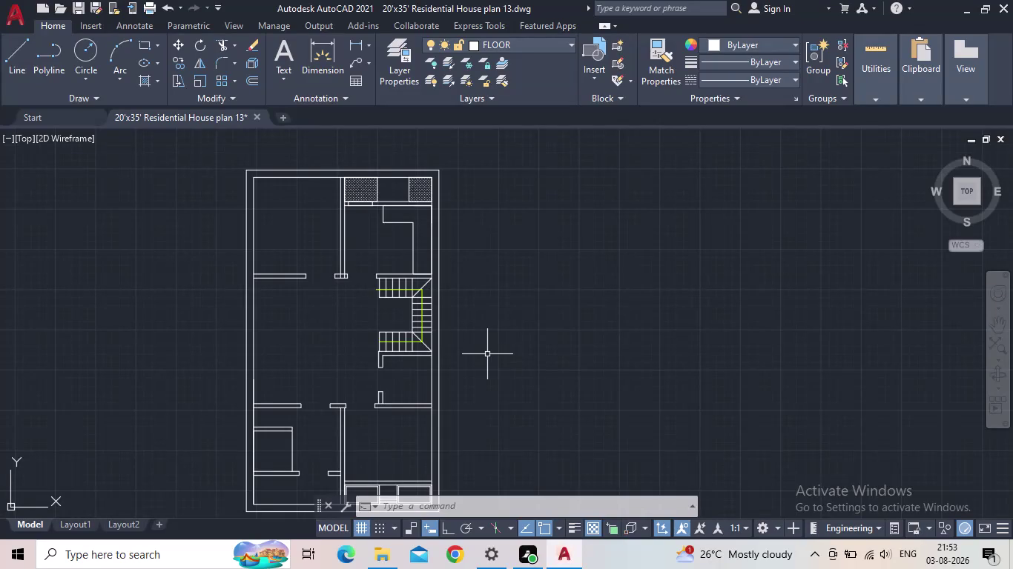
Inspect the staircase and front-room wall openings, briefly selecting a wall line.
right_drag(372, 568, 358, 568)
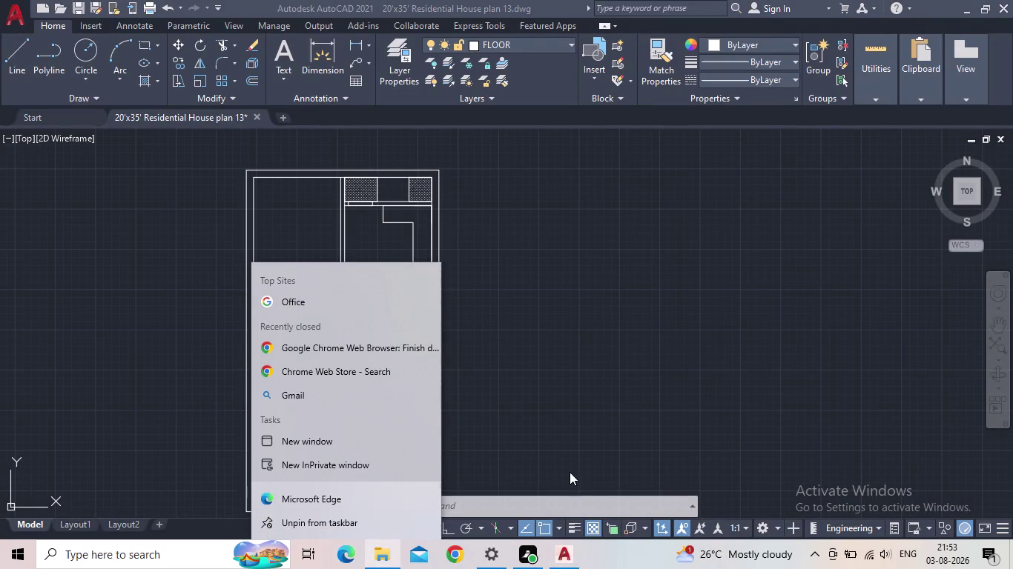
middle_drag(569, 402, 651, 386)
scroll(up, 3)
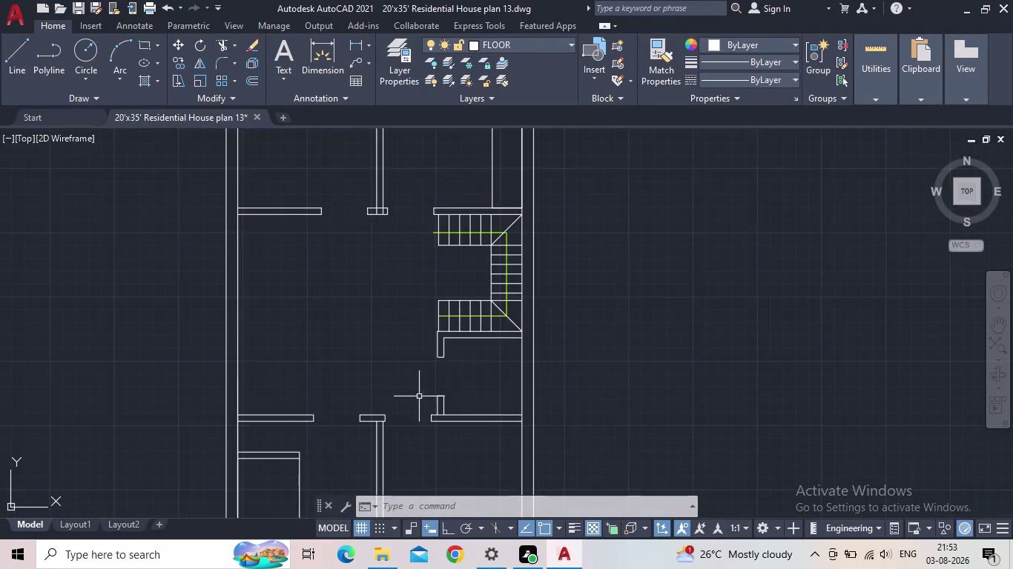
middle_drag(464, 394, 514, 365)
scroll(up, 3)
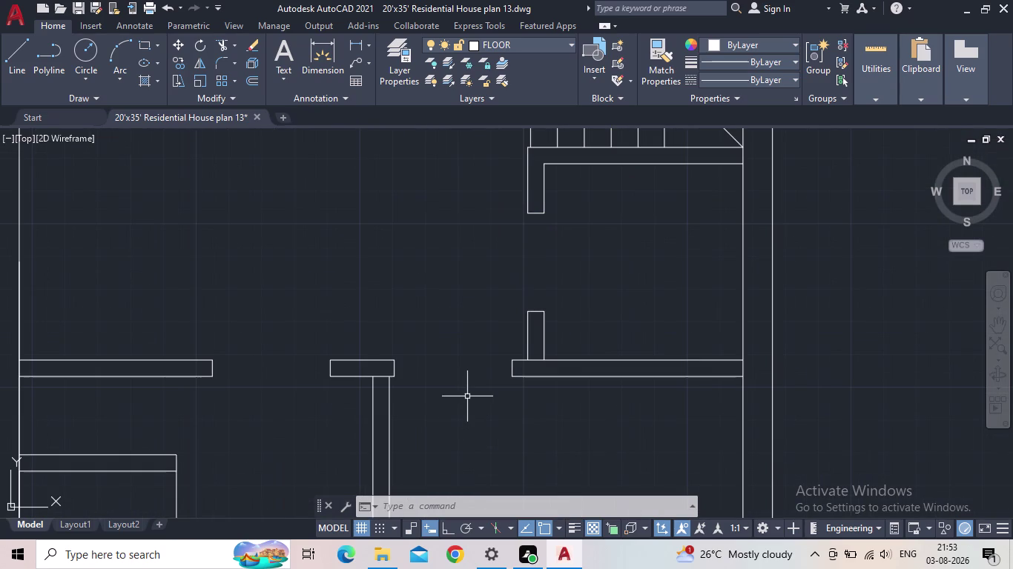
scroll(down, 3)
middle_drag(508, 384, 548, 362)
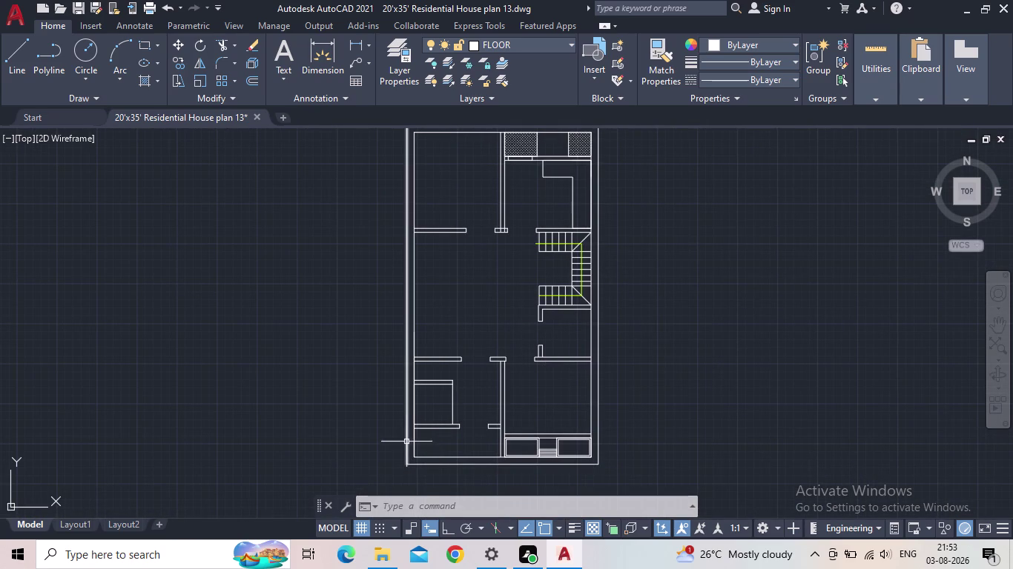
scroll(up, 3)
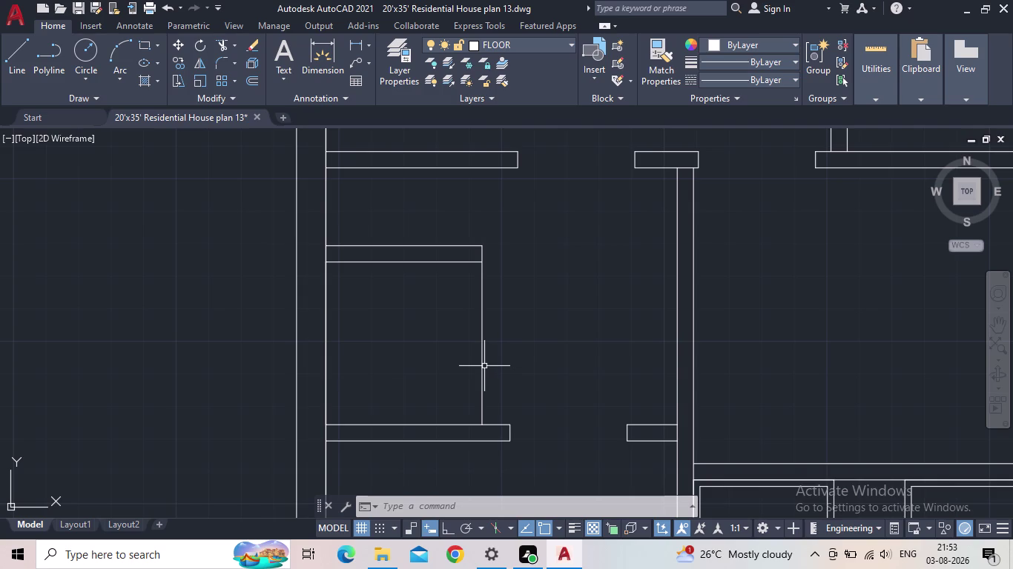
scroll(up, 3)
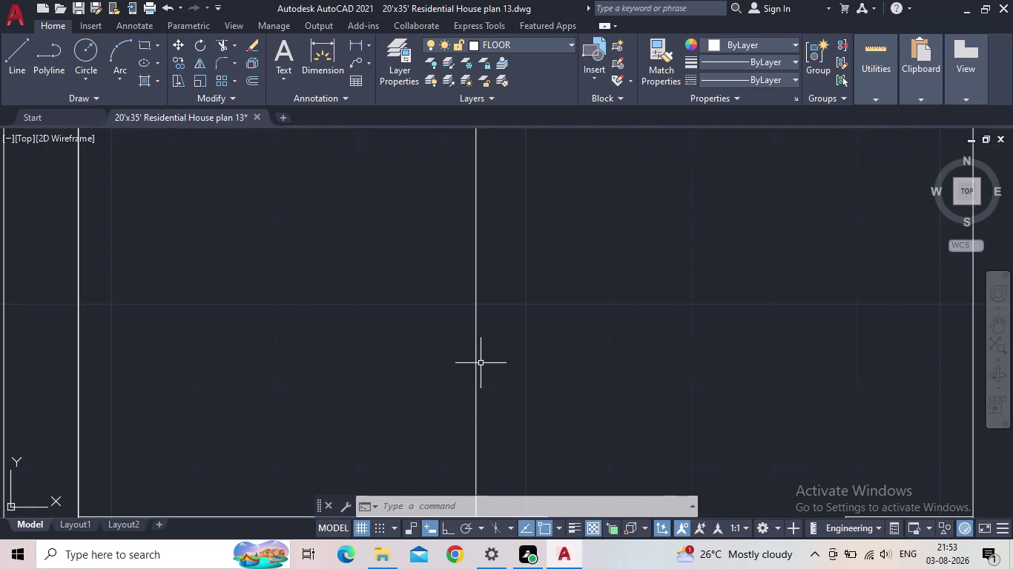
click(481, 363)
click(470, 365)
scroll(down, 3)
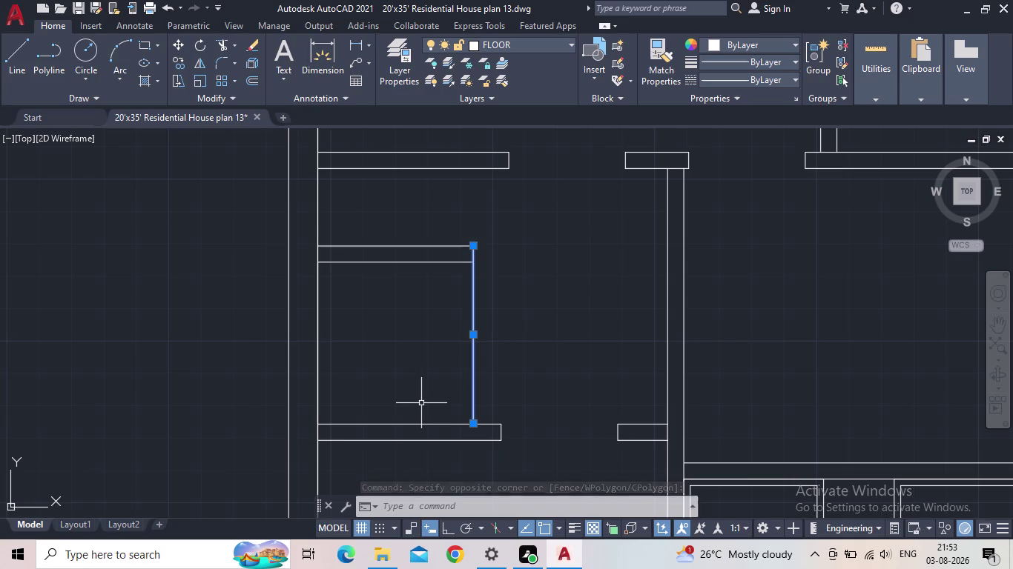
key(Escape)
Reposition the floor plan in the view to free empty drawing space.
scroll(down, 3)
scroll(up, 3)
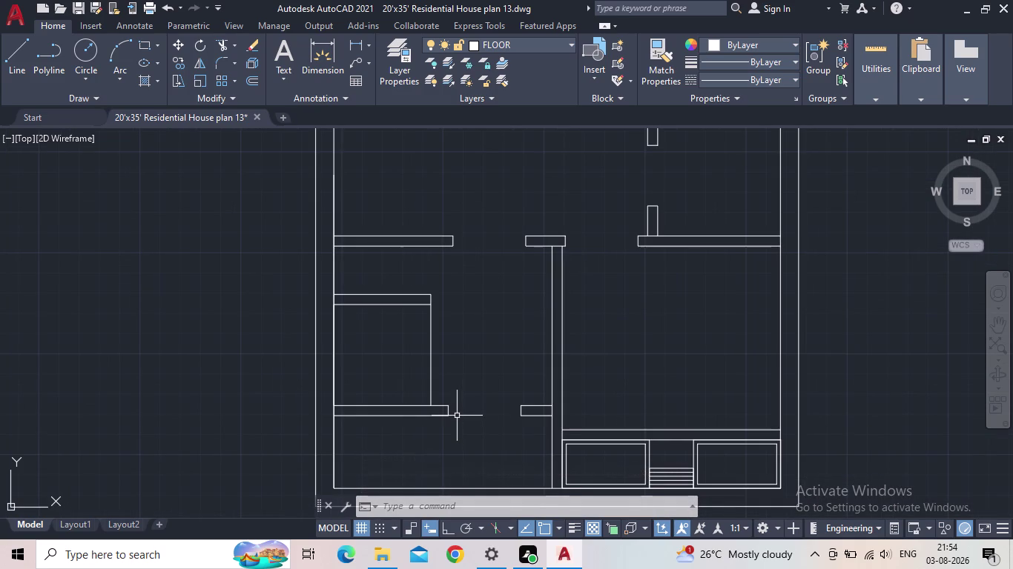
scroll(up, 3)
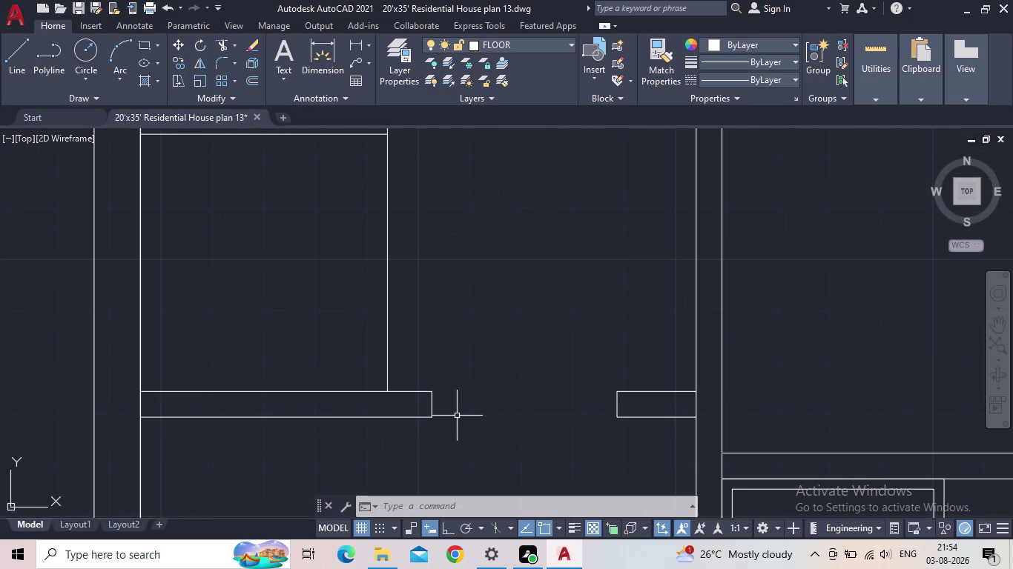
scroll(down, 3)
middle_drag(457, 416, 455, 446)
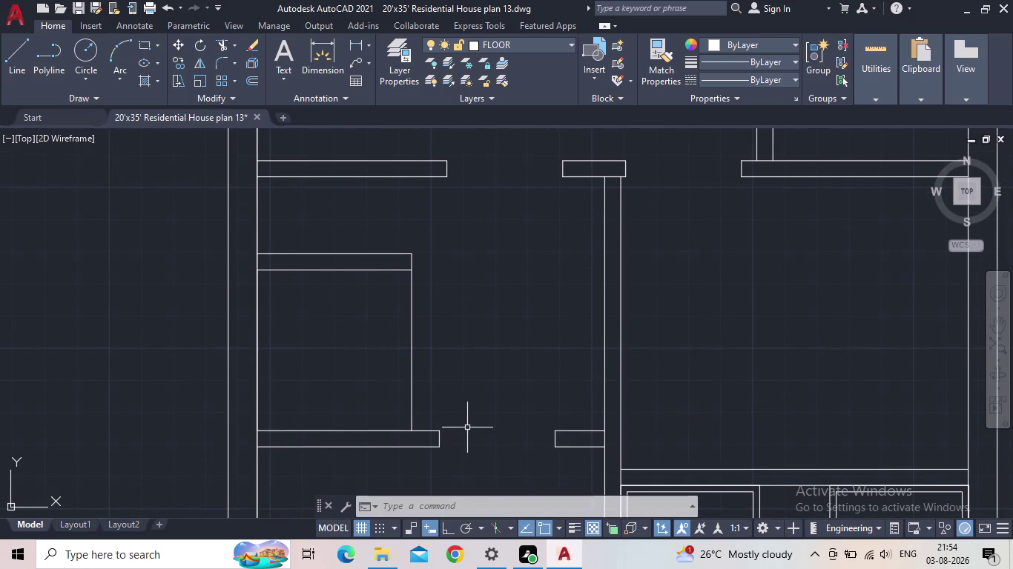
middle_drag(453, 326, 425, 386)
scroll(down, 3)
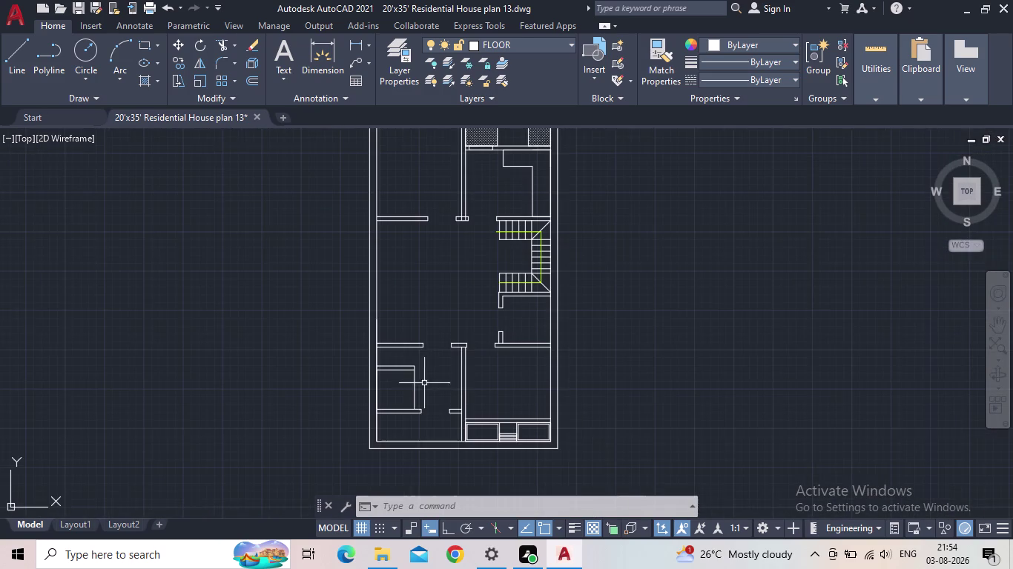
middle_drag(430, 377, 405, 380)
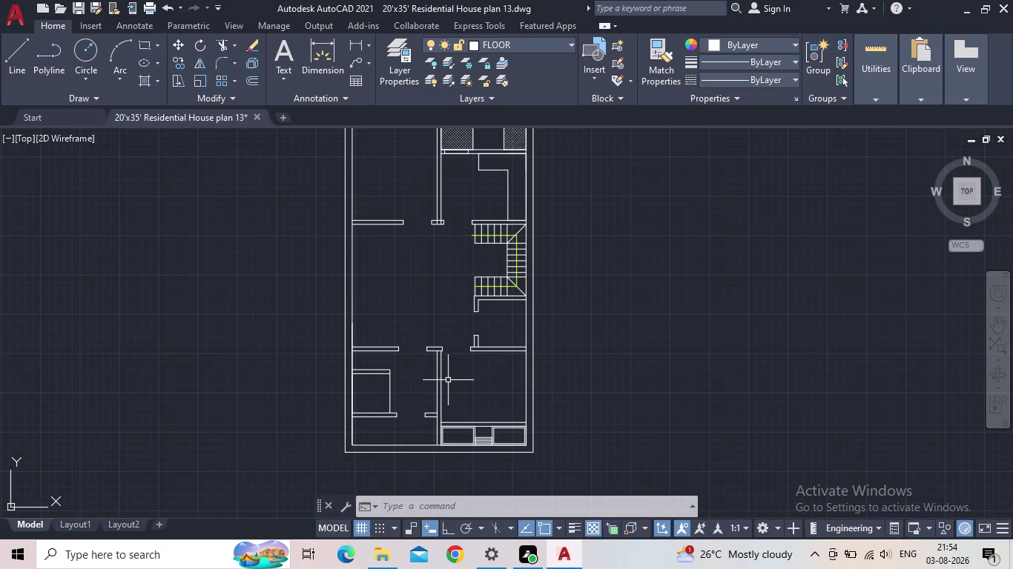
middle_drag(433, 382, 348, 432)
scroll(up, 3)
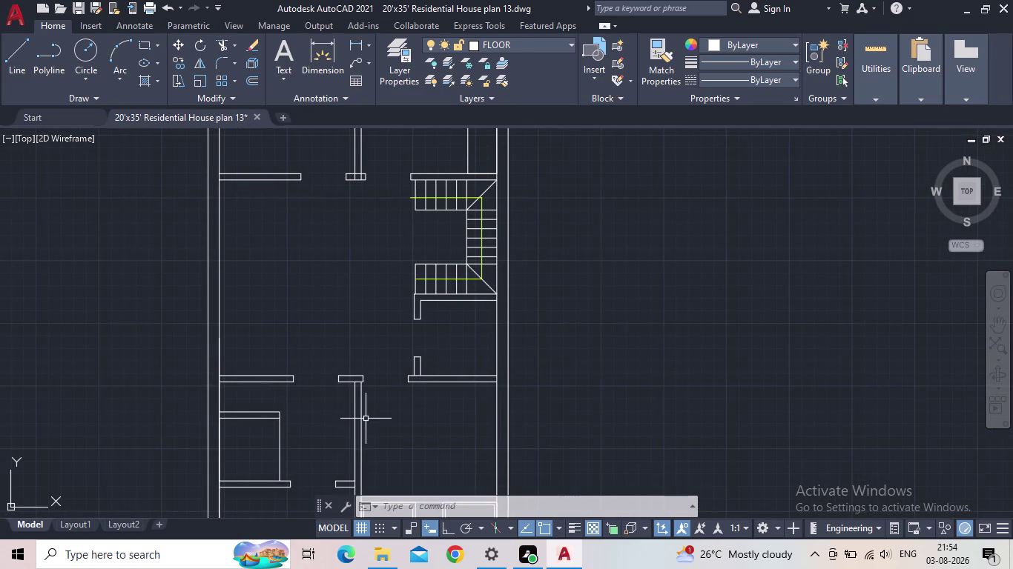
scroll(down, 3)
middle_drag(438, 419, 430, 422)
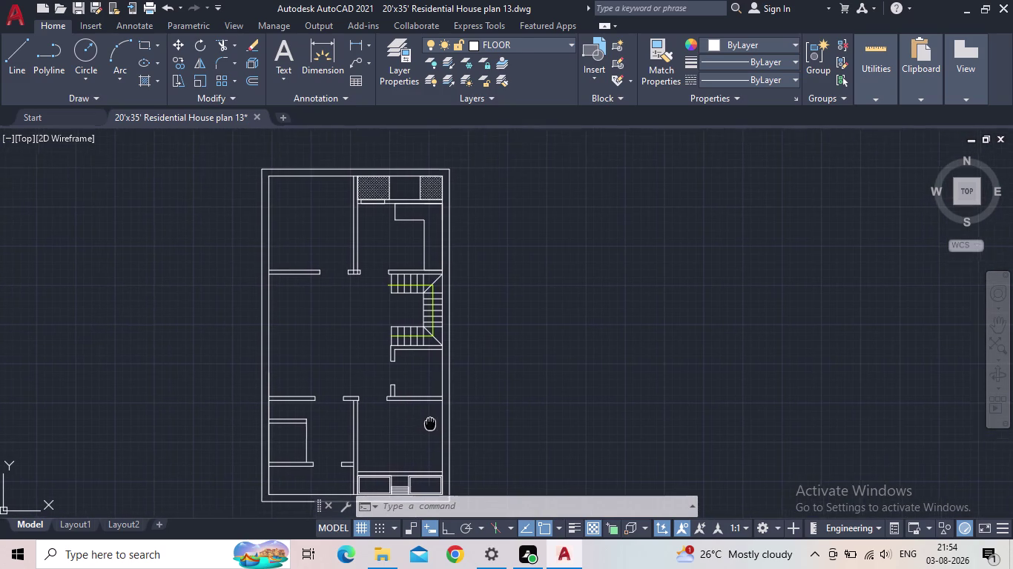
middle_drag(430, 423, 428, 422)
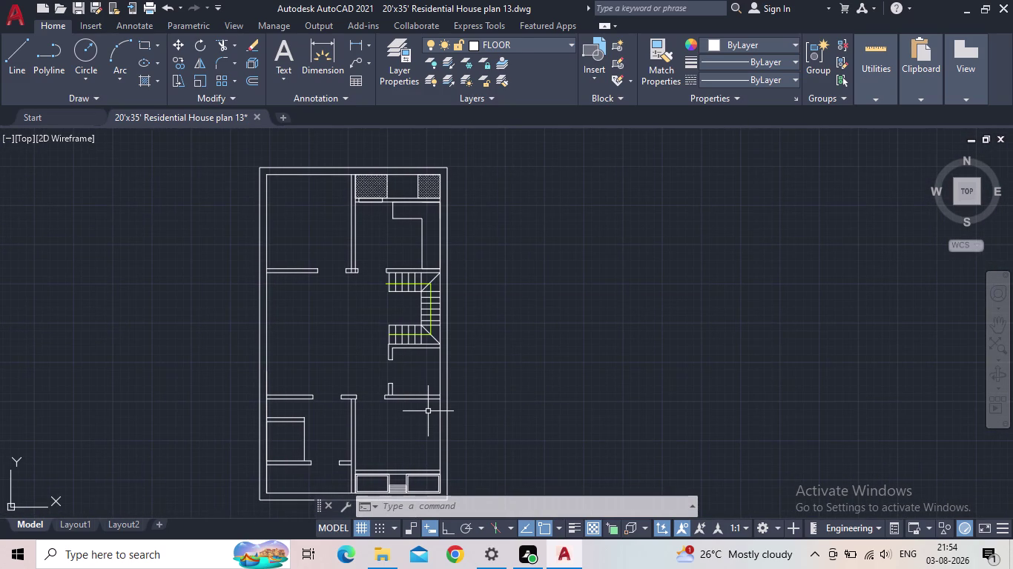
middle_drag(428, 410, 407, 422)
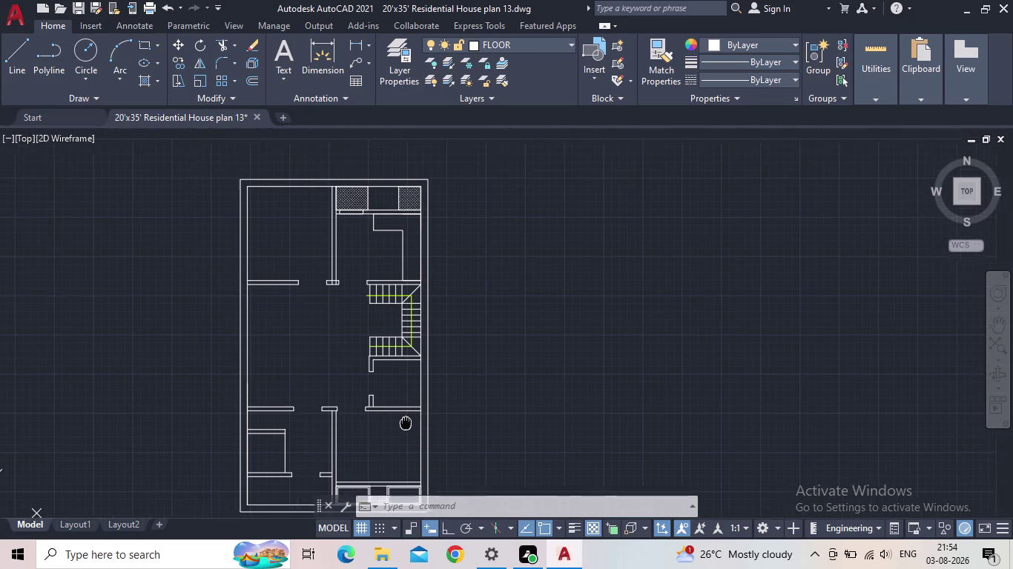
middle_drag(407, 423, 364, 430)
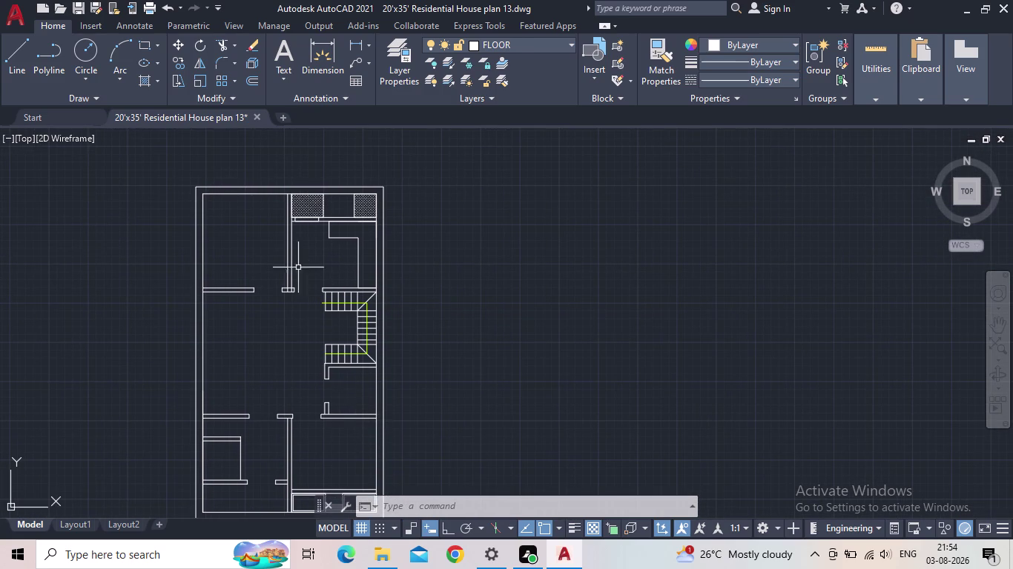
scroll(up, 3)
middle_drag(230, 250, 227, 282)
scroll(down, 3)
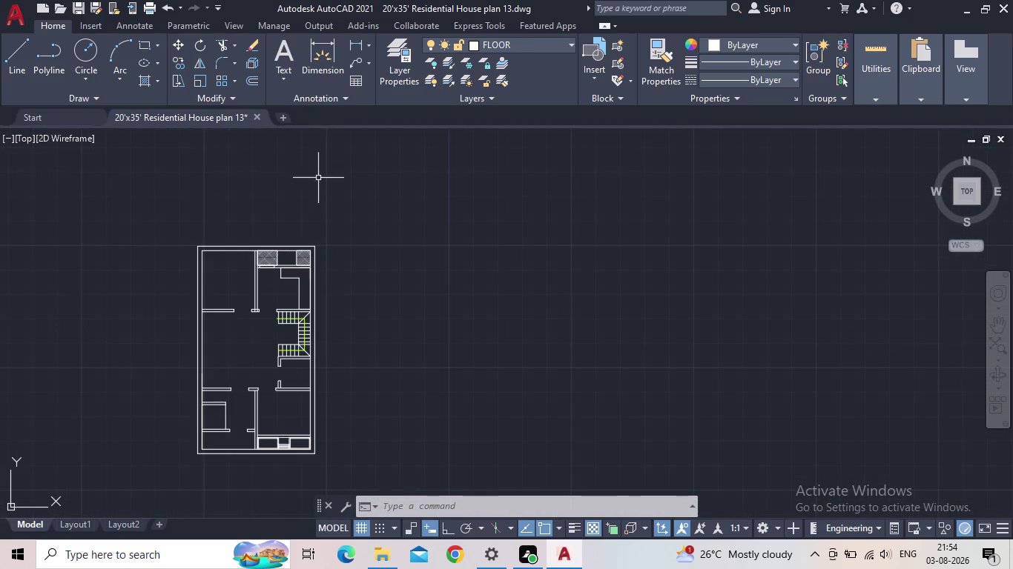
Make DOOR the current layer in Layer Properties.
click(385, 81)
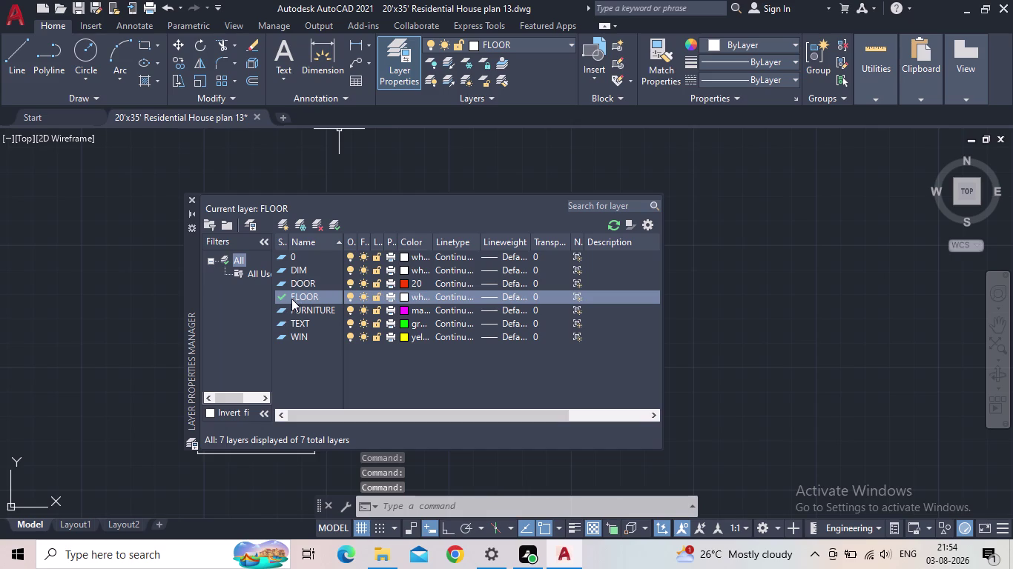
double_click(281, 283)
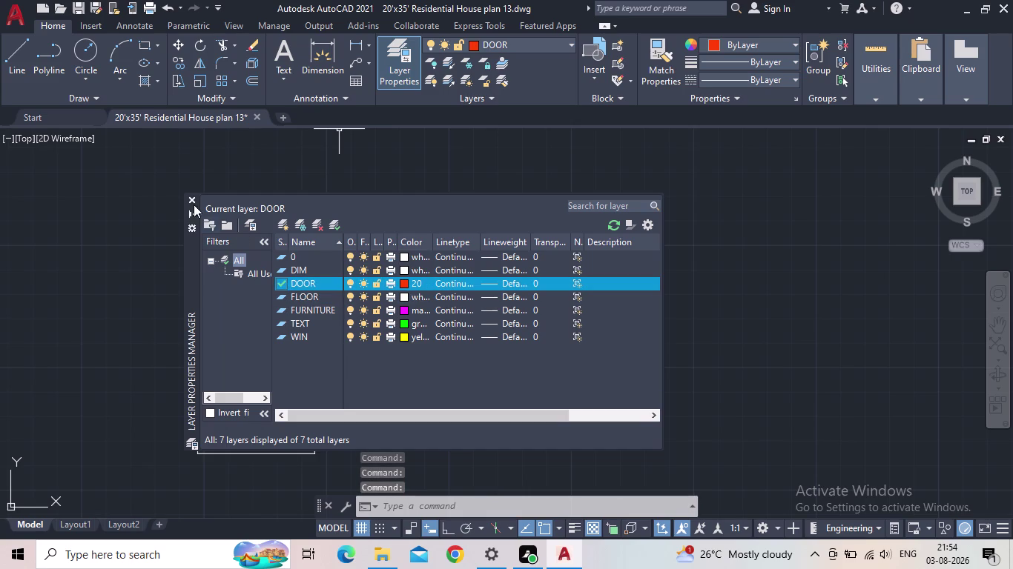
click(190, 199)
Place a Door - Imperial block from the Tool Palettes (TP) in empty space.
middle_drag(500, 297, 479, 344)
scroll(up, 3)
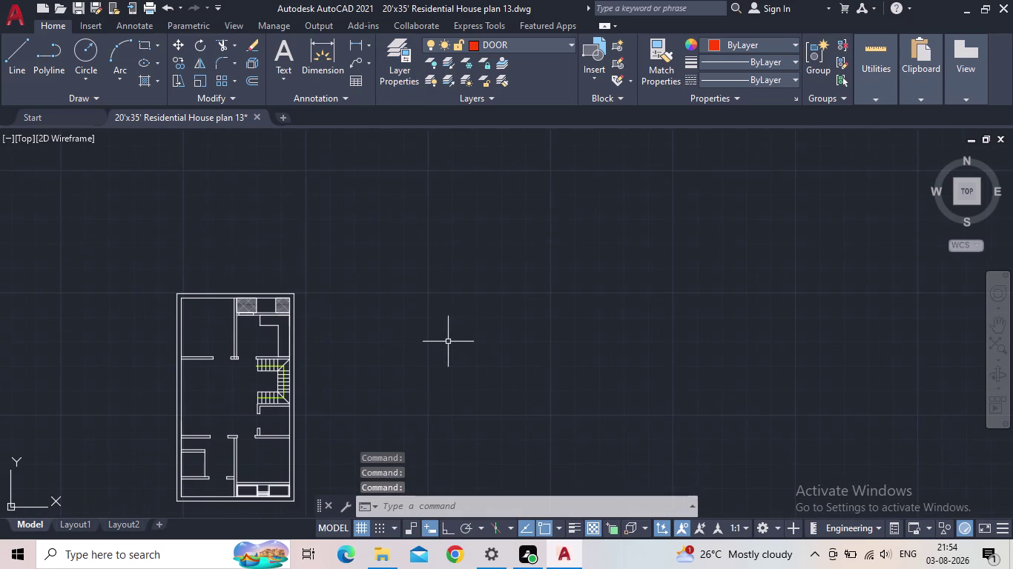
key(t)
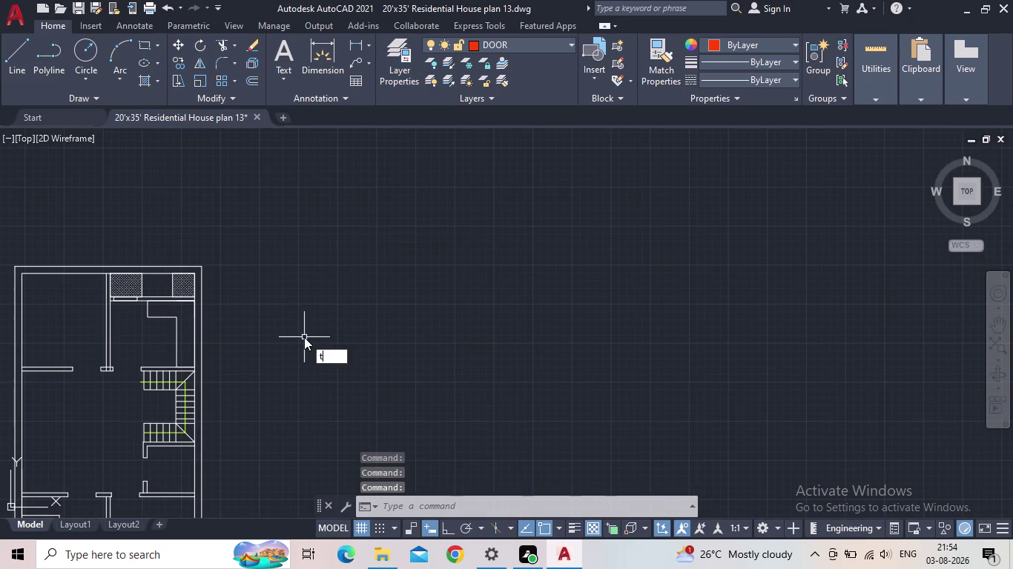
text(oo)
key(Return)
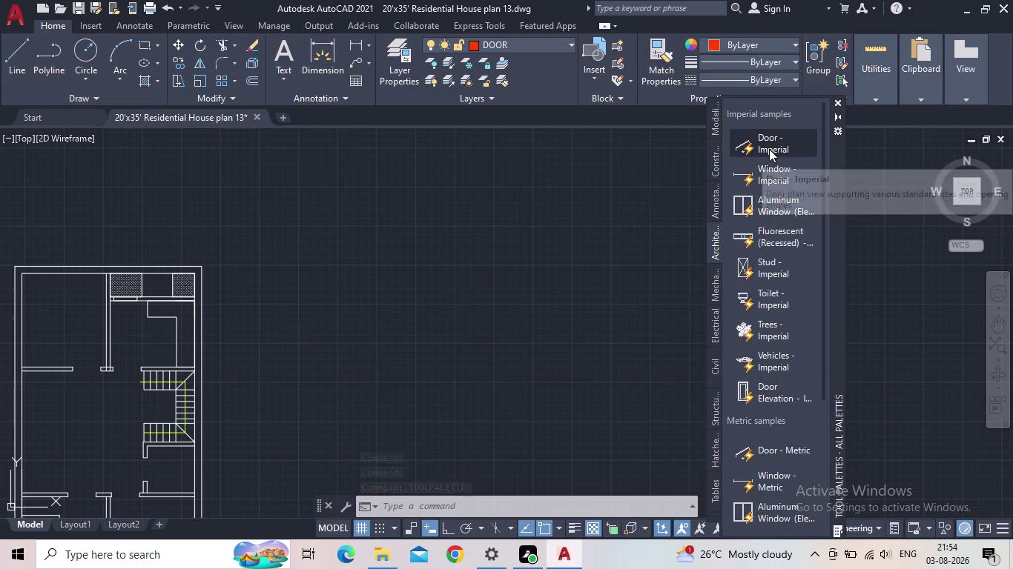
drag(769, 149, 423, 298)
scroll(up, 3)
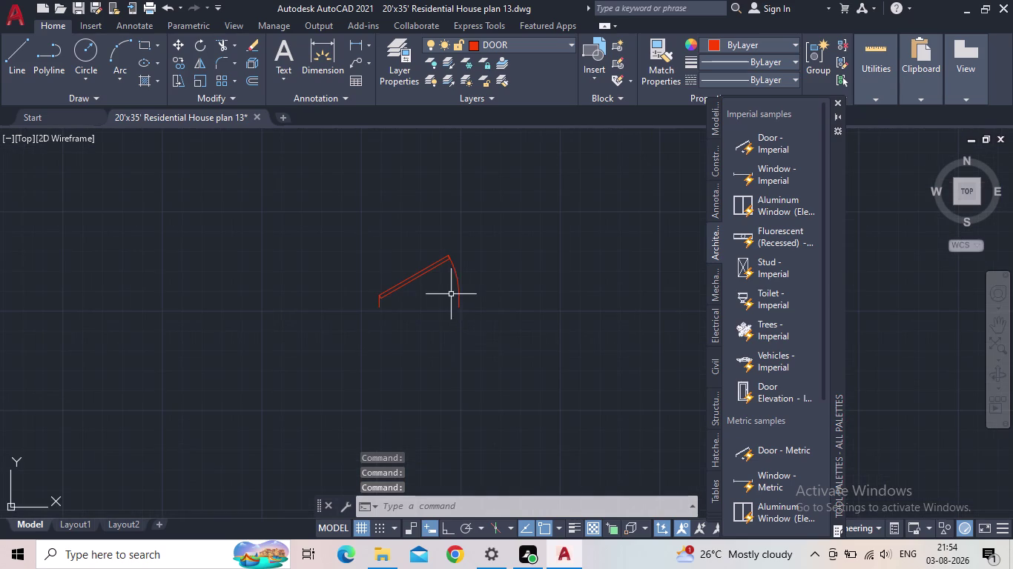
click(839, 103)
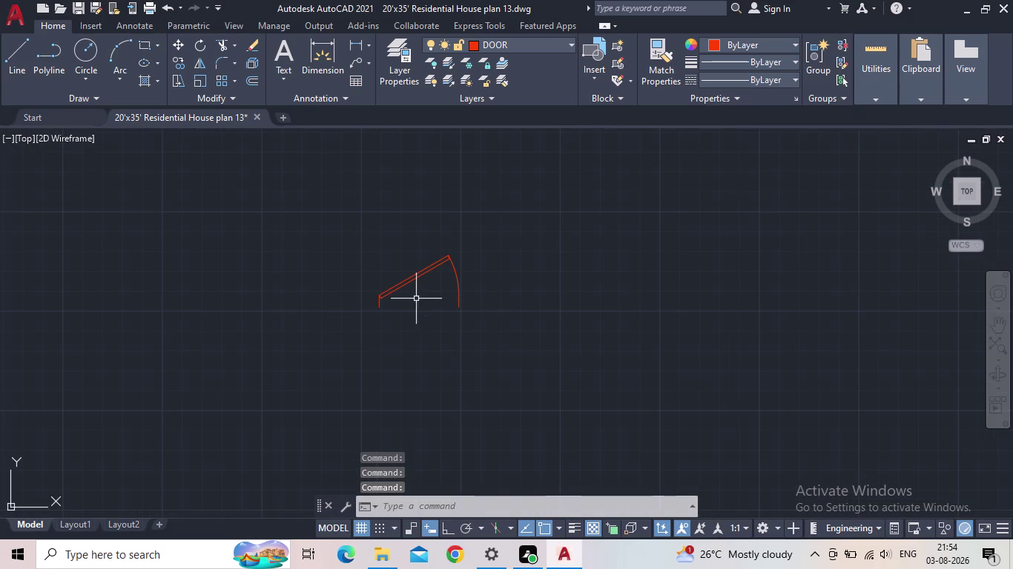
Select the door block and flip its leaf to the other side.
click(390, 293)
click(375, 263)
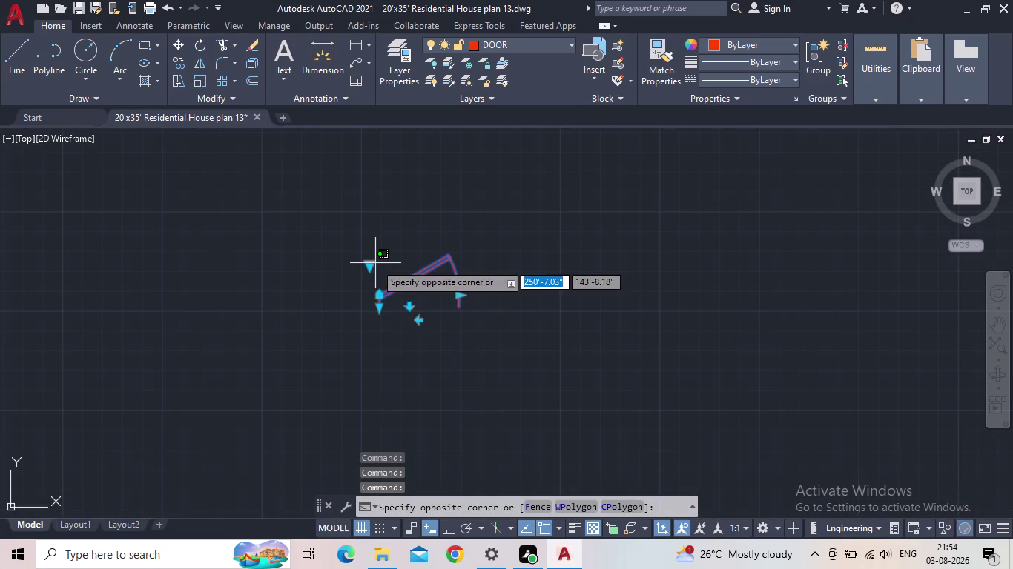
click(367, 270)
click(371, 261)
click(376, 279)
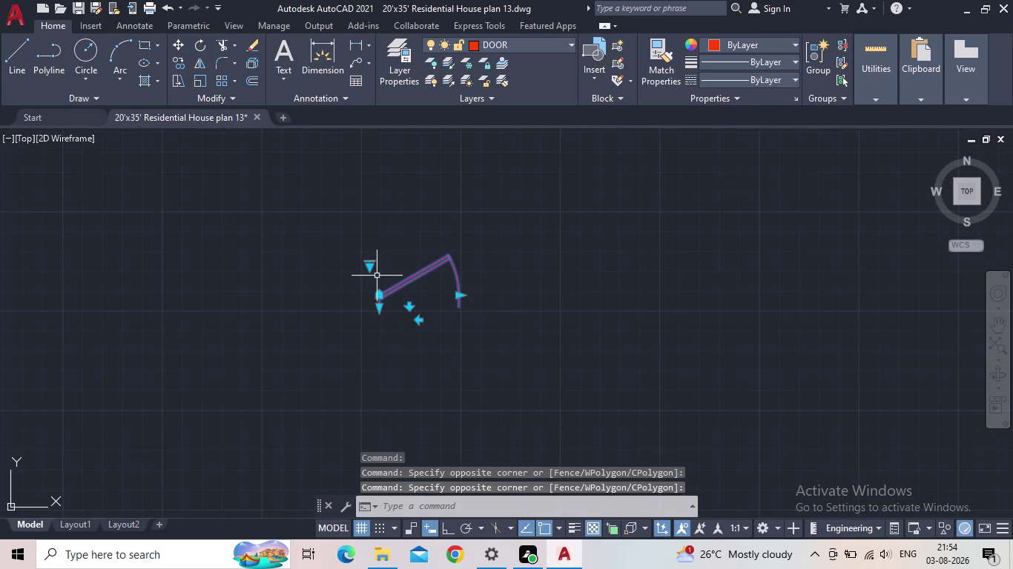
click(371, 270)
click(370, 274)
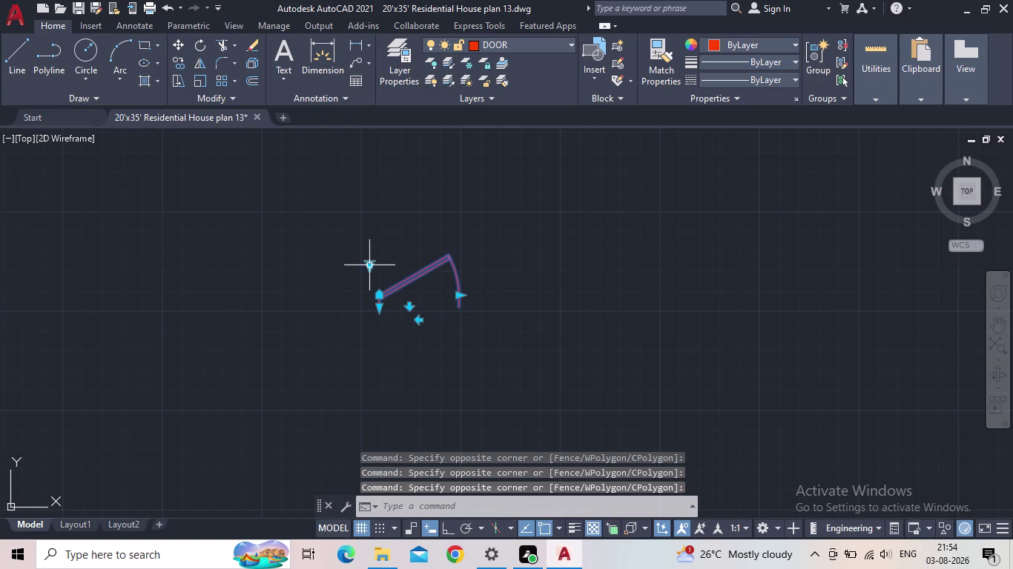
click(369, 266)
click(404, 324)
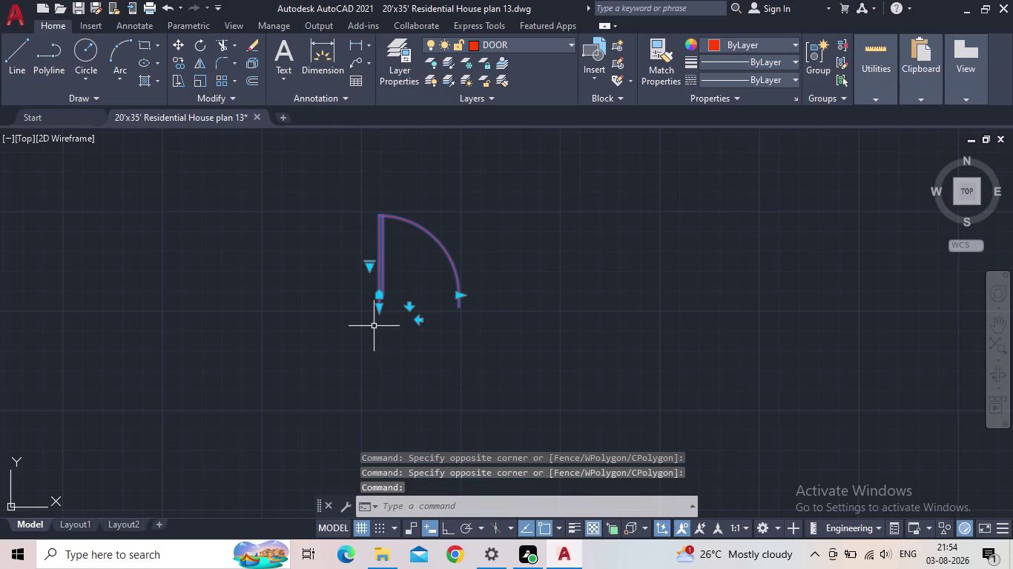
scroll(down, 3)
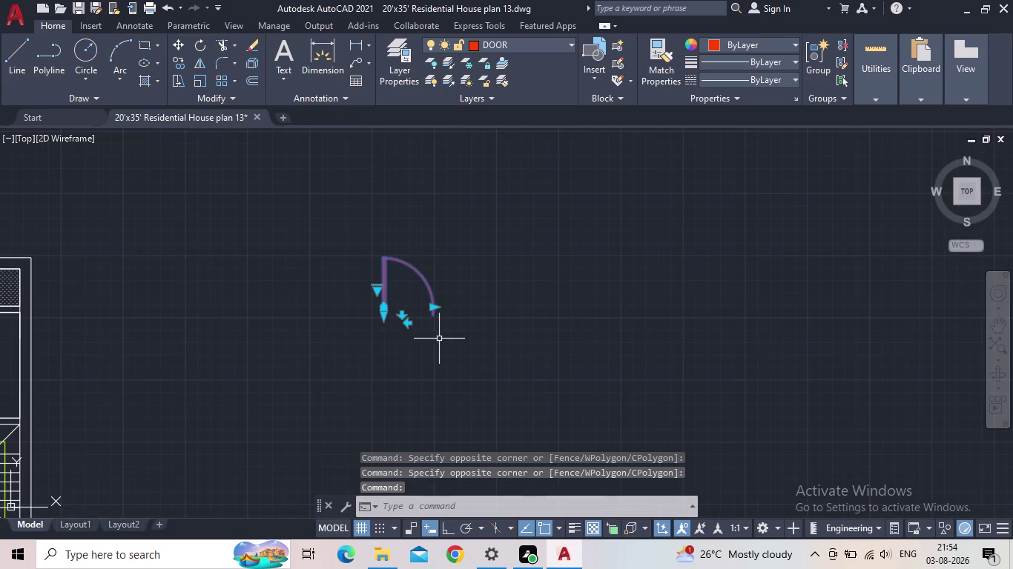
key(Escape)
click(456, 318)
click(370, 299)
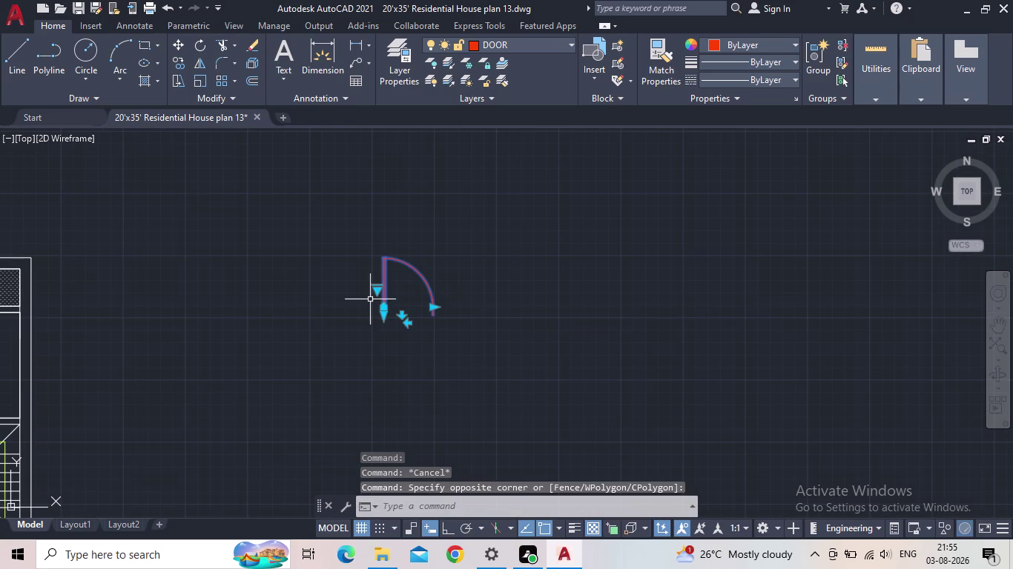
Copy (CO) the door from its bottom corner to three spots on the right.
key(c)
key(o)
key(Return)
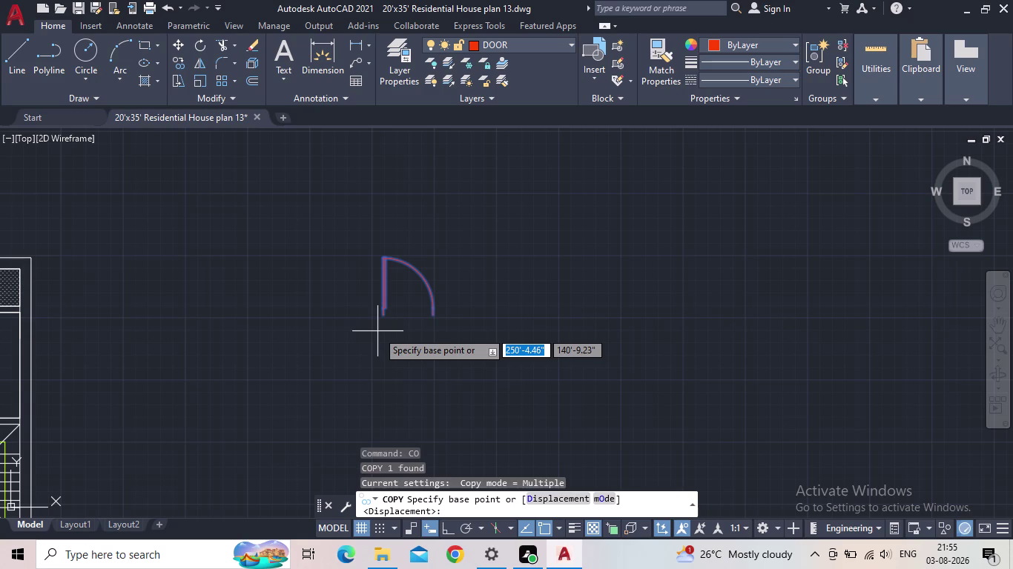
click(384, 318)
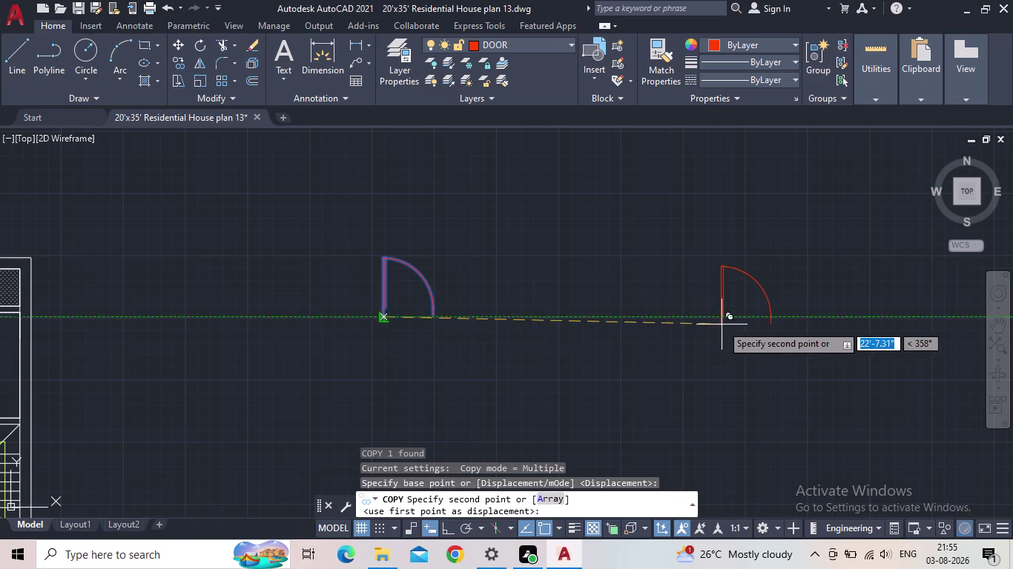
click(723, 321)
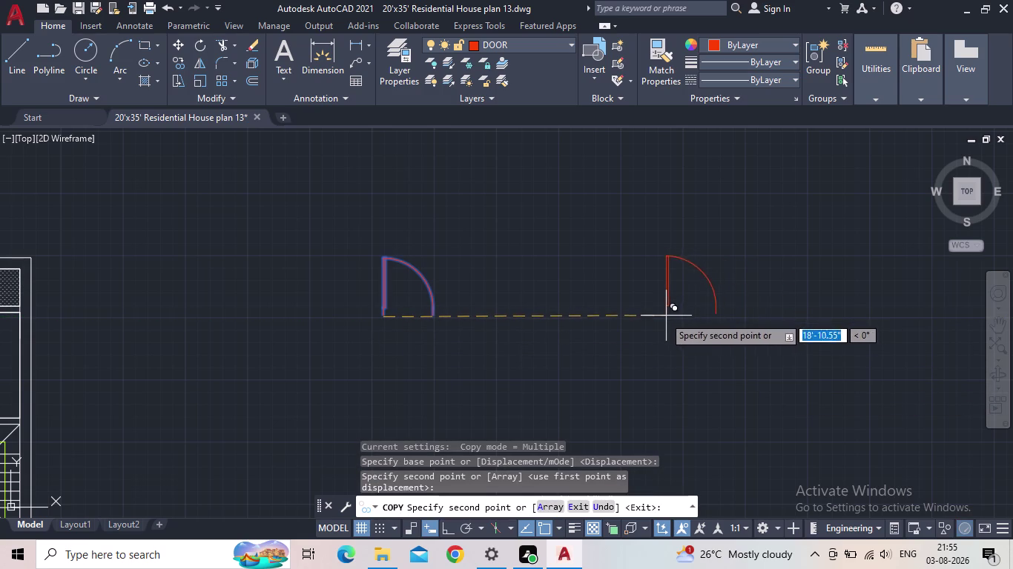
click(657, 307)
drag(705, 351, 724, 355)
click(805, 354)
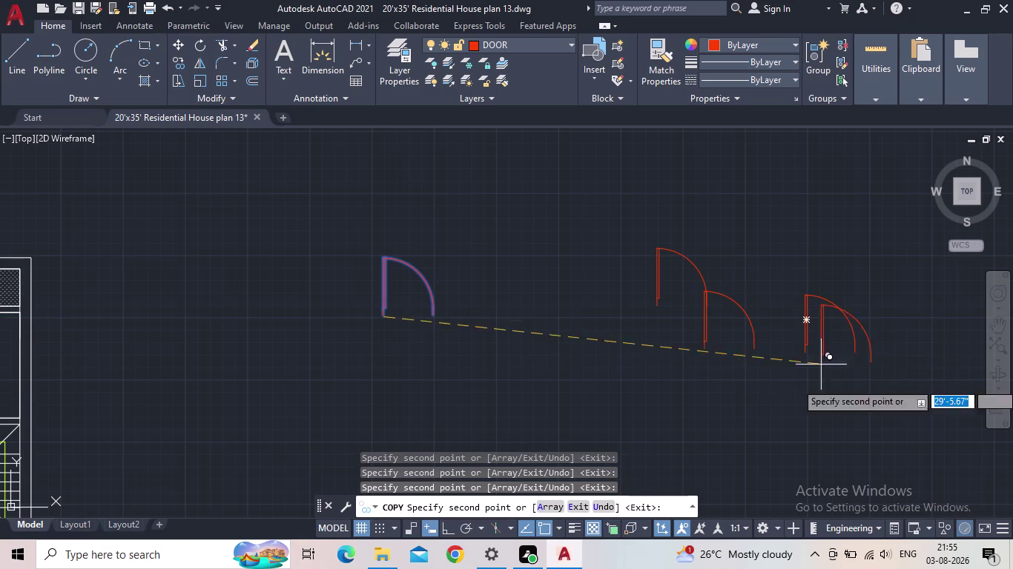
key(Escape)
drag(498, 336, 465, 322)
click(311, 247)
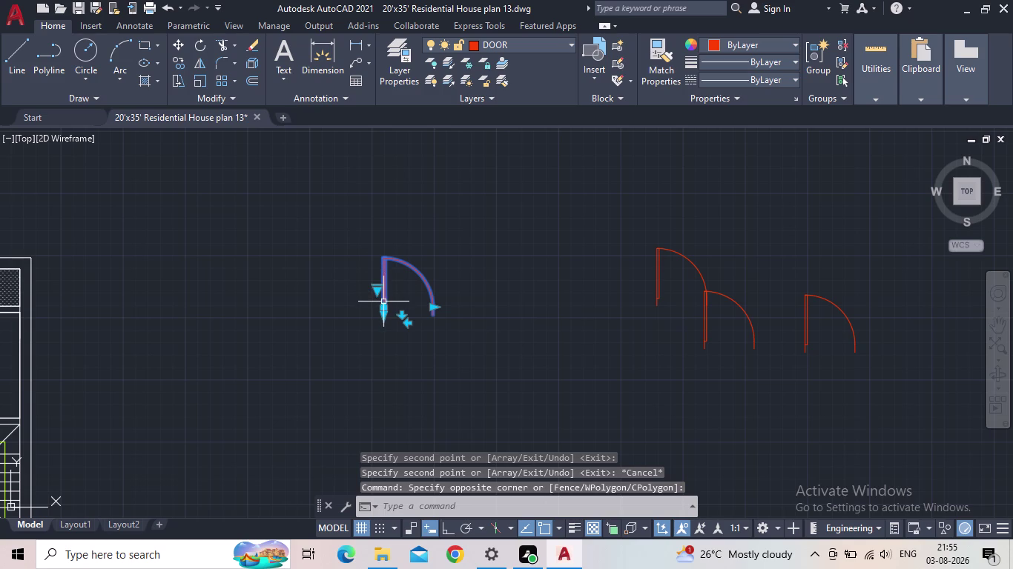
Turn on Ortho and start scaling the door from its bottom corner.
key(s)
key(c)
click(448, 533)
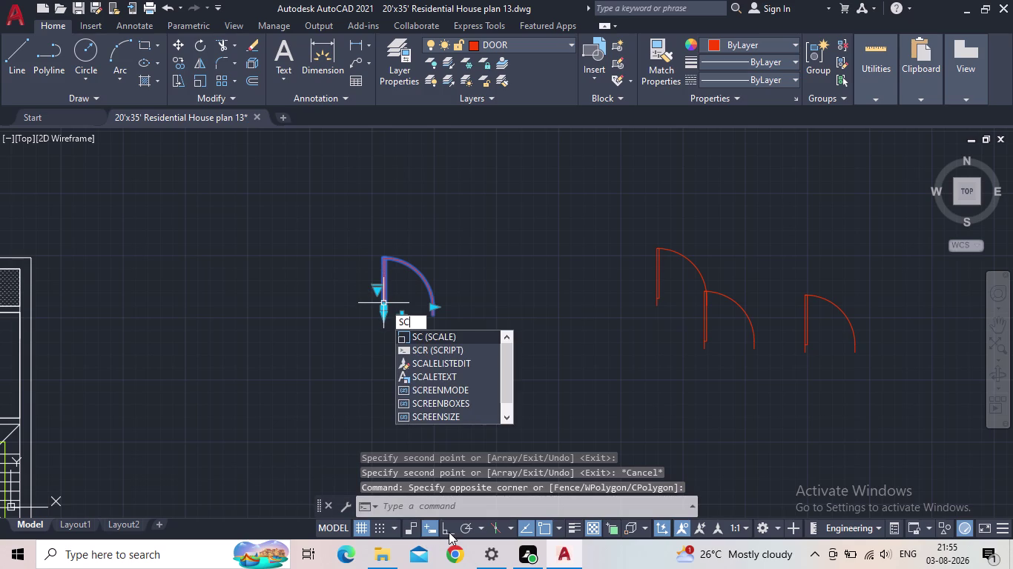
click(445, 530)
text(s)
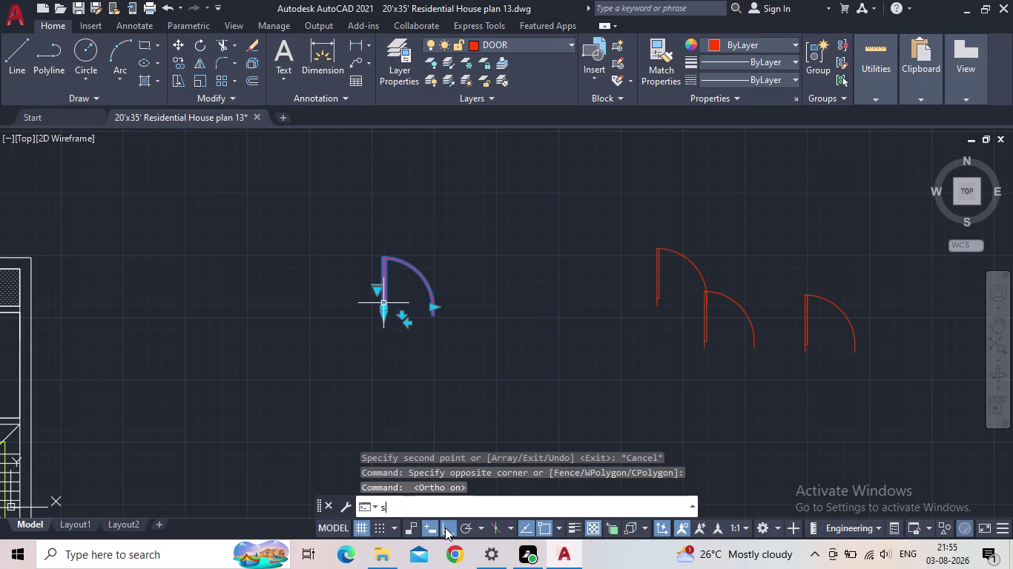
text(c)
key(space)
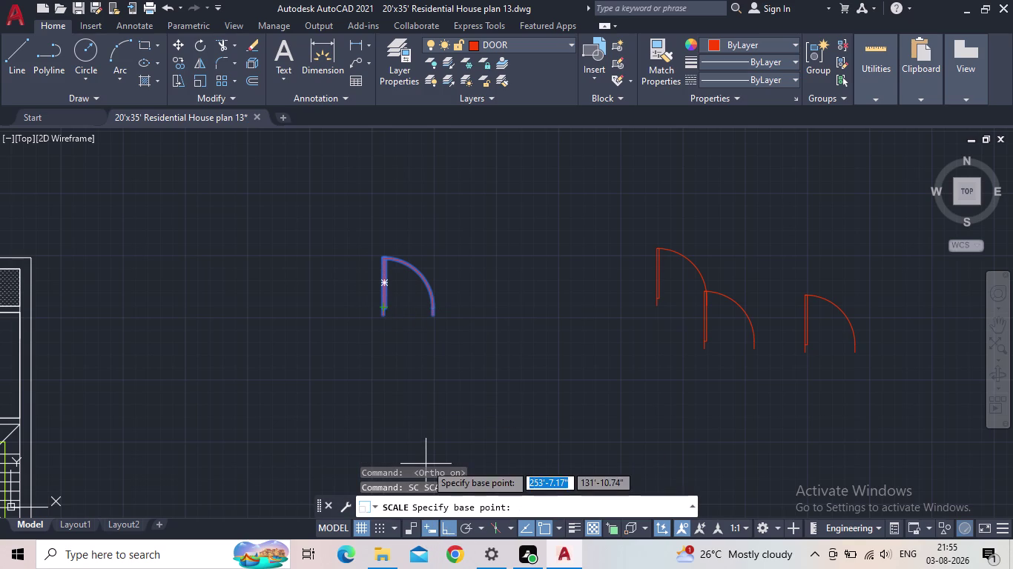
scroll(up, 3)
click(380, 313)
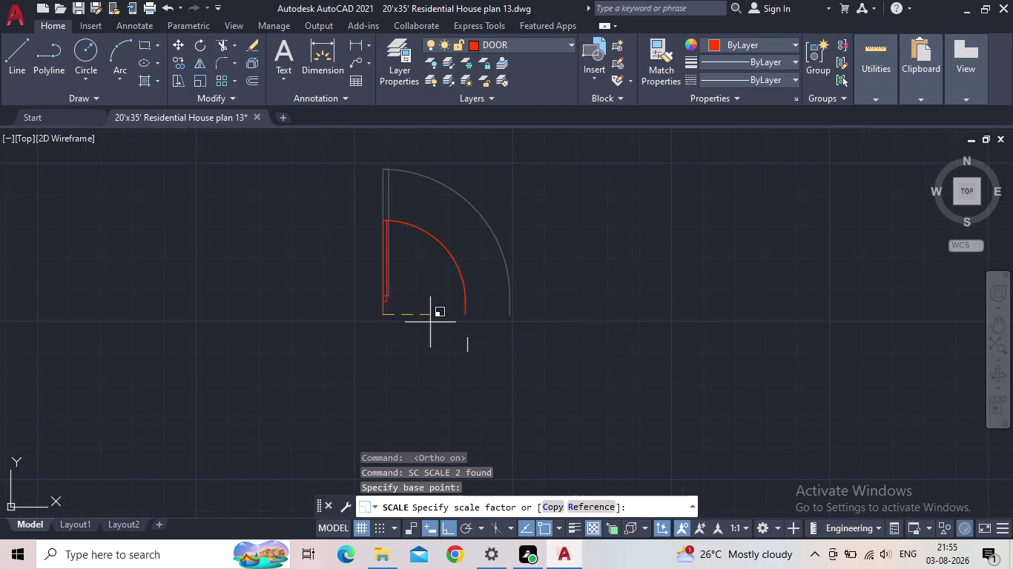
Rescale the door by reference from its current width to 3'.
click(592, 503)
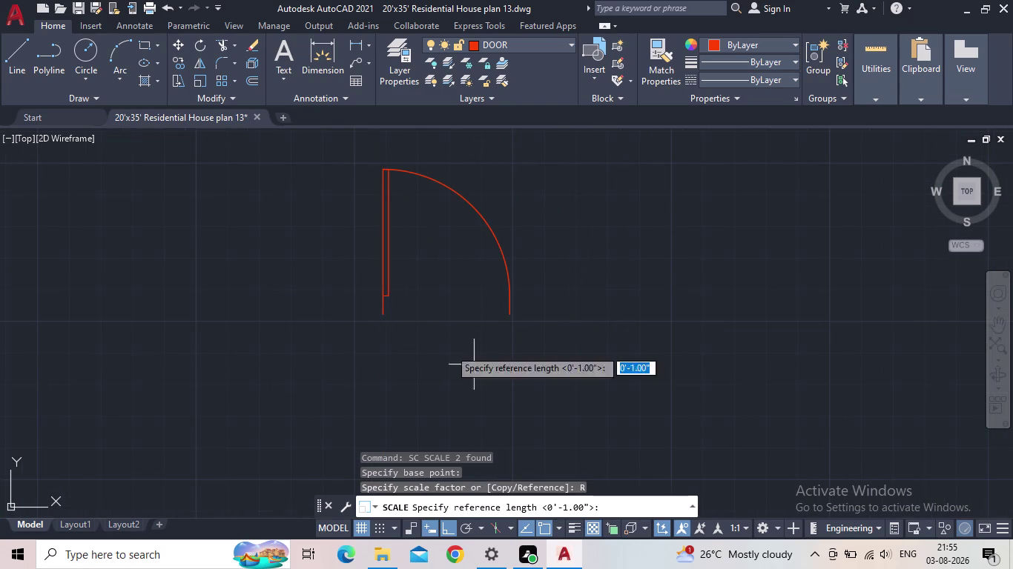
click(384, 317)
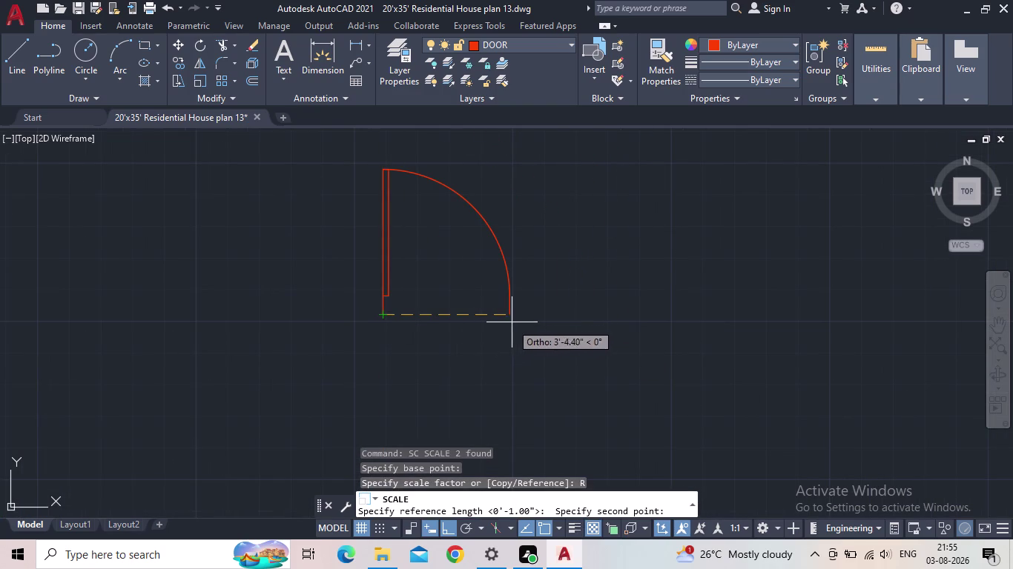
click(512, 321)
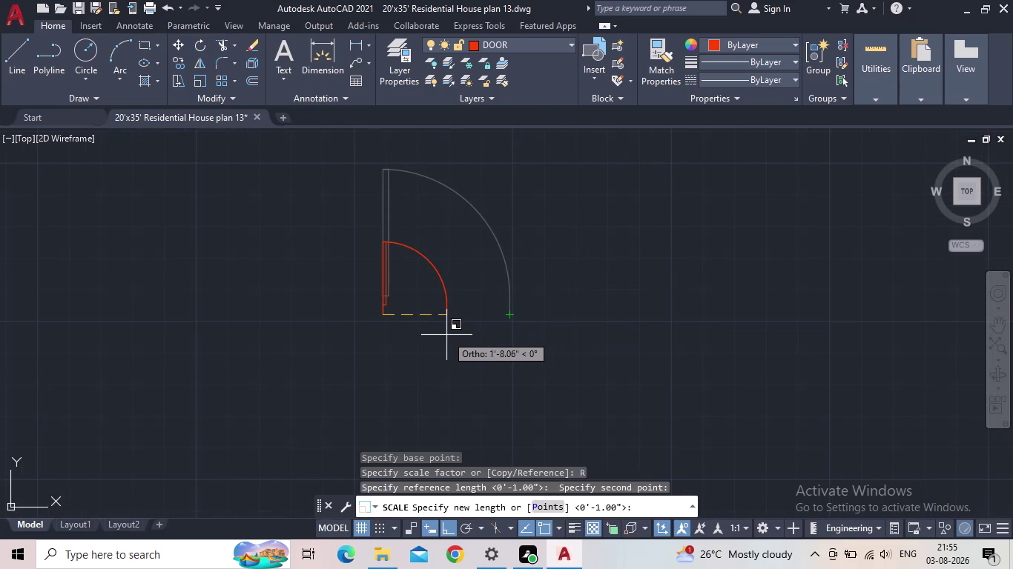
text(3')
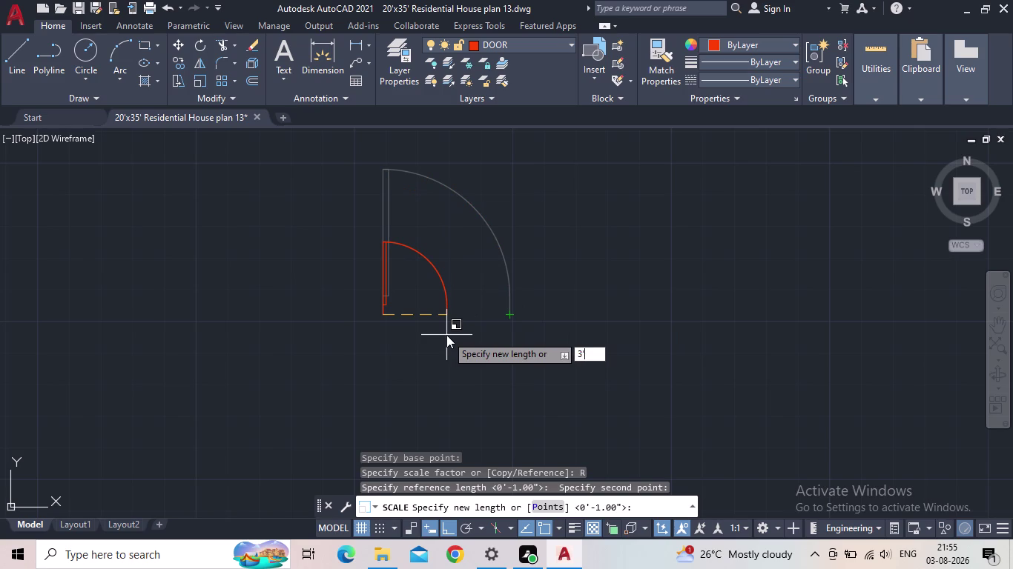
key(Return)
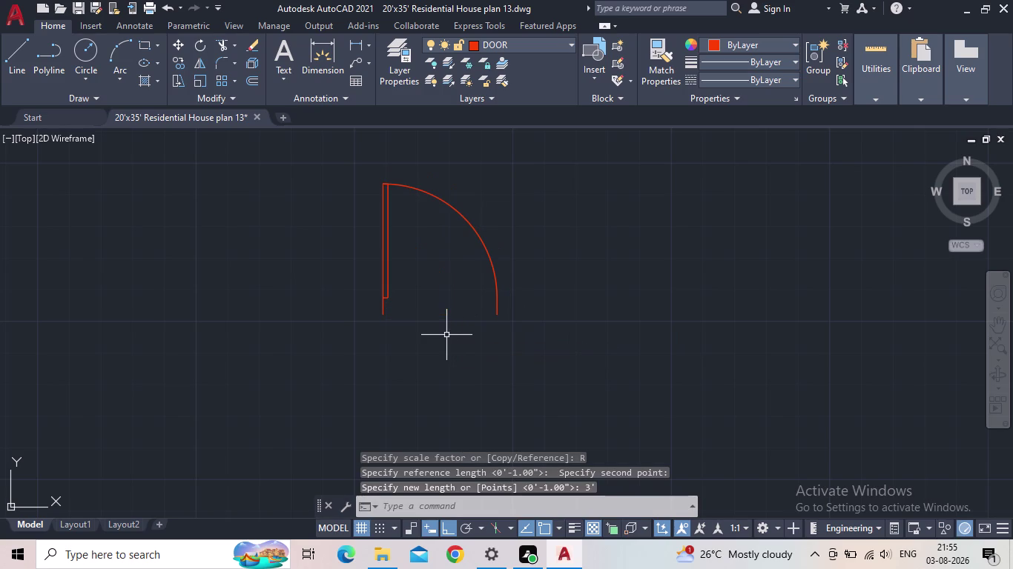
key(Escape)
click(532, 353)
click(319, 250)
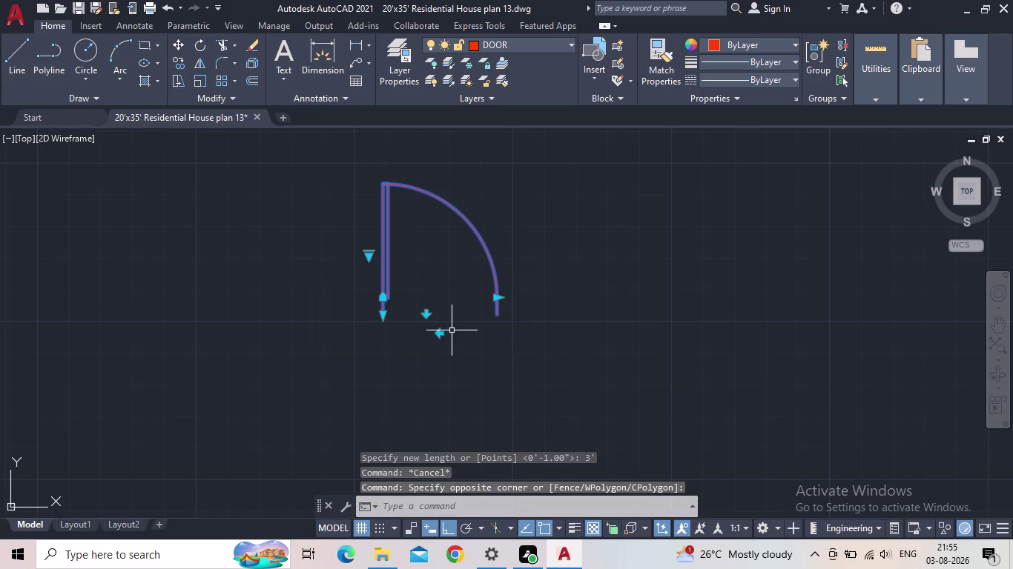
Copy the 3-foot door from its bottom corner to two spots on its left.
key(c)
key(o)
key(Return)
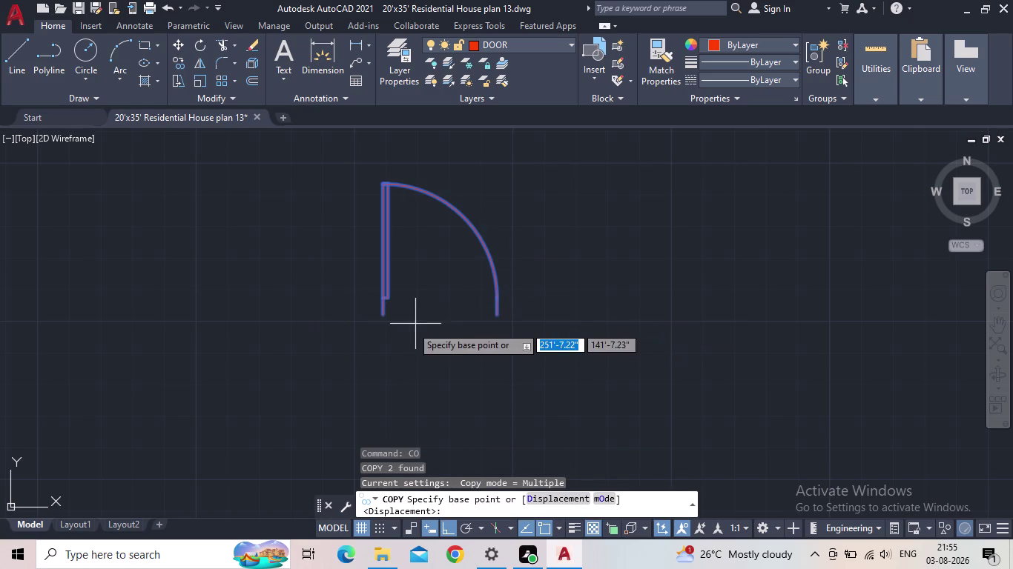
click(383, 314)
middle_drag(173, 318, 370, 375)
scroll(down, 3)
click(338, 383)
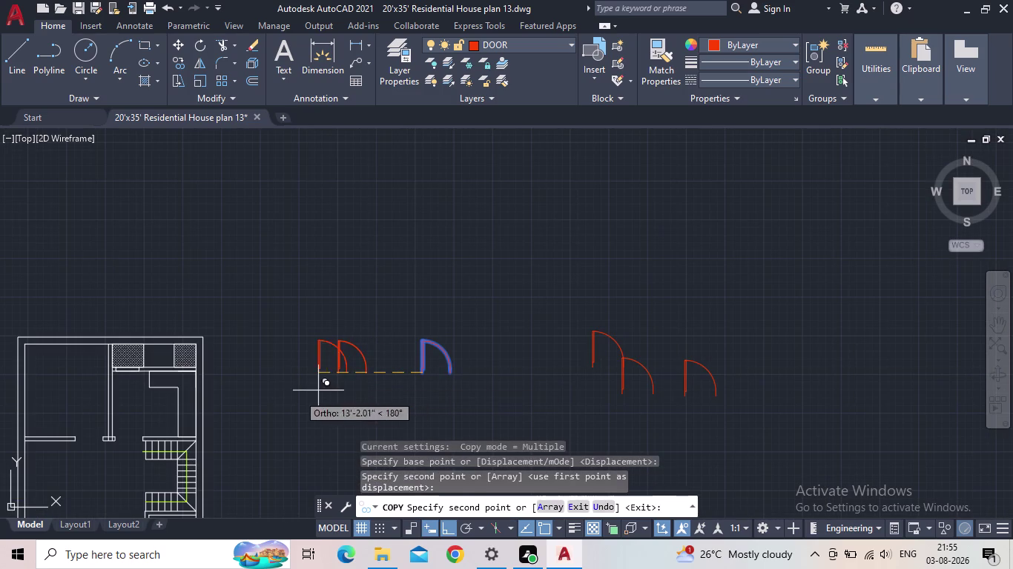
click(251, 391)
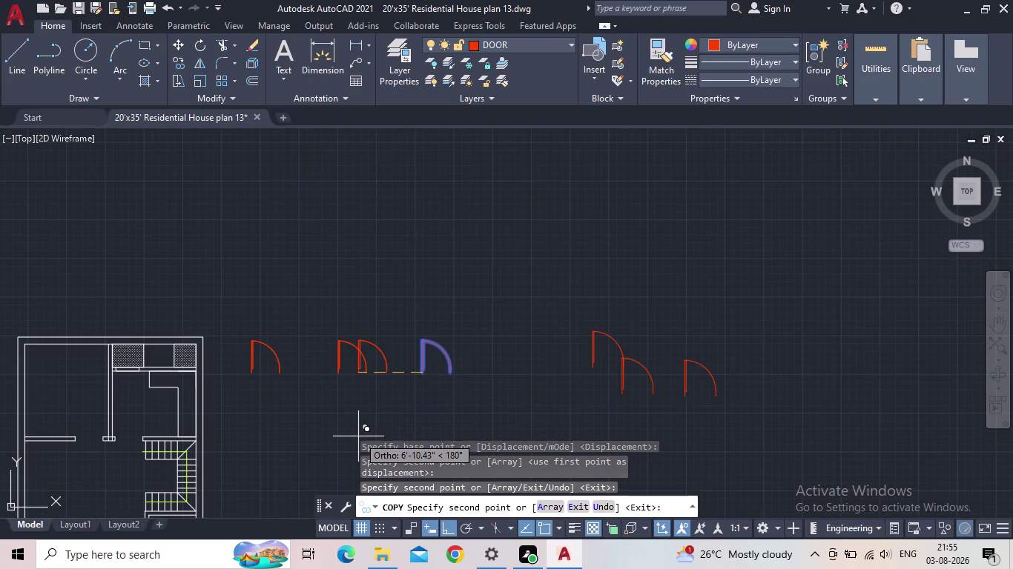
click(359, 470)
key(Escape)
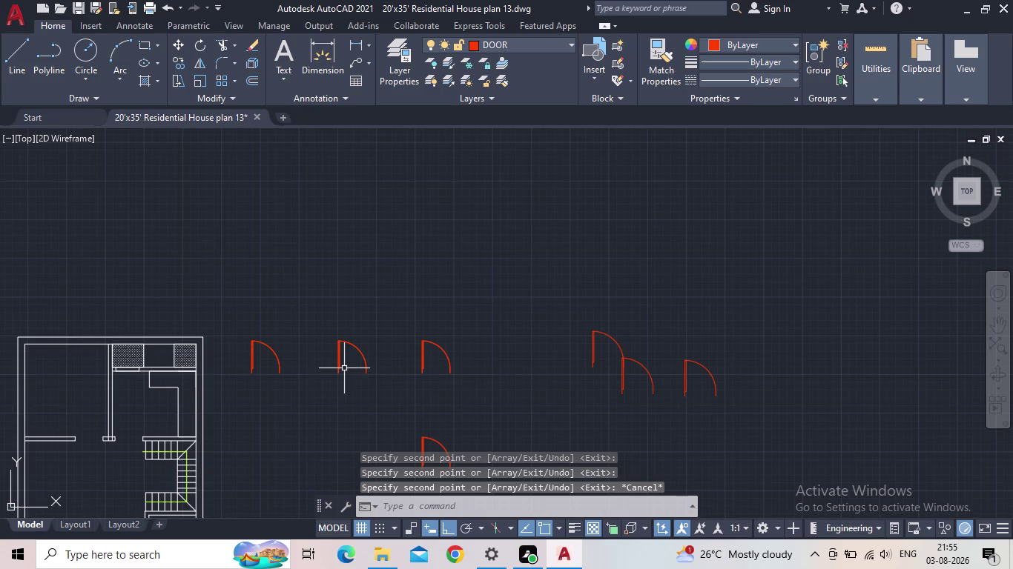
click(280, 370)
scroll(up, 3)
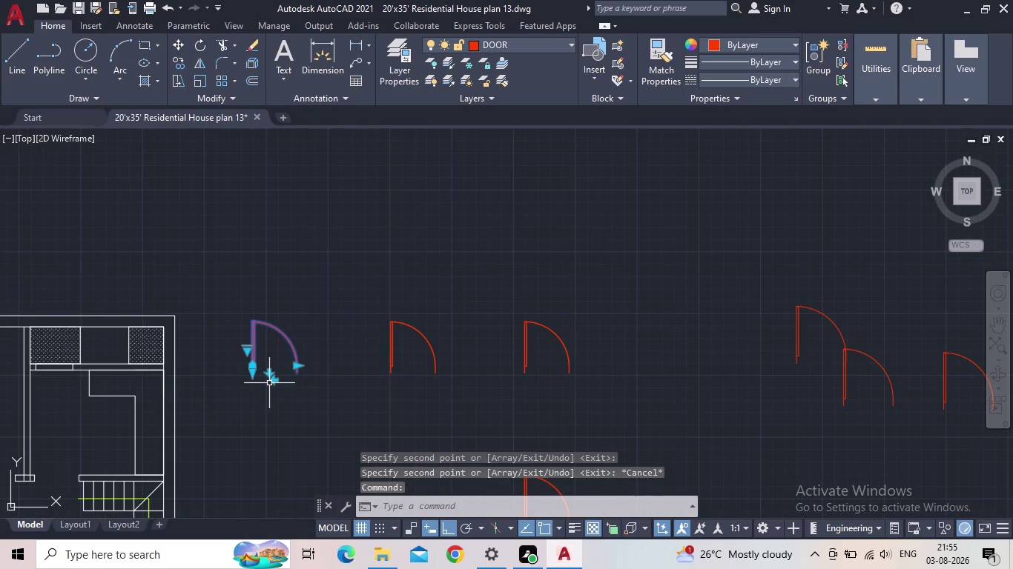
Sort out the overlapping door copies and select the right-hand one.
click(270, 383)
click(274, 382)
click(275, 382)
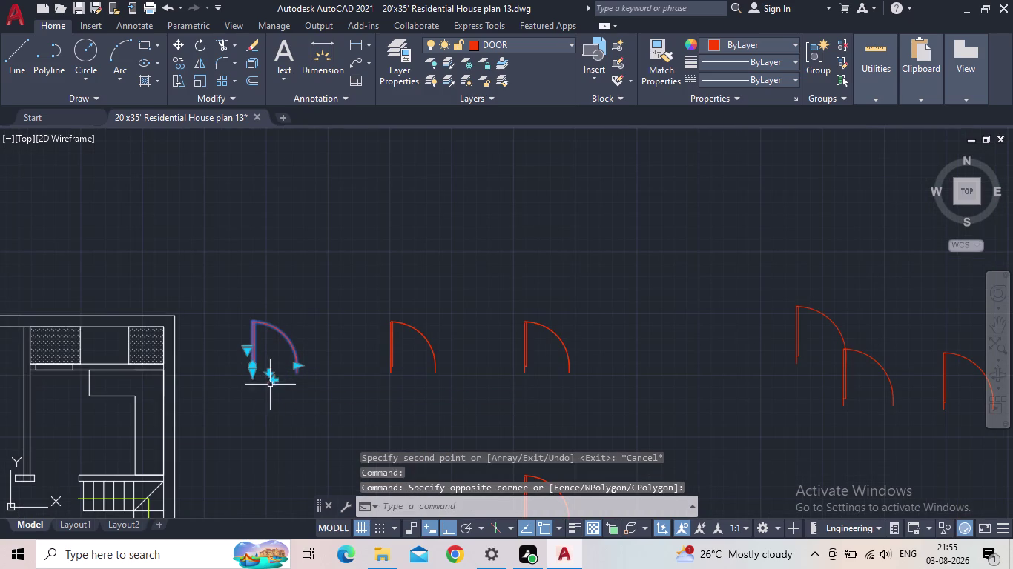
click(270, 386)
scroll(up, 3)
click(287, 374)
click(284, 369)
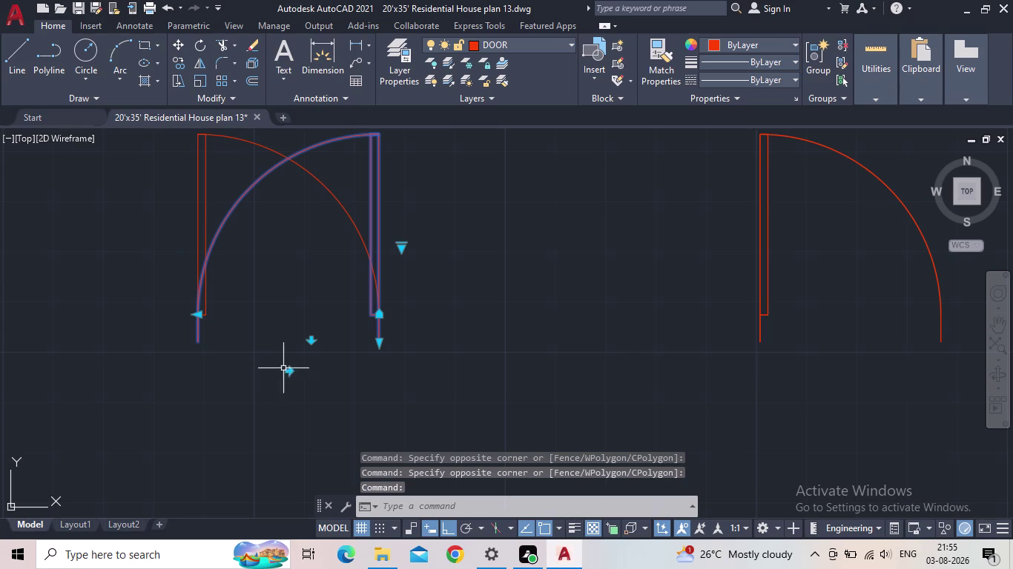
middle_drag(325, 393, 312, 423)
key(Escape)
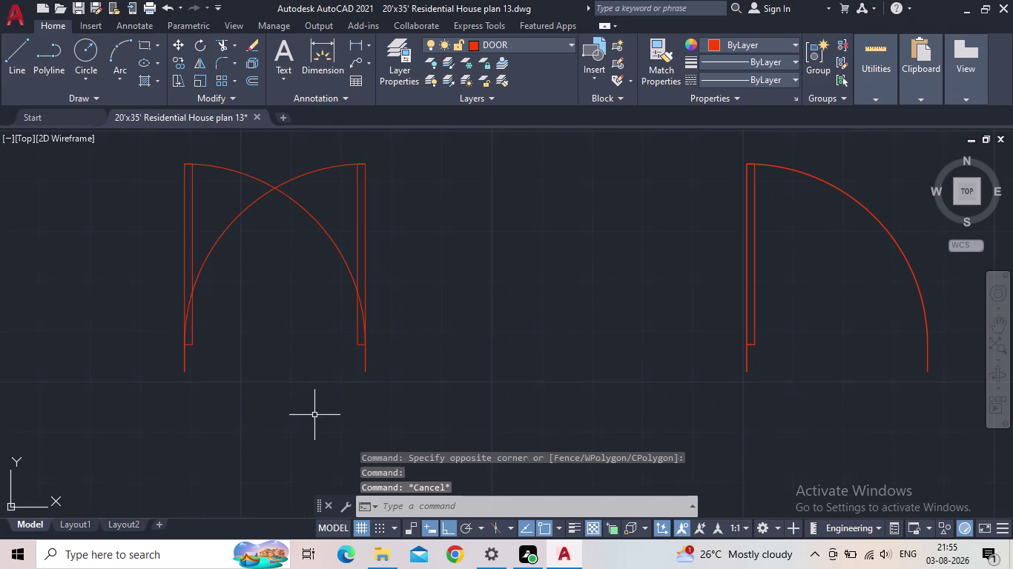
scroll(down, 3)
middle_drag(336, 341, 331, 376)
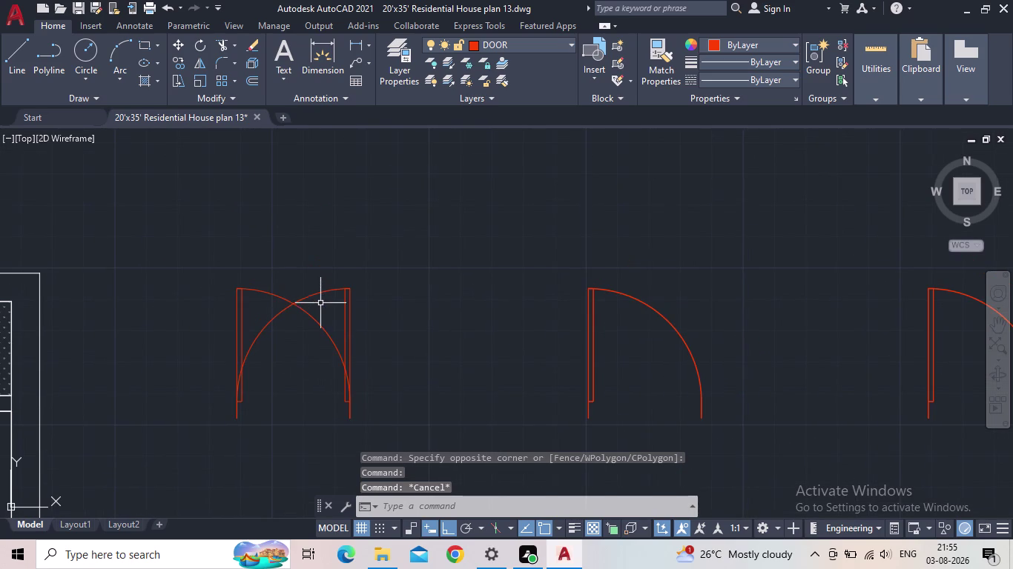
click(319, 295)
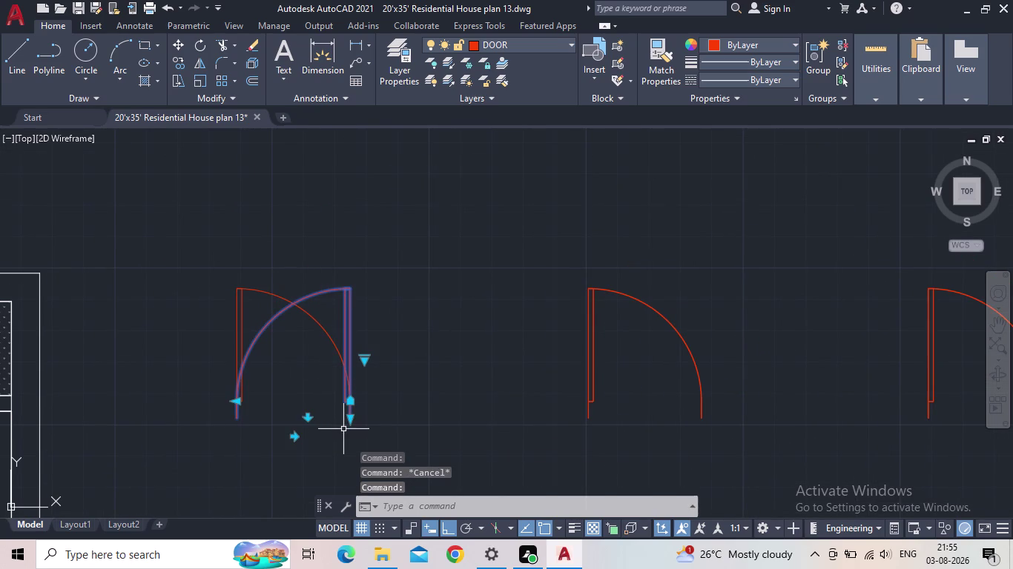
Move that door from its bottom corner beside its neighbouring copy.
key(m)
key(space)
click(352, 420)
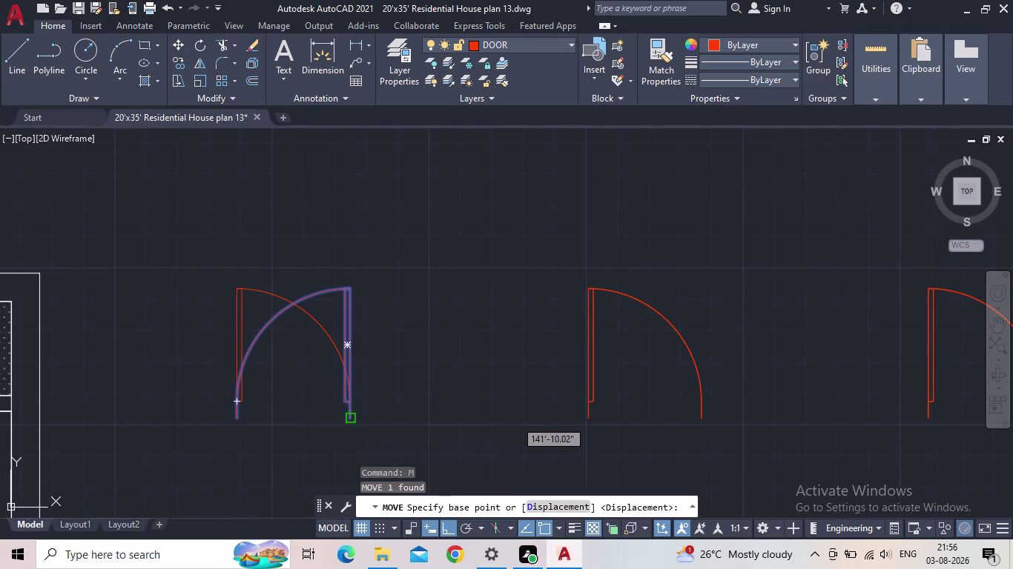
drag(244, 414, 365, 389)
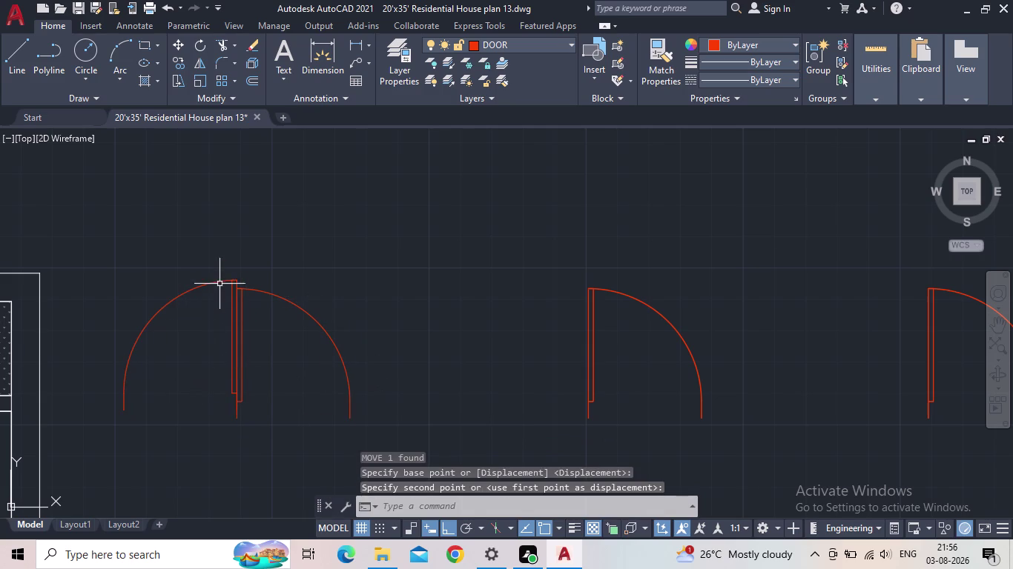
click(219, 279)
click(203, 293)
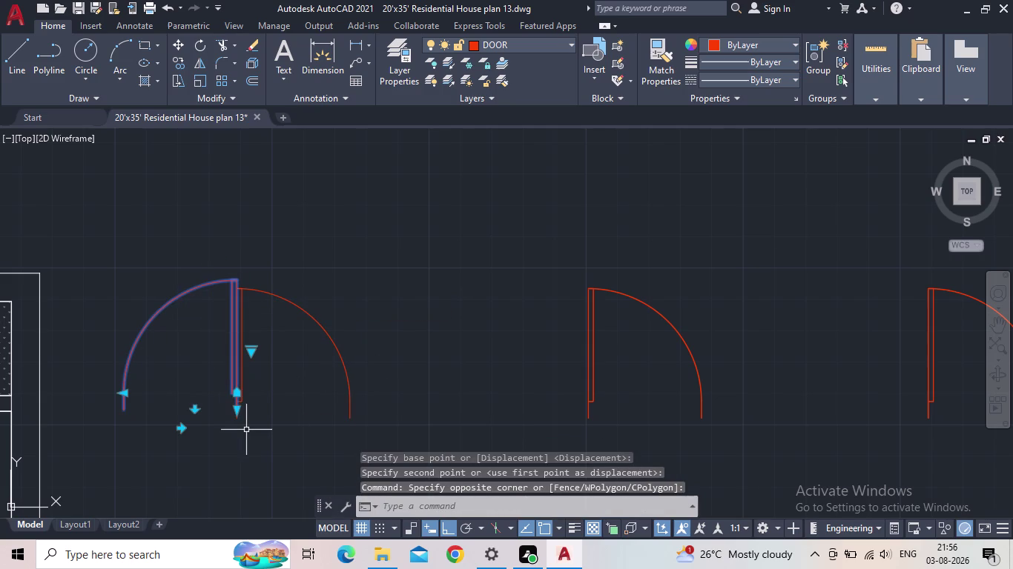
Move a door into the upper cross-wall opening left of the wall pier.
key(m)
key(space)
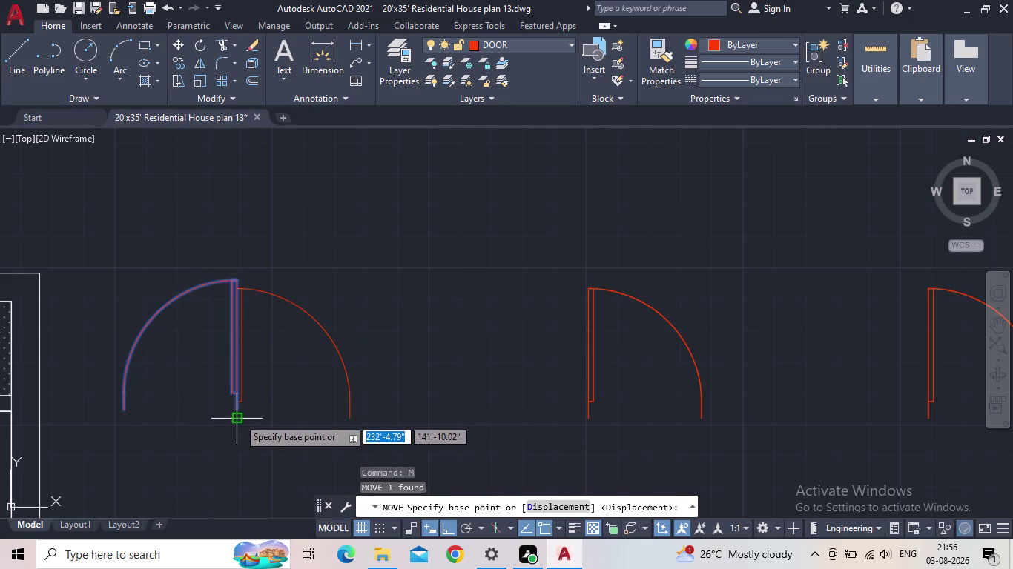
scroll(up, 3)
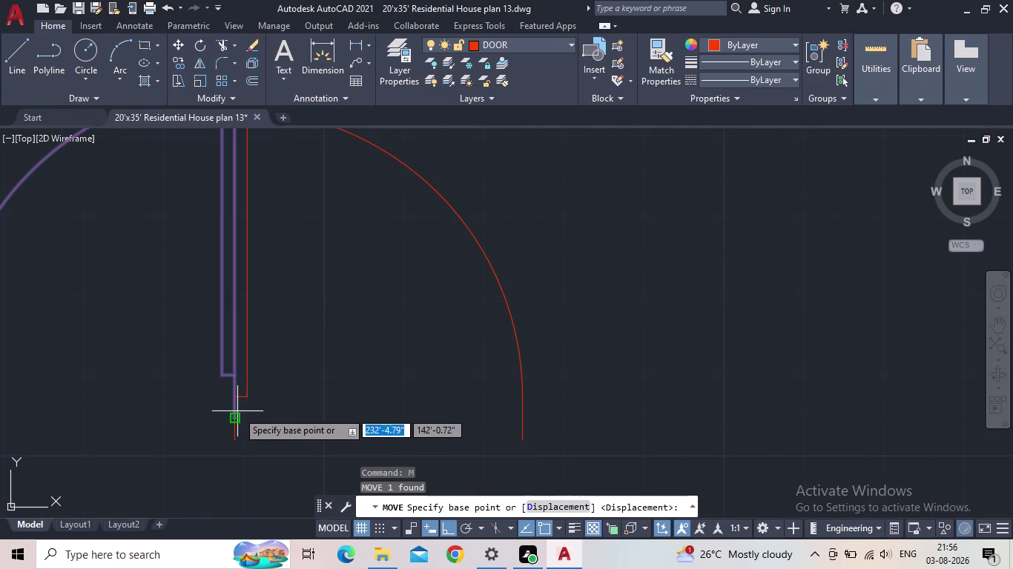
click(236, 411)
middle_drag(237, 412, 322, 394)
scroll(down, 3)
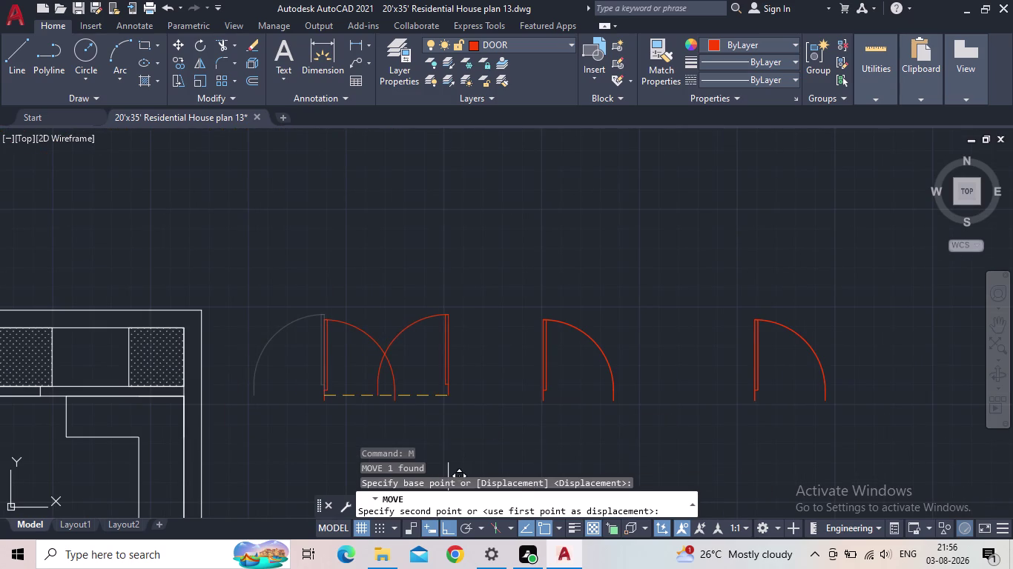
click(450, 526)
middle_drag(209, 379, 474, 327)
scroll(down, 3)
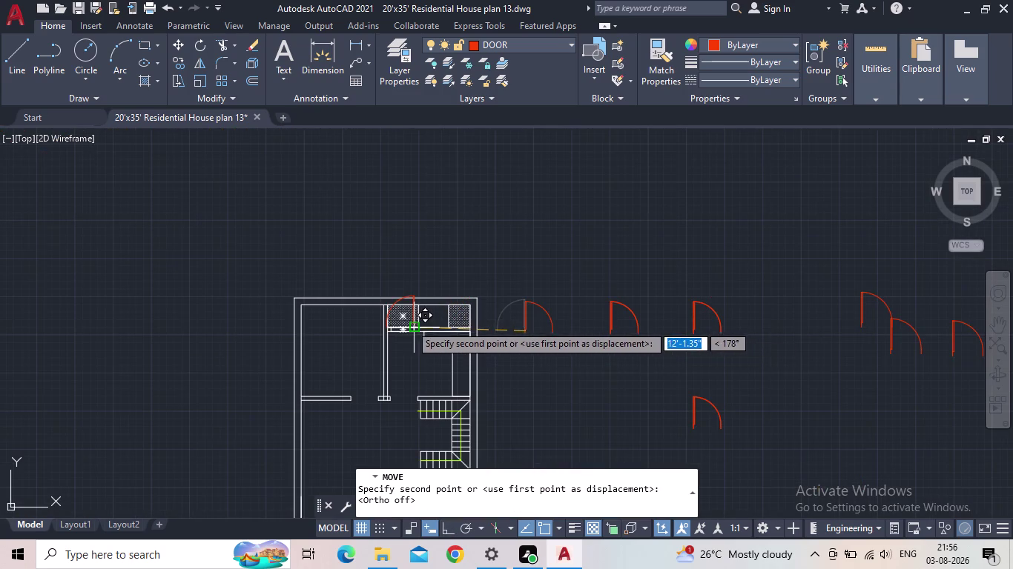
scroll(up, 3)
scroll(down, 3)
middle_drag(390, 300, 412, 245)
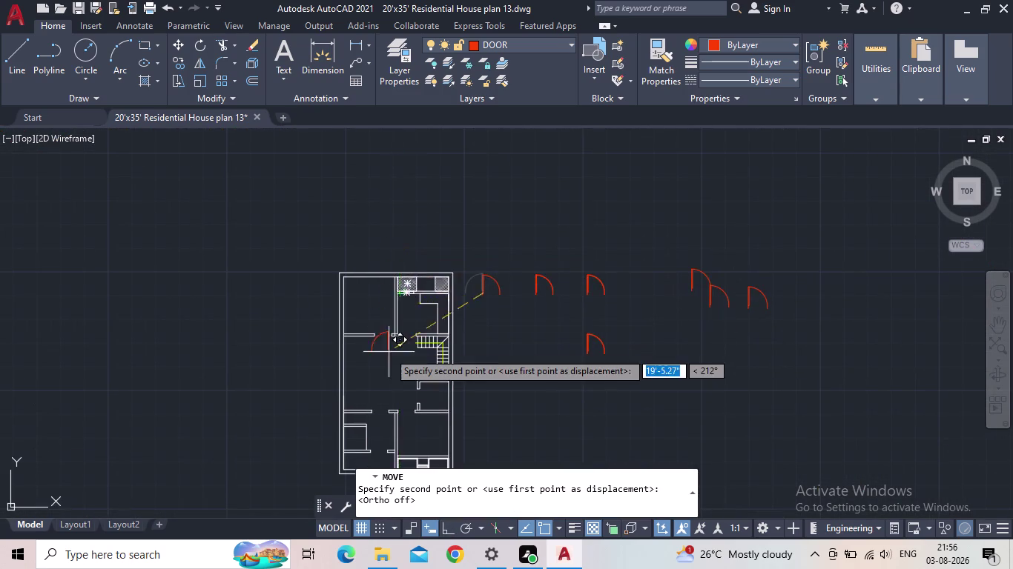
scroll(up, 3)
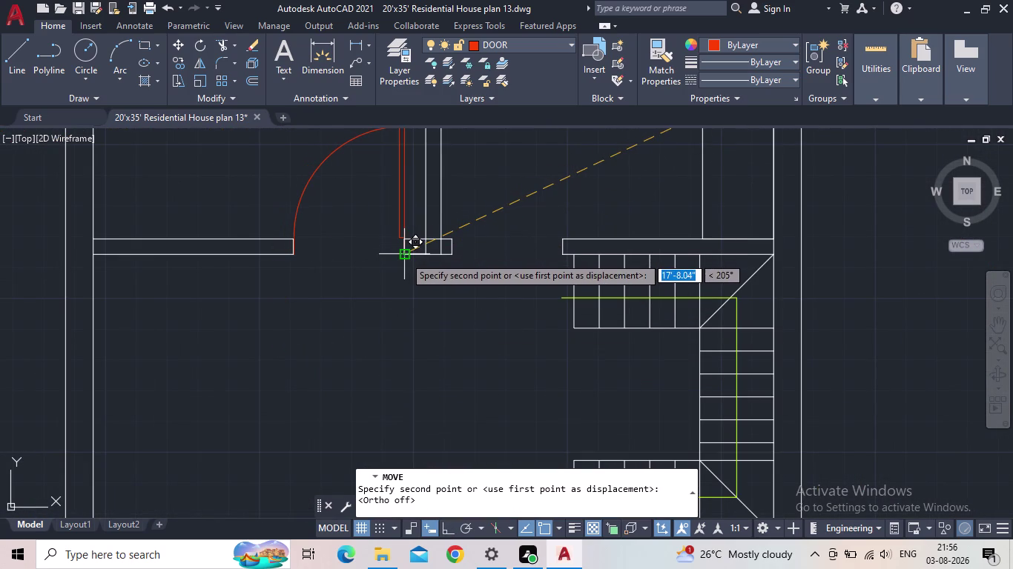
click(405, 256)
middle_drag(364, 325, 267, 359)
scroll(down, 3)
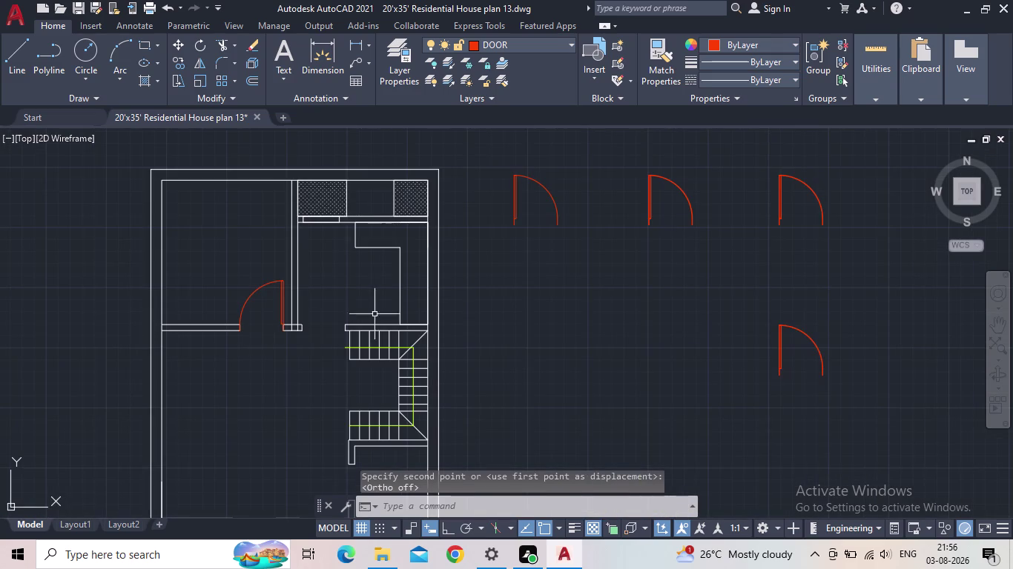
middle_drag(369, 322, 261, 352)
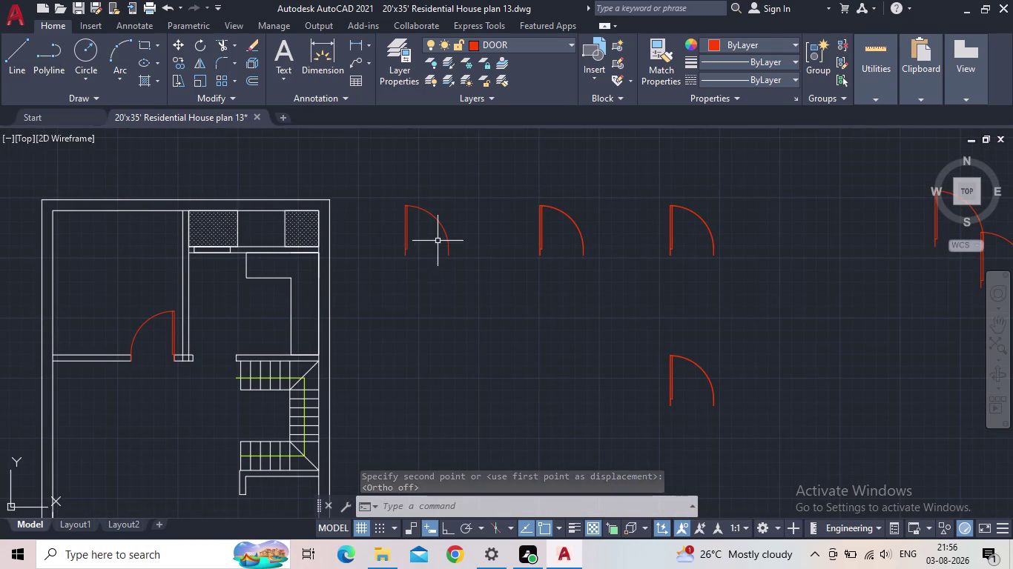
Move a spare door against the wall pier's right edge, pairing it with the first door.
click(433, 241)
click(386, 238)
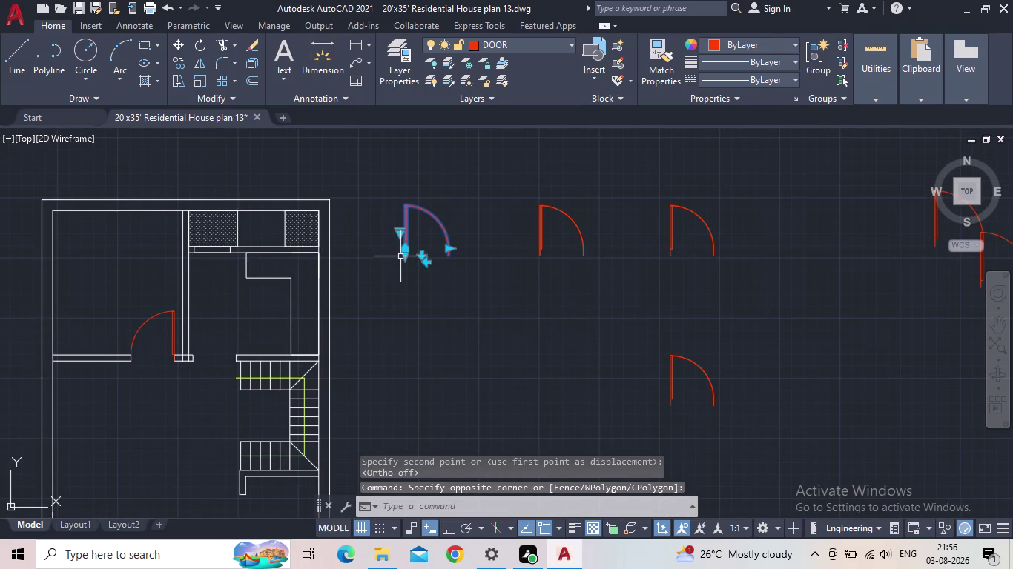
key(m)
key(space)
drag(403, 257, 398, 264)
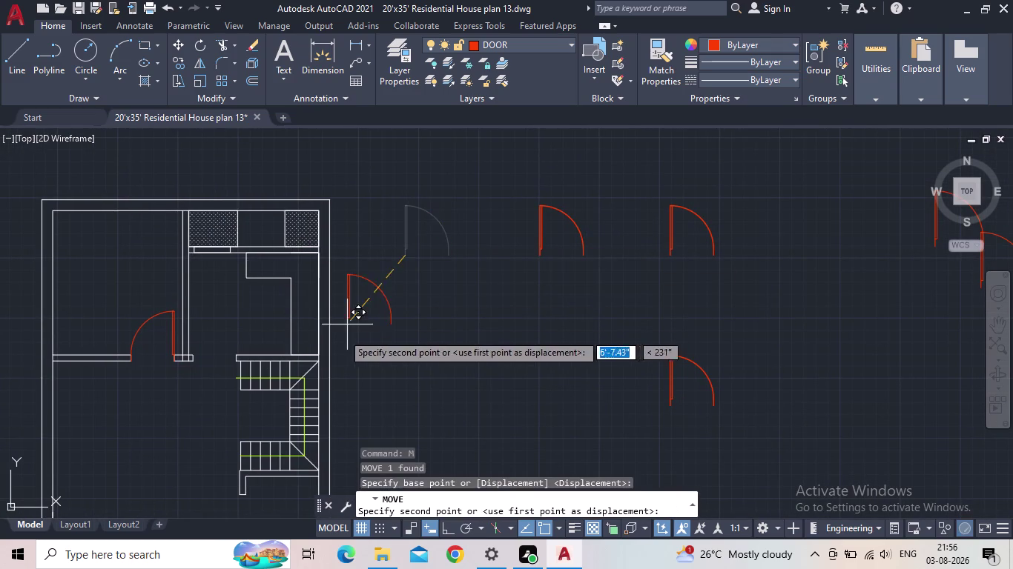
scroll(up, 3)
scroll(up, 3)
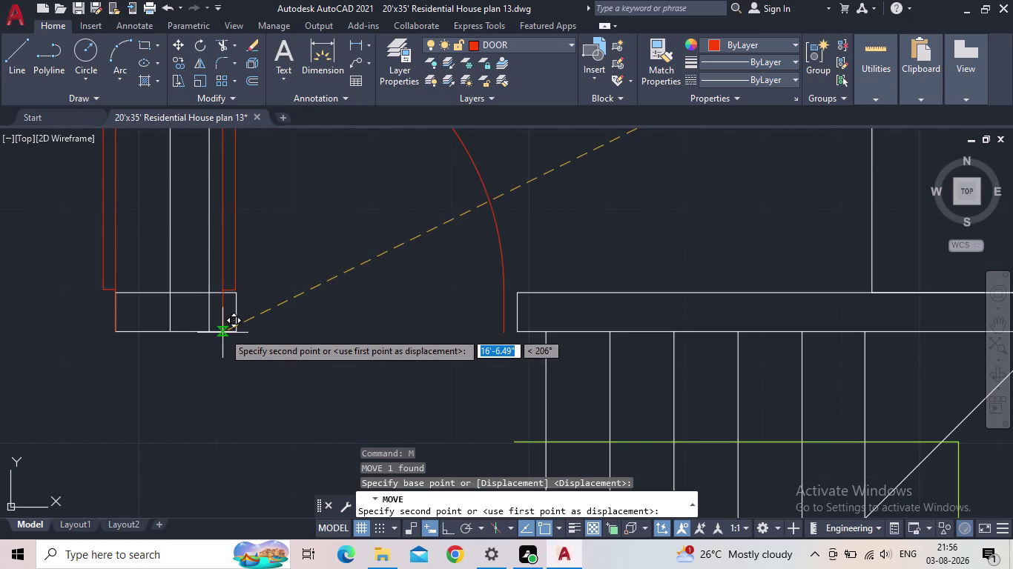
click(234, 328)
scroll(down, 3)
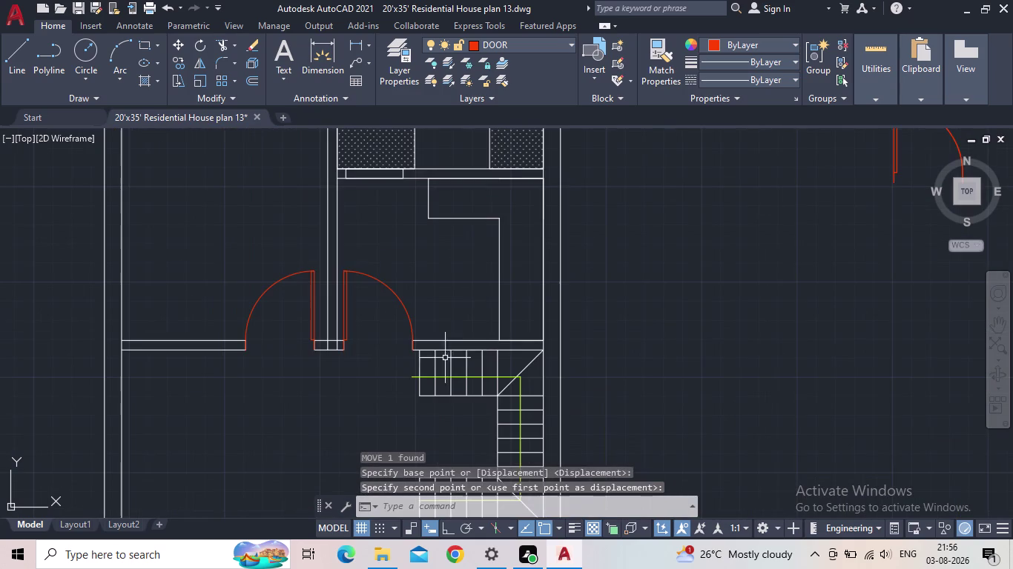
middle_drag(457, 347, 411, 382)
scroll(down, 3)
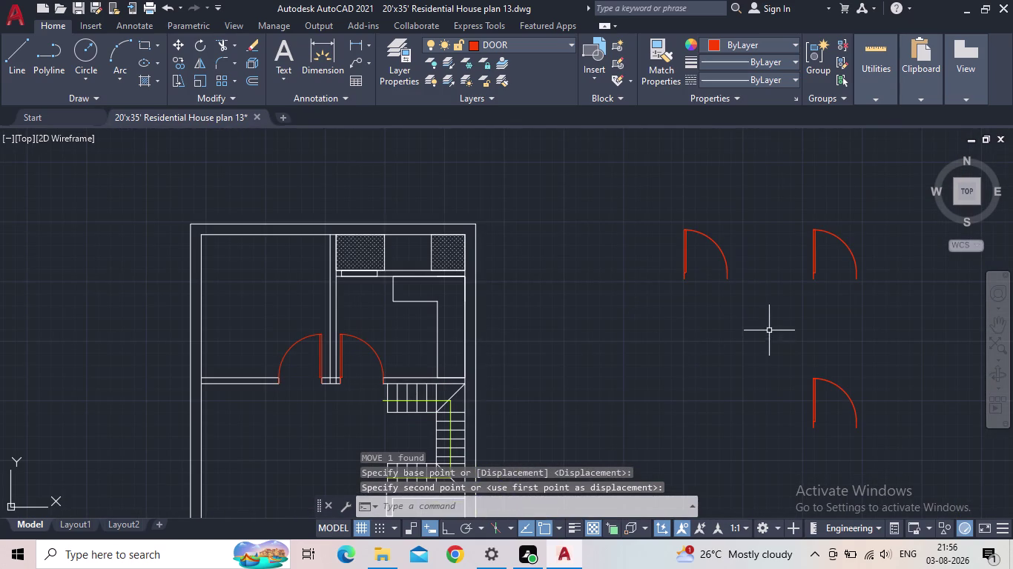
Select another spare door and start copying it.
click(710, 274)
click(667, 261)
middle_drag(694, 285, 525, 244)
key(c)
key(o)
key(Return)
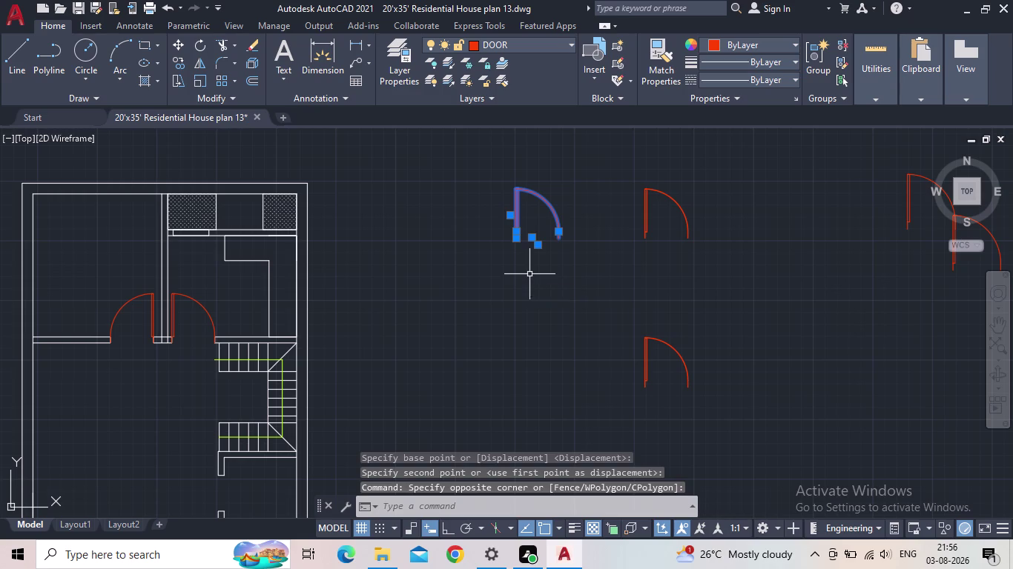
Place two copies of the spare door beside the other loose doors.
click(518, 236)
click(430, 246)
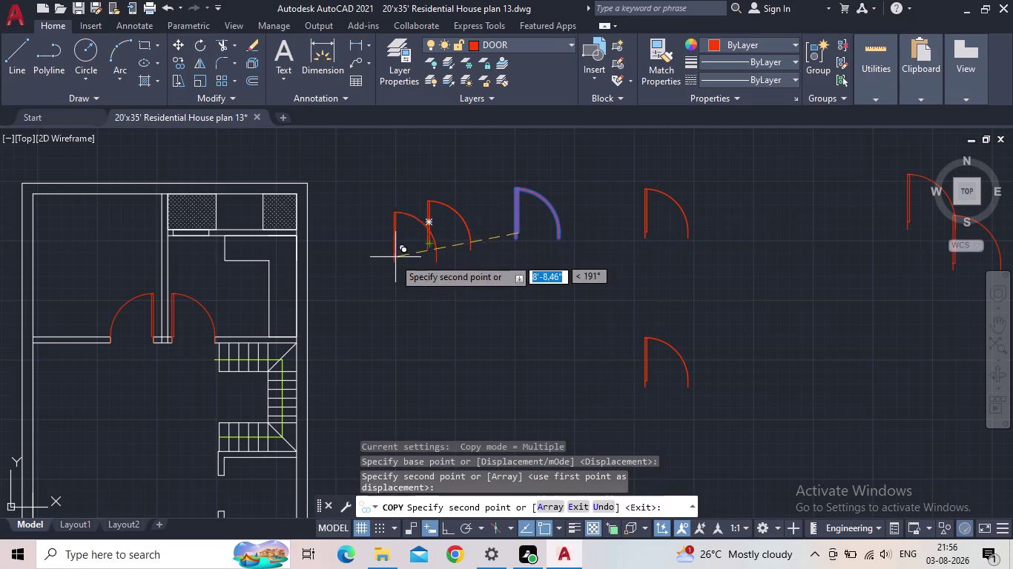
click(386, 292)
key(Escape)
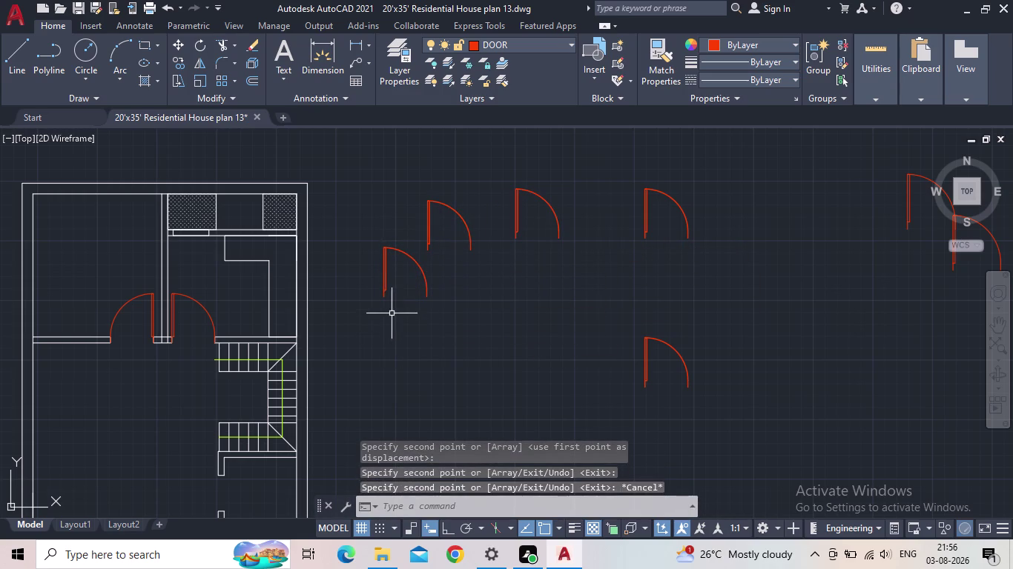
Zoom out to the whole drawing and select the lower copied door.
click(385, 292)
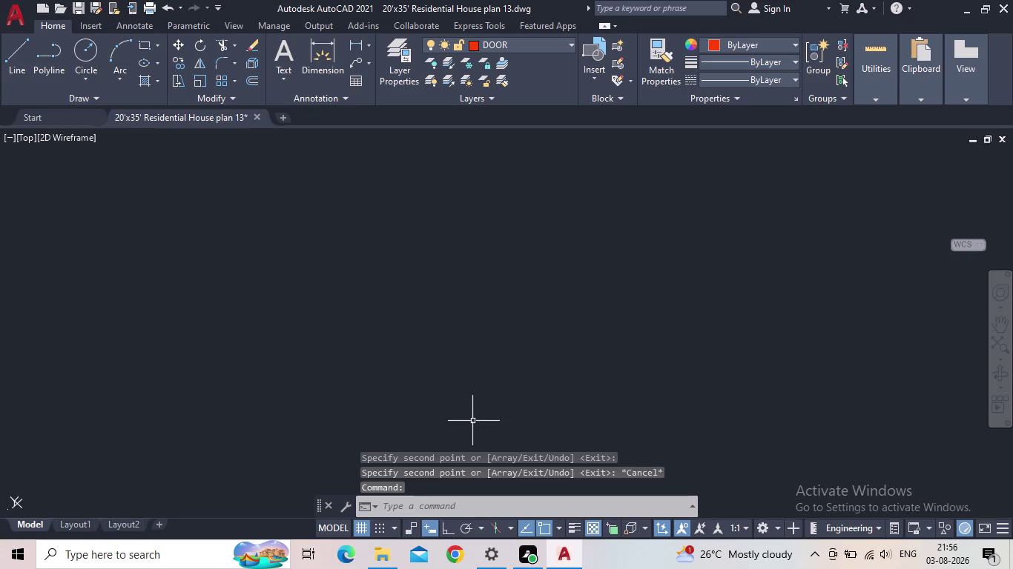
scroll(down, 3)
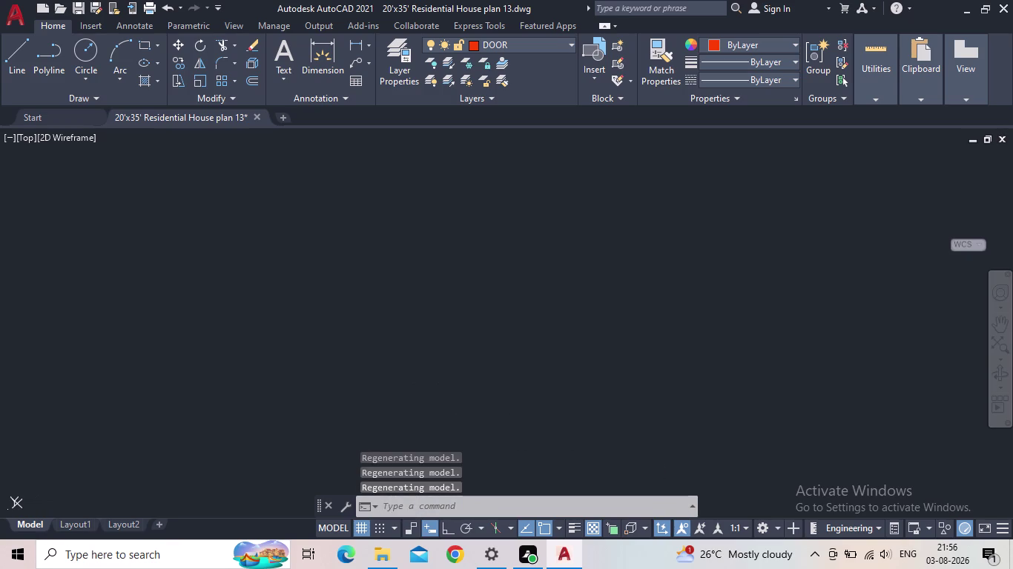
click(1005, 353)
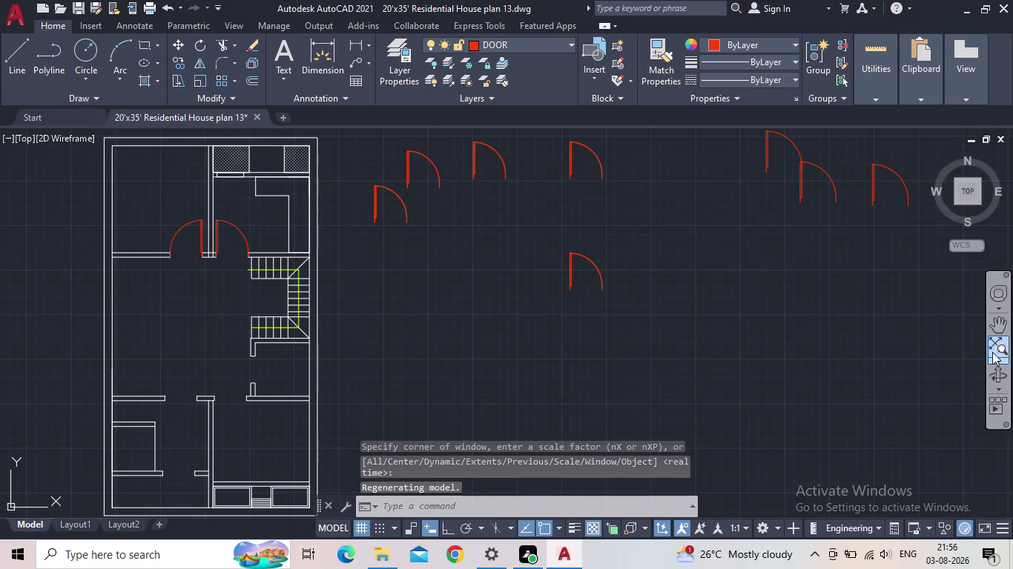
middle_drag(457, 339, 472, 410)
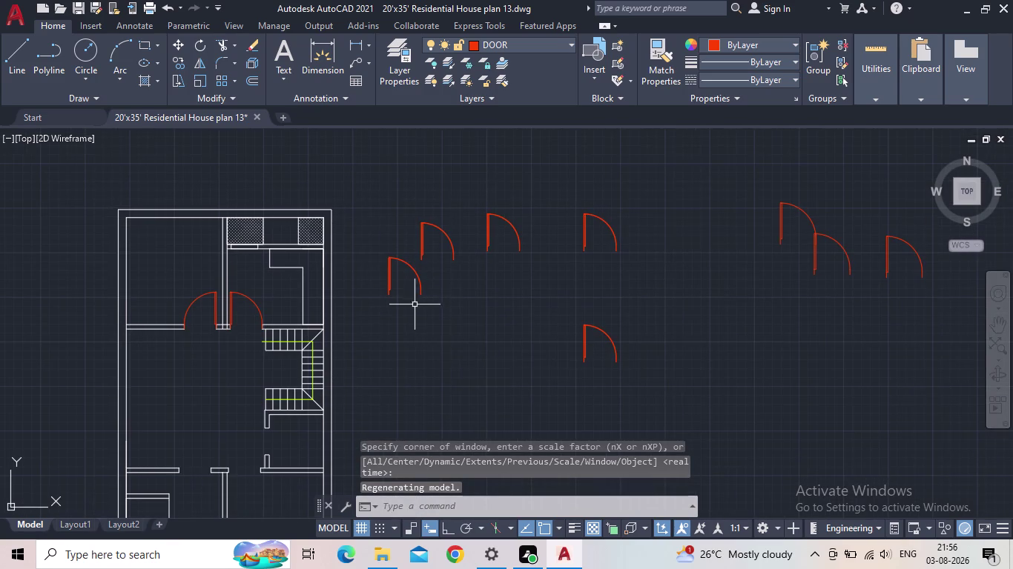
click(388, 287)
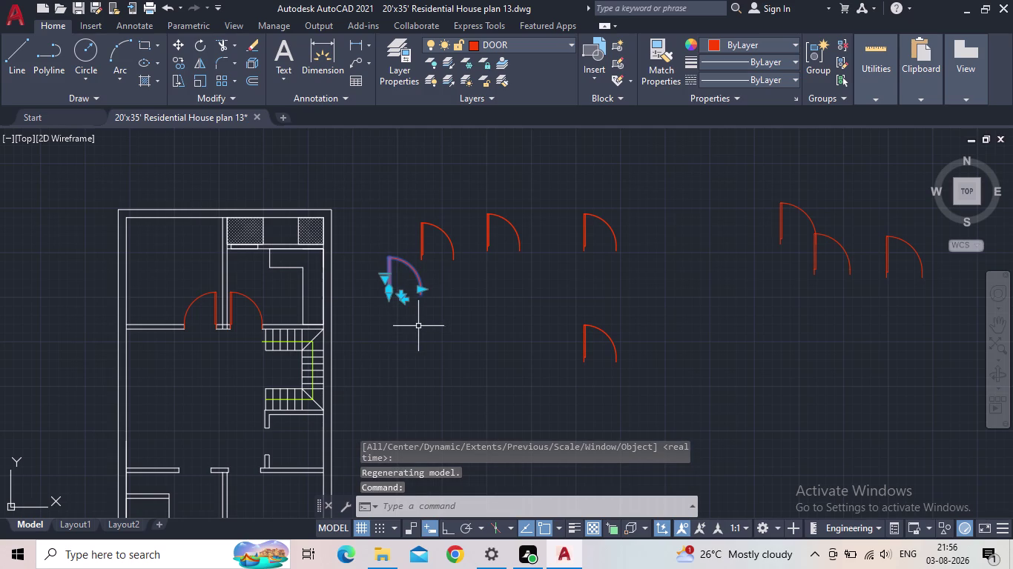
Start a rotation of the copied door, cancel it, and clear the selection.
key(r)
key(o)
key(Return)
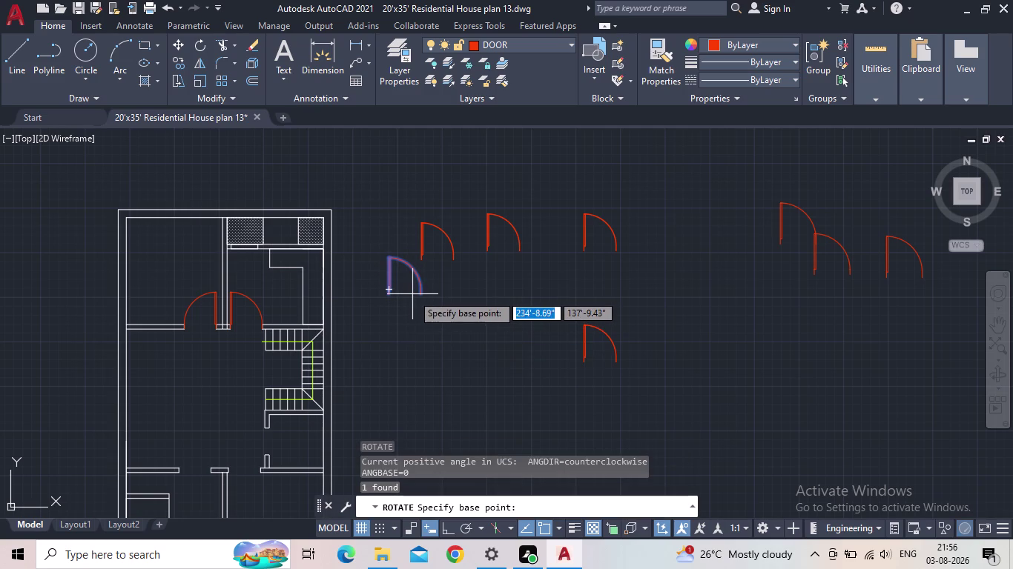
key(Escape)
click(391, 287)
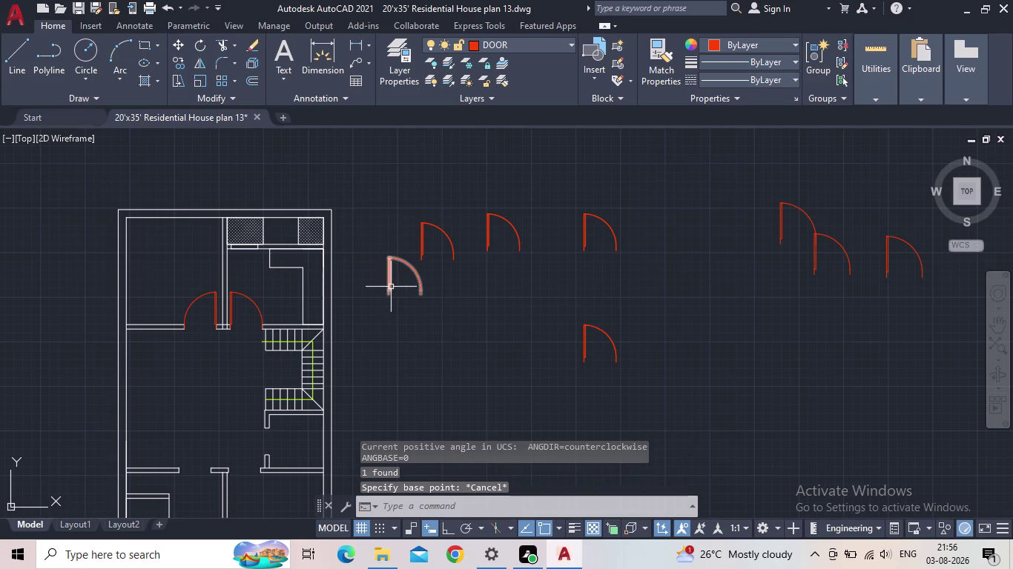
scroll(up, 3)
click(442, 295)
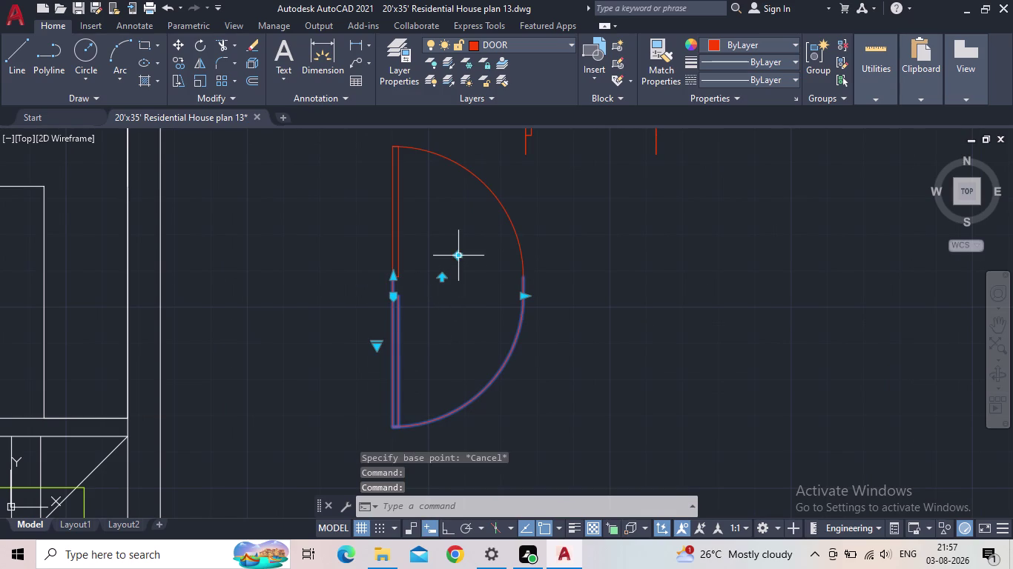
click(459, 257)
key(Escape)
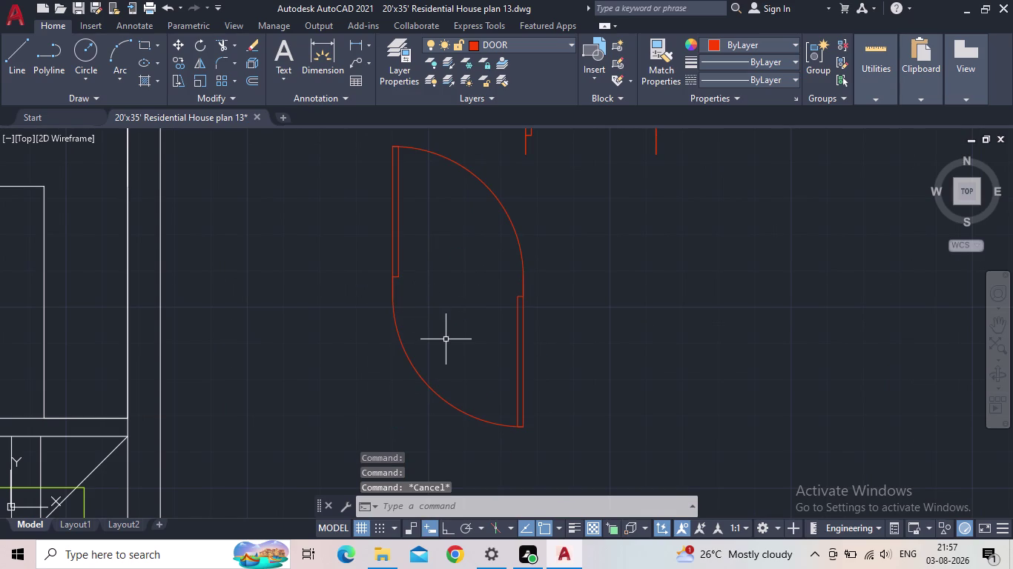
scroll(down, 3)
scroll(up, 3)
Move the lower spare door by its top end into the lower cross-wall opening.
click(412, 342)
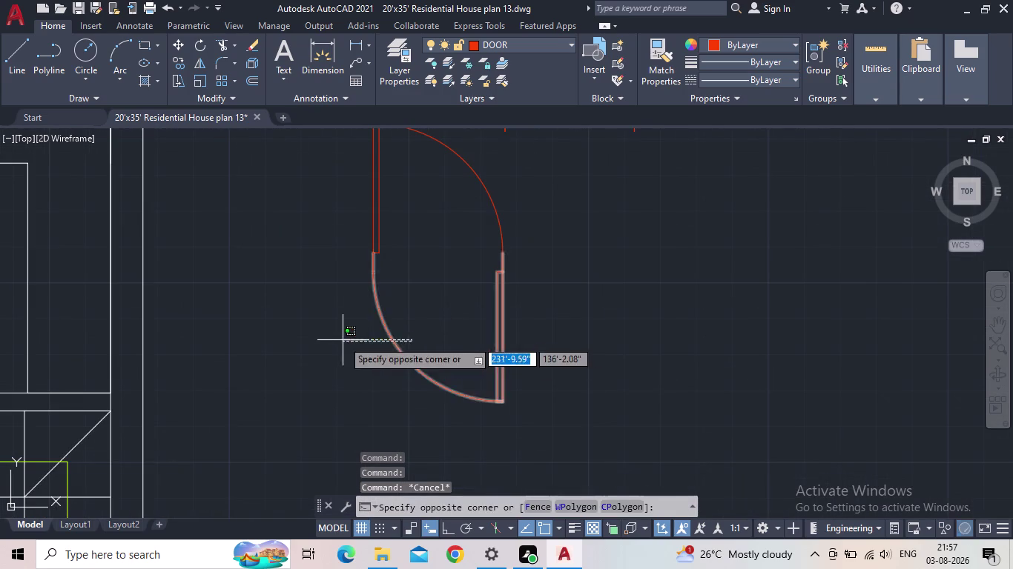
click(343, 341)
text(m)
key(space)
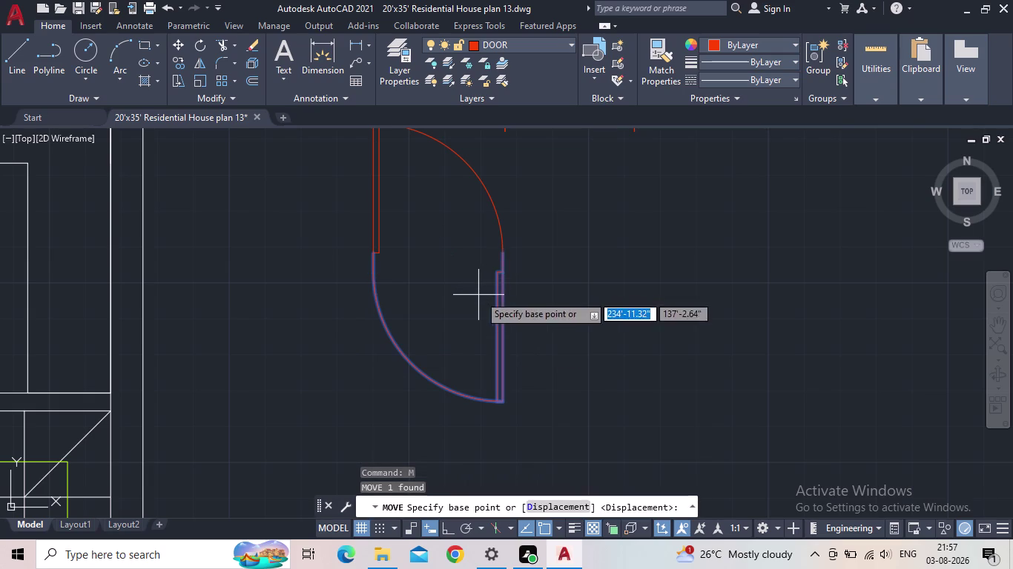
scroll(up, 3)
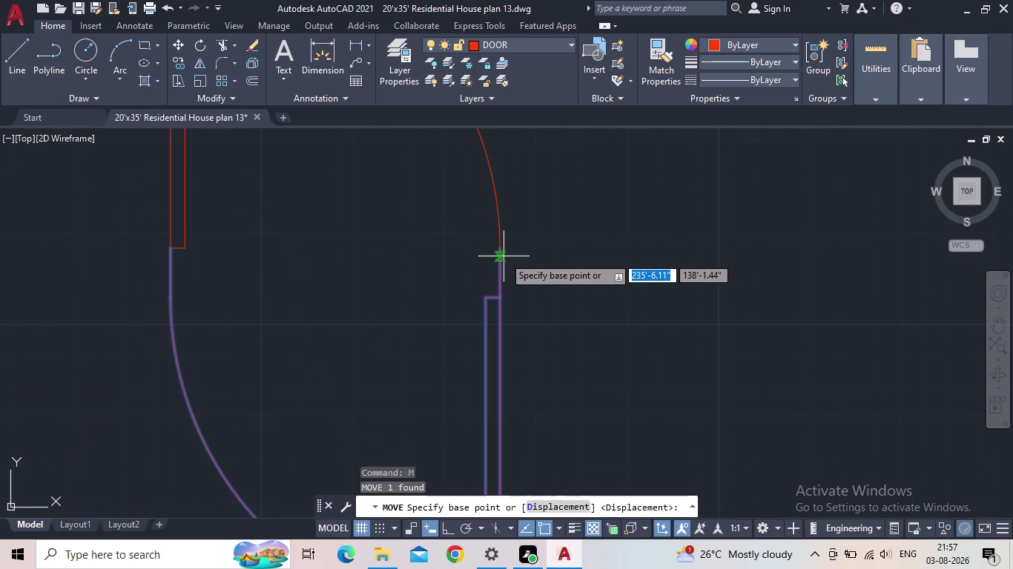
click(500, 253)
middle_drag(319, 308, 604, 251)
scroll(down, 3)
scroll(down, 3)
scroll(down, 3)
middle_drag(390, 352, 440, 248)
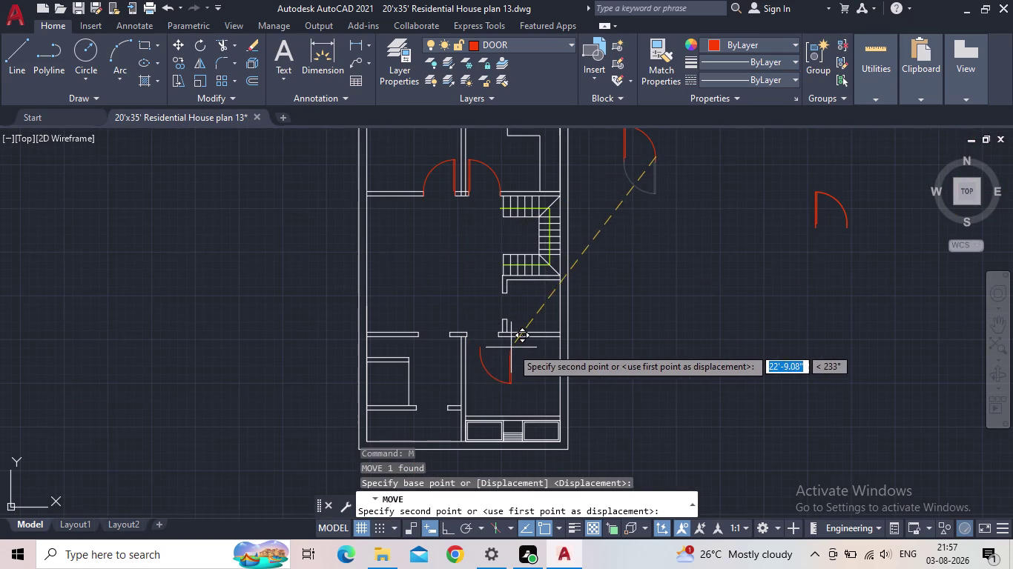
scroll(up, 3)
scroll(up, 3)
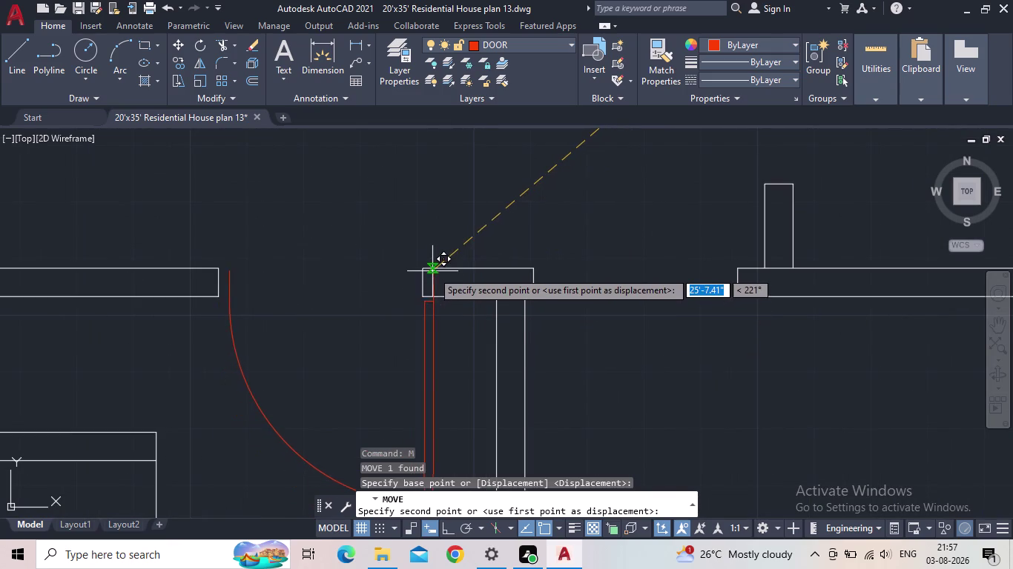
click(423, 268)
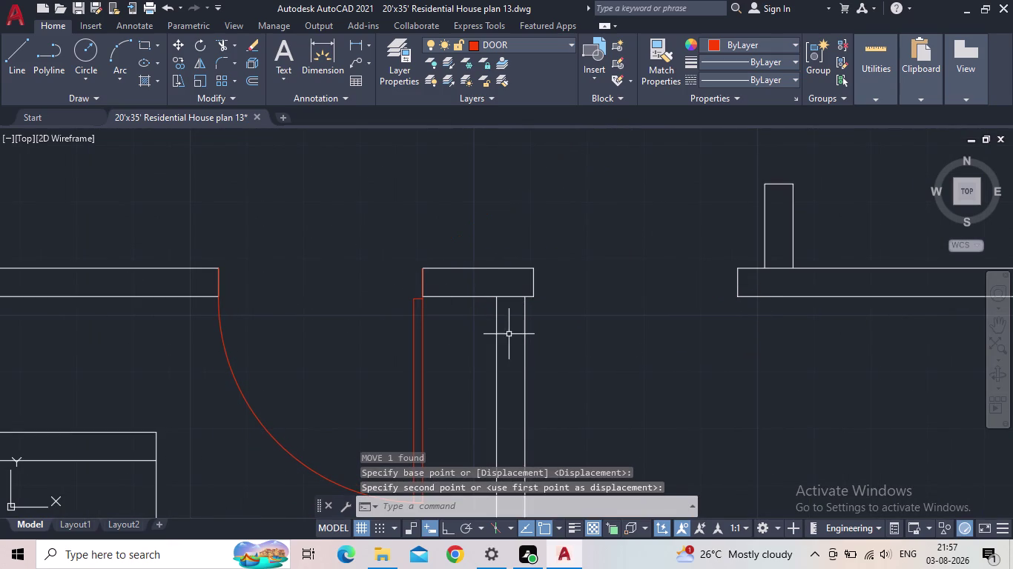
Check the placed door, then window-select another spare door swing outside the plan.
scroll(down, 3)
middle_drag(639, 359, 441, 326)
scroll(down, 3)
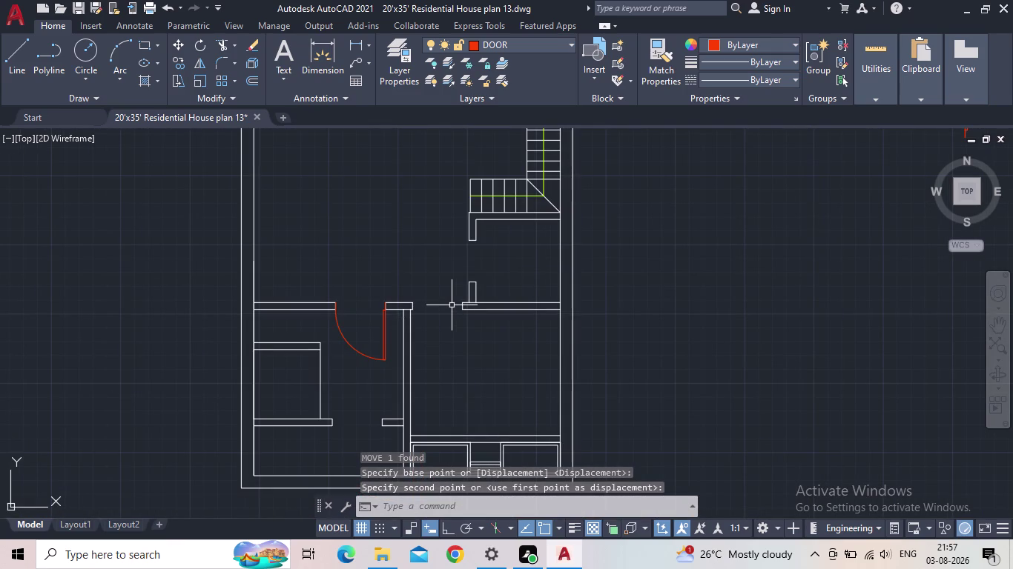
scroll(down, 3)
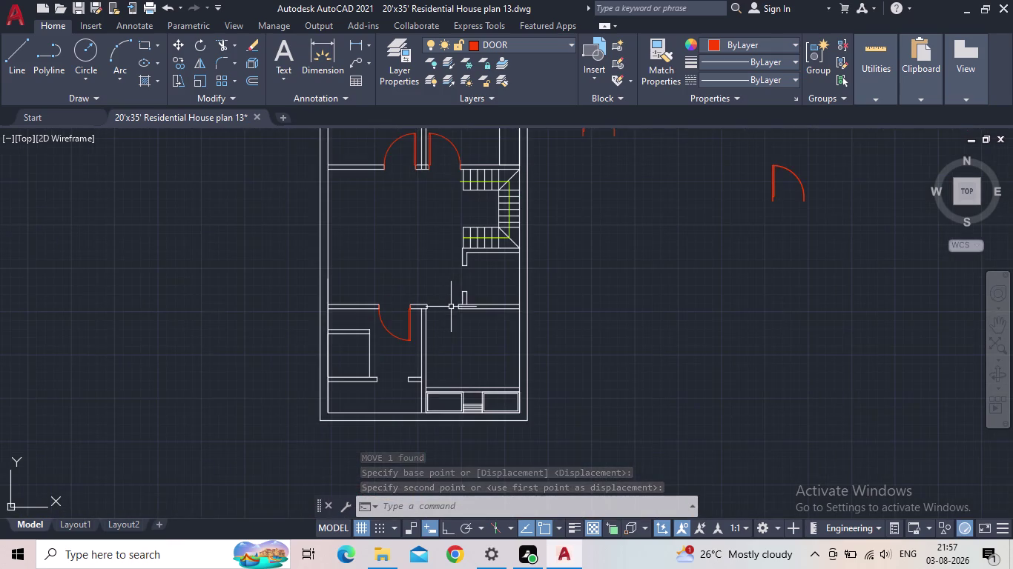
middle_drag(451, 307, 419, 339)
middle_drag(626, 172, 615, 219)
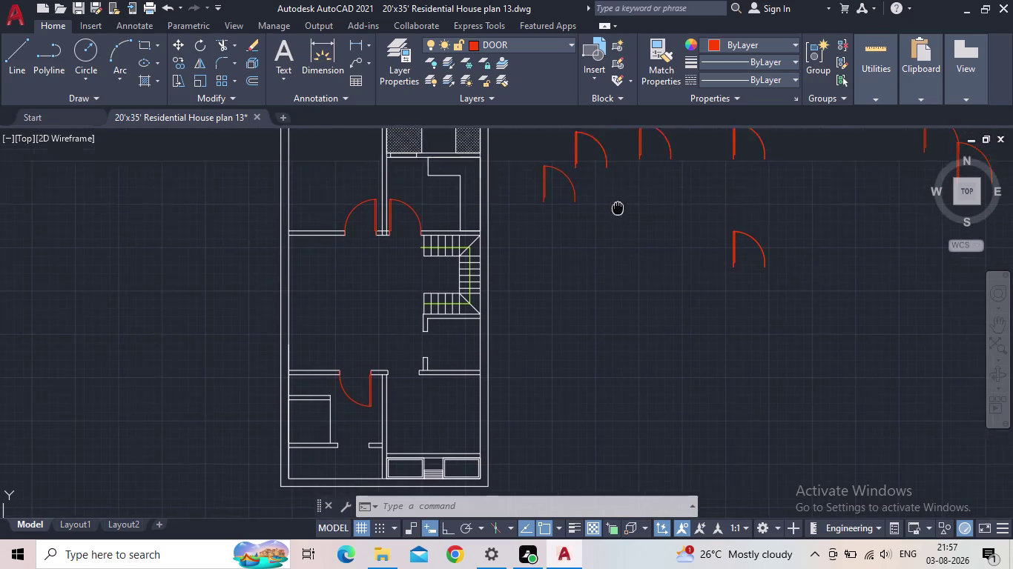
middle_drag(615, 219, 606, 240)
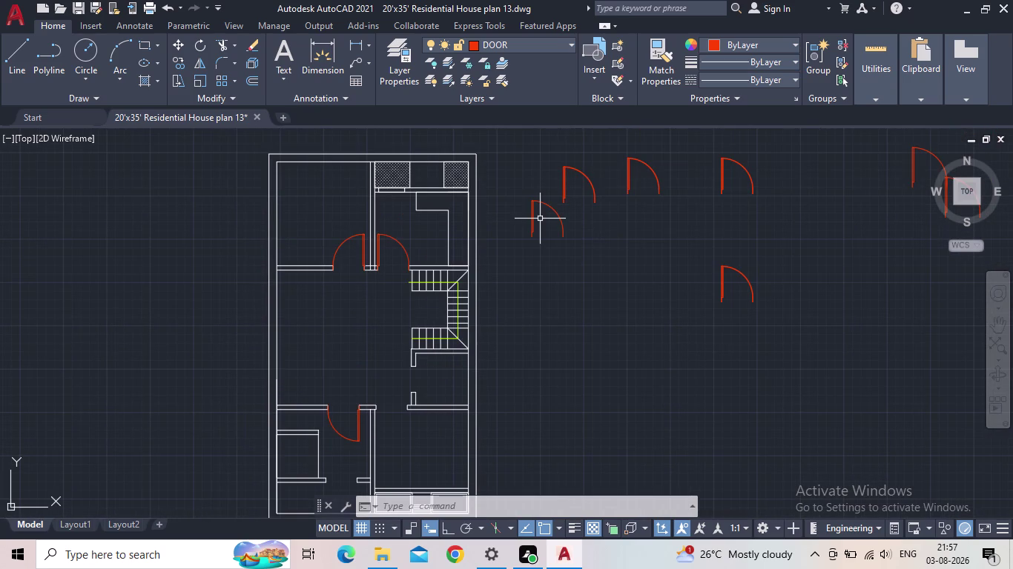
click(534, 220)
scroll(up, 3)
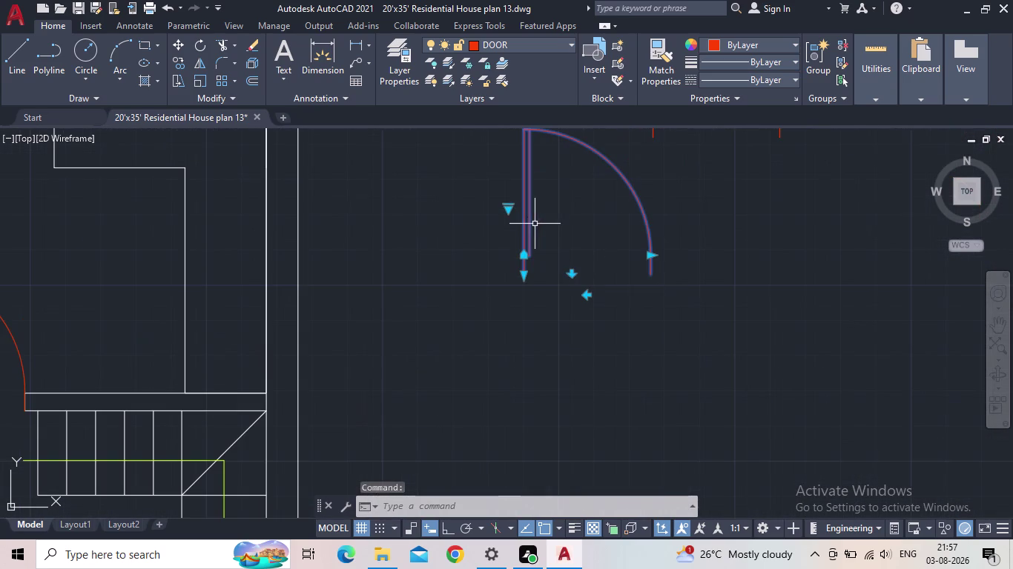
click(573, 274)
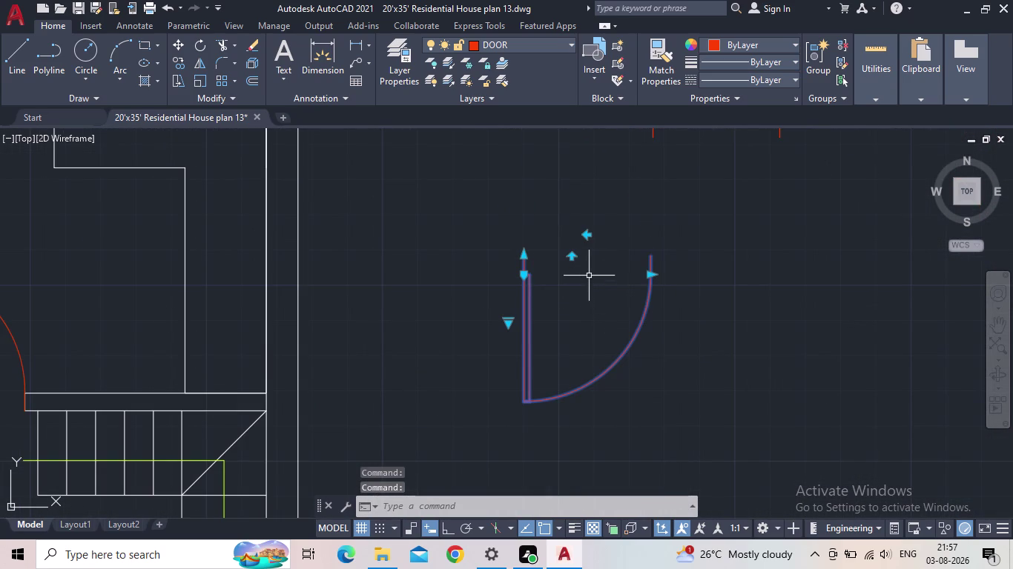
key(Escape)
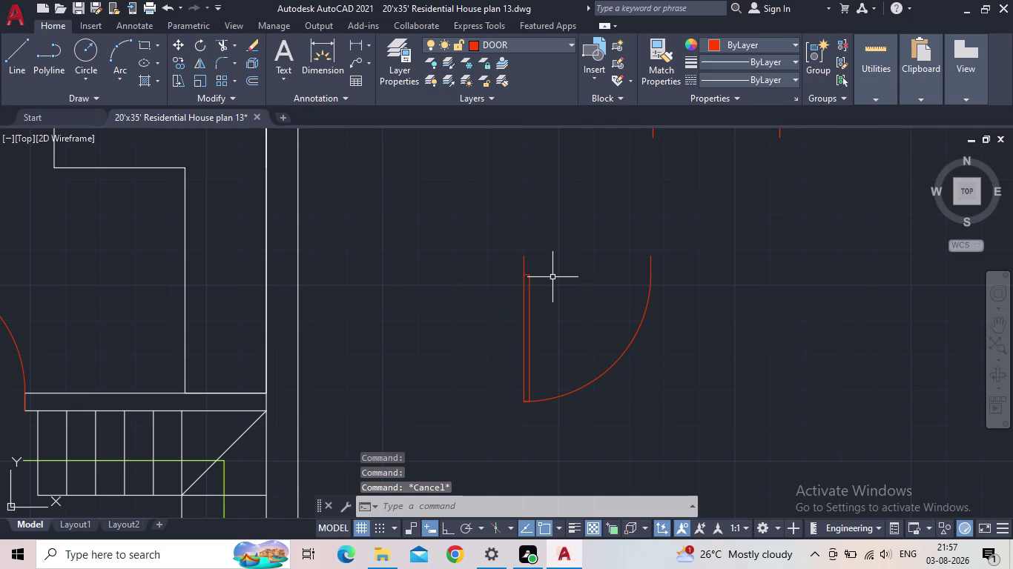
drag(607, 318, 596, 315)
click(461, 301)
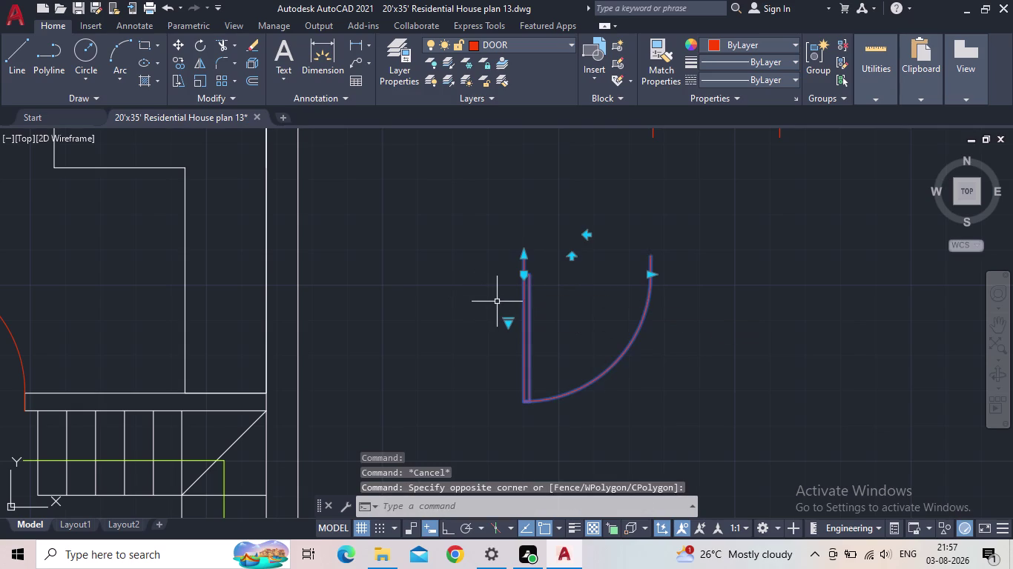
Move that door swing by its hinge corner to the central doorway's wall end.
key(m)
key(Return)
click(522, 258)
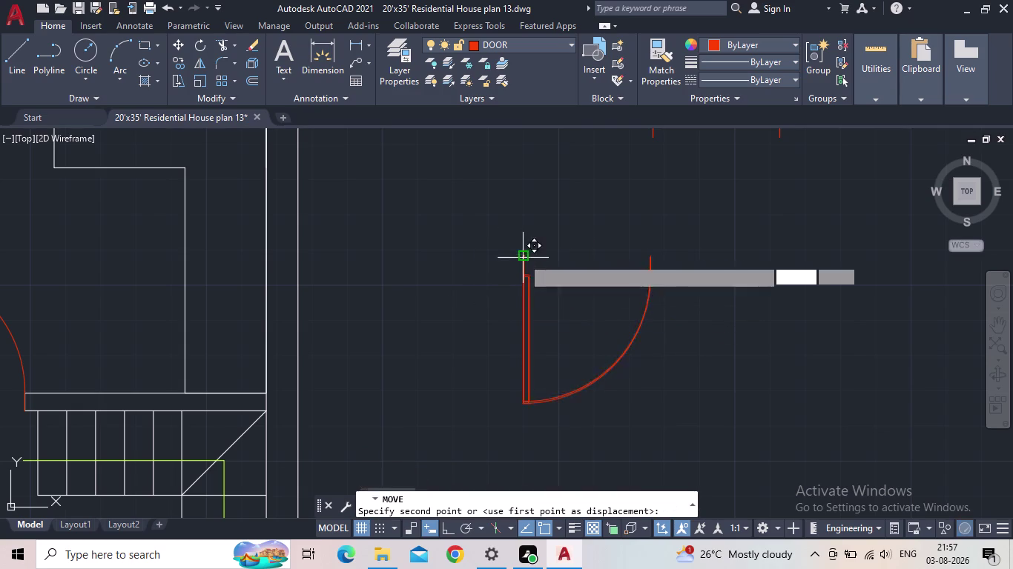
middle_drag(410, 309, 503, 233)
scroll(down, 3)
scroll(up, 3)
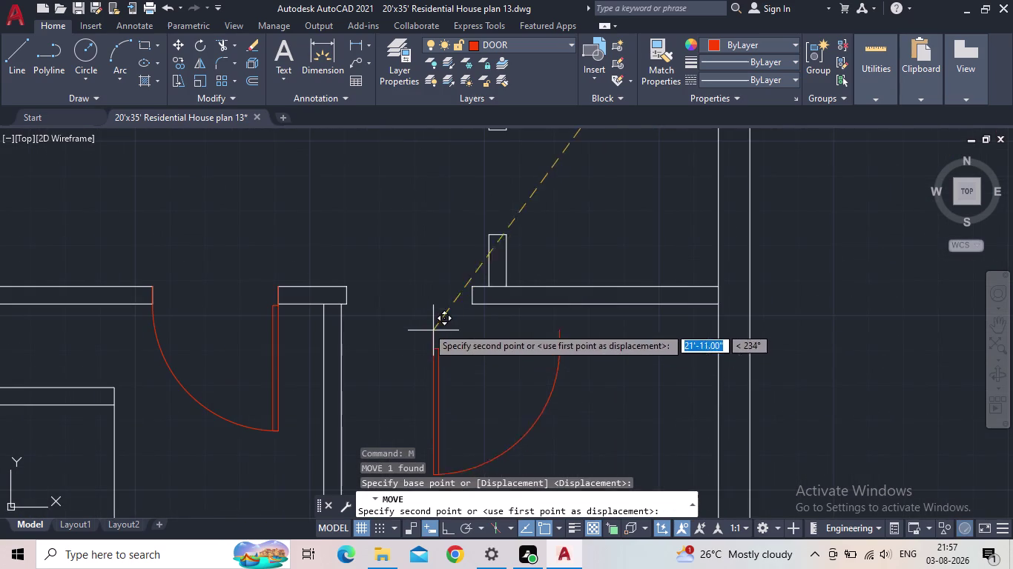
scroll(up, 3)
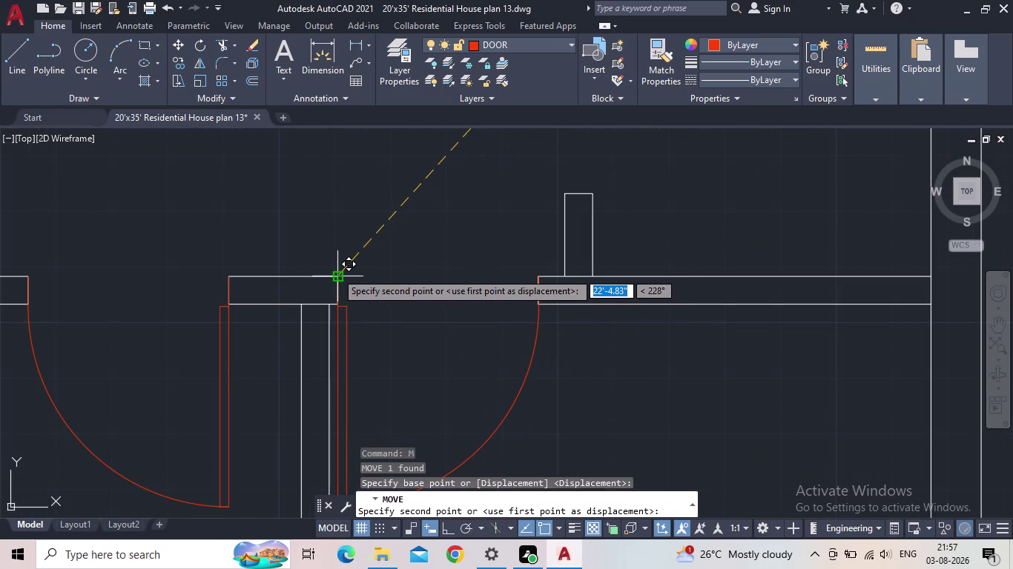
click(336, 272)
Pan across the plan to review the door pair and return to the spare doors.
scroll(down, 3)
middle_drag(409, 283, 410, 290)
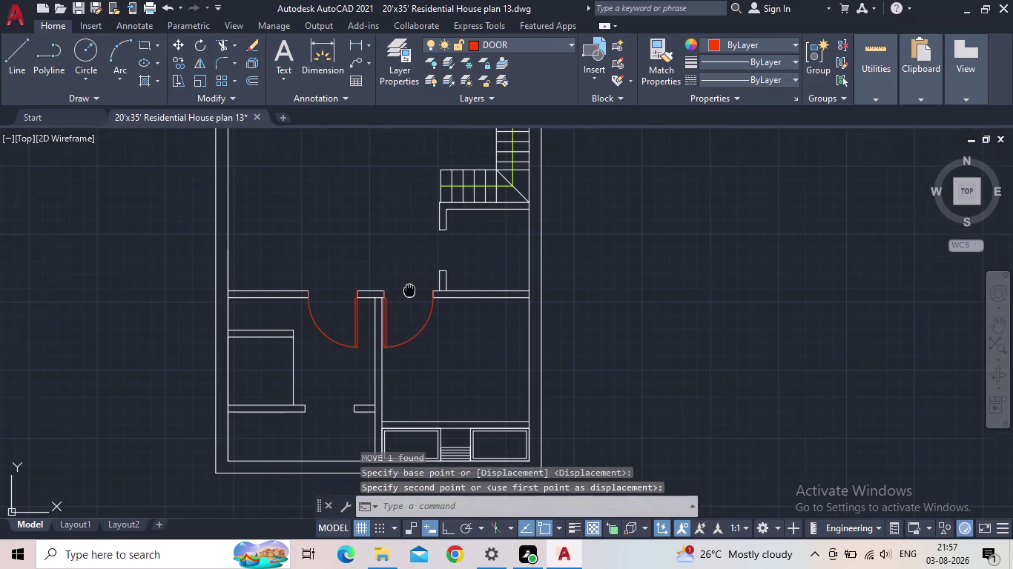
middle_drag(409, 291, 400, 298)
scroll(up, 3)
scroll(up, 3)
scroll(up, 3)
scroll(down, 3)
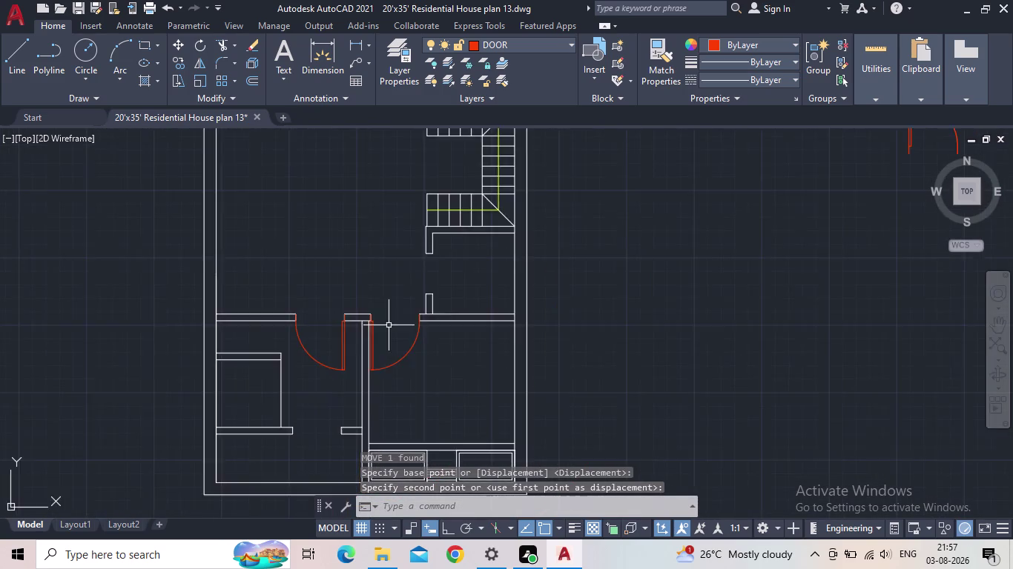
scroll(down, 3)
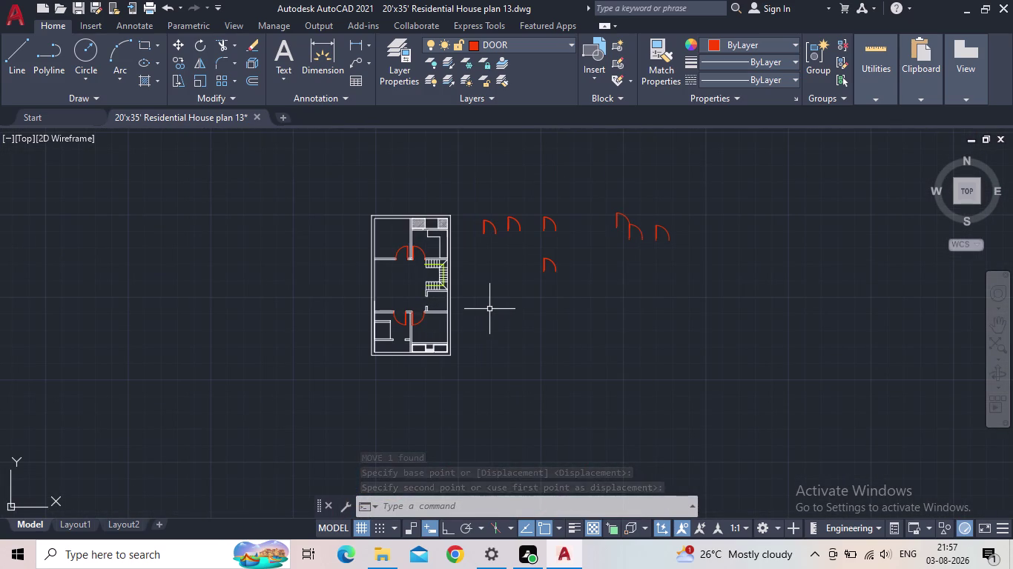
middle_drag(500, 298, 484, 349)
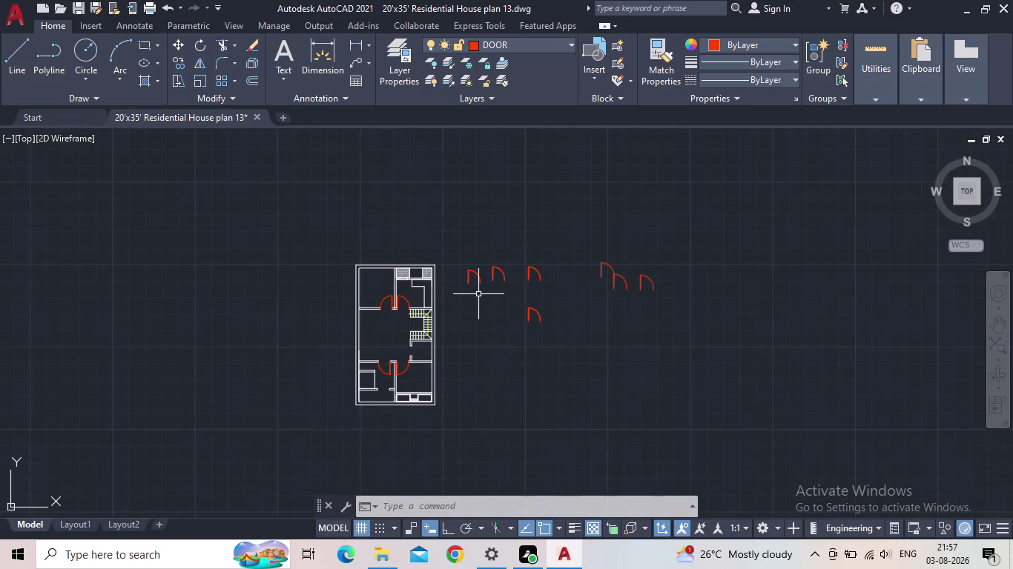
Move a spare door by its base corner into the lower-left small room's opening.
click(478, 292)
click(464, 279)
scroll(up, 3)
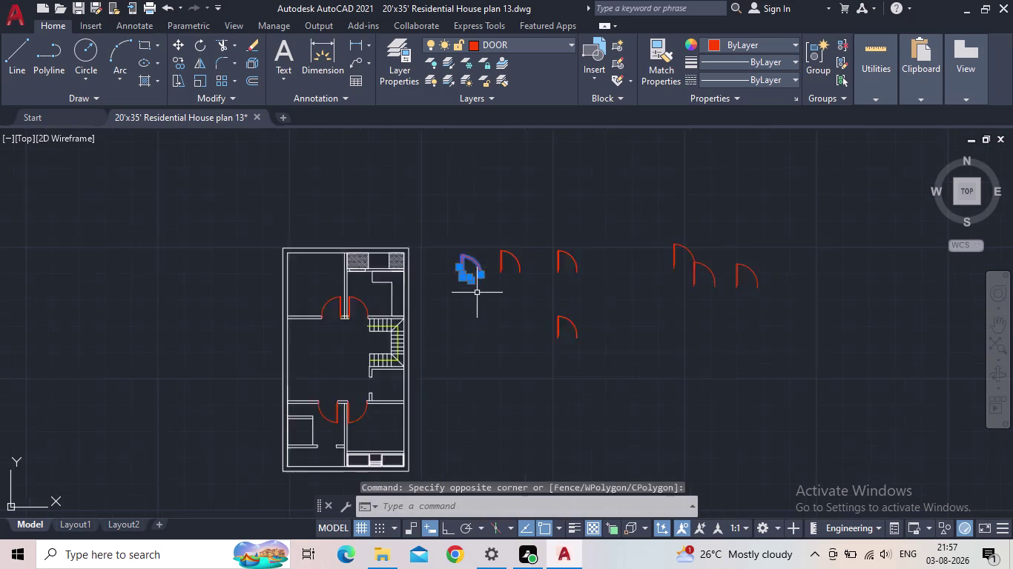
text(m)
key(space)
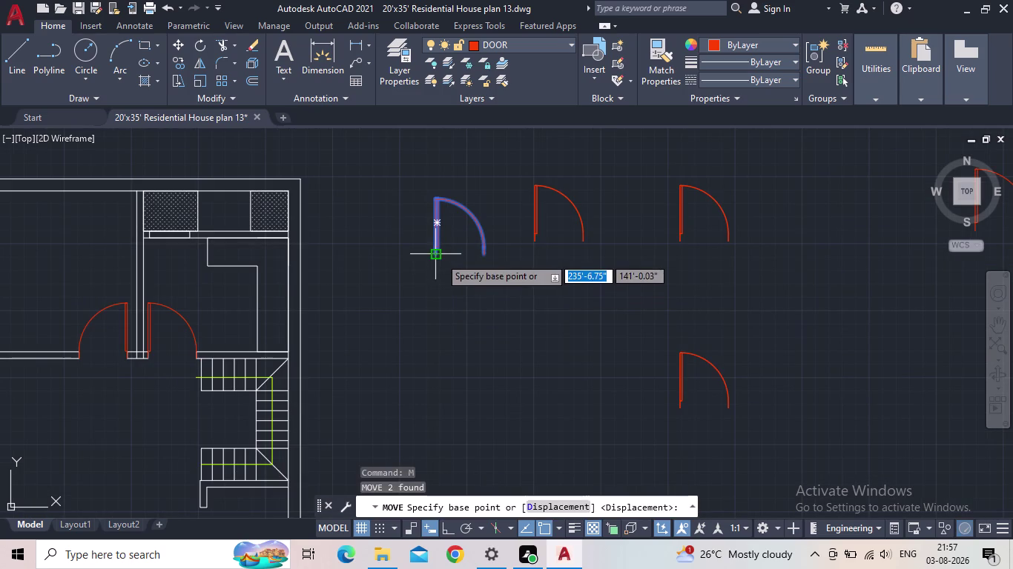
click(439, 256)
middle_drag(317, 352, 455, 290)
scroll(up, 3)
scroll(down, 3)
middle_drag(353, 383, 425, 295)
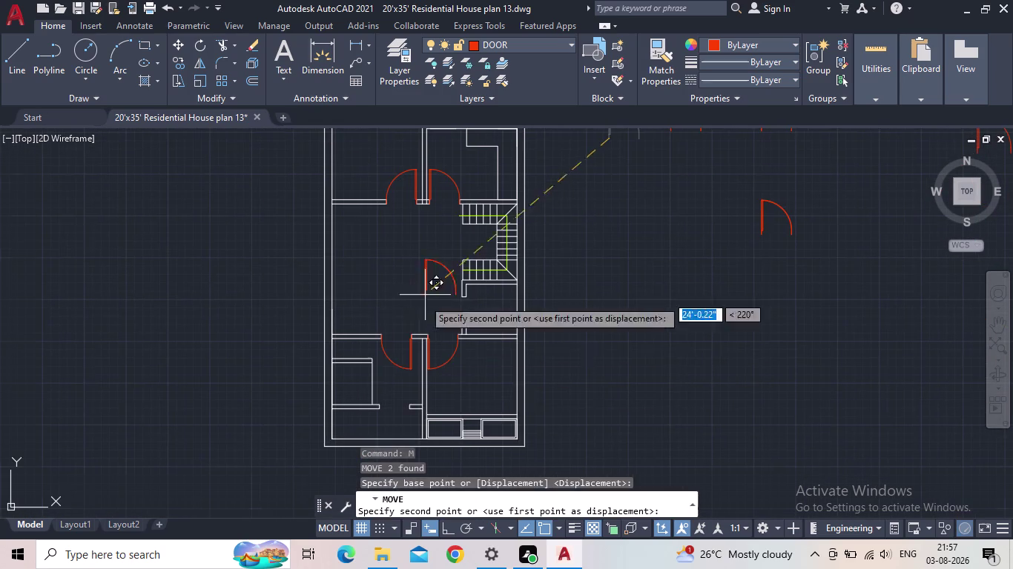
scroll(up, 3)
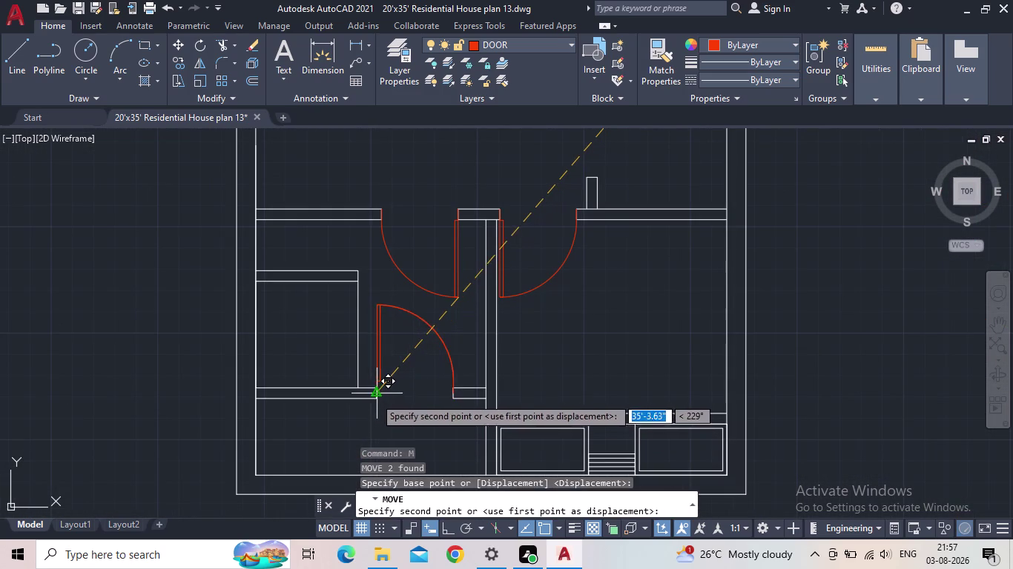
click(375, 399)
Pan back to the spare doors and begin a selection window around another one.
scroll(down, 3)
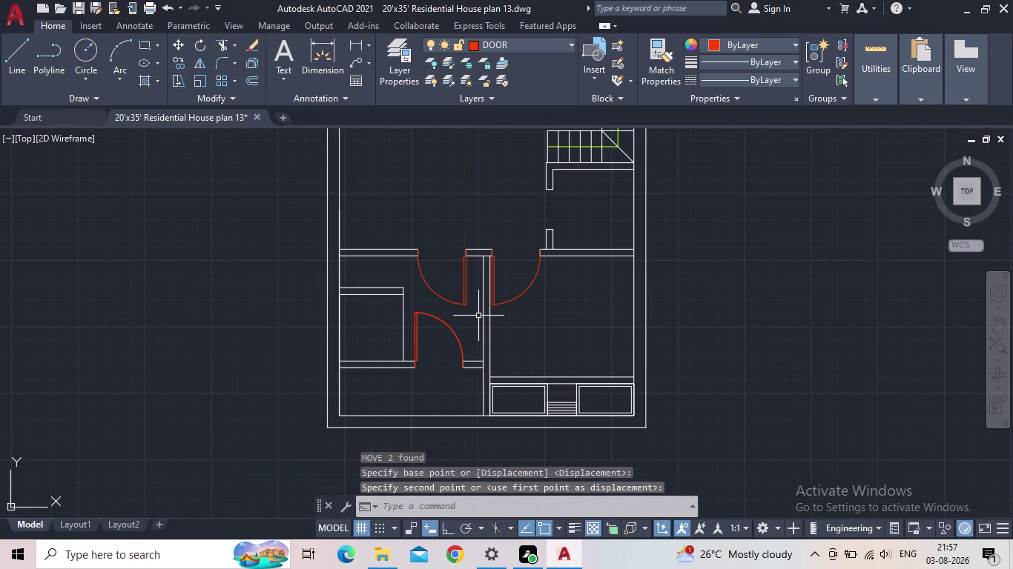
middle_drag(479, 316, 446, 382)
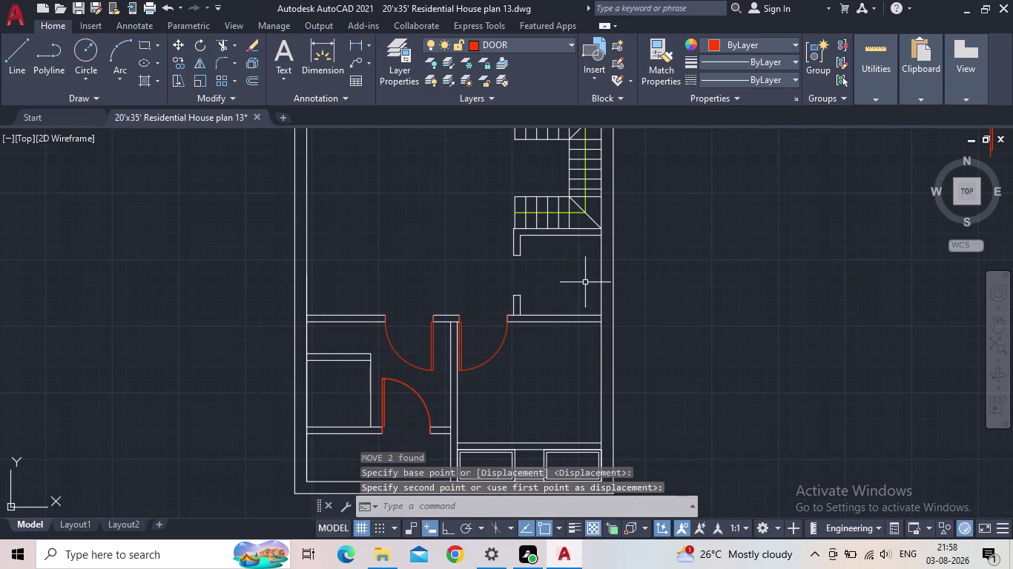
scroll(down, 3)
middle_click(532, 423)
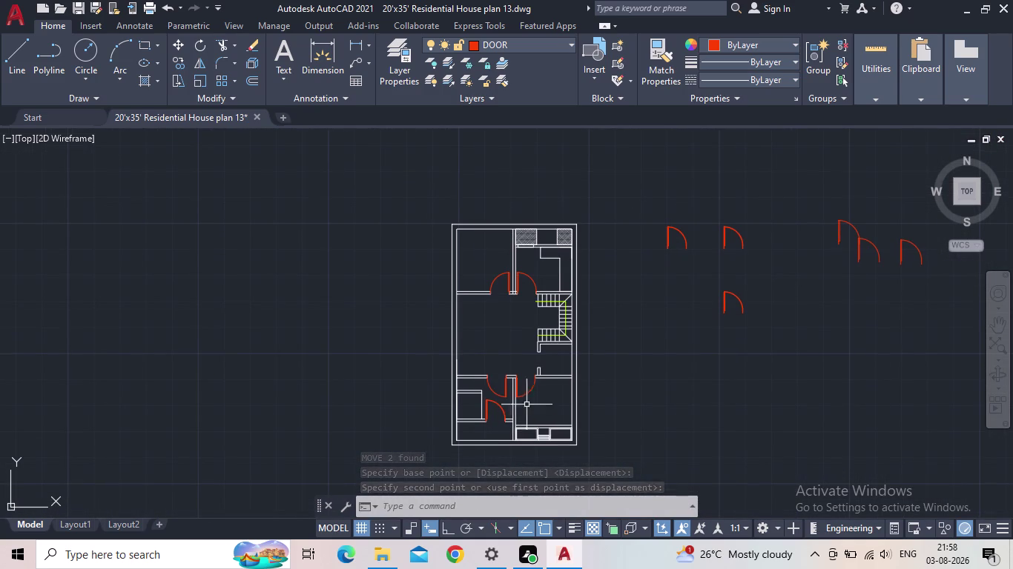
scroll(up, 3)
middle_drag(547, 368, 415, 408)
scroll(down, 3)
middle_drag(369, 336, 419, 264)
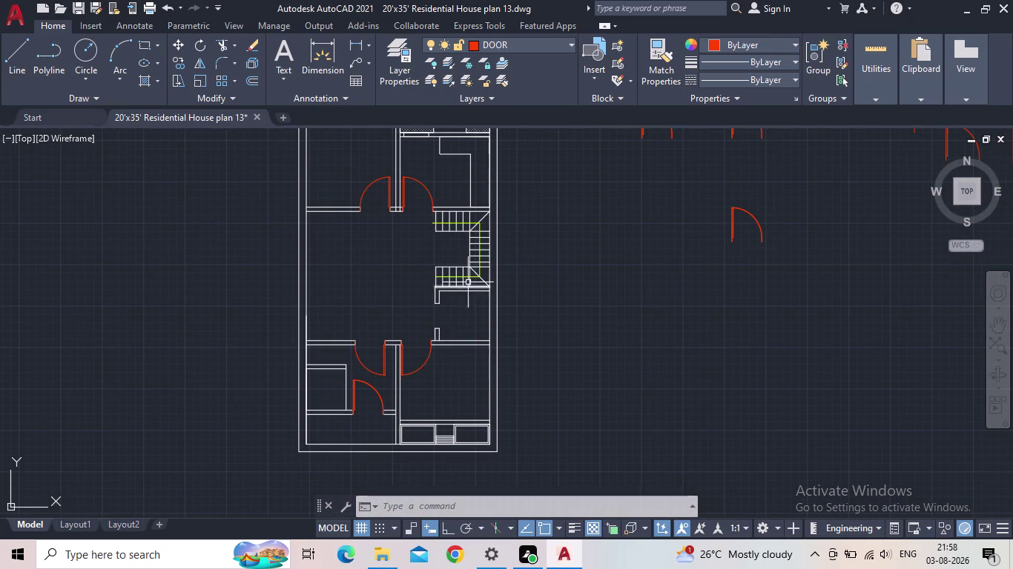
middle_drag(453, 280, 285, 362)
drag(596, 337, 576, 332)
Rotate the selected spare door 90 degrees about its pivot corner.
click(523, 308)
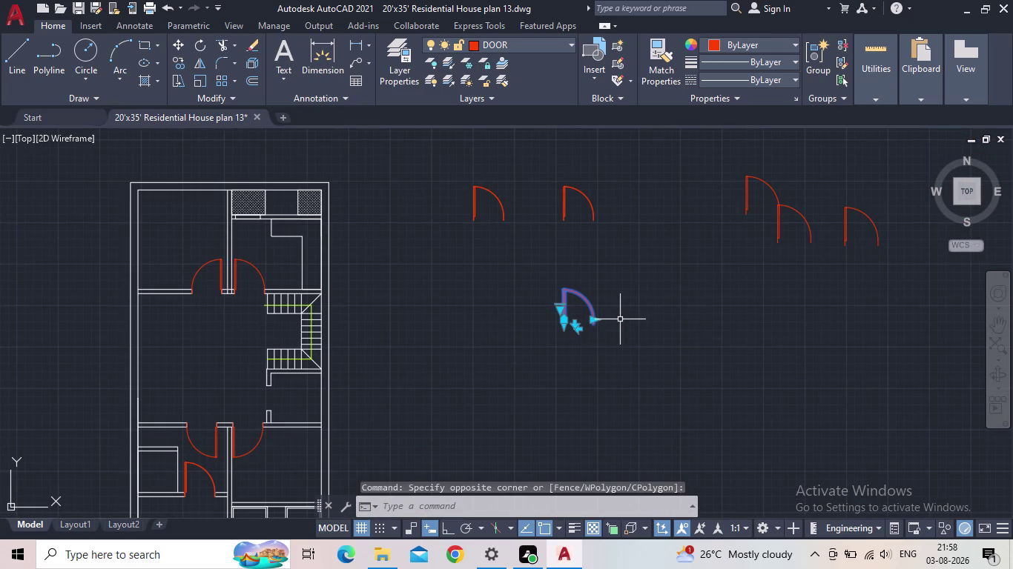
key(r)
key(o)
key(Return)
click(448, 532)
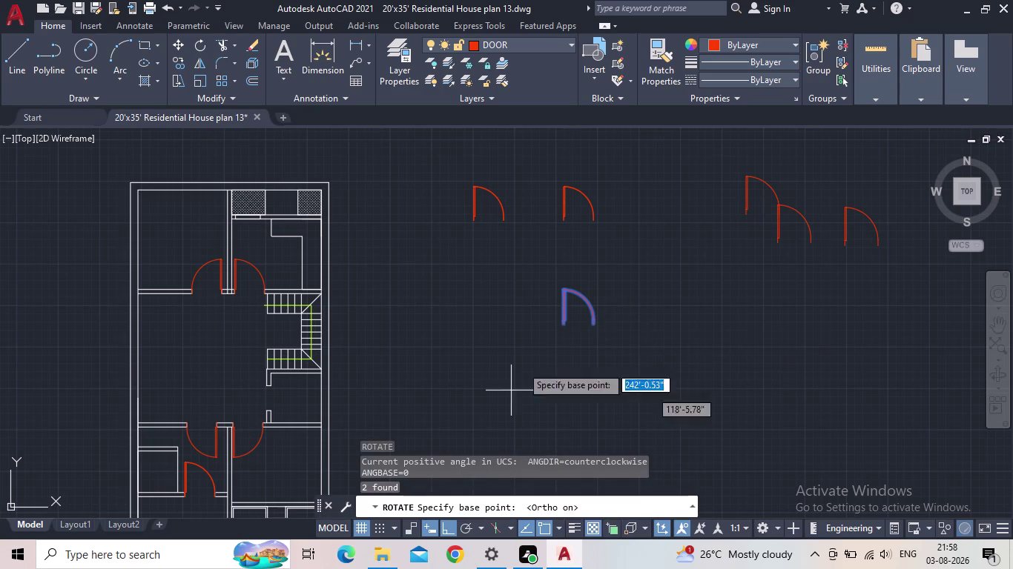
click(564, 328)
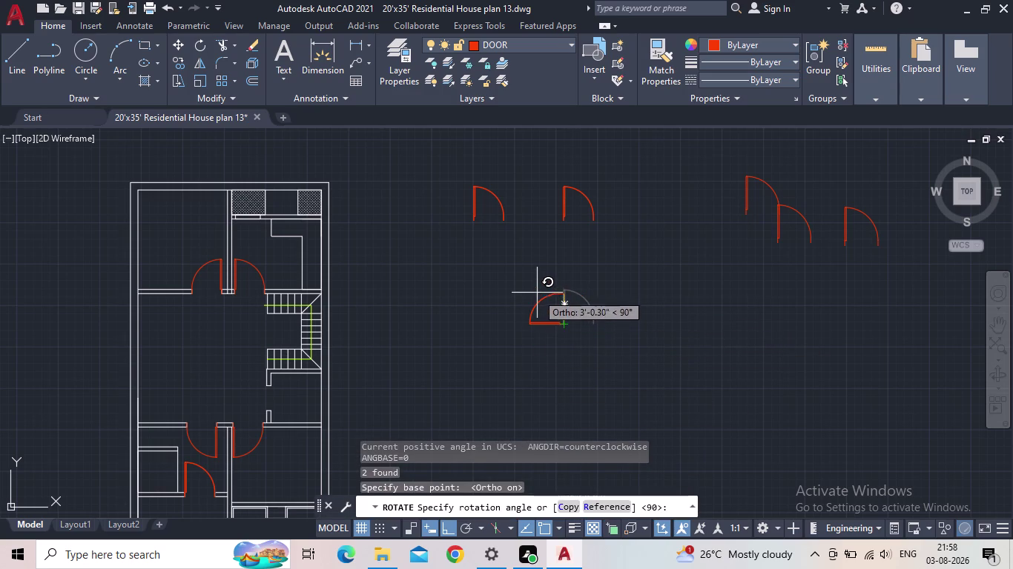
click(553, 390)
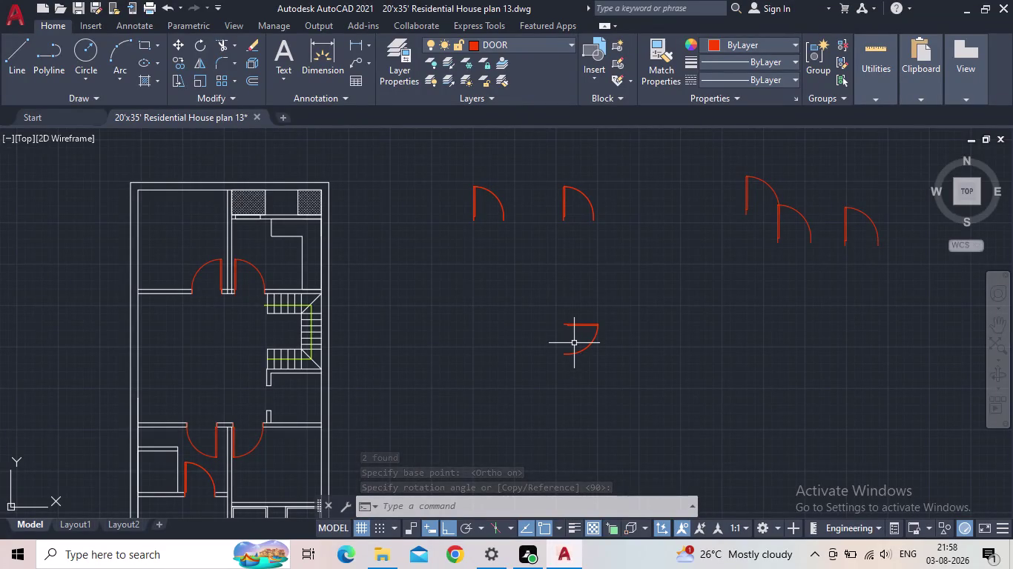
key(Escape)
Start SCALE on the rotated door and select it.
text(sc)
key(space)
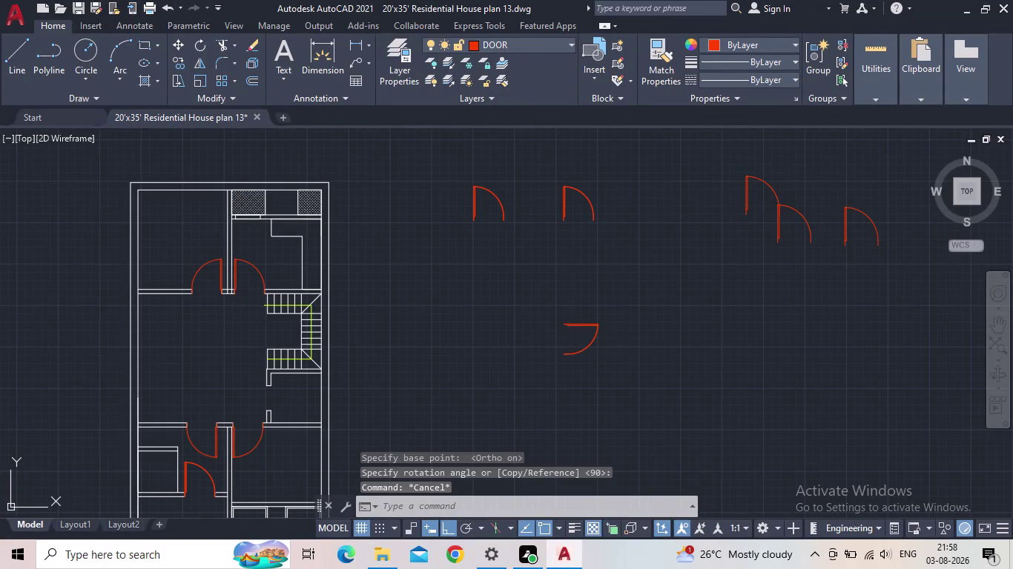
click(574, 342)
click(559, 318)
Scale the rotated door by reference from its current width to 2'6".
scroll(up, 3)
key(space)
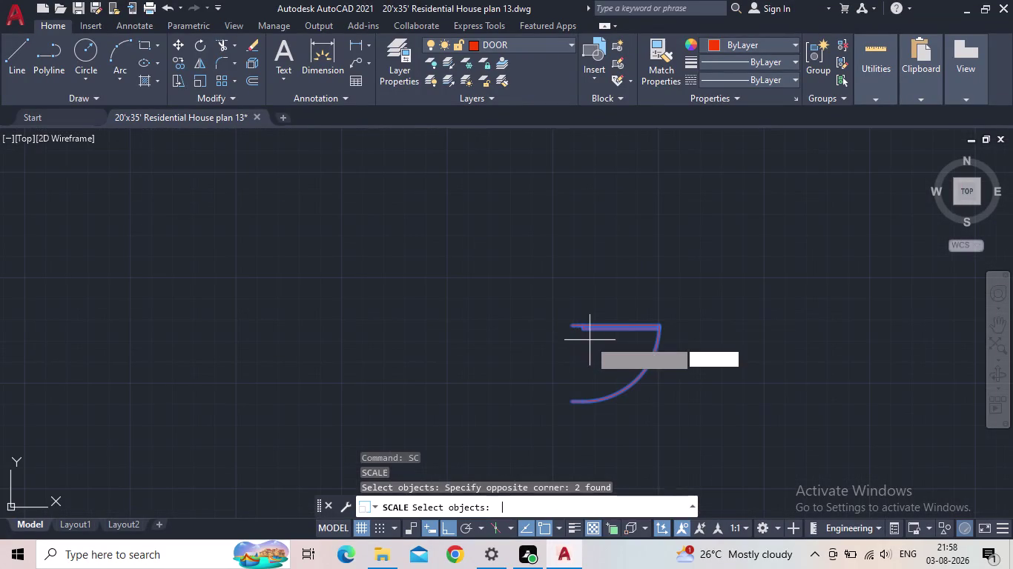
click(573, 330)
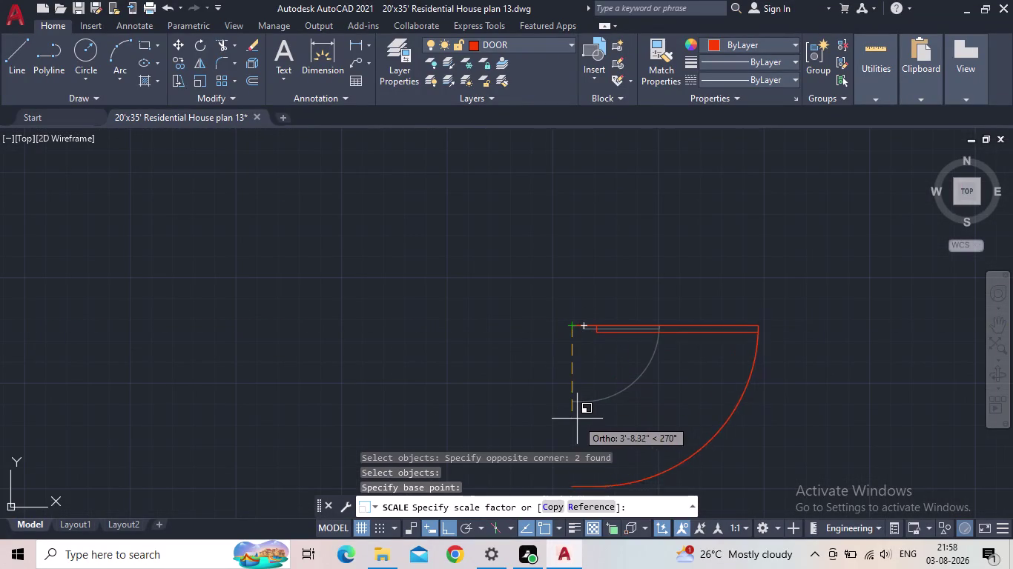
click(579, 504)
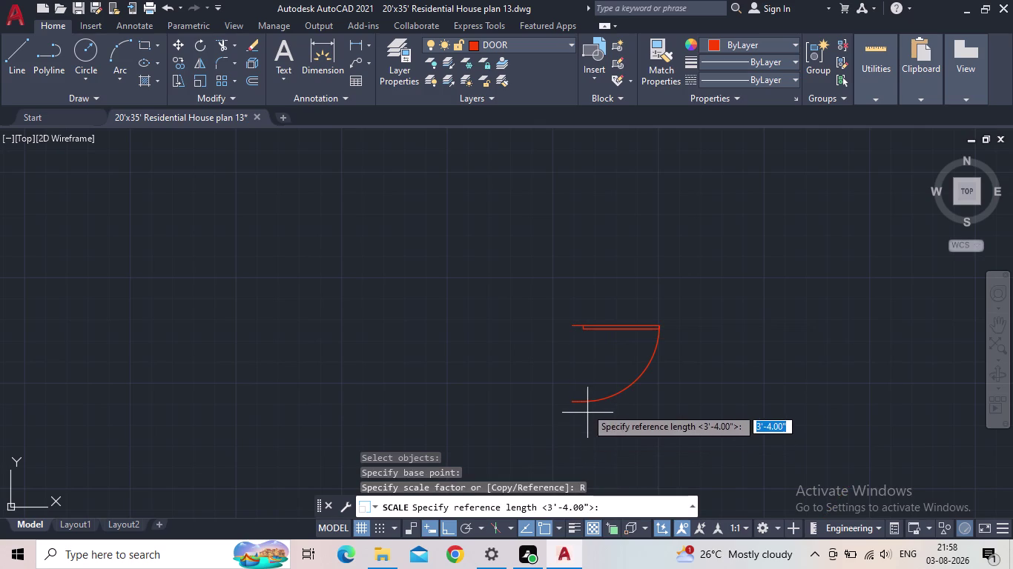
drag(568, 326, 567, 338)
click(573, 404)
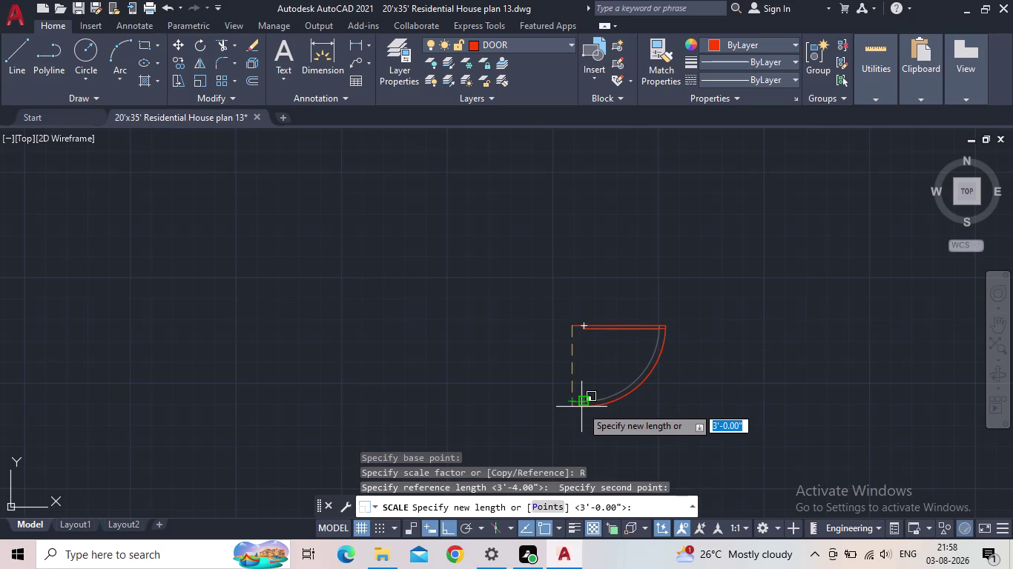
text(2)
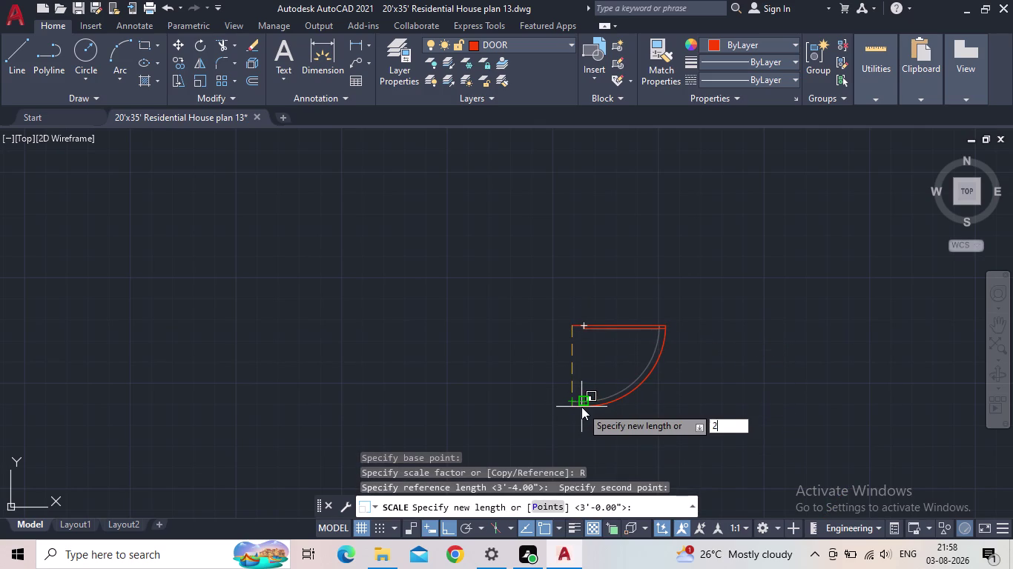
text('6")
key(Return)
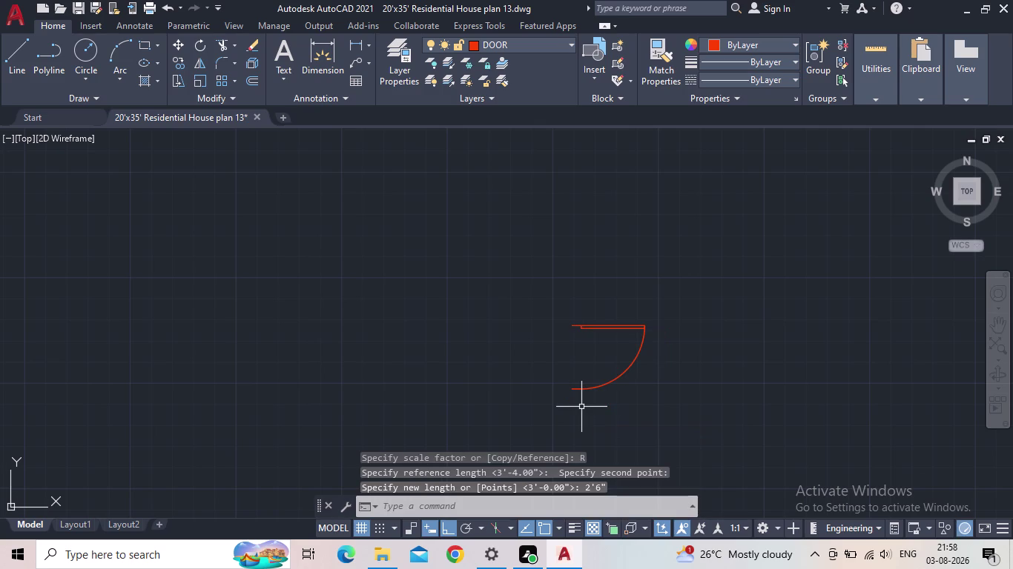
Select the resized door and start moving it.
click(598, 329)
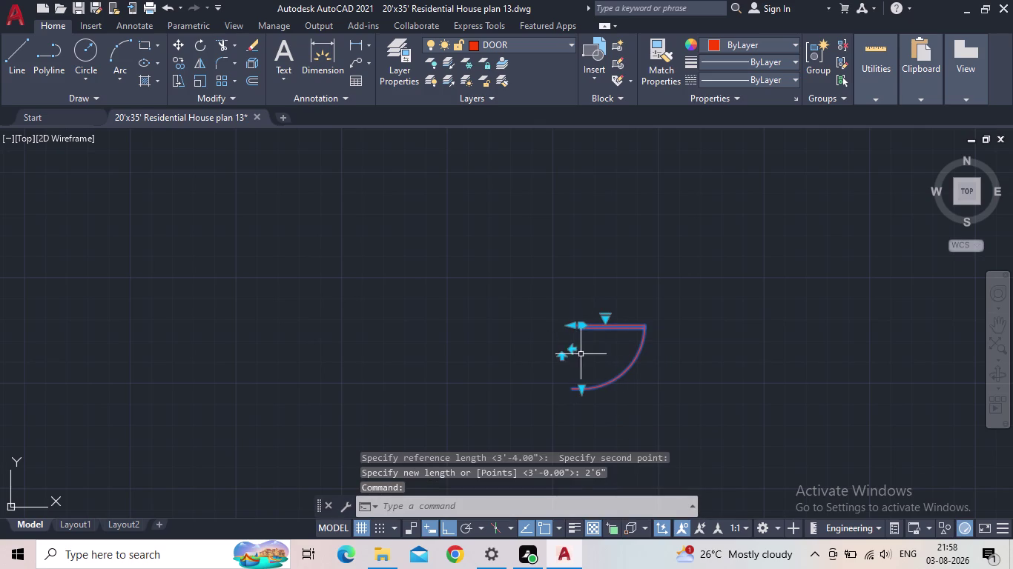
key(m)
key(space)
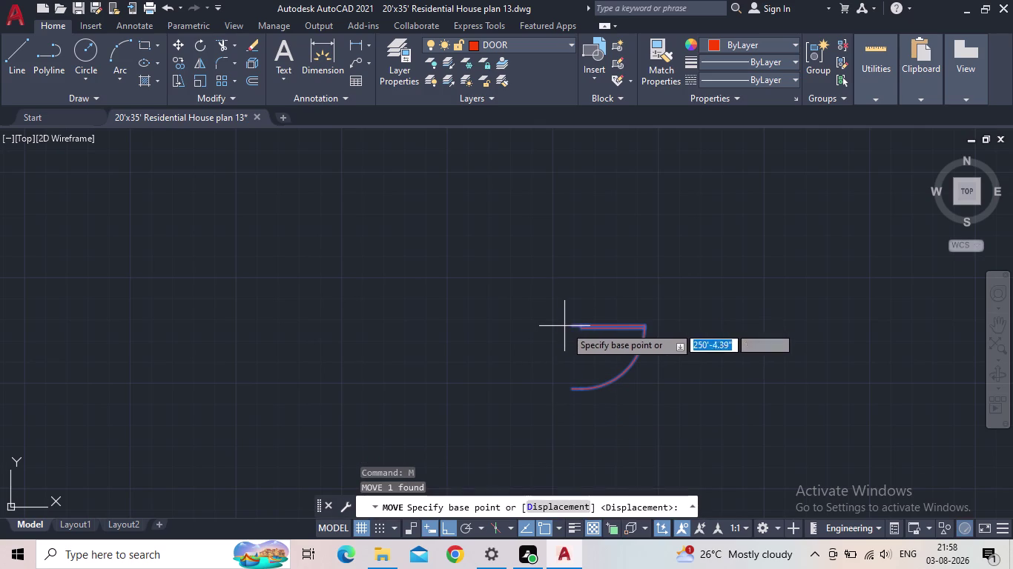
Finish moving the 2'6" door into the wall opening below the staircase, snapping to the opening endpoint.
click(570, 326)
middle_drag(356, 353, 486, 319)
scroll(down, 3)
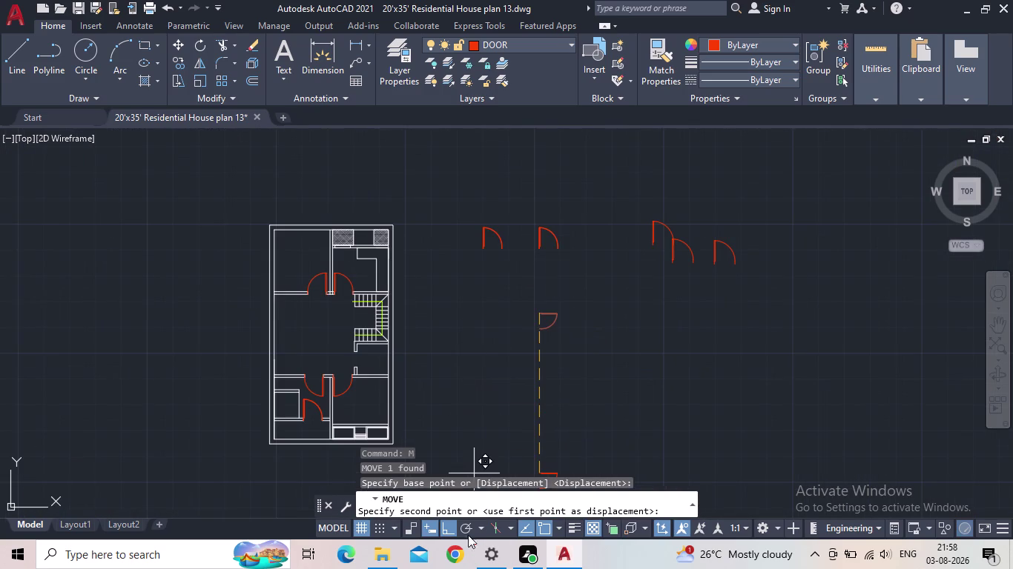
click(449, 528)
scroll(up, 3)
click(422, 282)
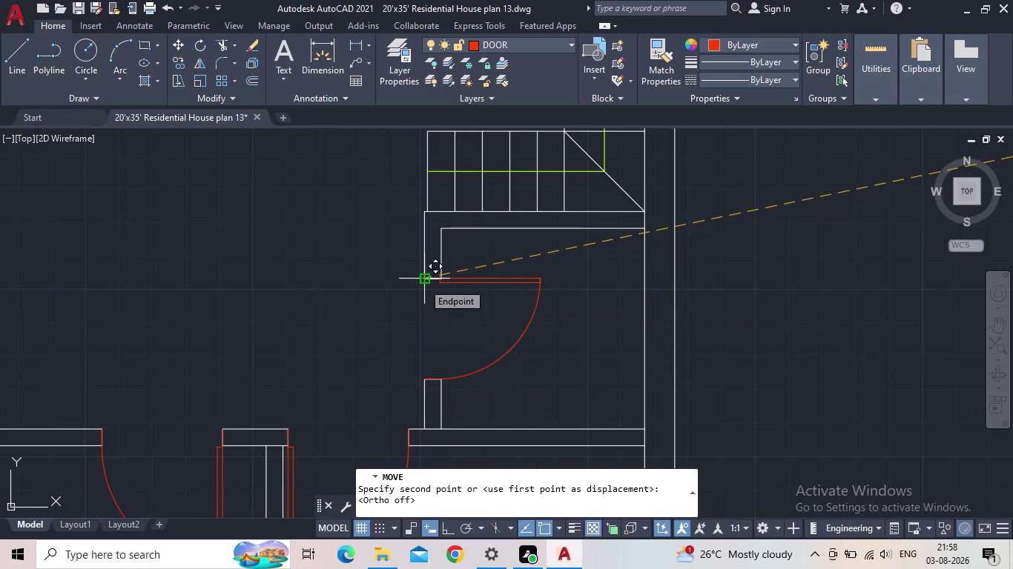
Window-select the three spare doors, clear that selection, then select the small spare door.
scroll(down, 3)
middle_drag(699, 381, 567, 376)
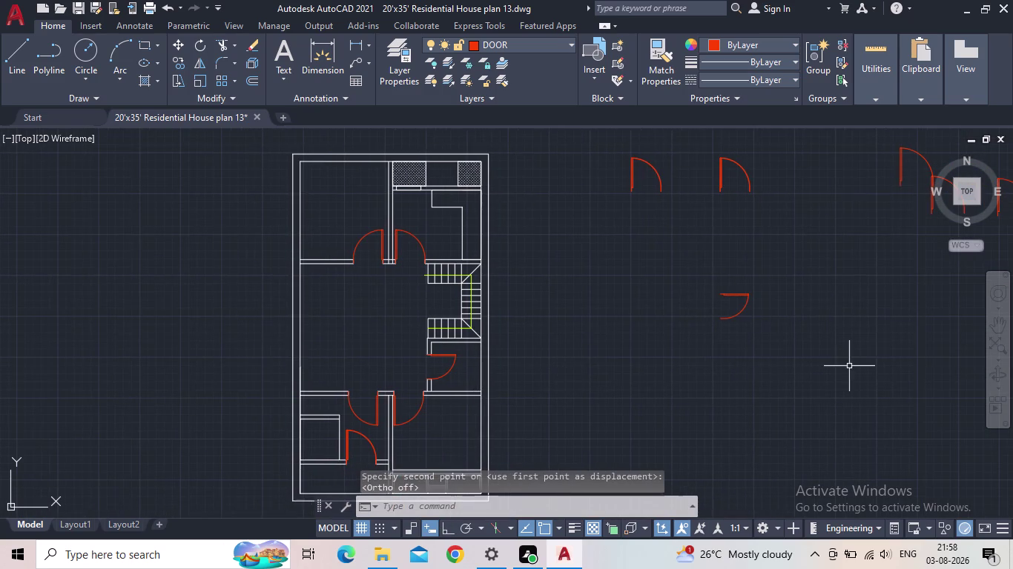
drag(849, 367, 806, 349)
click(591, 139)
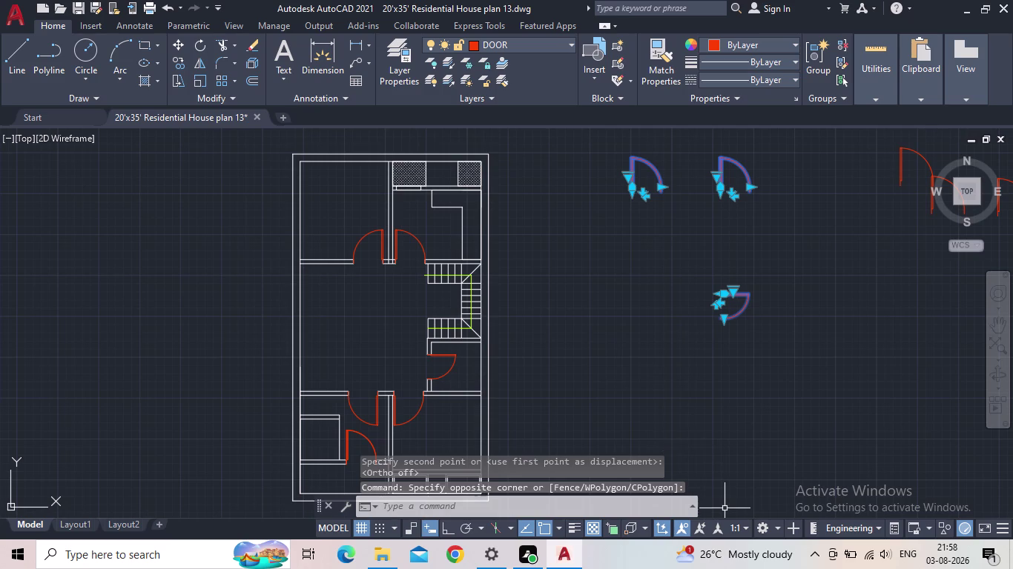
key(Escape)
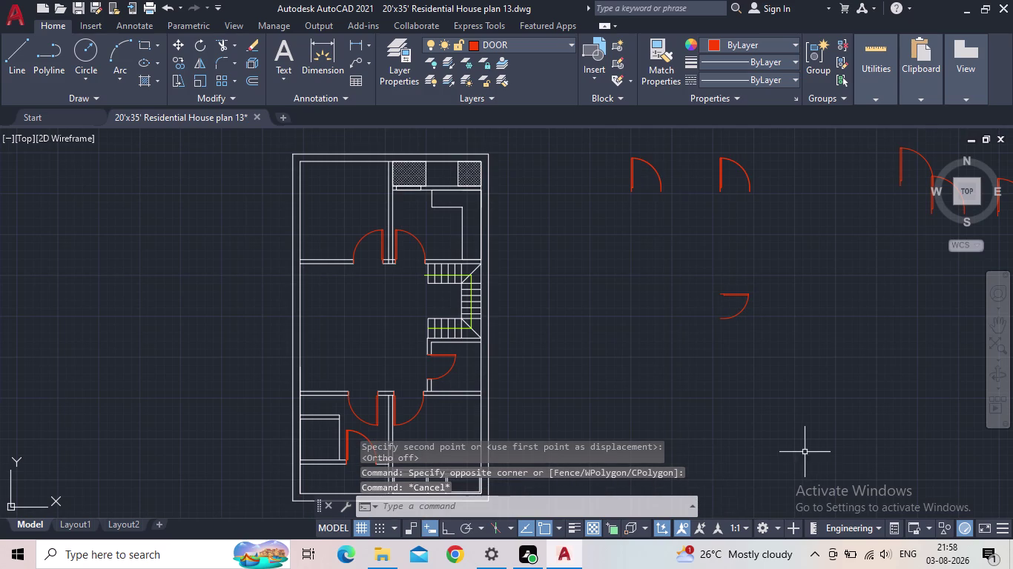
middle_drag(804, 452, 744, 465)
drag(682, 358, 681, 344)
click(634, 279)
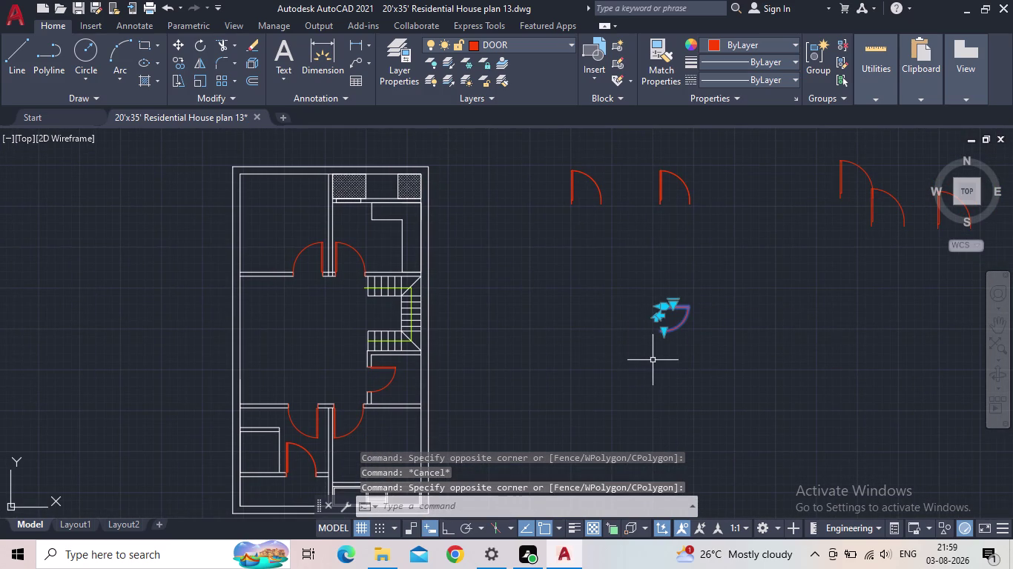
key(c)
key(o)
key(Return)
scroll(up, 3)
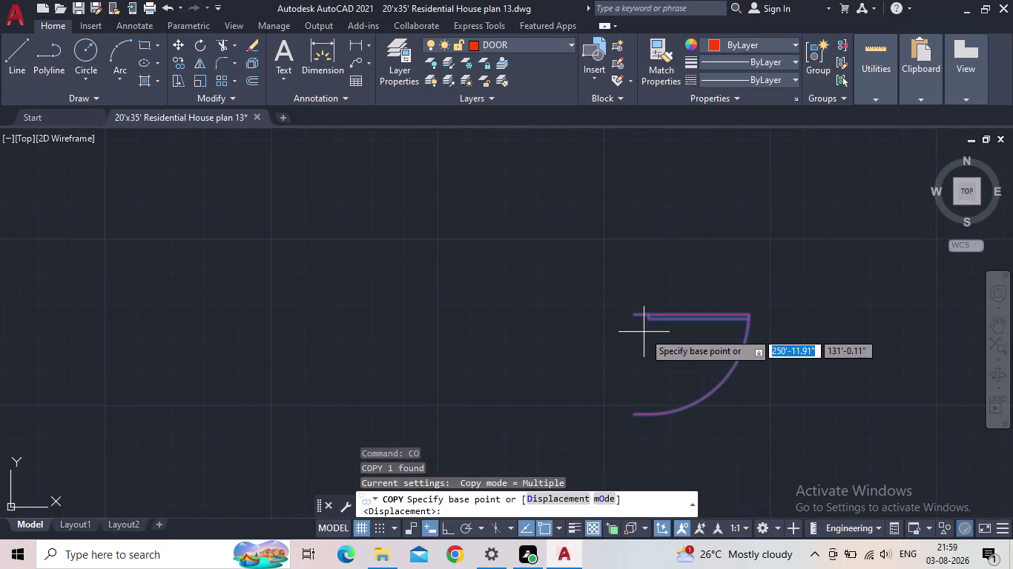
click(633, 318)
middle_drag(437, 350, 496, 345)
scroll(down, 3)
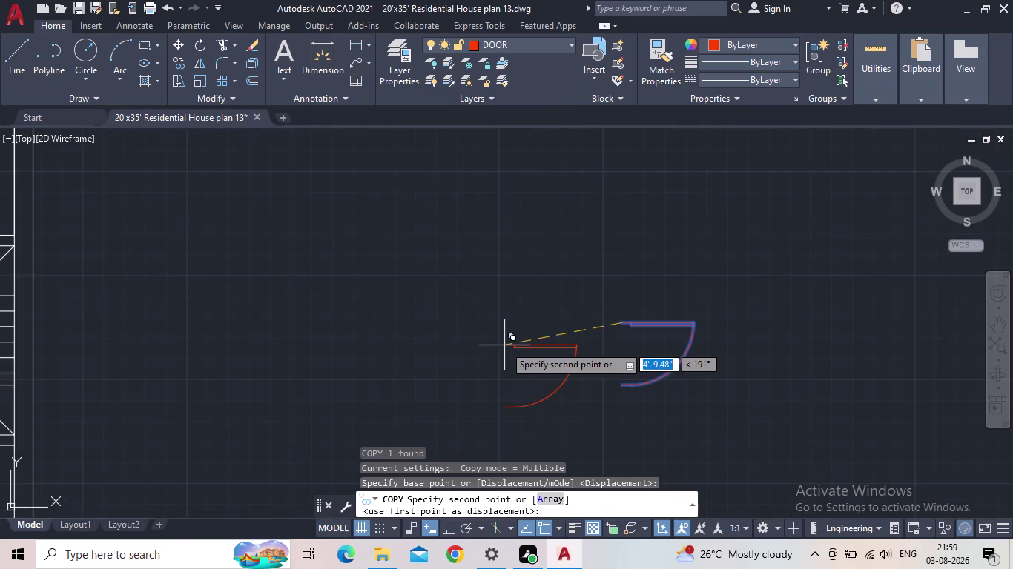
click(377, 332)
key(Escape)
click(437, 388)
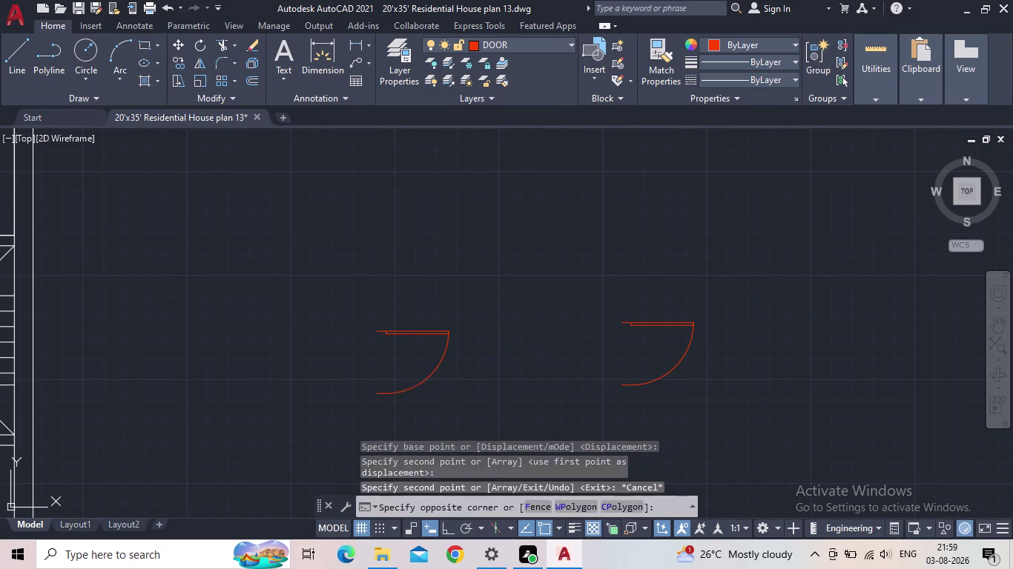
click(375, 347)
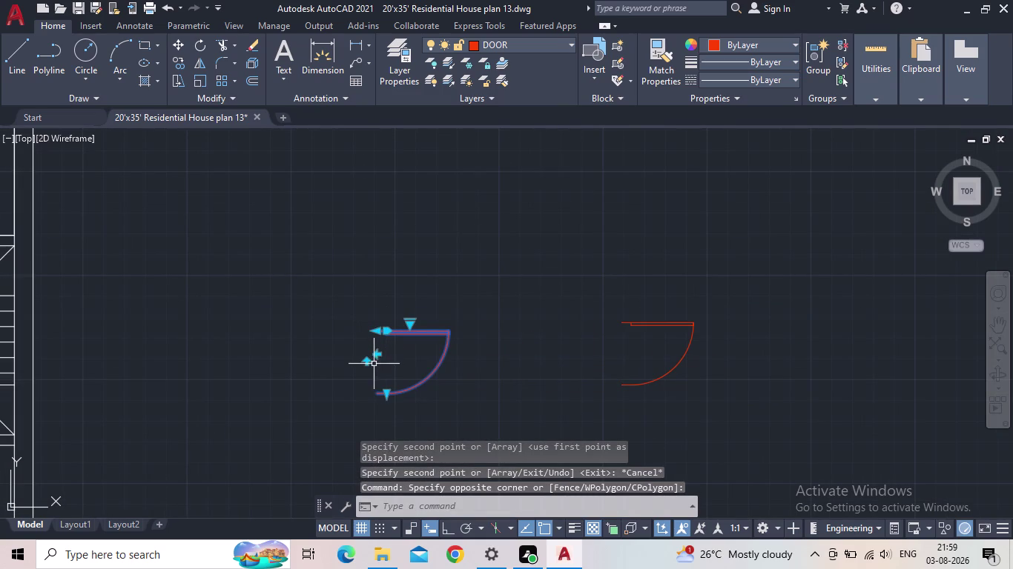
key(r)
key(o)
key(Return)
click(446, 531)
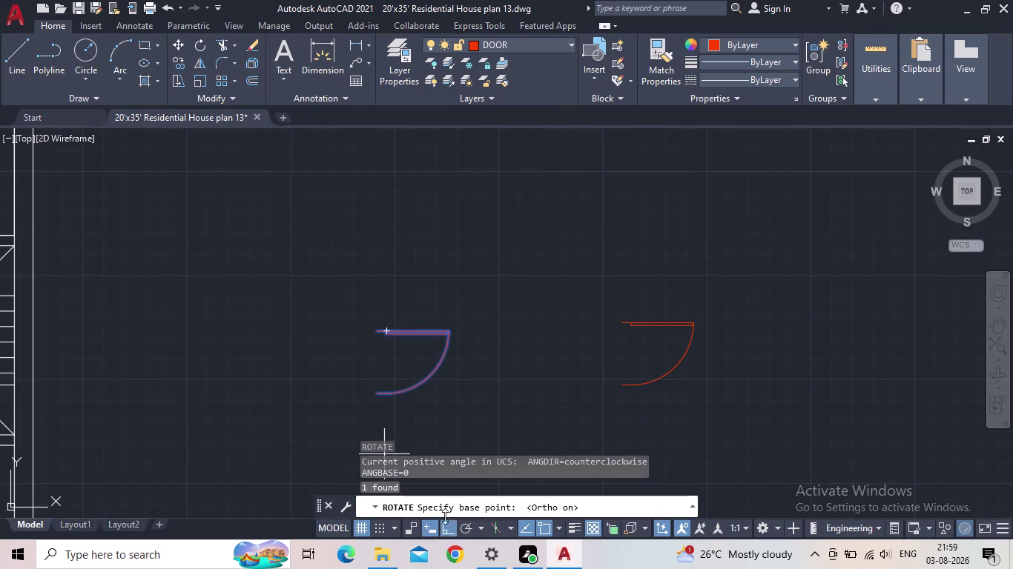
click(375, 334)
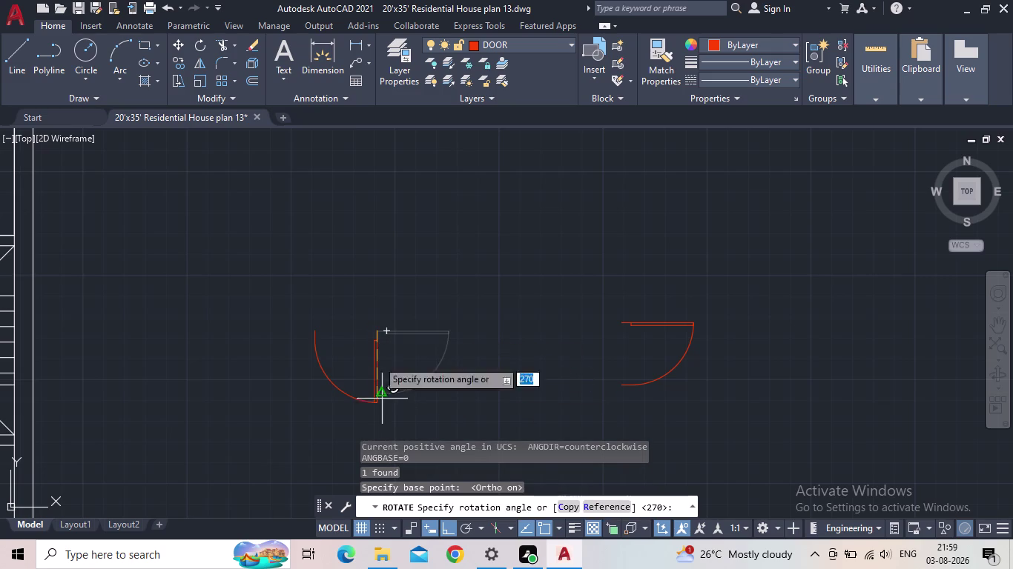
click(368, 207)
key(Escape)
click(399, 323)
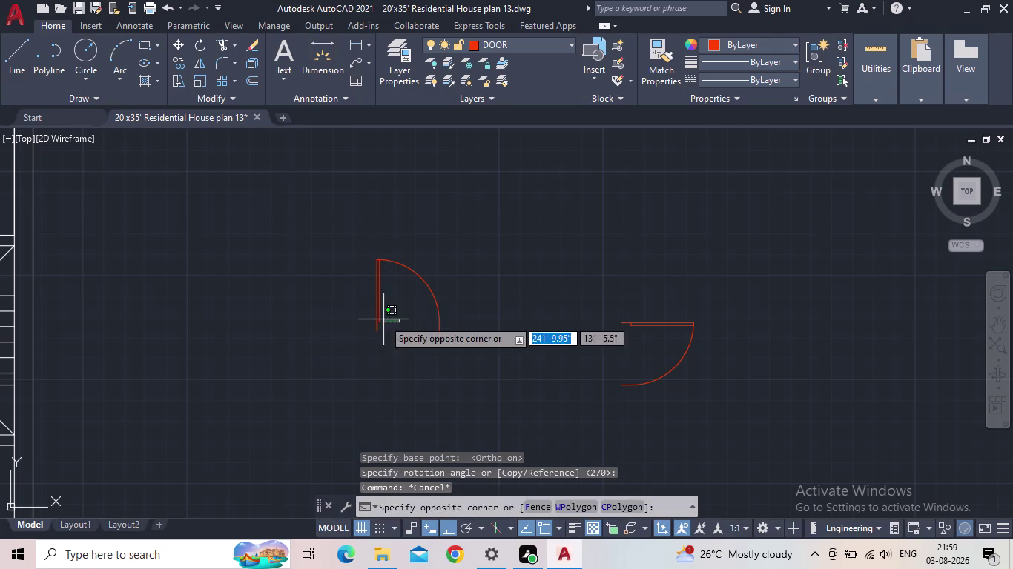
click(360, 315)
key(m)
key(Return)
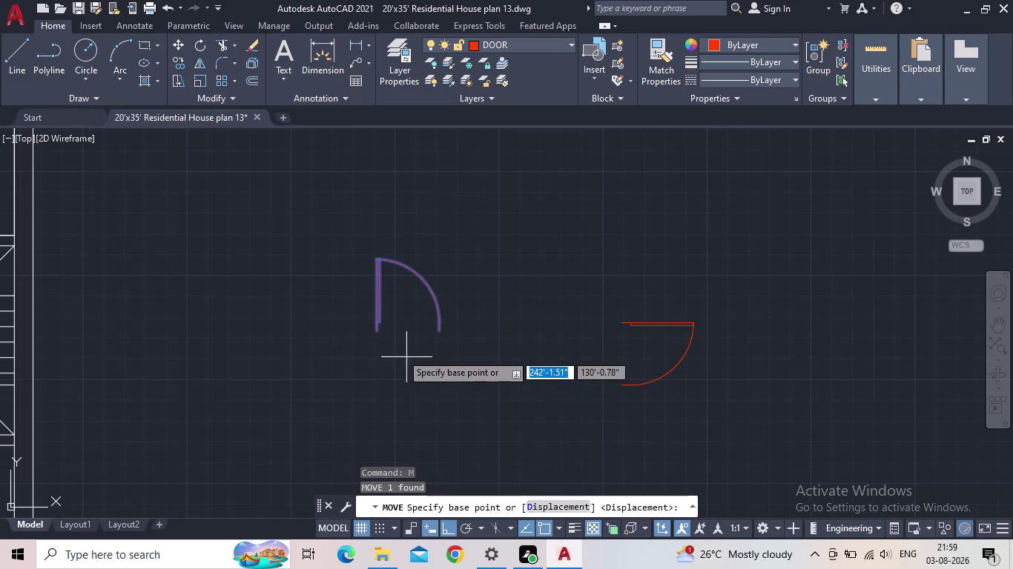
click(375, 334)
middle_drag(178, 301, 395, 340)
scroll(down, 3)
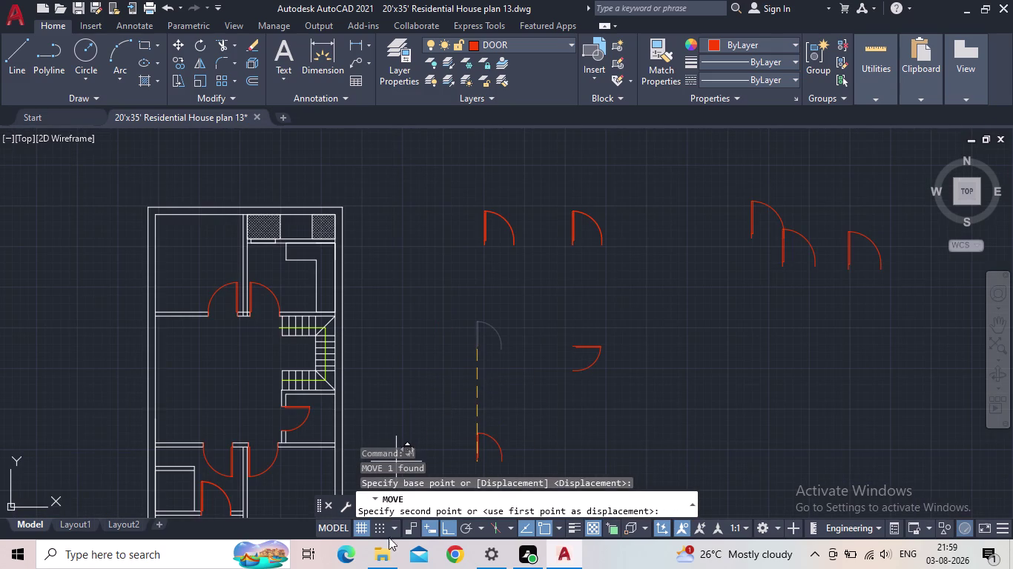
click(444, 525)
scroll(up, 3)
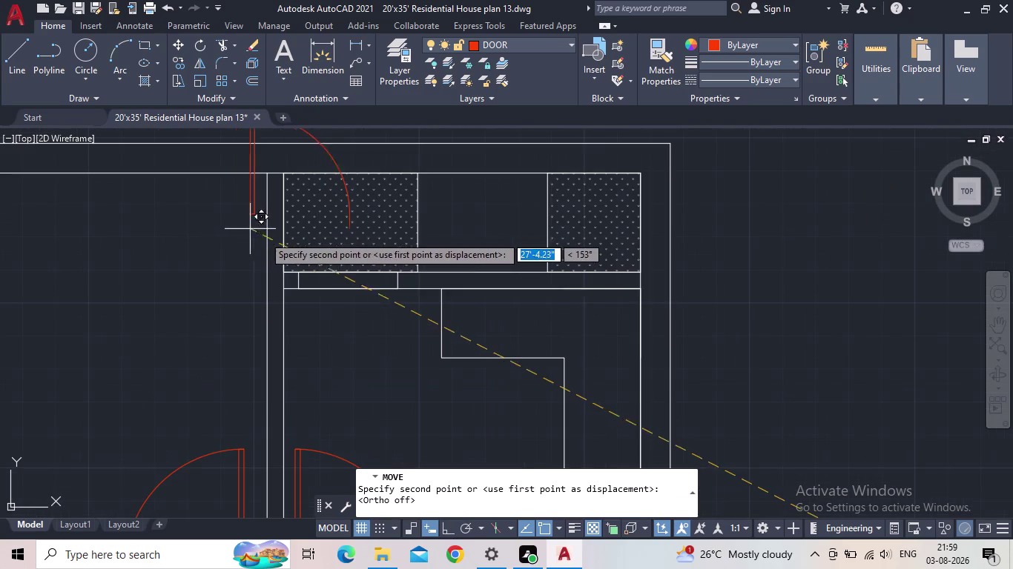
scroll(up, 3)
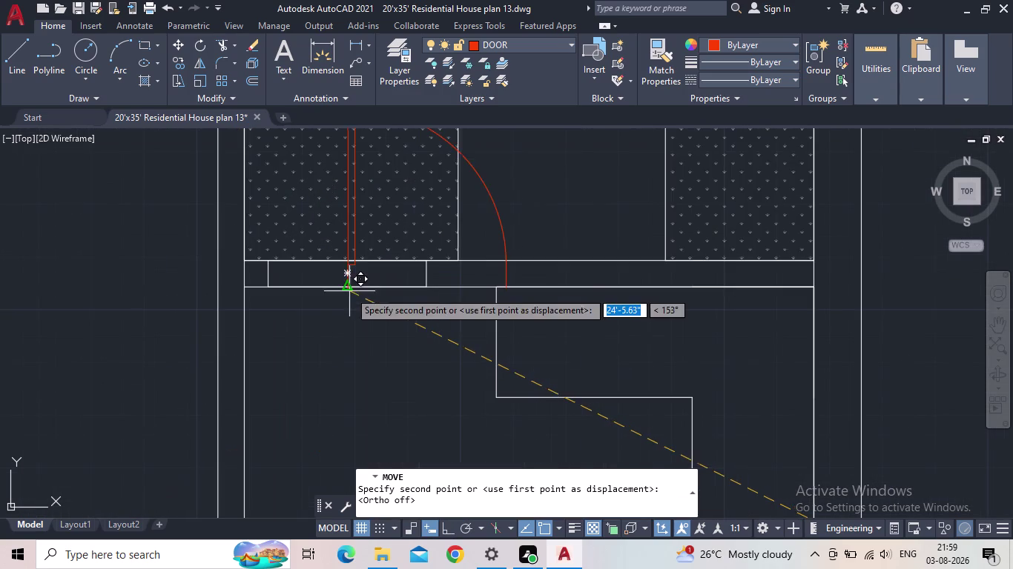
scroll(down, 3)
scroll(down, 3)
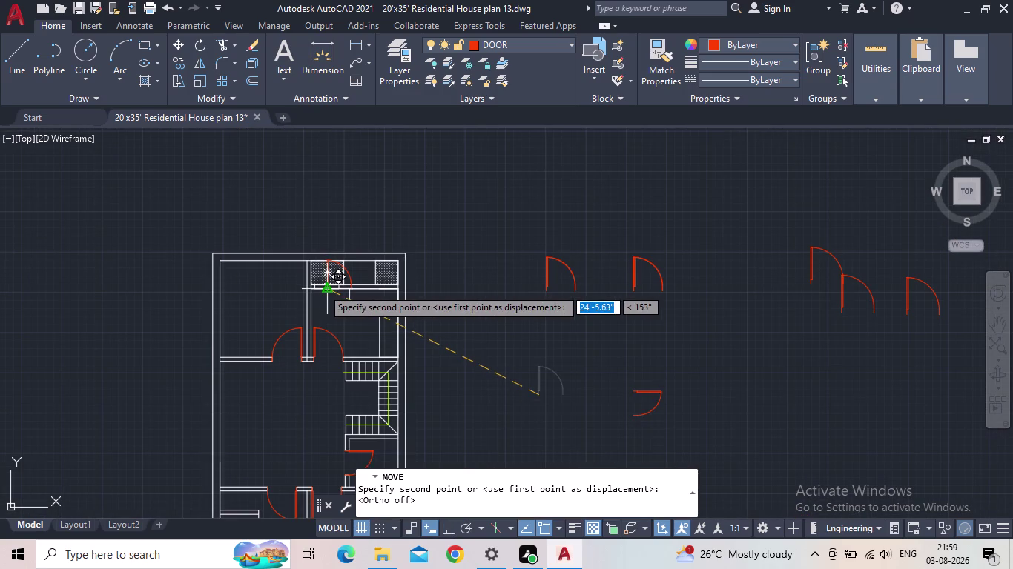
scroll(up, 3)
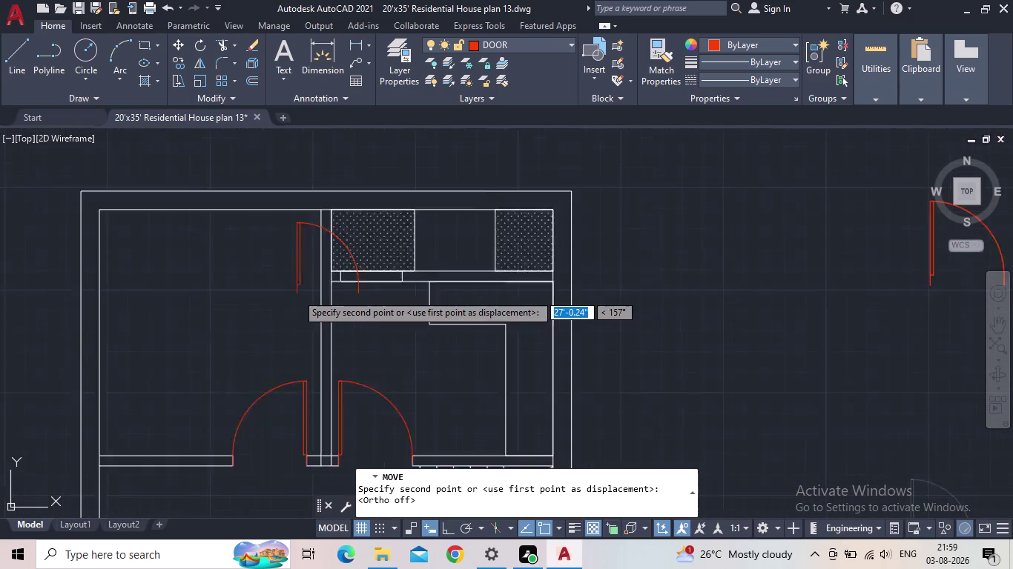
scroll(up, 3)
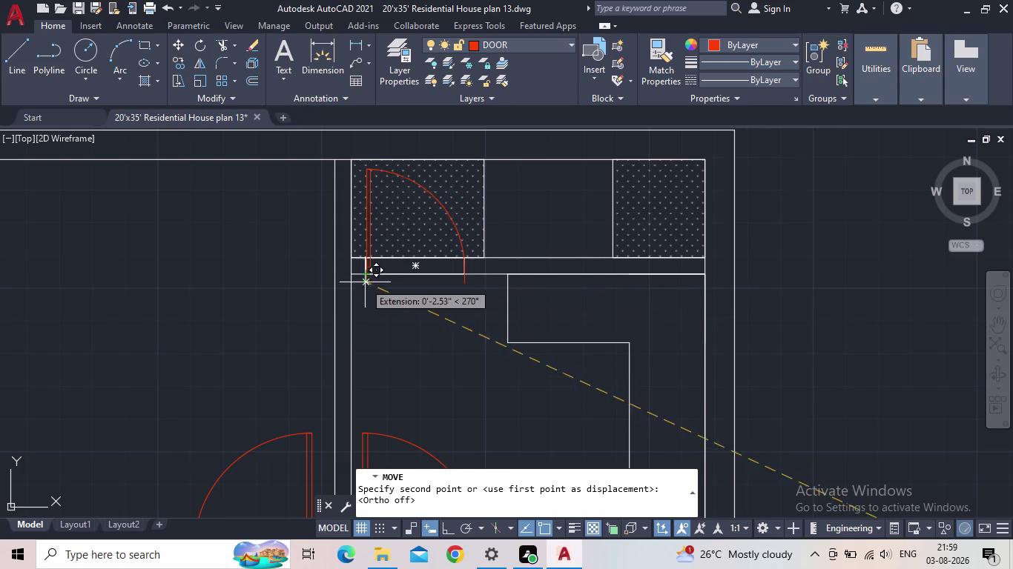
scroll(down, 3)
scroll(down, 3)
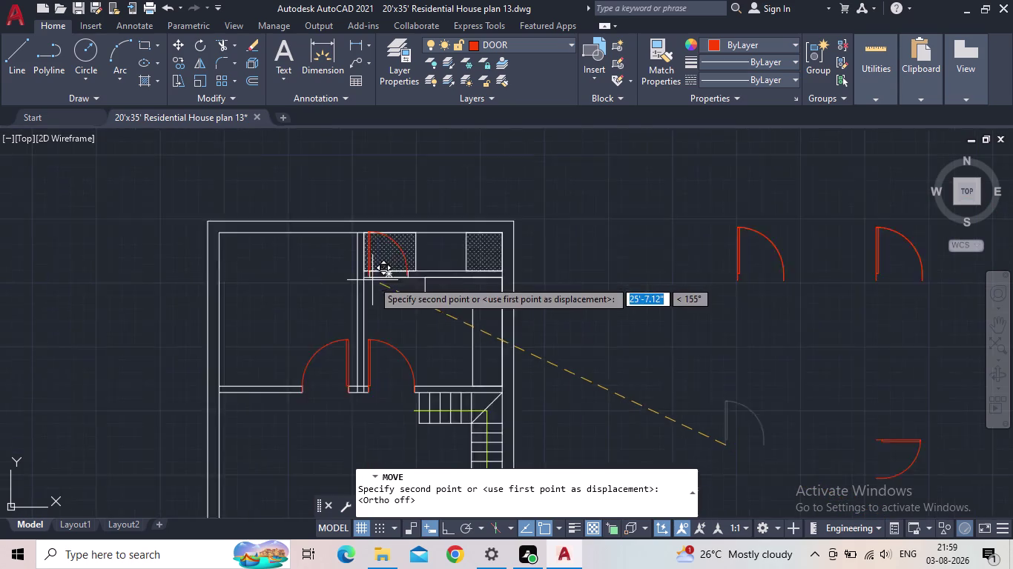
scroll(down, 3)
click(542, 337)
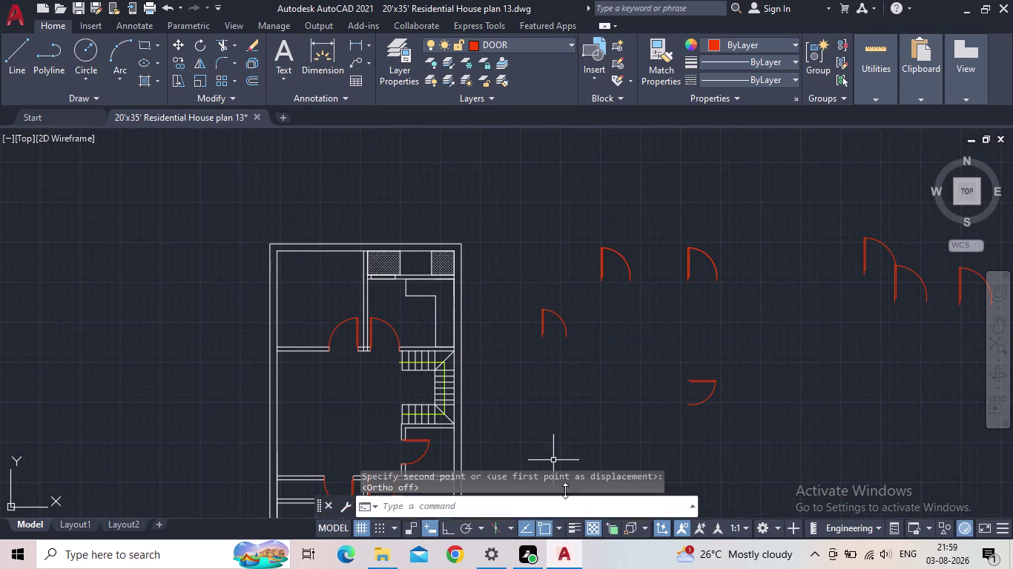
key(Escape)
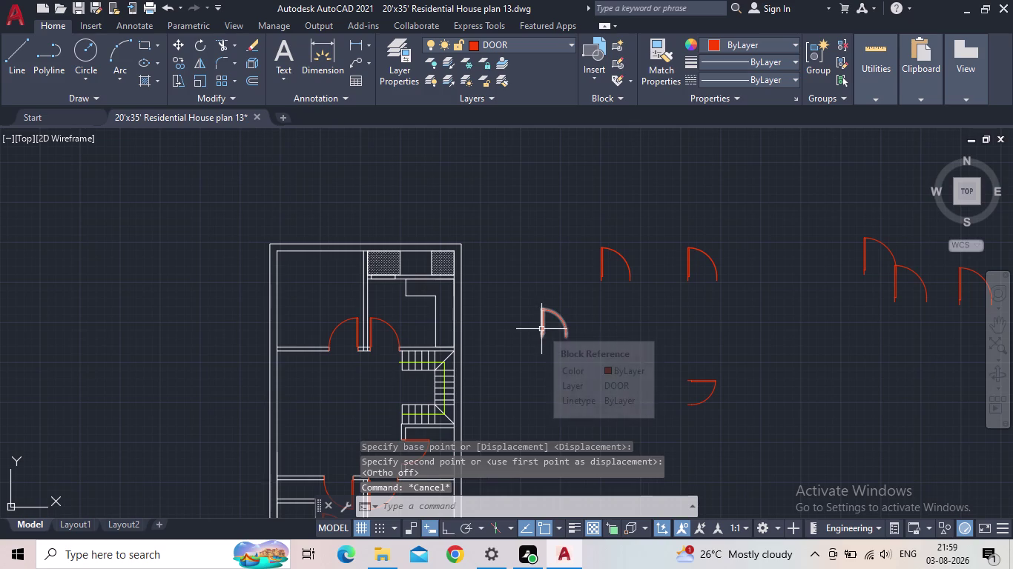
scroll(up, 3)
middle_drag(507, 288, 519, 321)
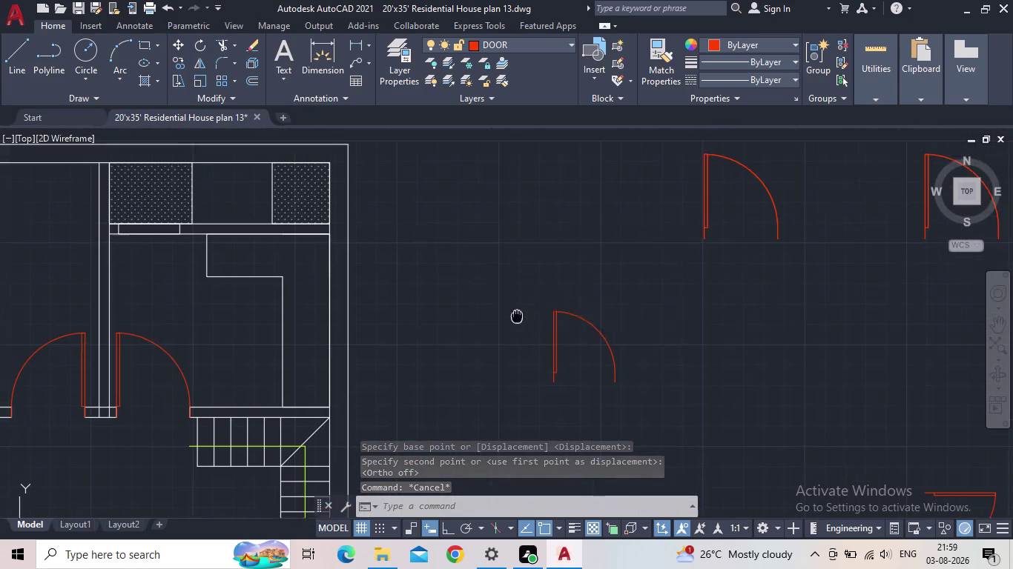
middle_drag(519, 321, 541, 359)
click(595, 403)
click(528, 368)
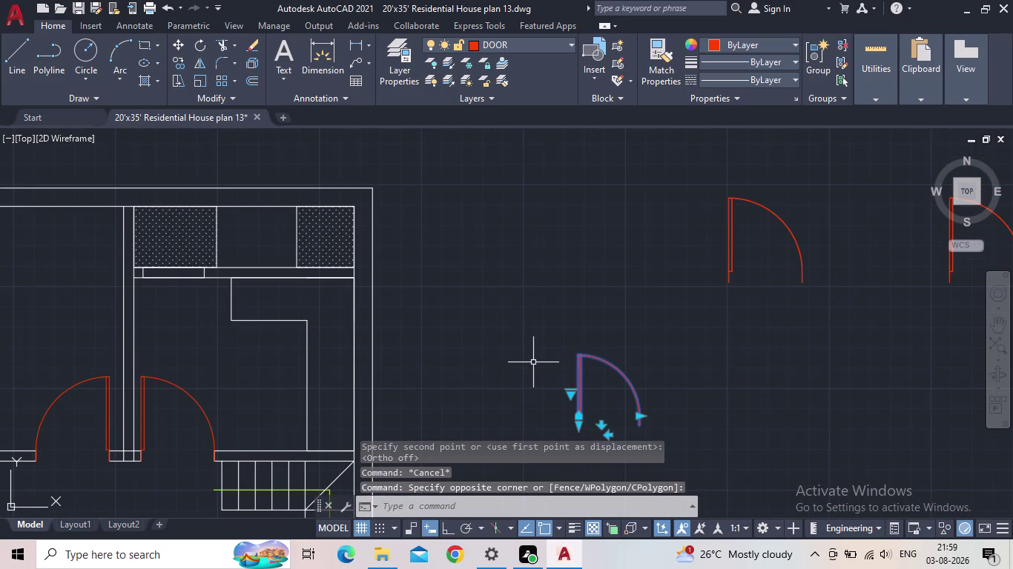
key(Delete)
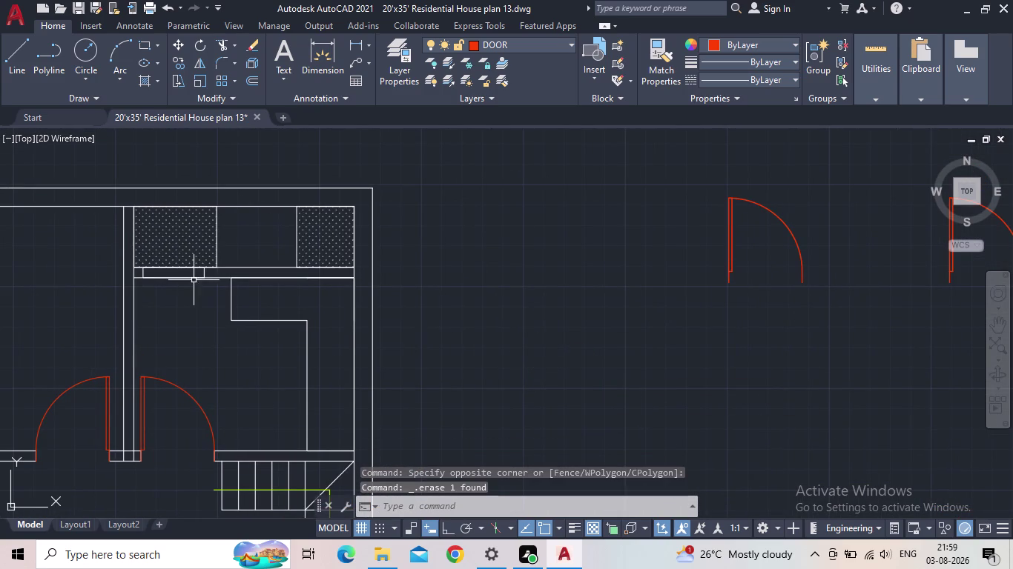
scroll(up, 3)
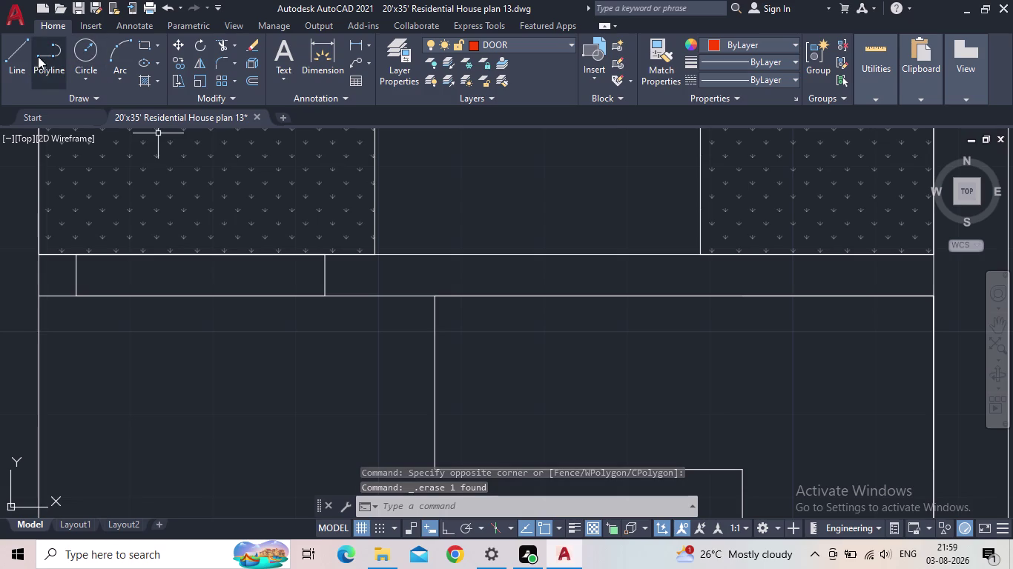
Draw two thin red rectangles in the opening at the top of the plan.
scroll(down, 3)
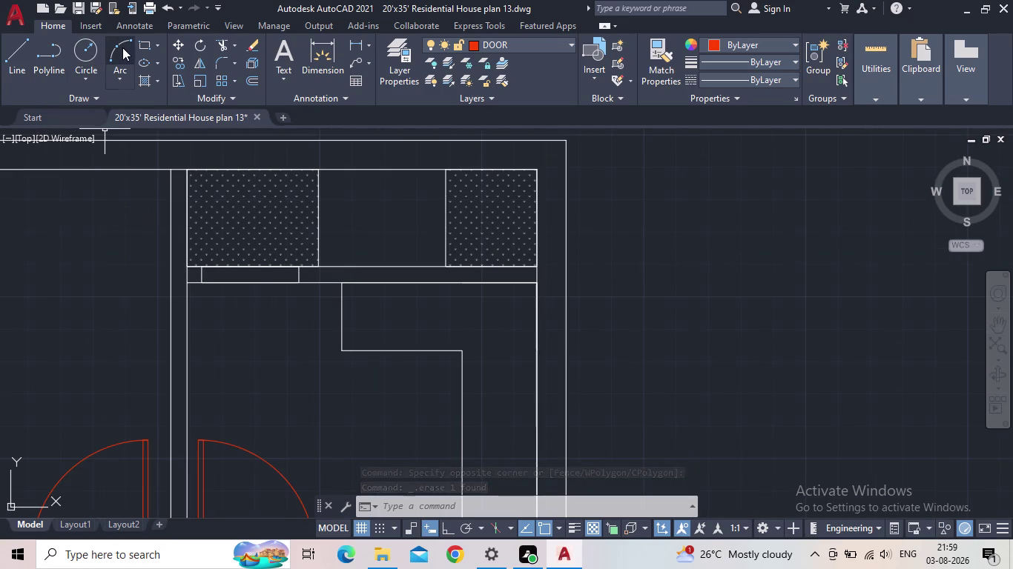
click(138, 44)
scroll(up, 3)
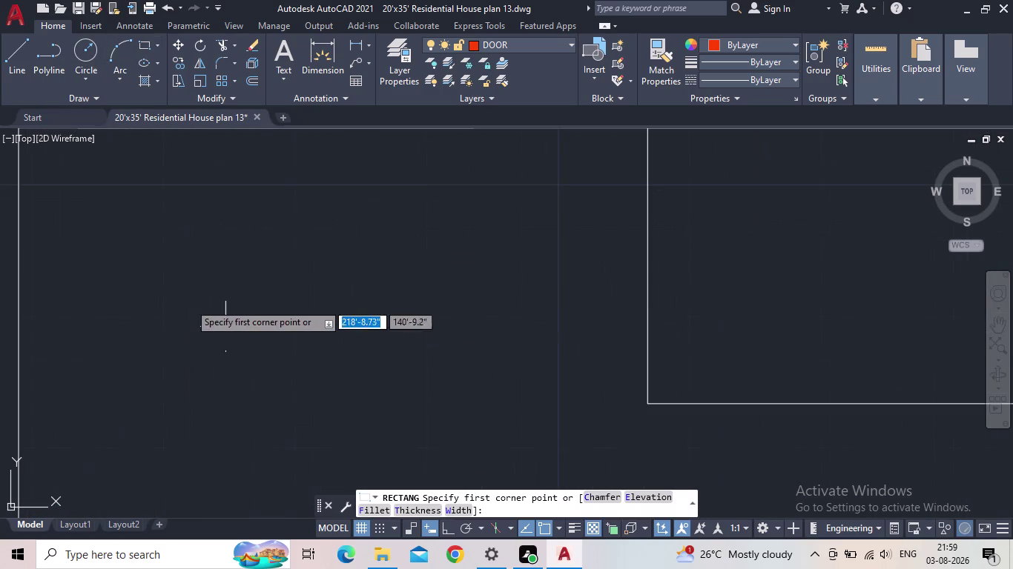
middle_drag(179, 300, 222, 522)
drag(122, 300, 136, 320)
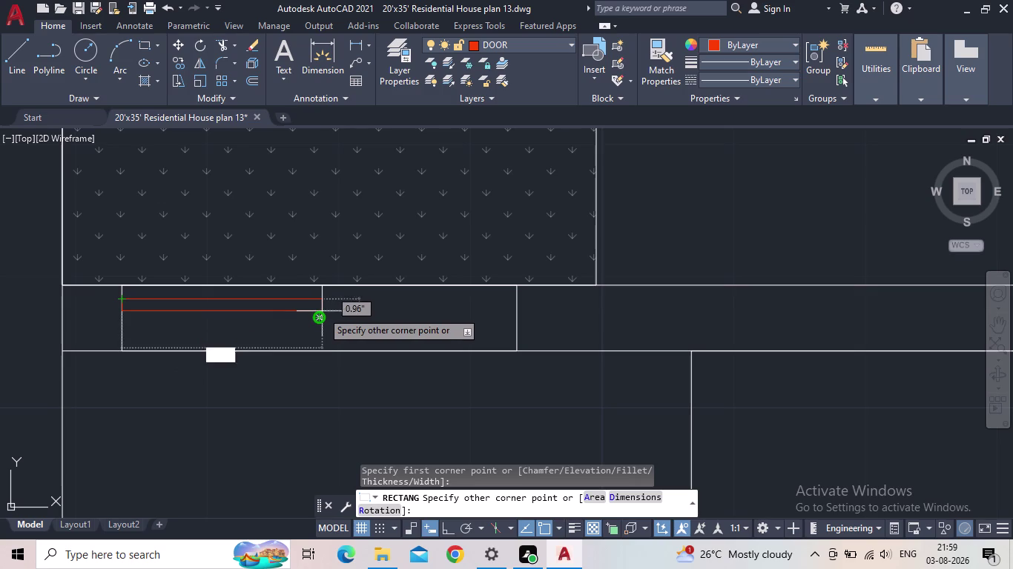
click(323, 310)
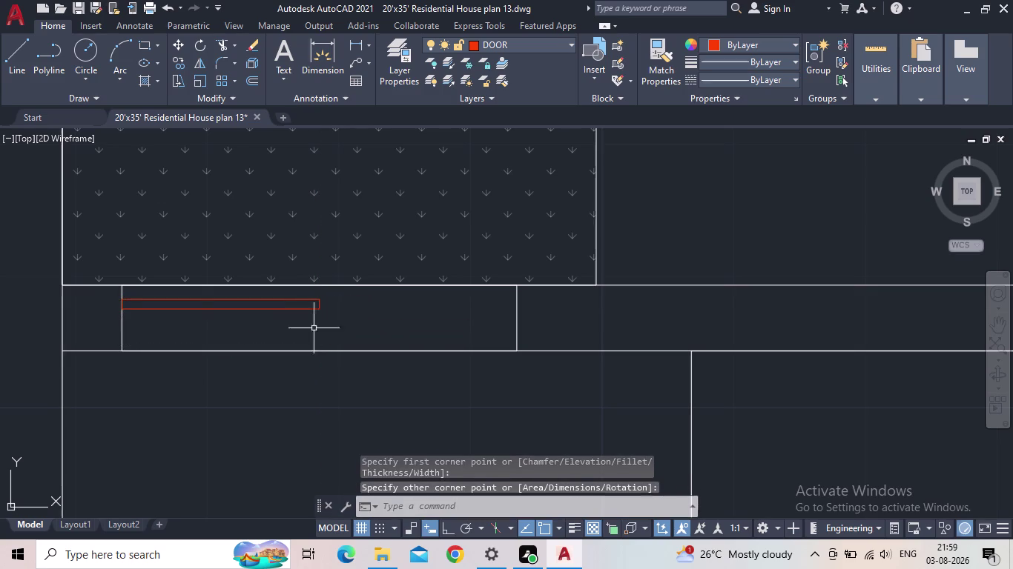
key(space)
scroll(up, 3)
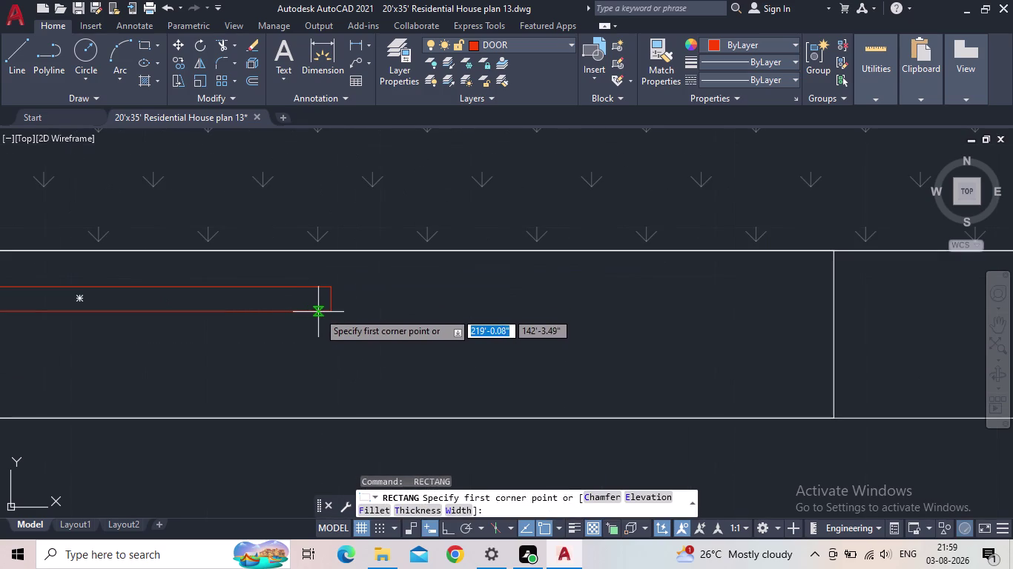
click(301, 313)
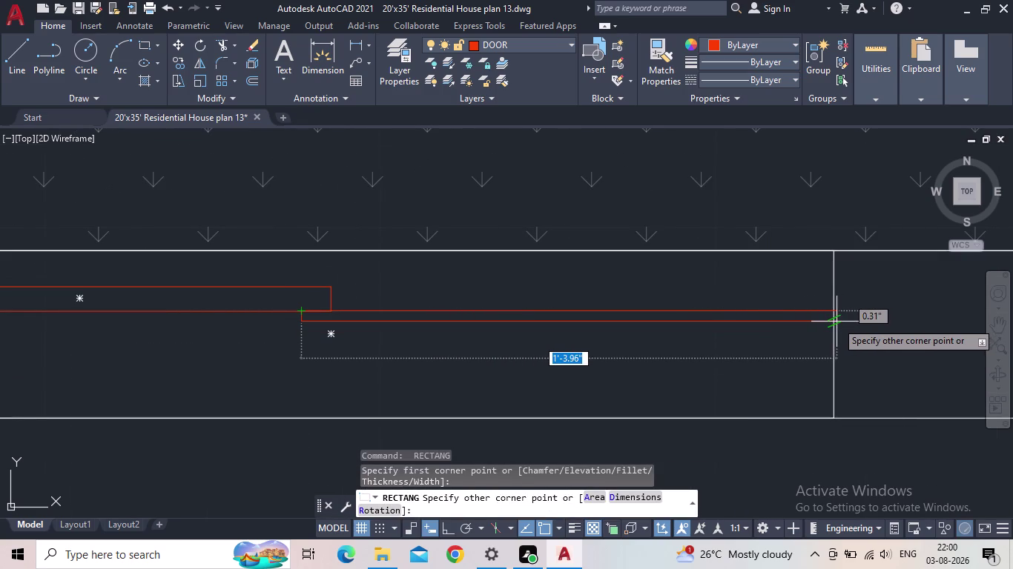
click(833, 323)
scroll(down, 3)
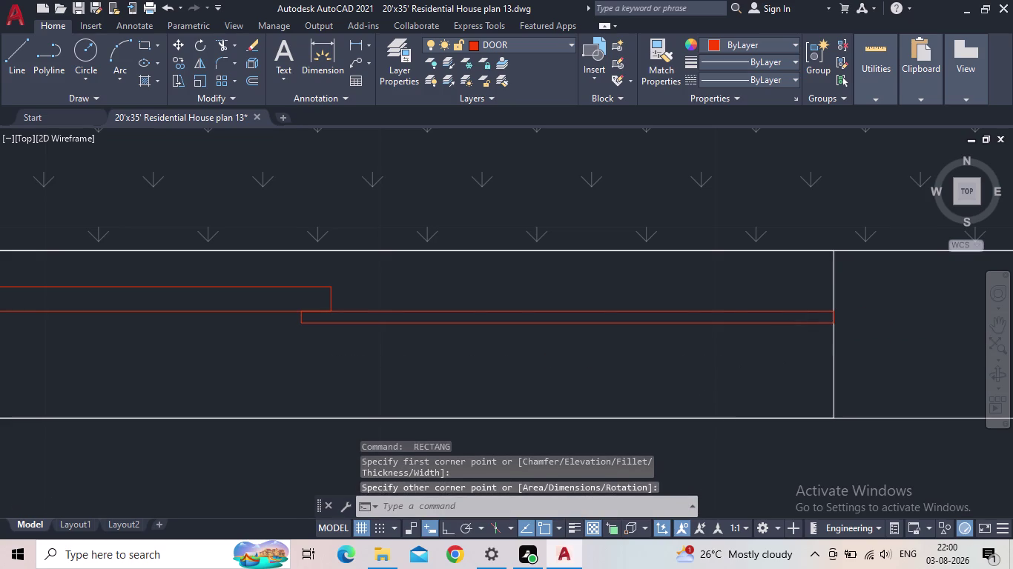
scroll(down, 3)
middle_drag(692, 400, 699, 436)
Move the two red rectangles slightly down under the hatched area.
drag(671, 429, 655, 426)
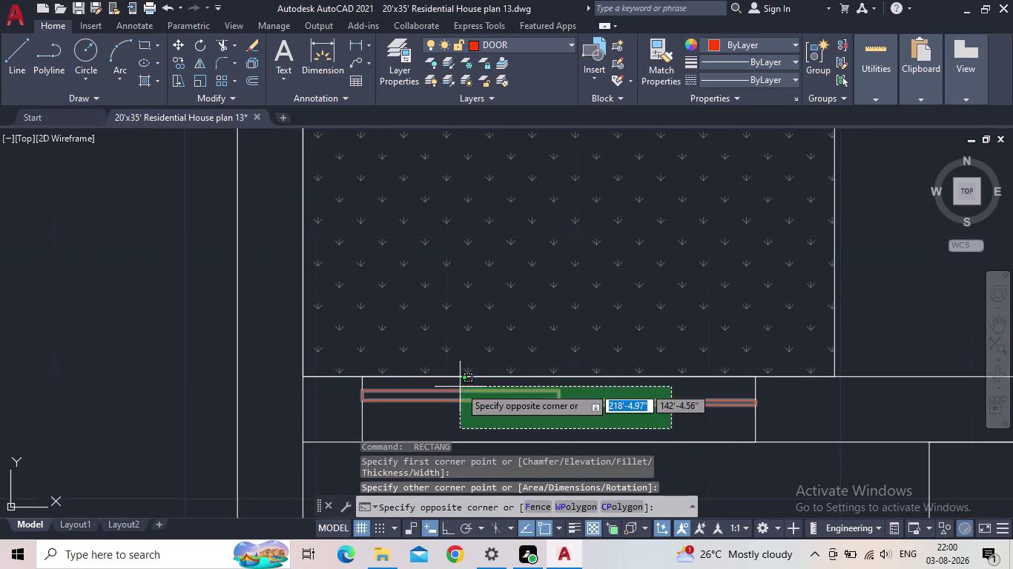
click(459, 387)
key(m)
key(space)
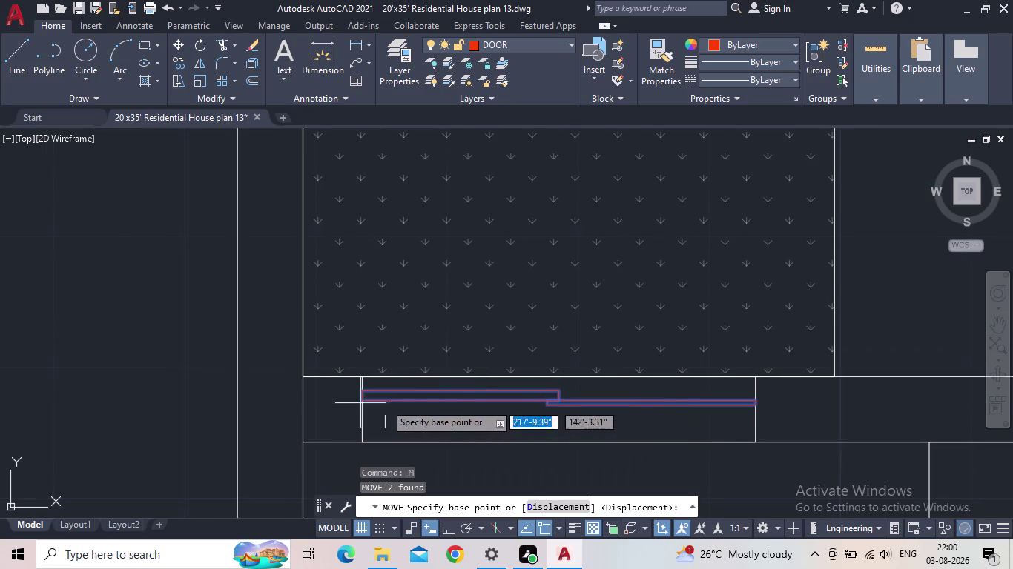
click(367, 402)
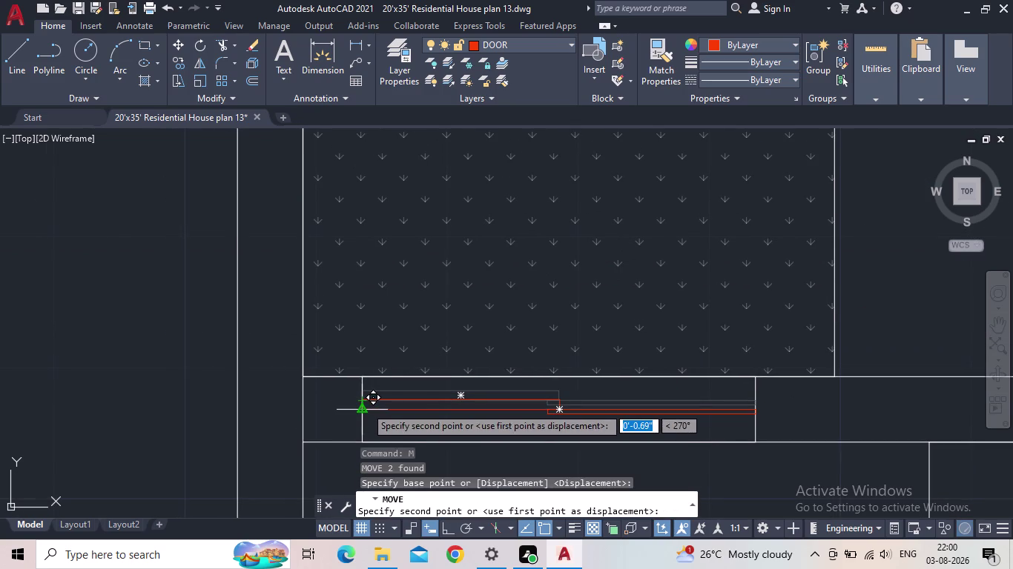
click(365, 407)
key(Escape)
Save the drawing from the Quick Access Toolbar.
scroll(down, 3)
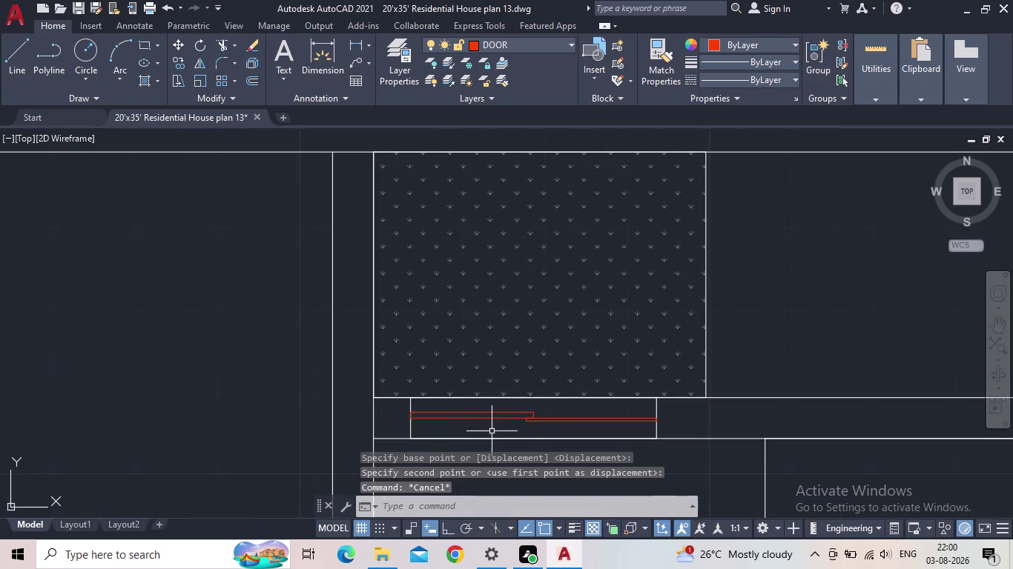
middle_drag(493, 424, 498, 402)
scroll(down, 3)
scroll(up, 3)
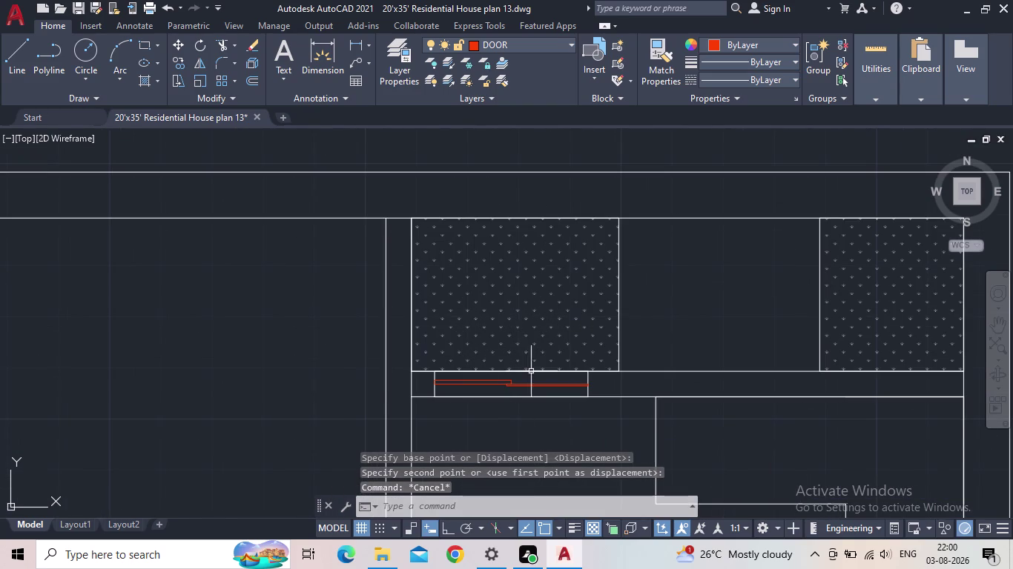
scroll(up, 3)
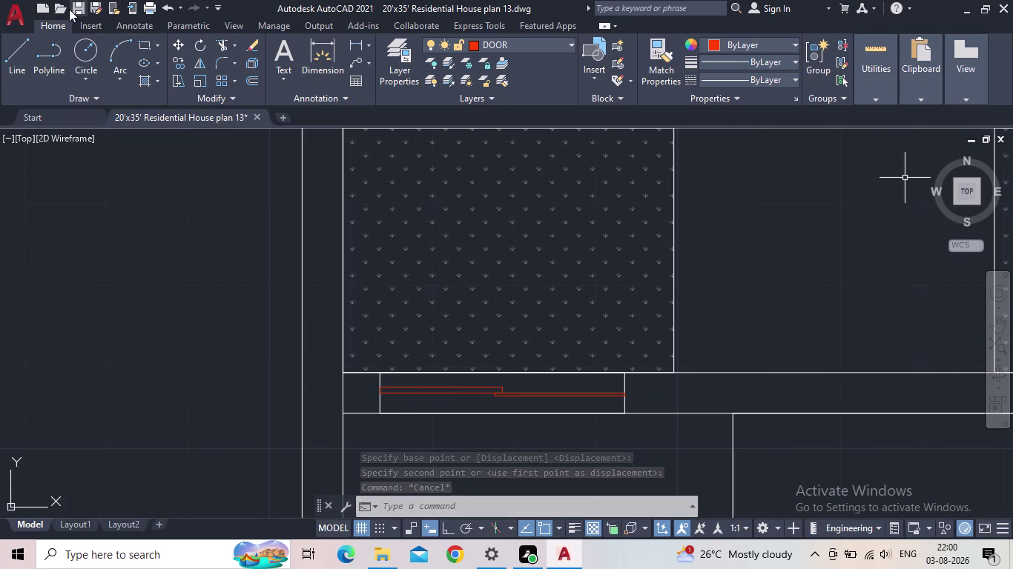
click(76, 8)
scroll(down, 3)
Pan and zoom around the floor plan to find the stray door symbols.
middle_drag(356, 389, 227, 269)
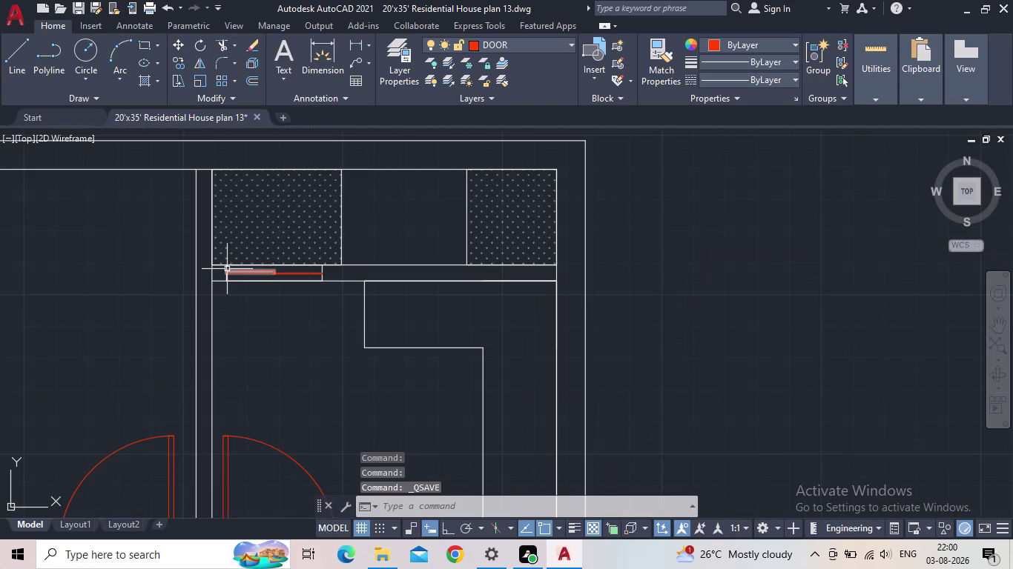
scroll(down, 3)
middle_drag(318, 364, 403, 328)
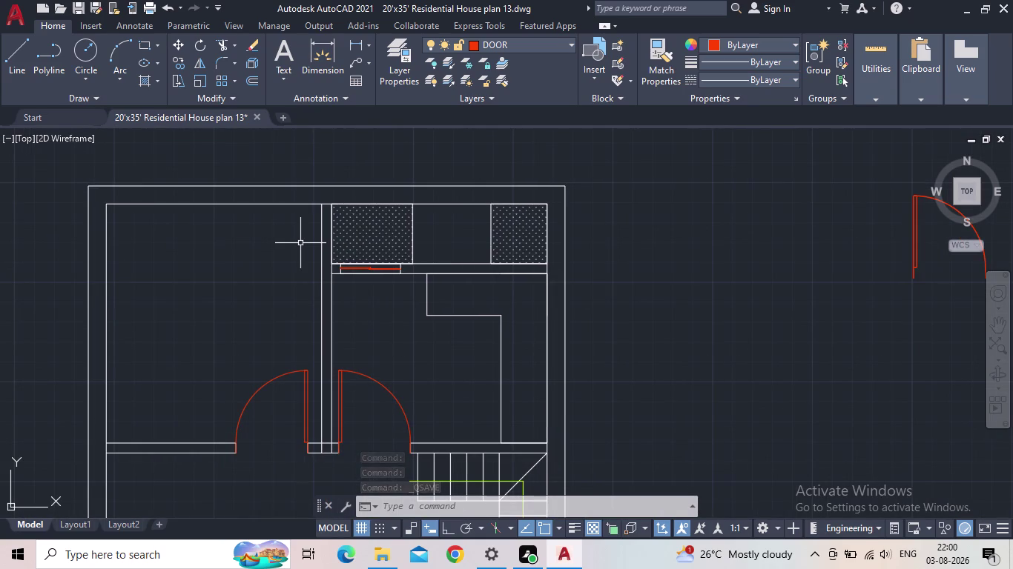
middle_click(458, 333)
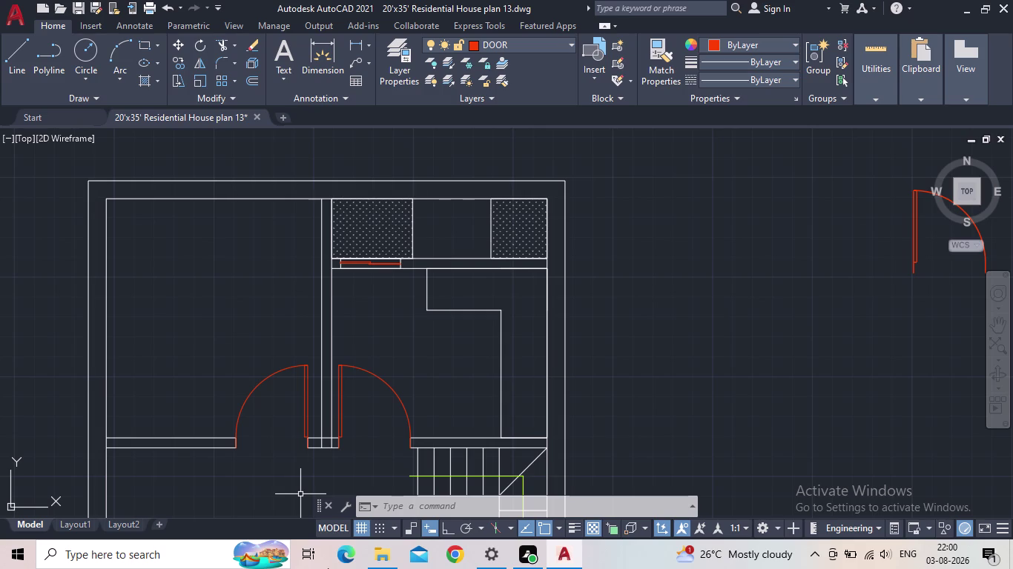
scroll(down, 3)
middle_drag(535, 397, 635, 193)
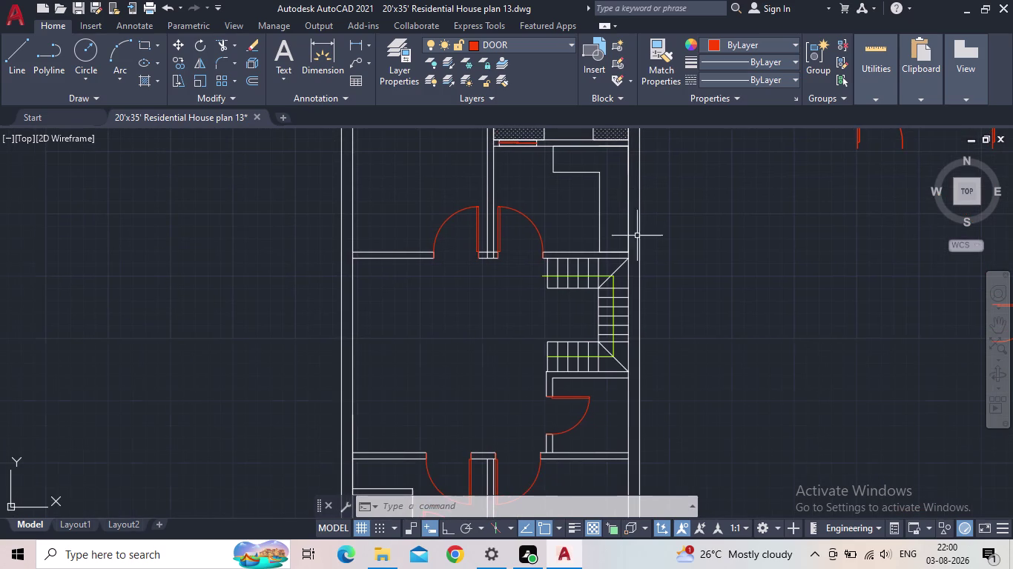
scroll(down, 3)
middle_drag(503, 437, 506, 406)
scroll(up, 3)
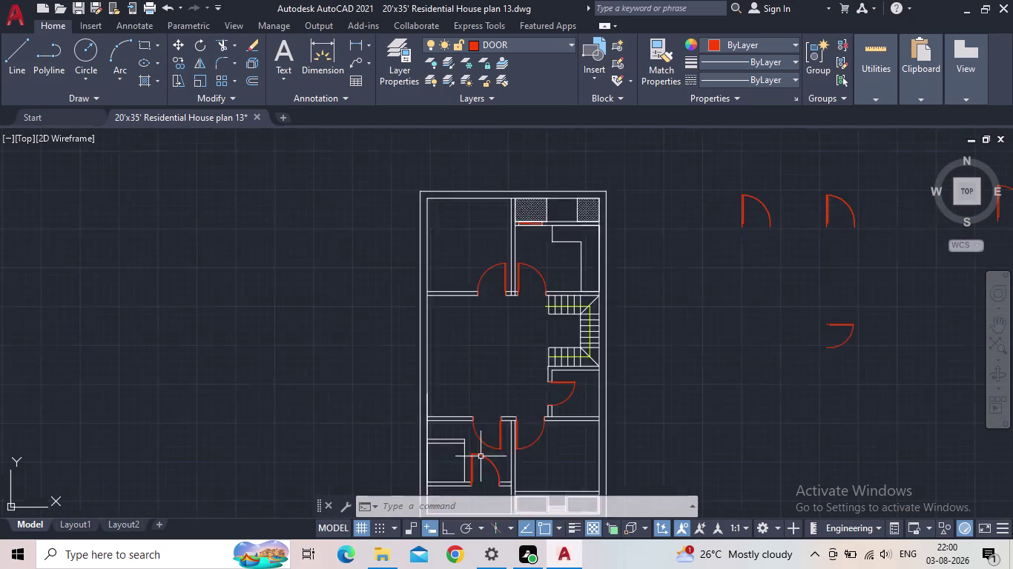
scroll(up, 3)
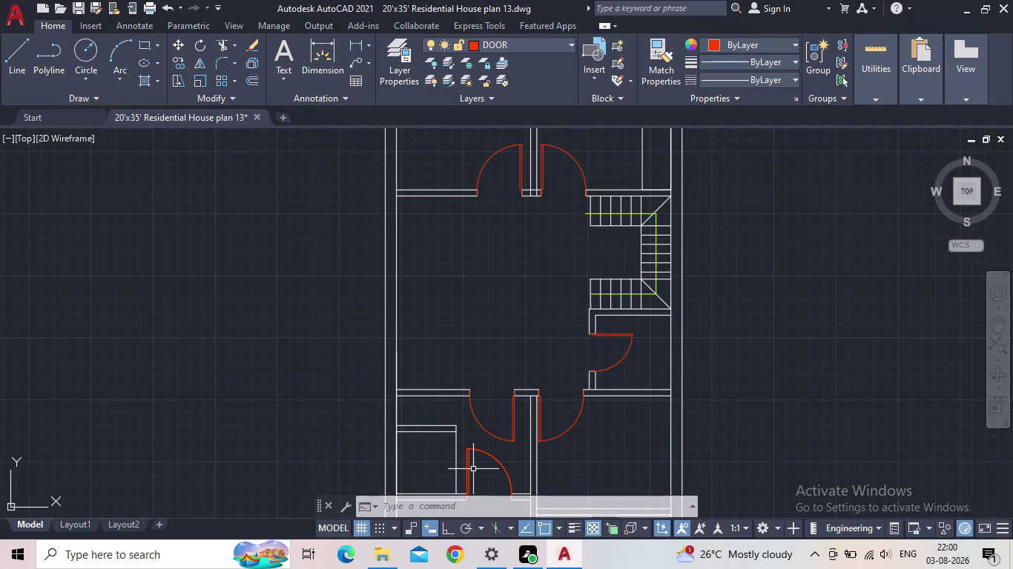
scroll(down, 3)
Window-select and delete the eight loose door symbols right of the plan, then return to the plan.
middle_drag(793, 258, 434, 422)
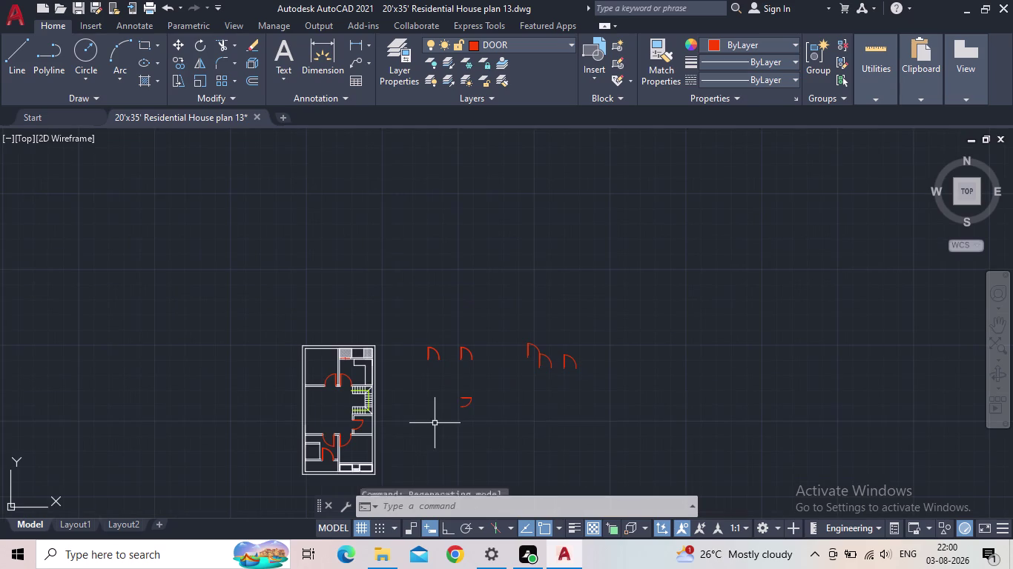
click(585, 464)
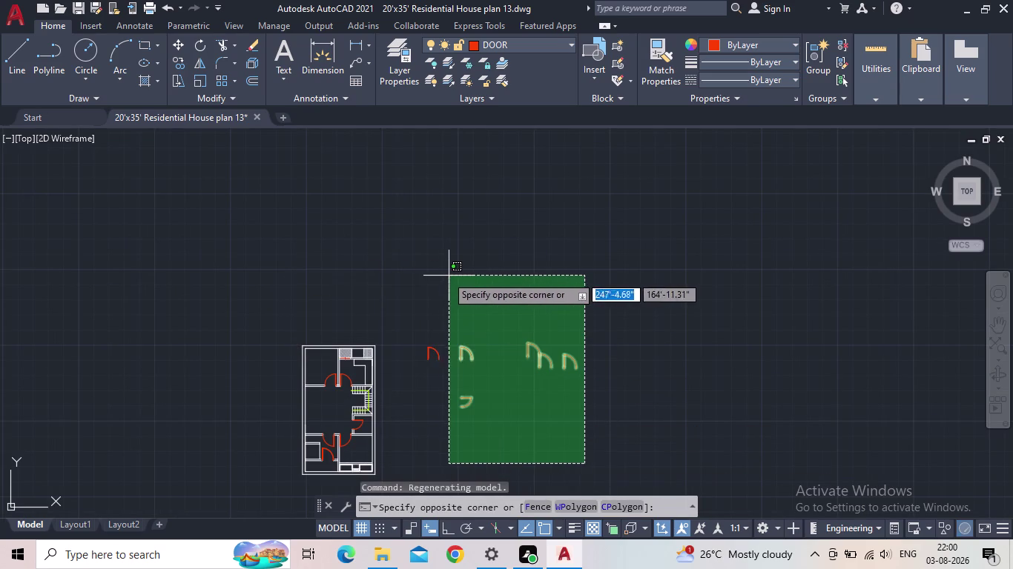
click(418, 275)
key(Delete)
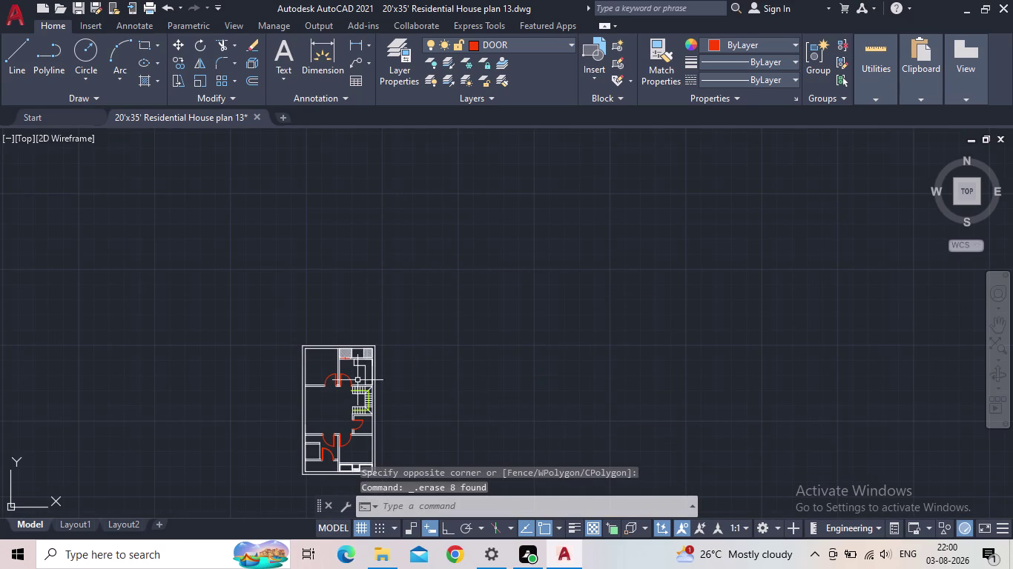
scroll(up, 3)
middle_drag(339, 426, 442, 333)
middle_click(443, 305)
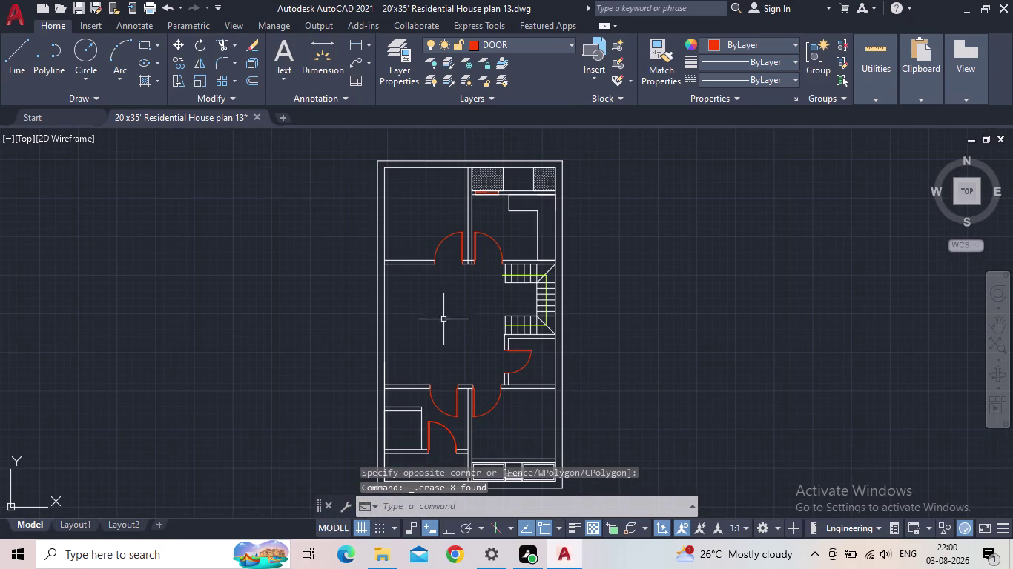
scroll(down, 3)
Make FURNITURE the current layer in Layer Properties.
key(d)
text(c)
key(space)
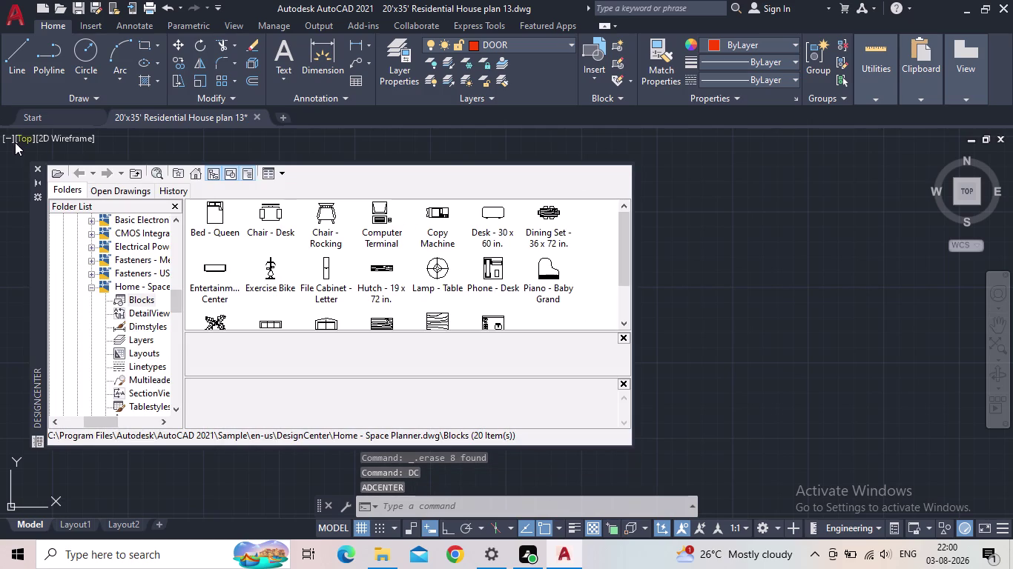
click(36, 167)
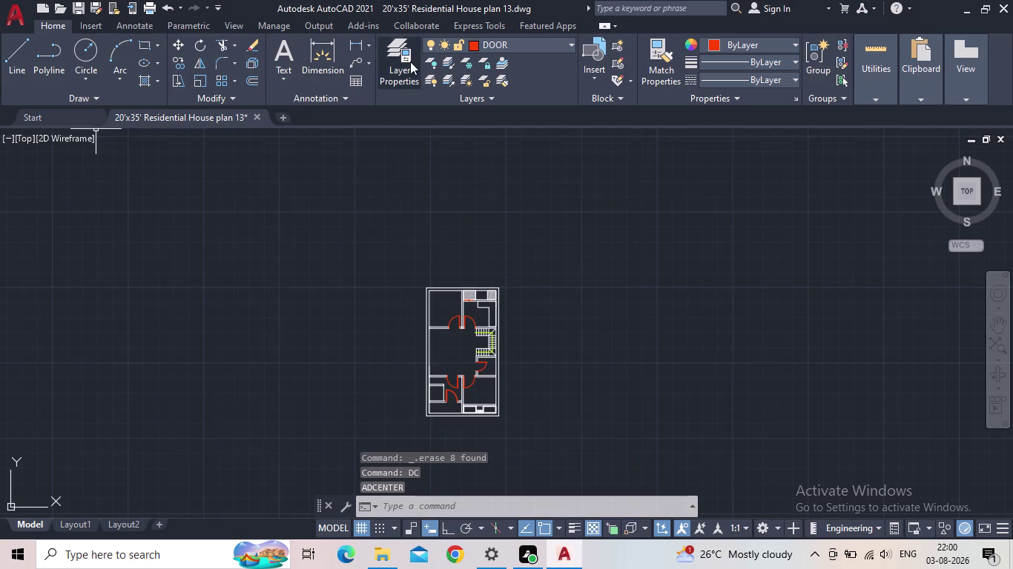
click(393, 64)
double_click(284, 315)
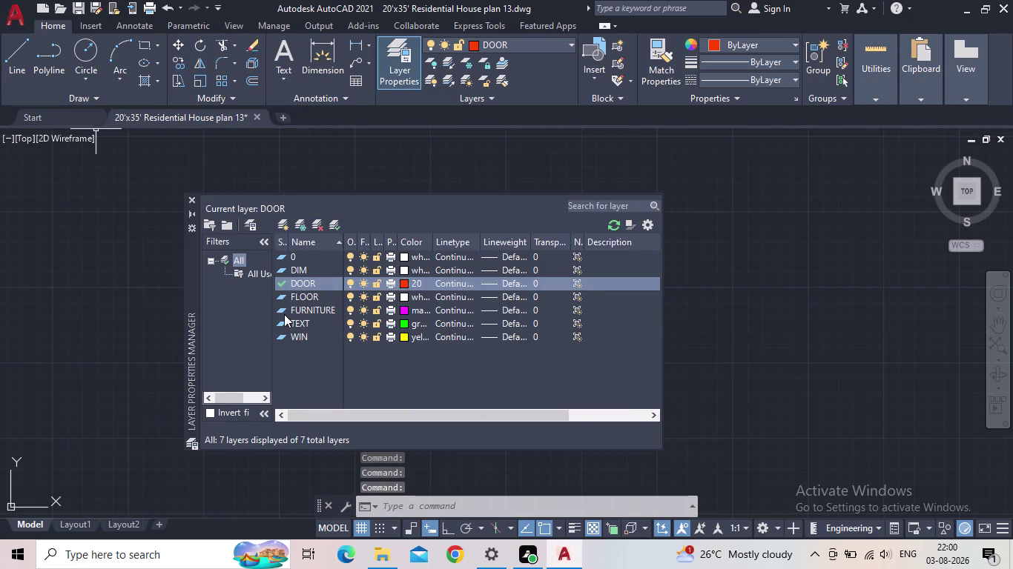
click(189, 195)
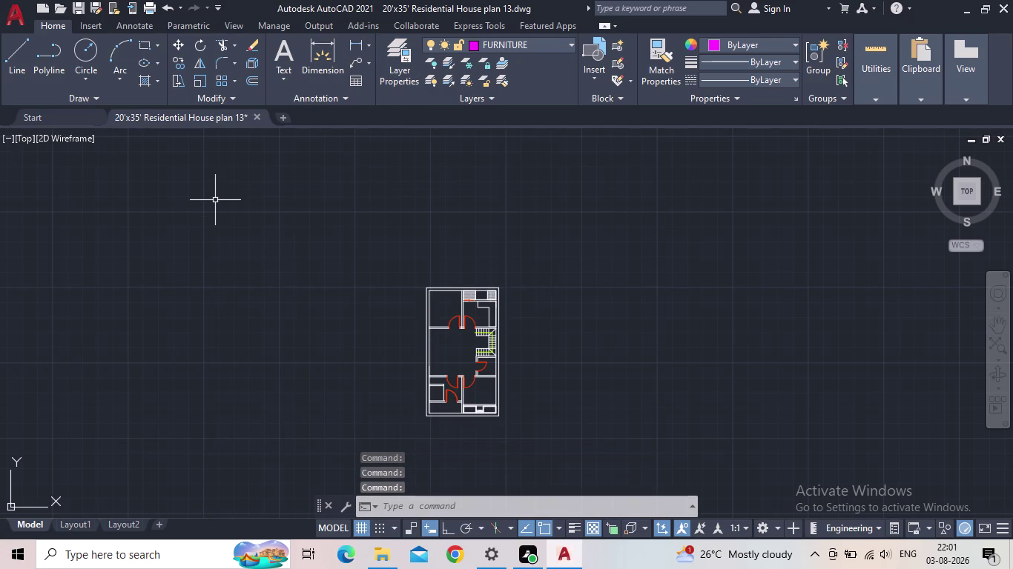
From DesignCenter, insert the Bed - Queen, Chair - Desk, rocking chair, dining set, desk and Lamp - Table blocks.
text(dc)
key(space)
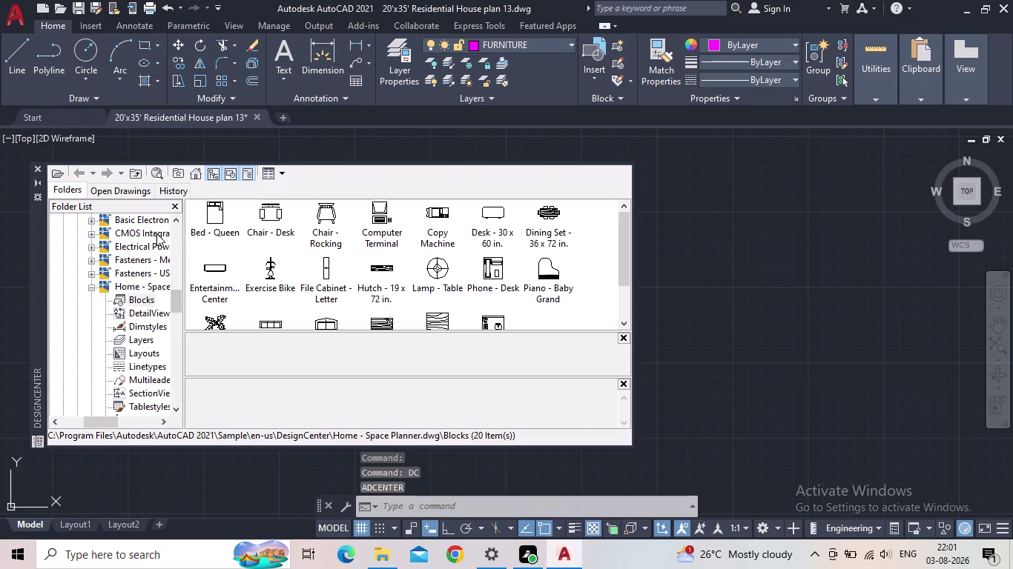
drag(214, 220, 677, 277)
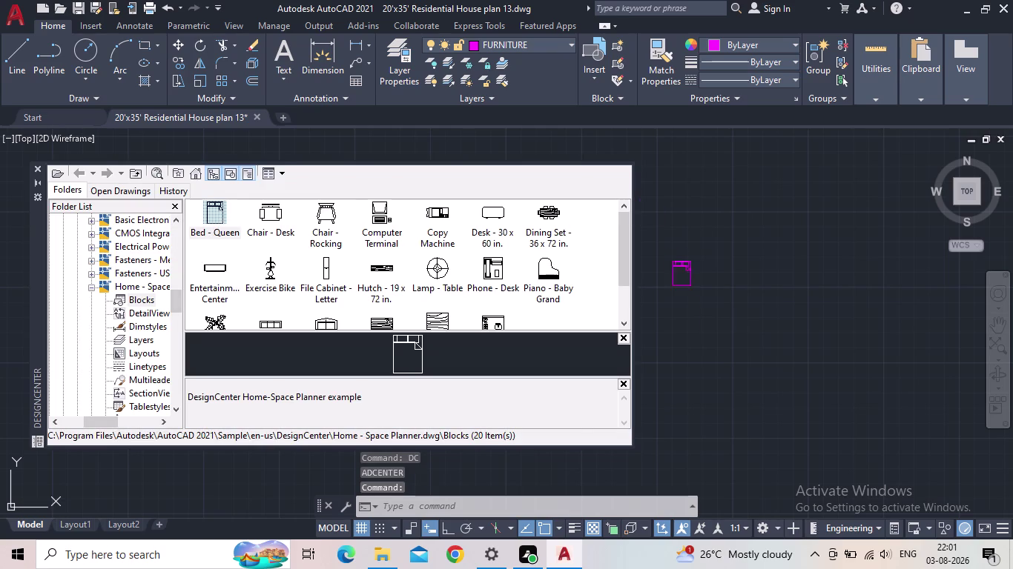
drag(677, 277, 453, 461)
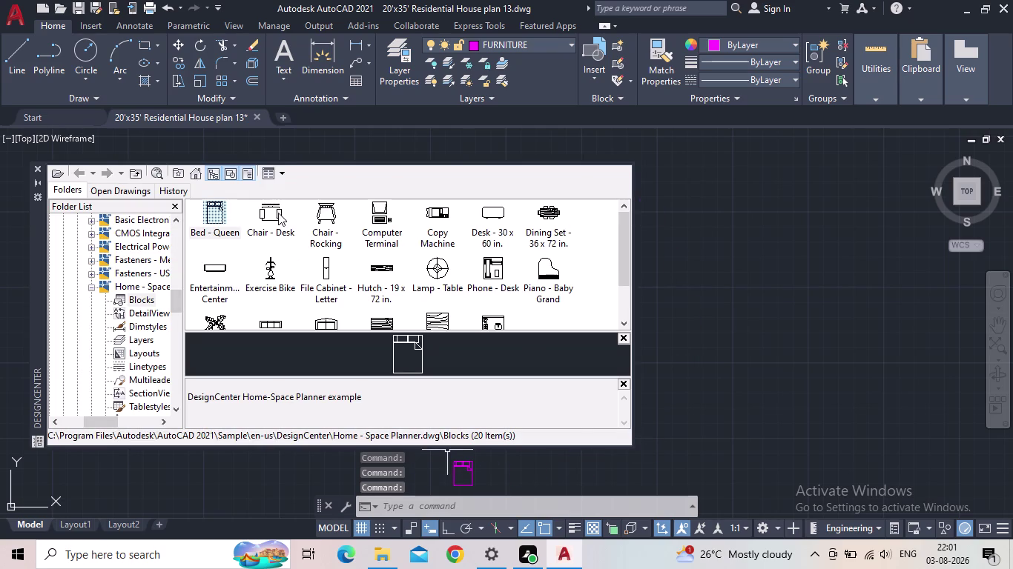
drag(318, 219, 509, 465)
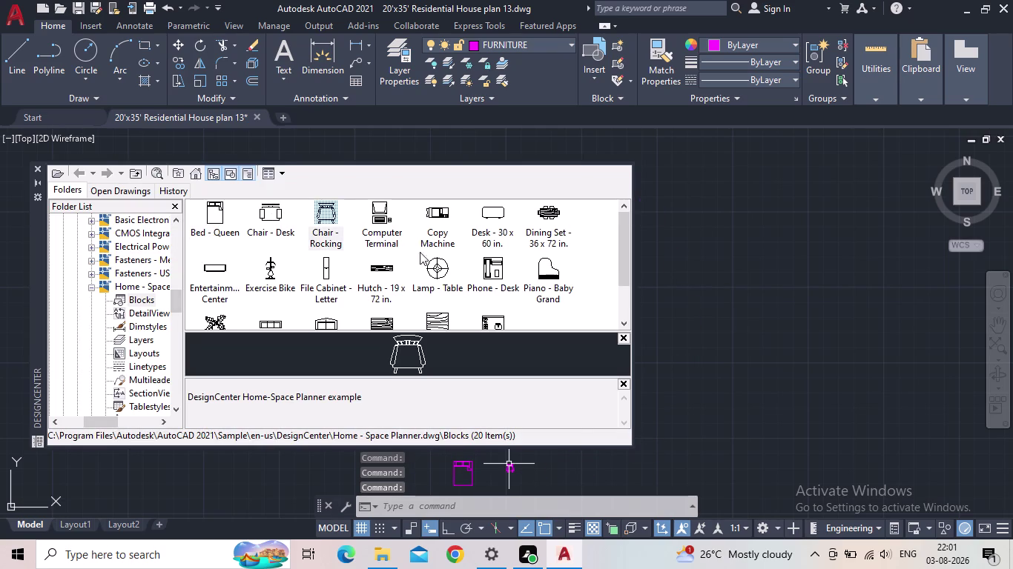
drag(543, 213, 630, 481)
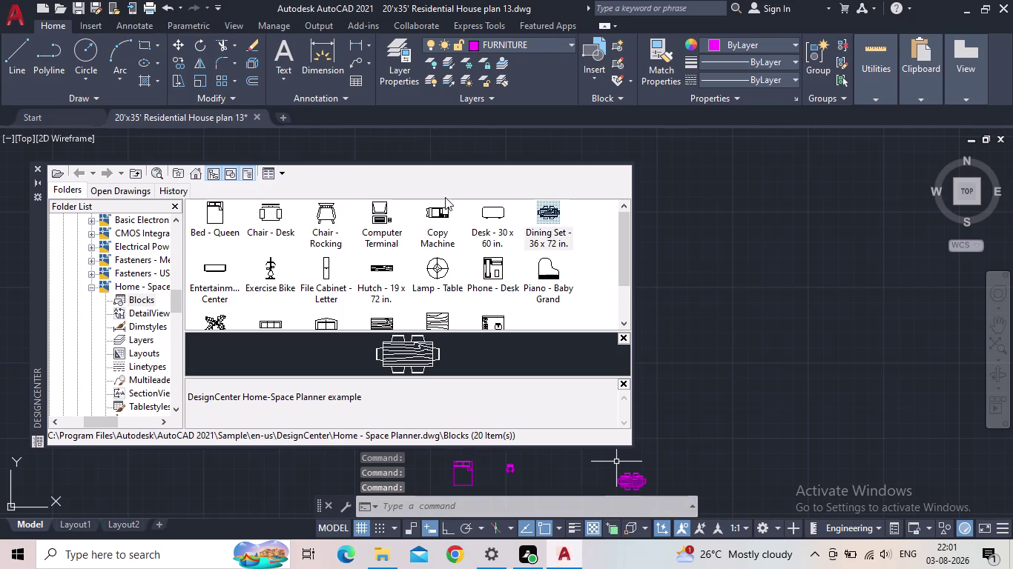
drag(490, 213, 577, 469)
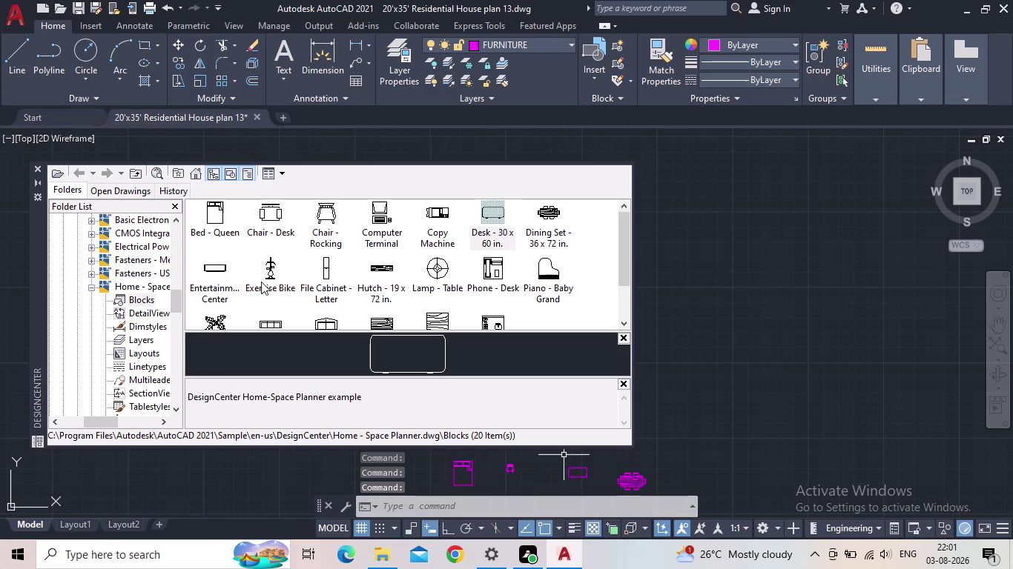
drag(440, 266, 449, 468)
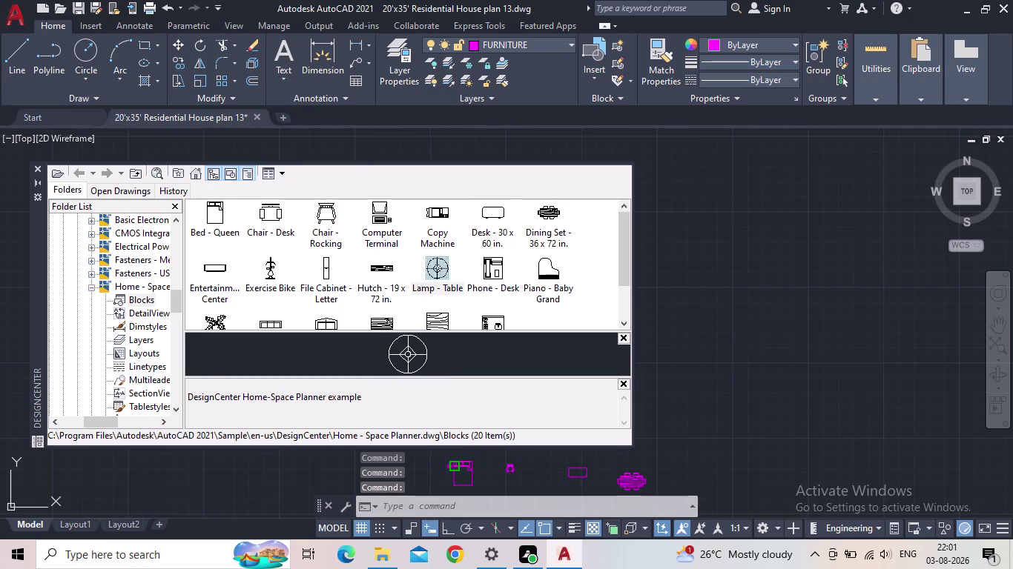
drag(448, 467, 429, 464)
Insert the rubber plant and roundback sofa blocks into the drawing.
scroll(down, 3)
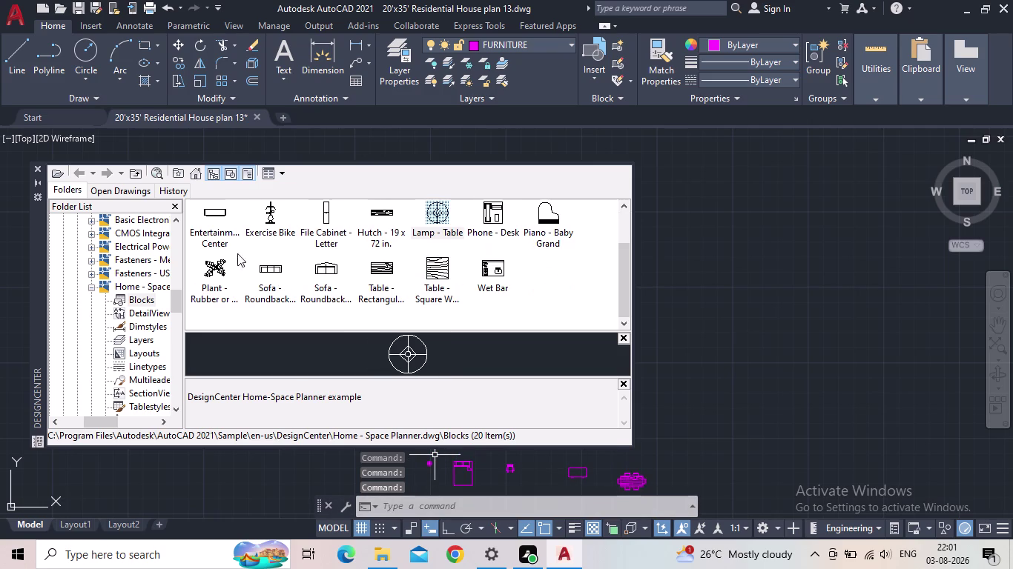
drag(207, 264, 249, 473)
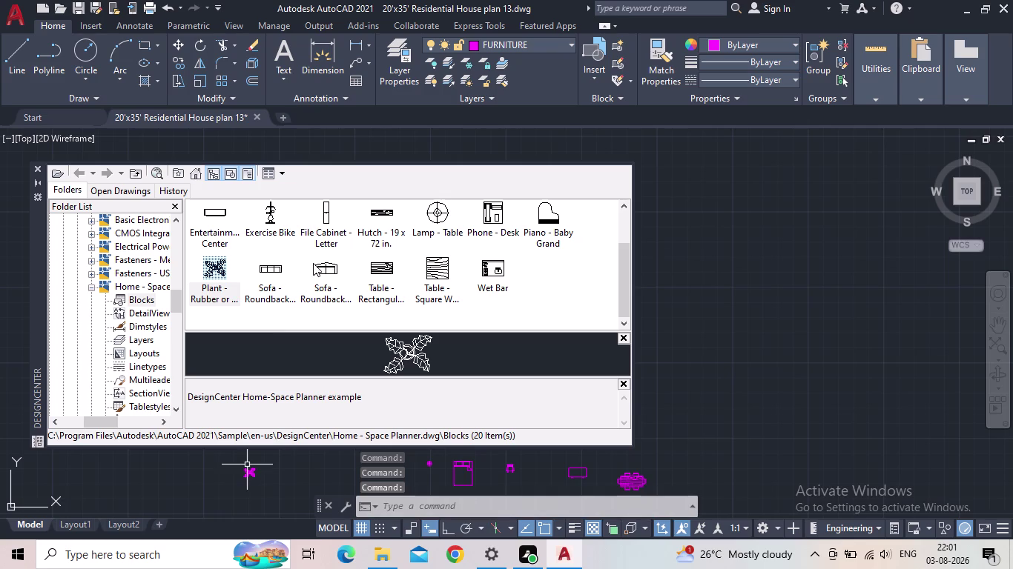
drag(315, 263, 786, 436)
drag(255, 273, 437, 317)
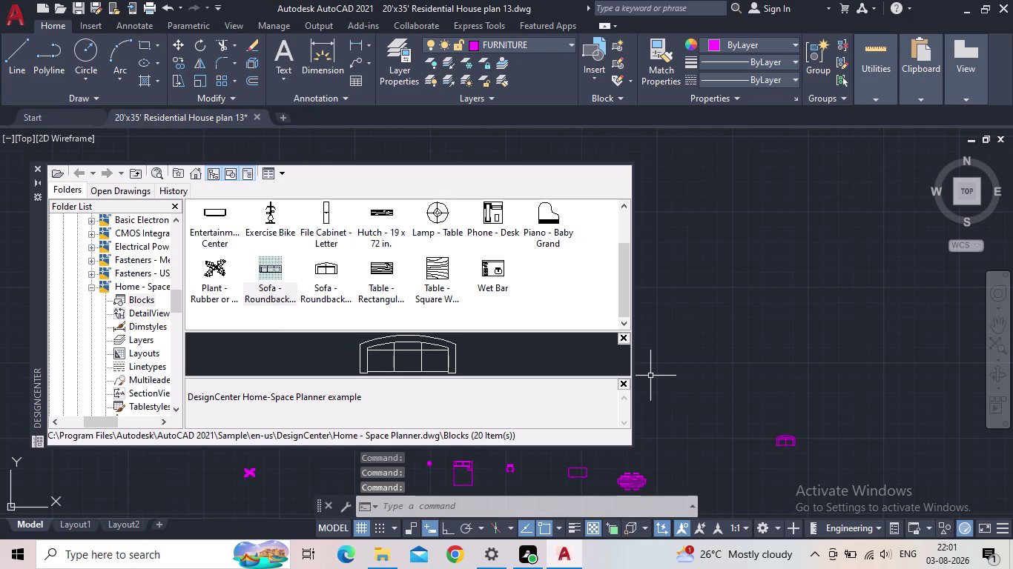
drag(436, 317, 806, 378)
scroll(down, 3)
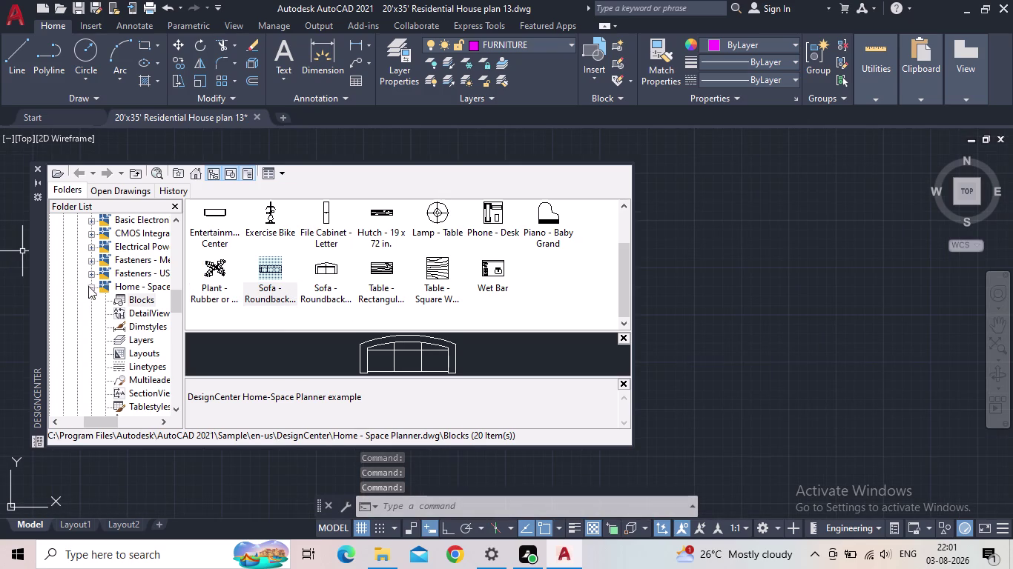
click(91, 287)
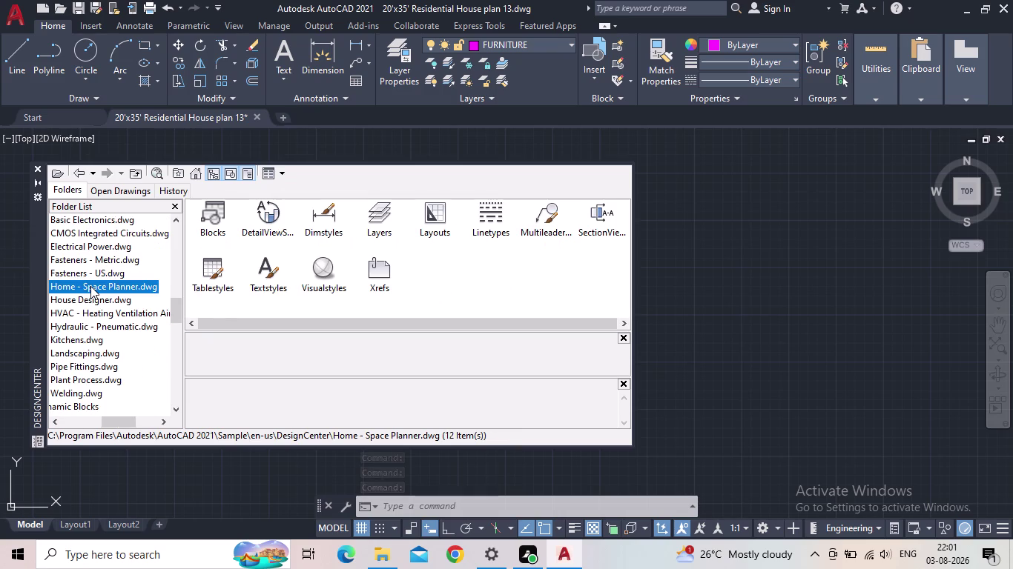
Insert the Sink-Oval top and Toilet-top blocks from House Designer.dwg.
scroll(down, 3)
double_click(86, 262)
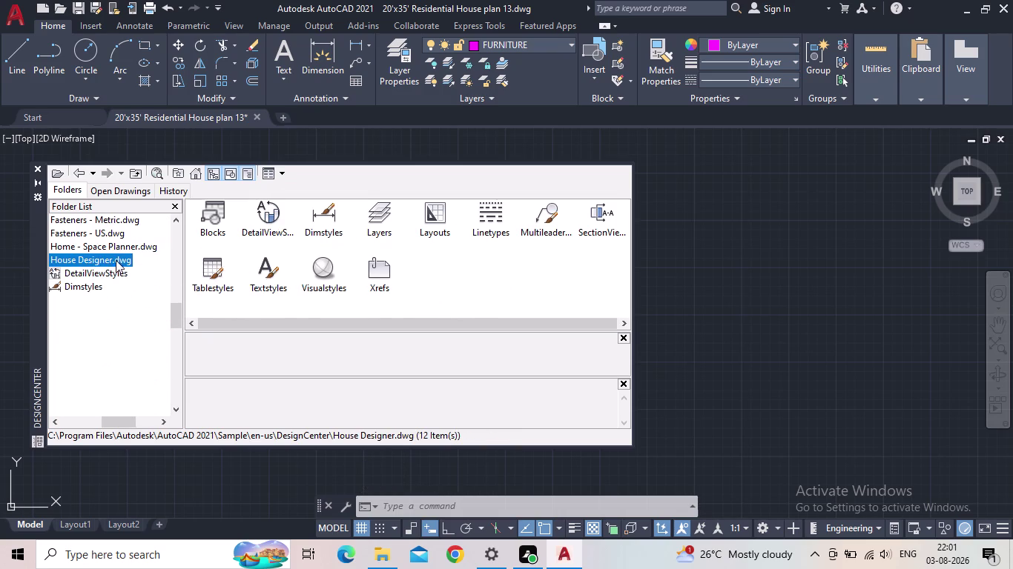
double_click(210, 231)
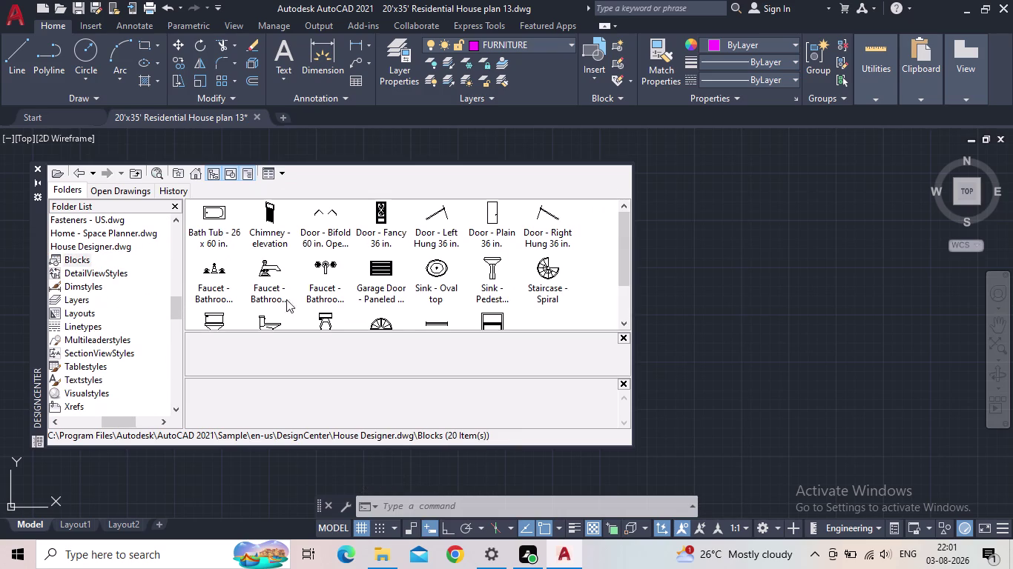
drag(437, 273, 741, 347)
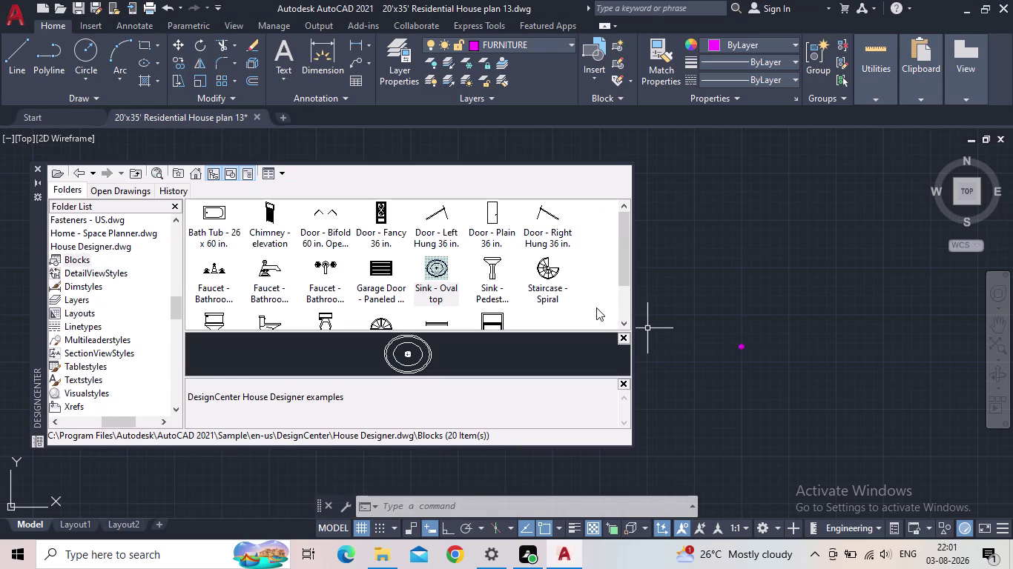
scroll(down, 3)
drag(323, 279, 639, 291)
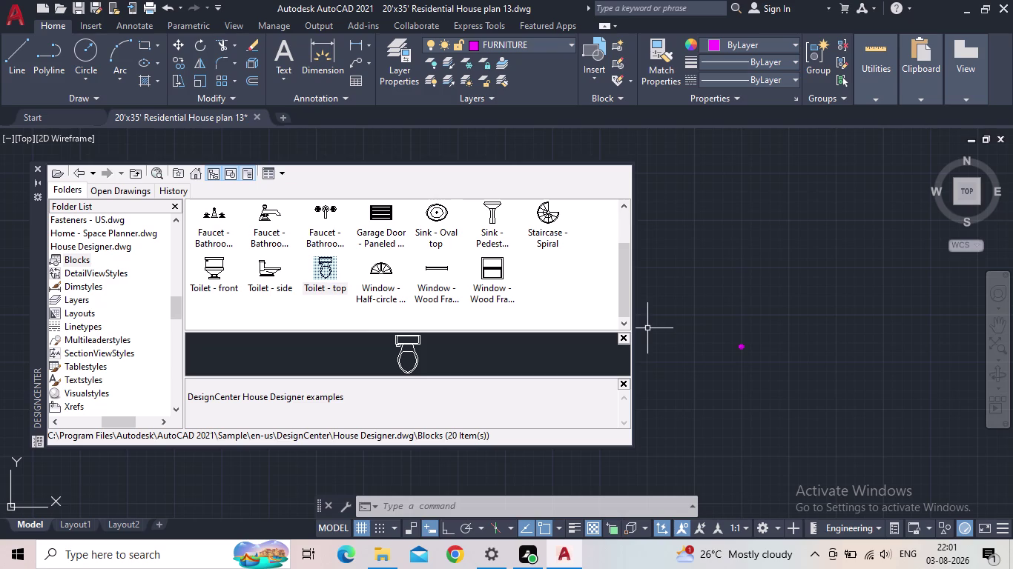
drag(638, 290, 709, 291)
scroll(up, 3)
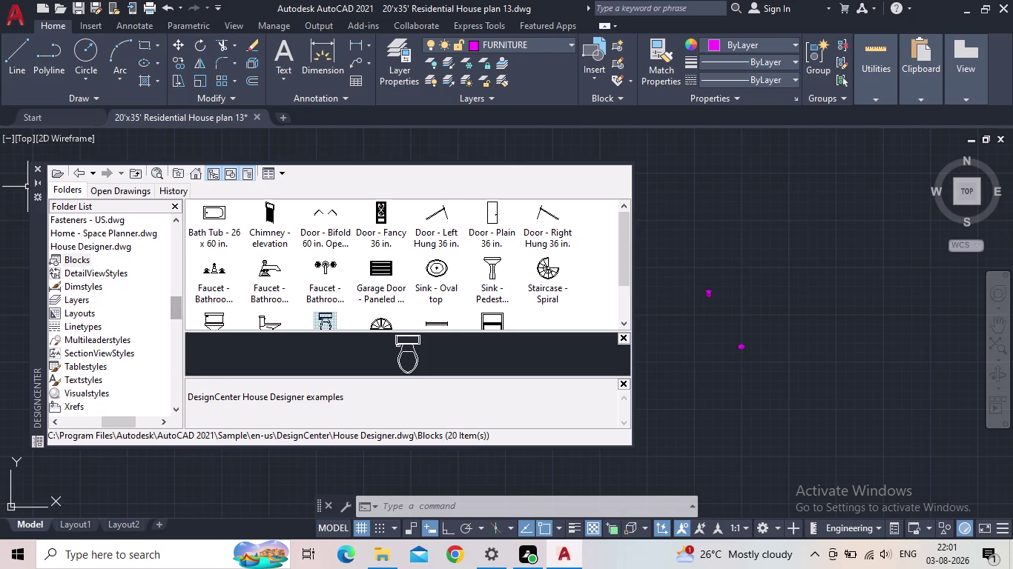
drag(175, 308, 178, 329)
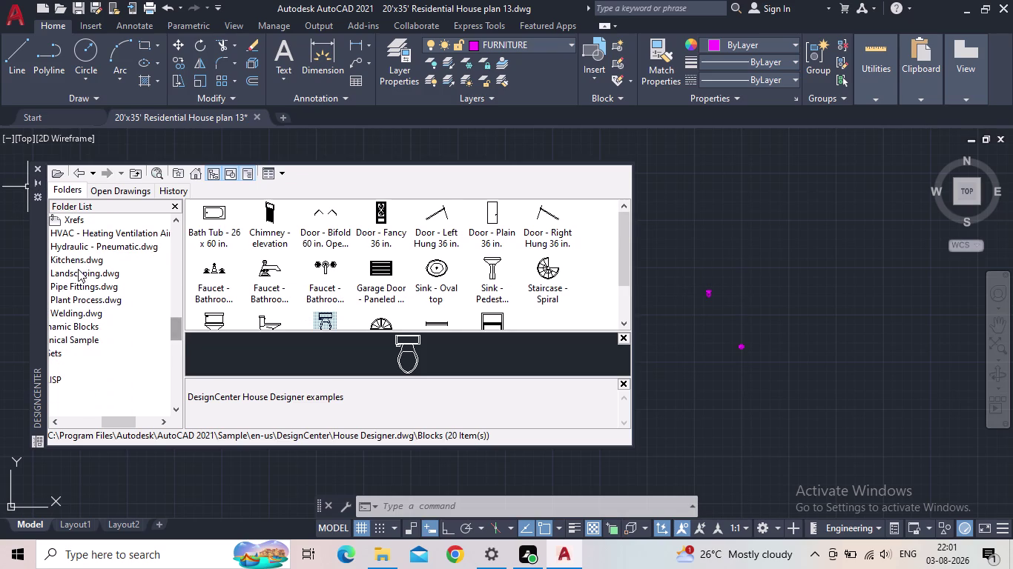
Insert the Range-Oven top and Sink-single blocks from Kitchens.dwg, then close DesignCenter.
click(78, 260)
double_click(215, 224)
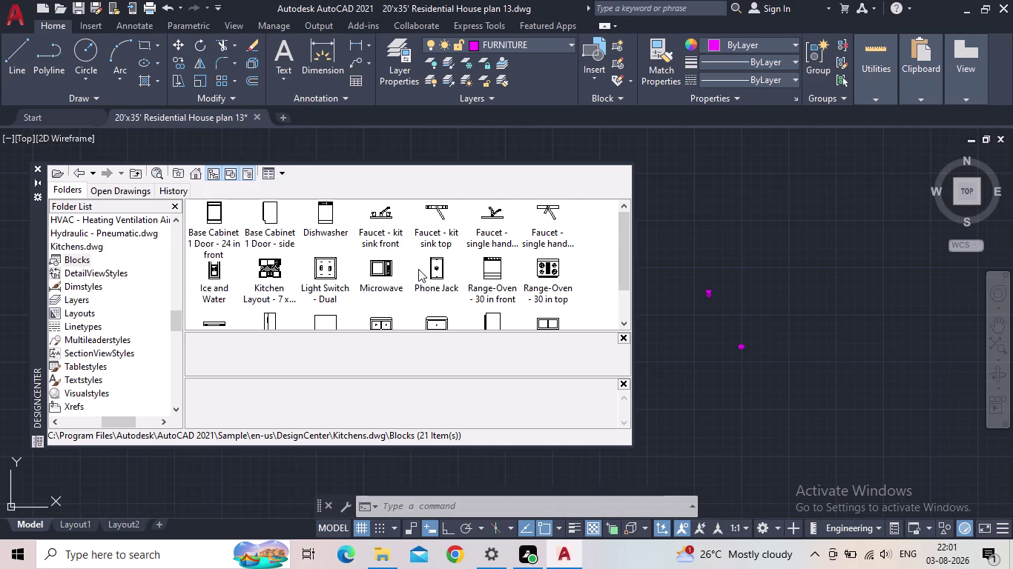
scroll(down, 3)
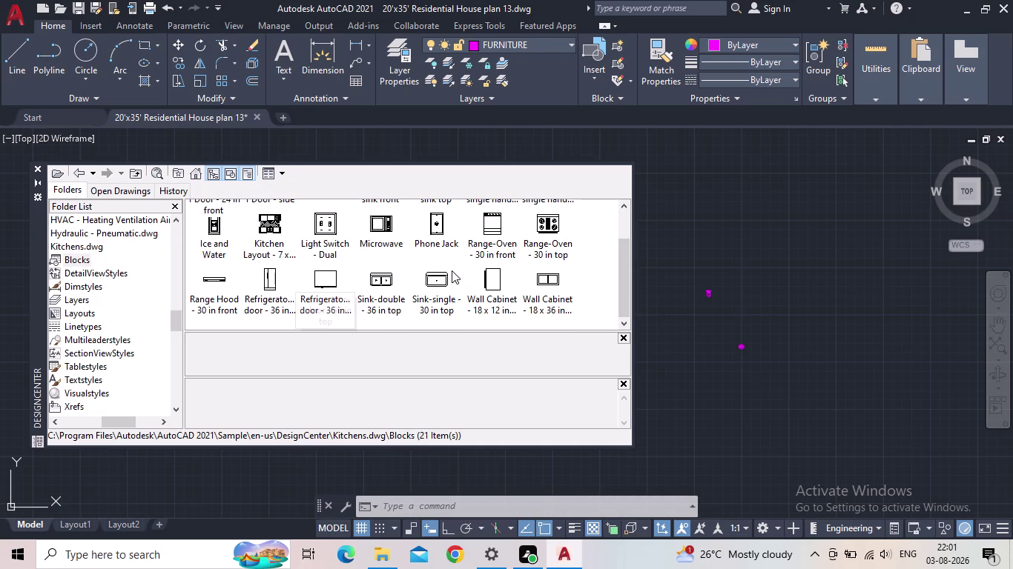
scroll(up, 3)
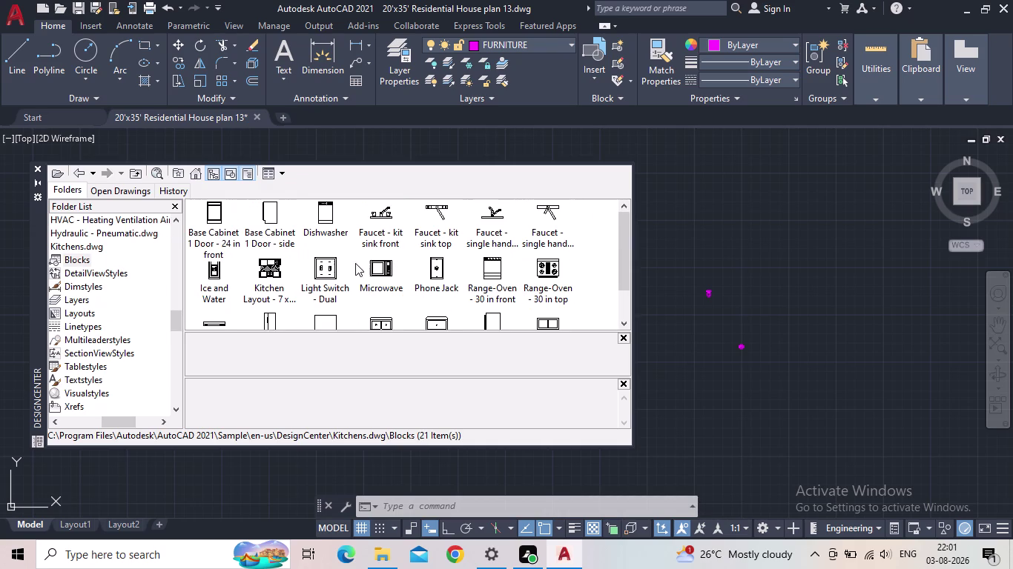
drag(376, 265, 664, 222)
drag(548, 267, 772, 262)
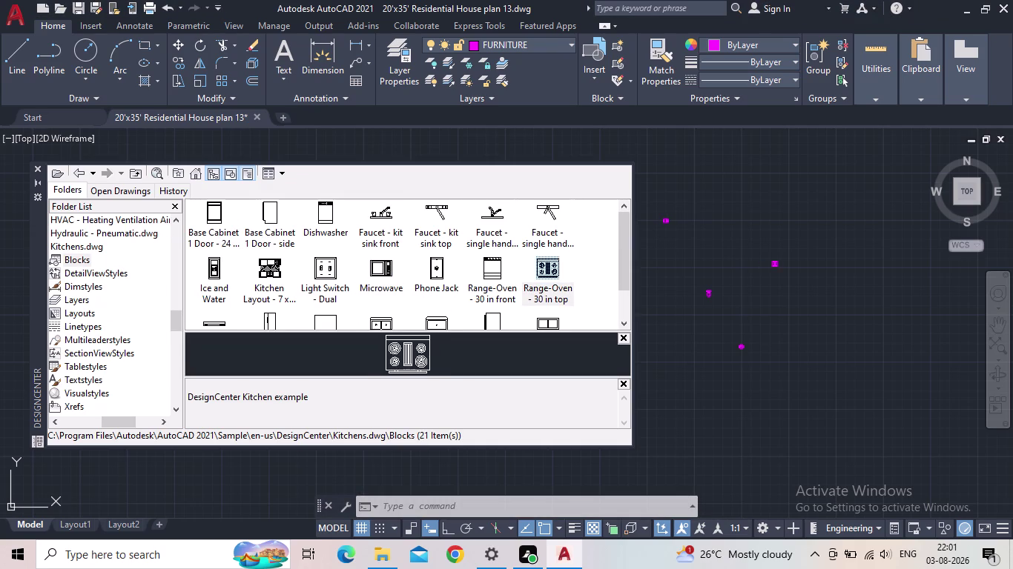
drag(771, 262, 709, 249)
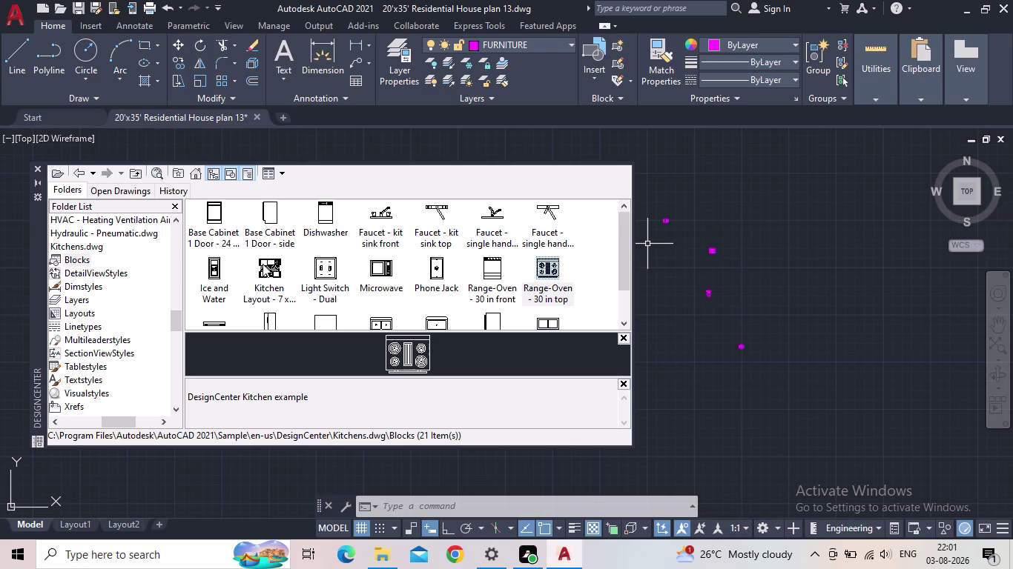
scroll(up, 3)
scroll(down, 3)
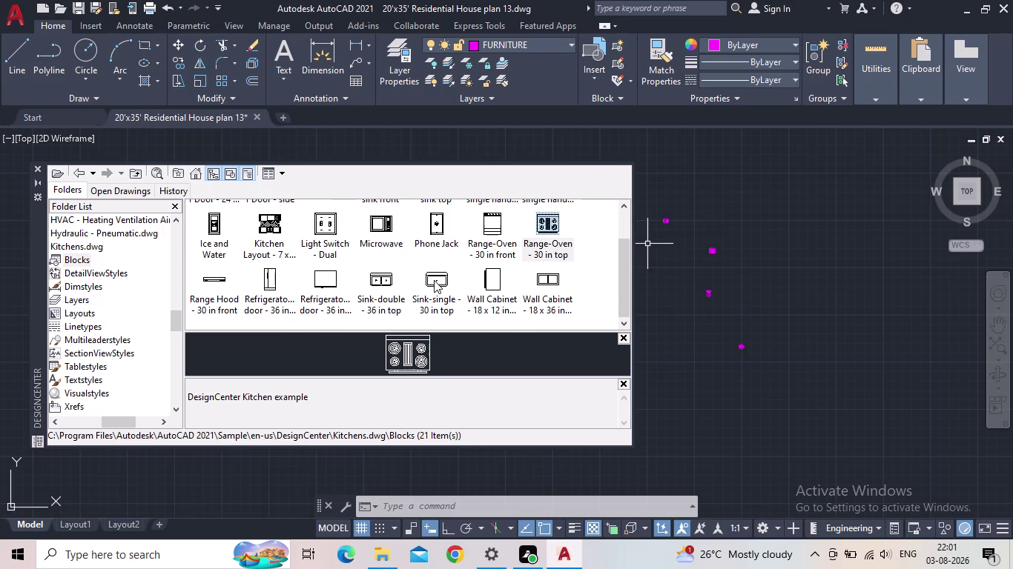
drag(433, 280, 665, 266)
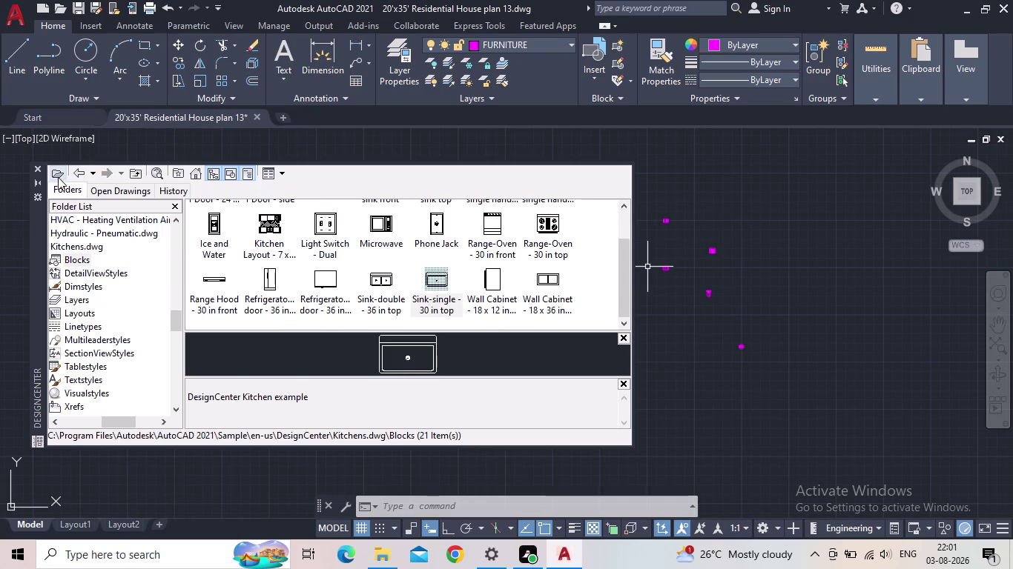
click(39, 168)
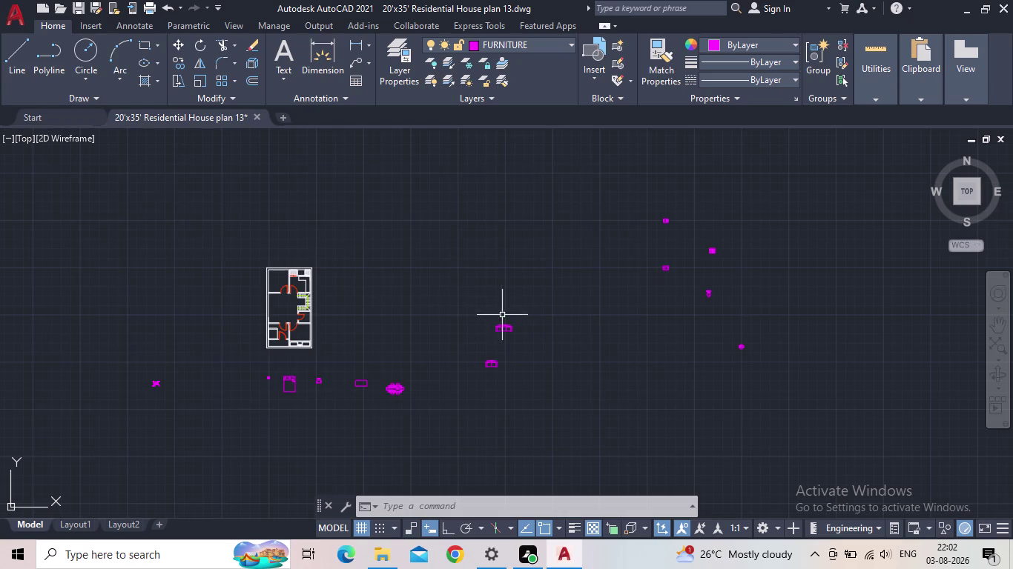
Move the newly inserted fixture blocks next to the floor plan.
scroll(up, 3)
scroll(down, 3)
drag(732, 385, 720, 361)
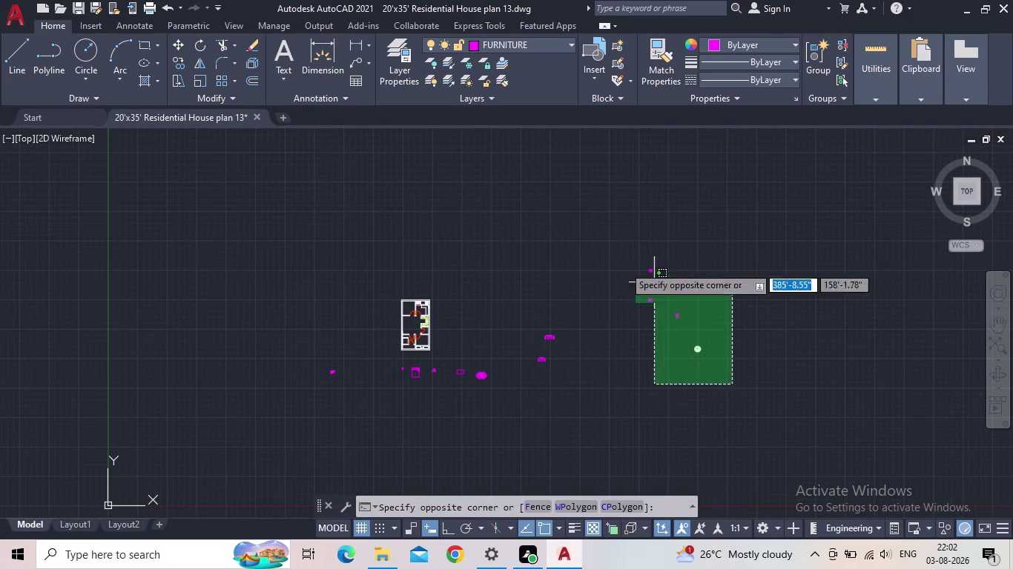
click(571, 242)
key(m)
key(Return)
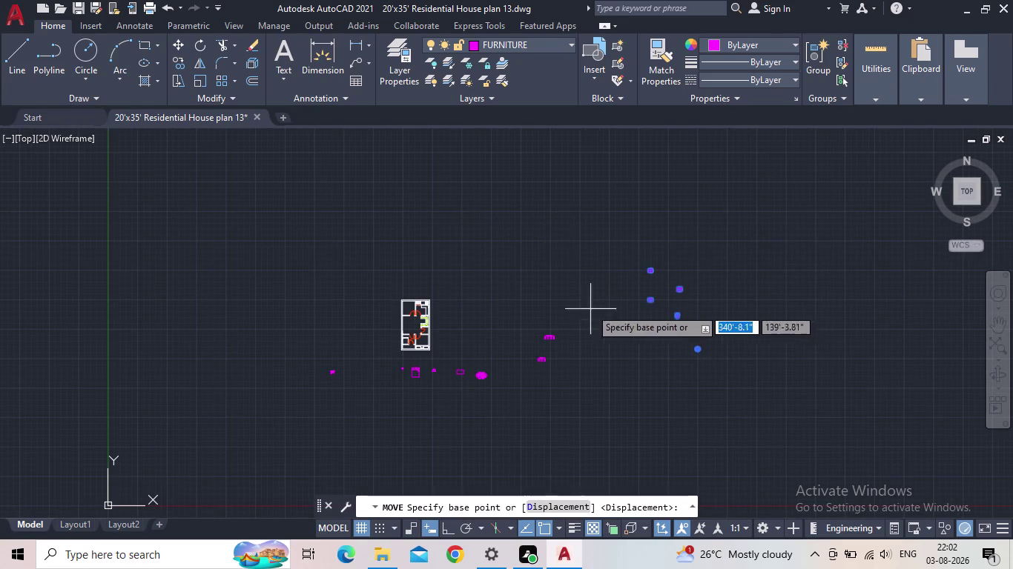
click(649, 272)
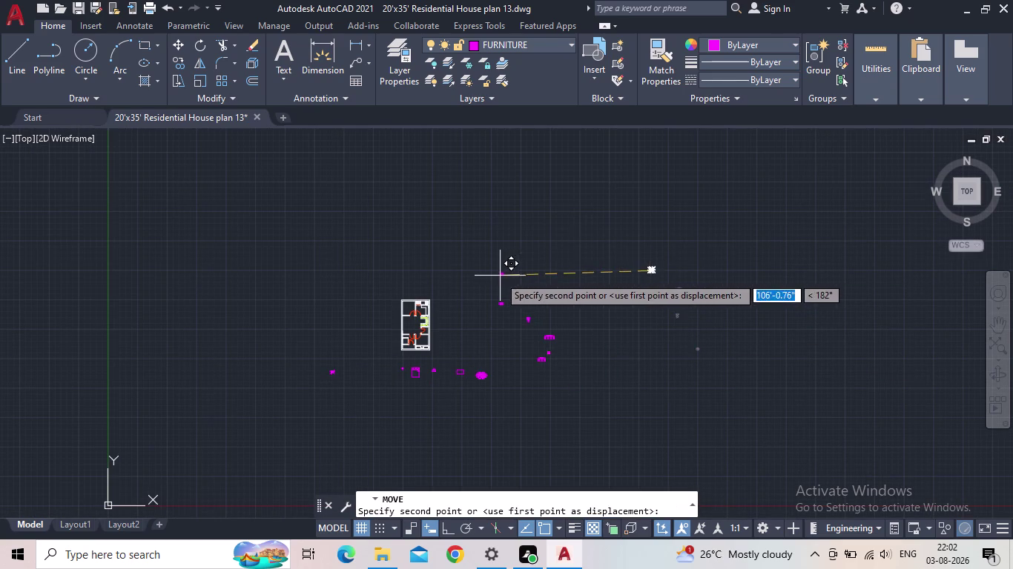
click(444, 274)
scroll(up, 3)
scroll(up, 3)
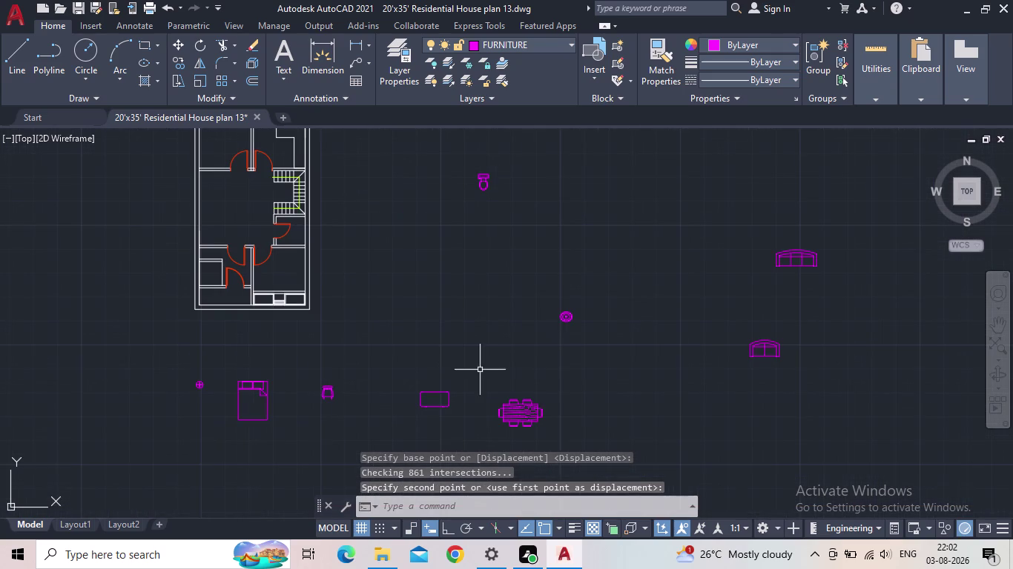
middle_drag(341, 241, 393, 263)
Select the bed block and pick its base point to reposition it.
click(328, 440)
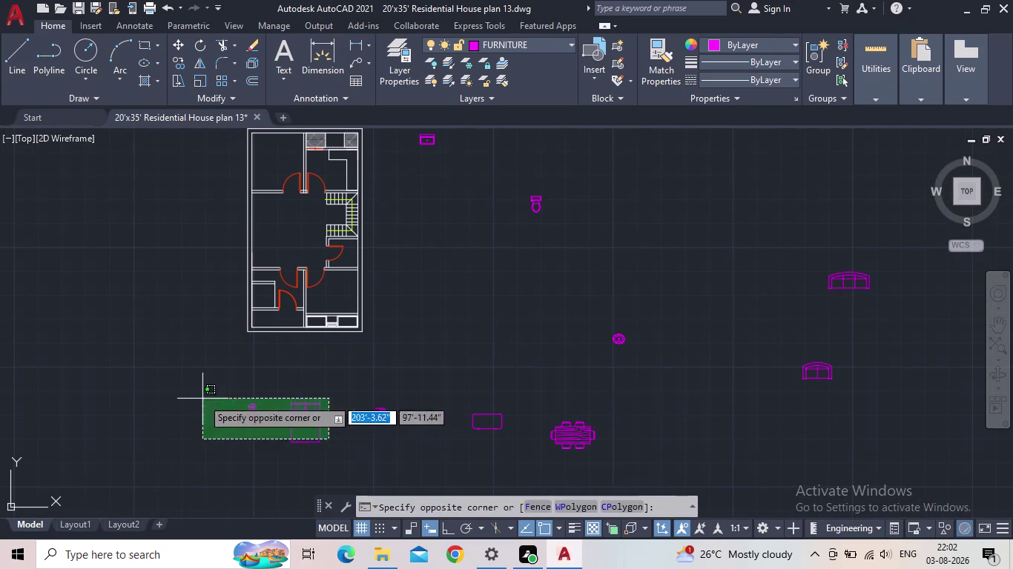
click(202, 399)
key(Escape)
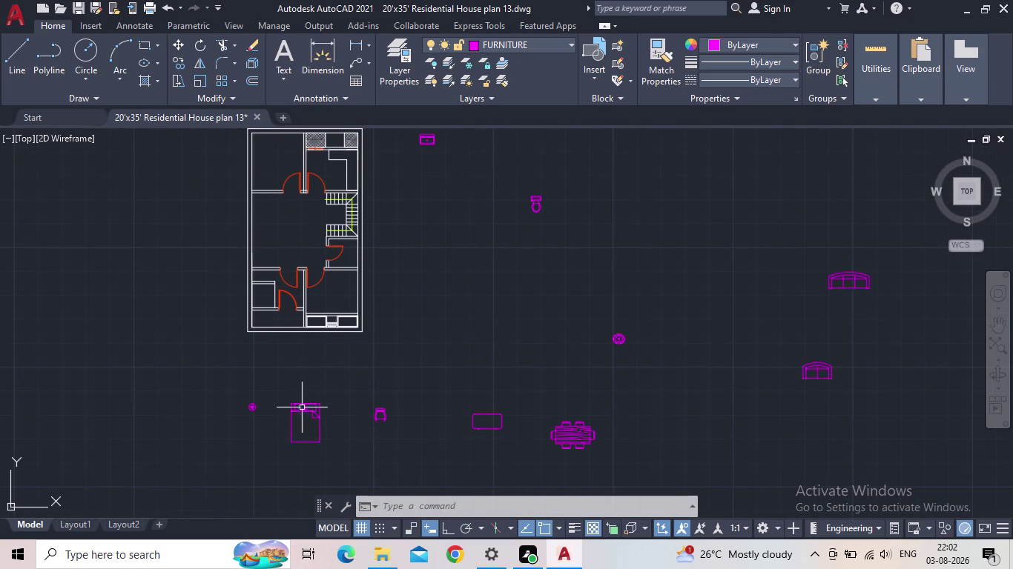
click(302, 408)
click(305, 404)
click(298, 411)
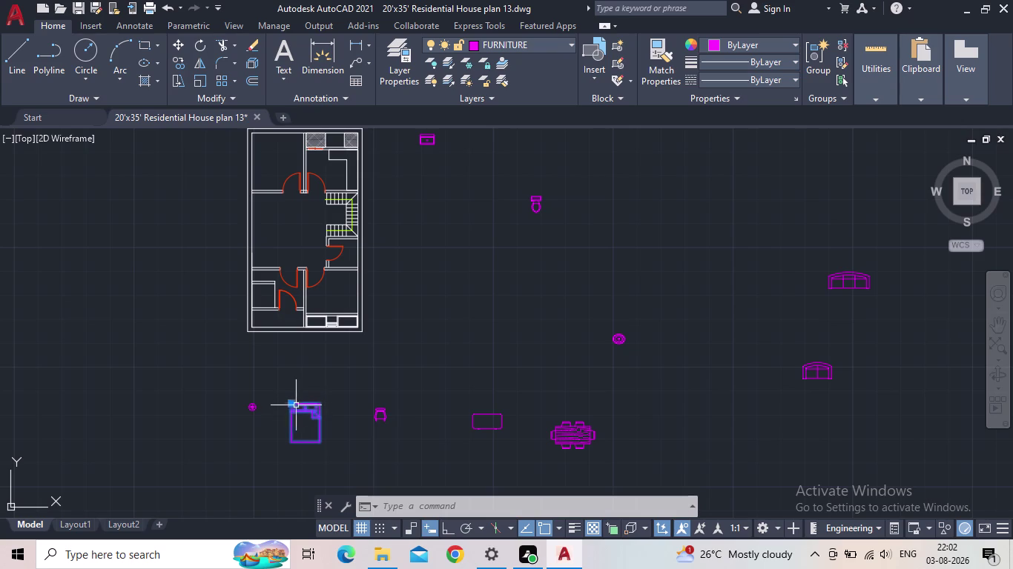
click(289, 404)
Drop the double bed into the upper-left bedroom.
middle_drag(284, 250, 298, 304)
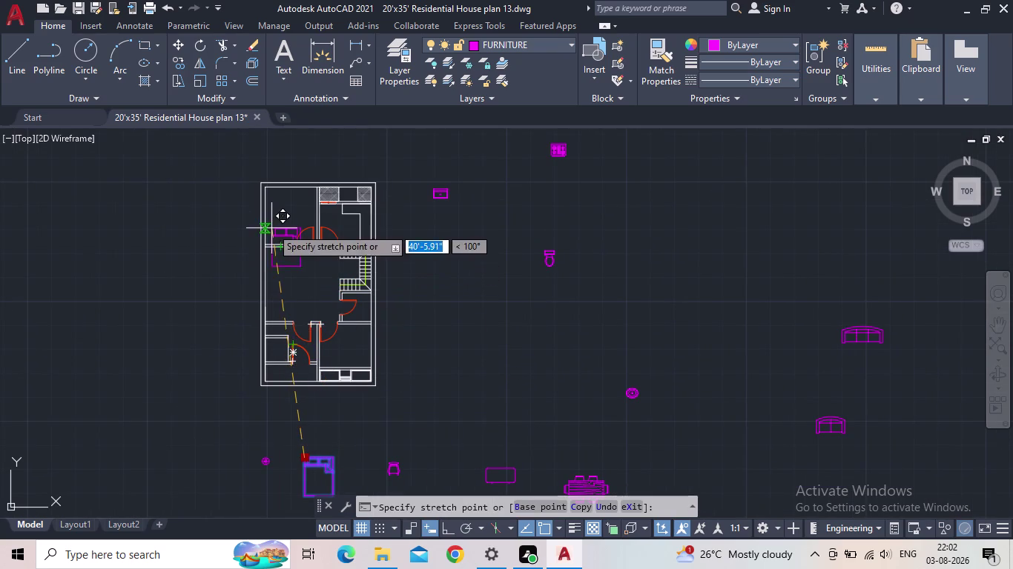
scroll(up, 3)
scroll(up, 3)
scroll(down, 3)
middle_drag(276, 144, 288, 235)
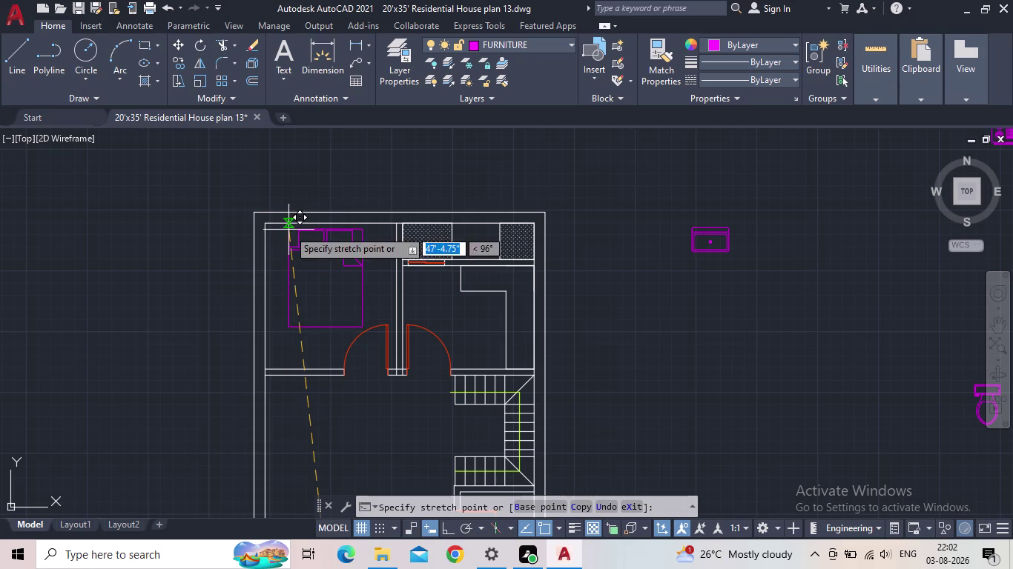
click(289, 235)
key(Escape)
Stretch the double bed shorter so it fits the upper-left room.
text(s)
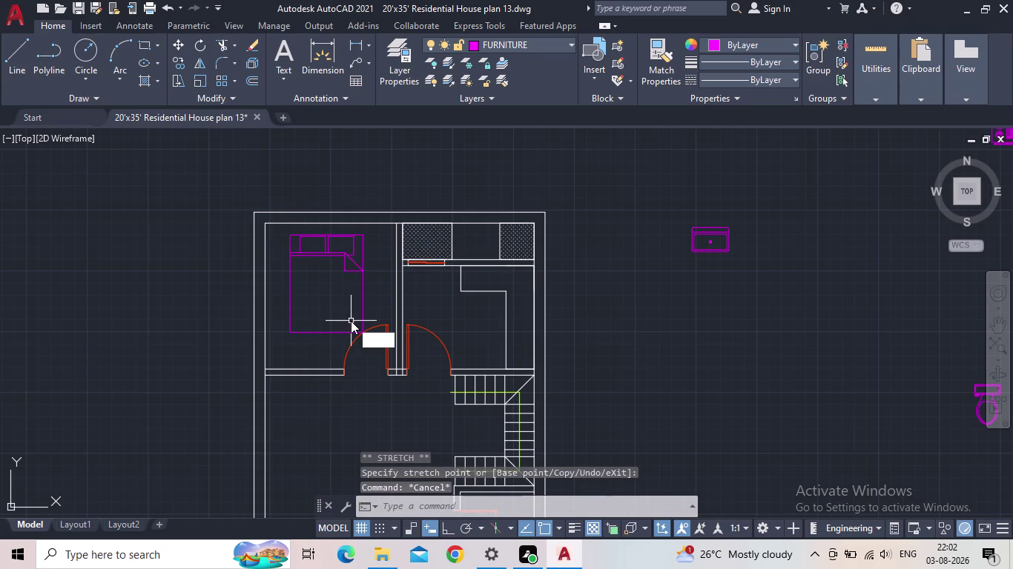
text(c)
key(space)
click(339, 339)
click(332, 326)
key(space)
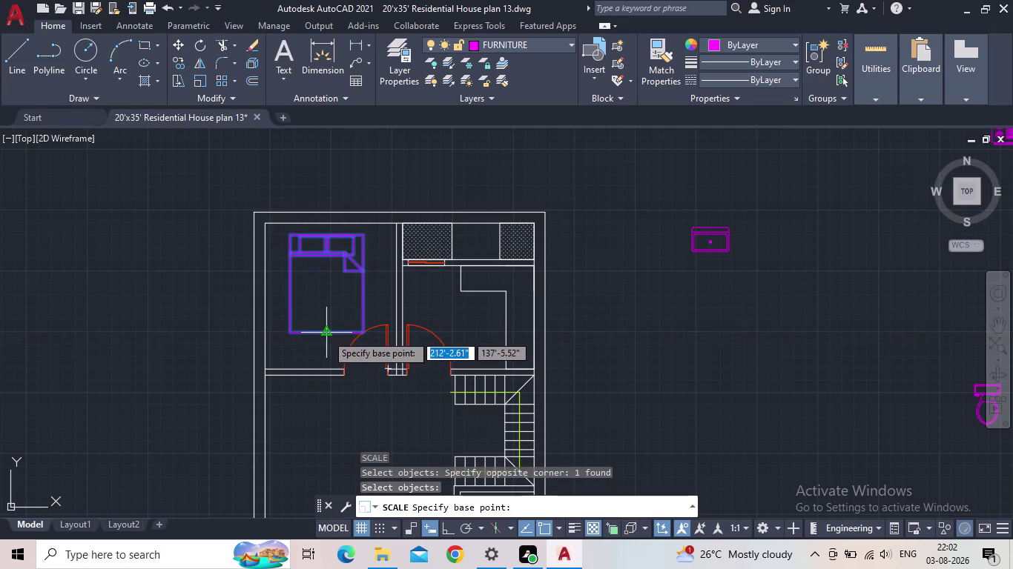
click(327, 334)
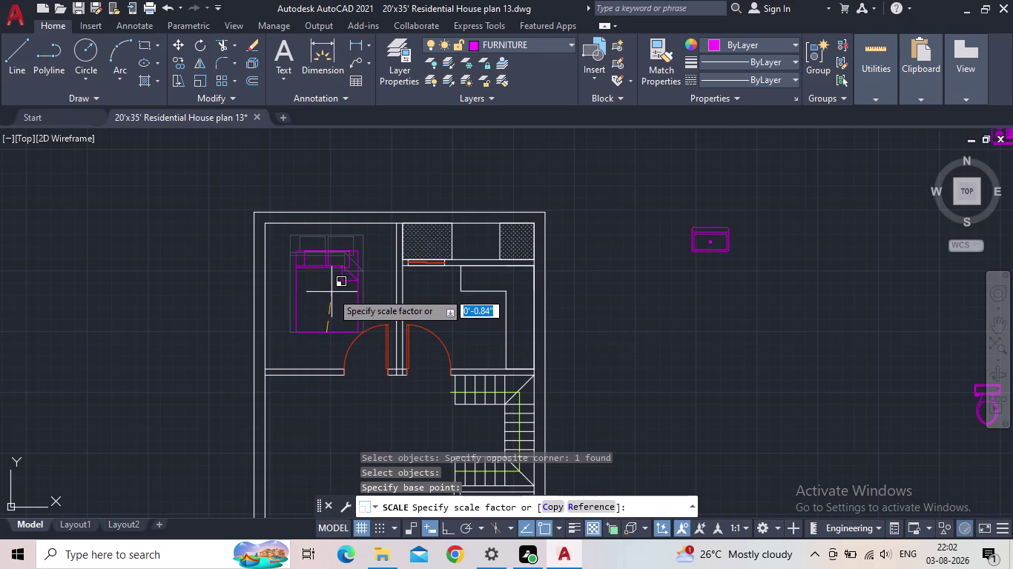
click(332, 295)
Grip-move the bed into the room's top-left corner against the top wall.
click(333, 341)
double_click(331, 335)
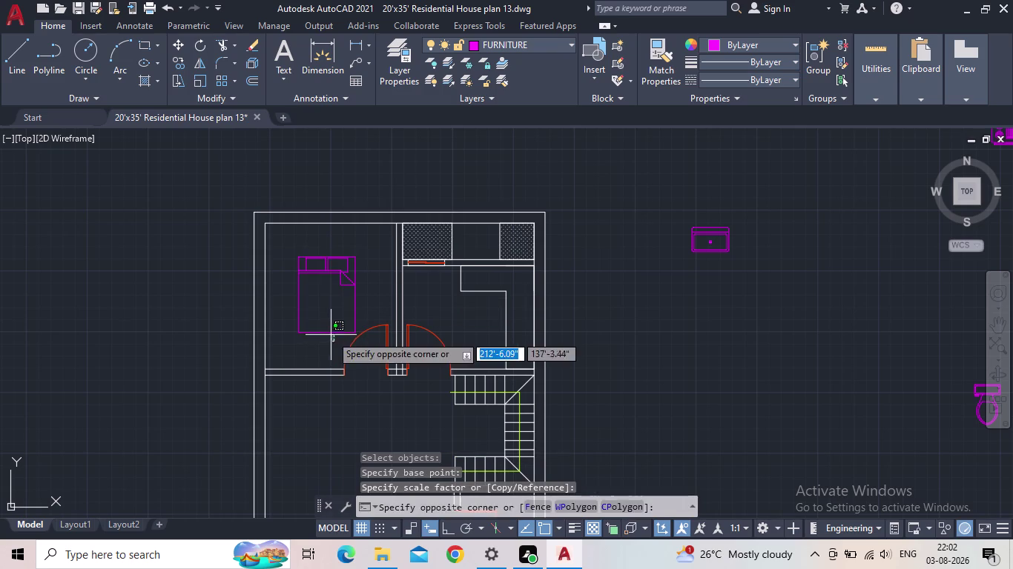
click(302, 260)
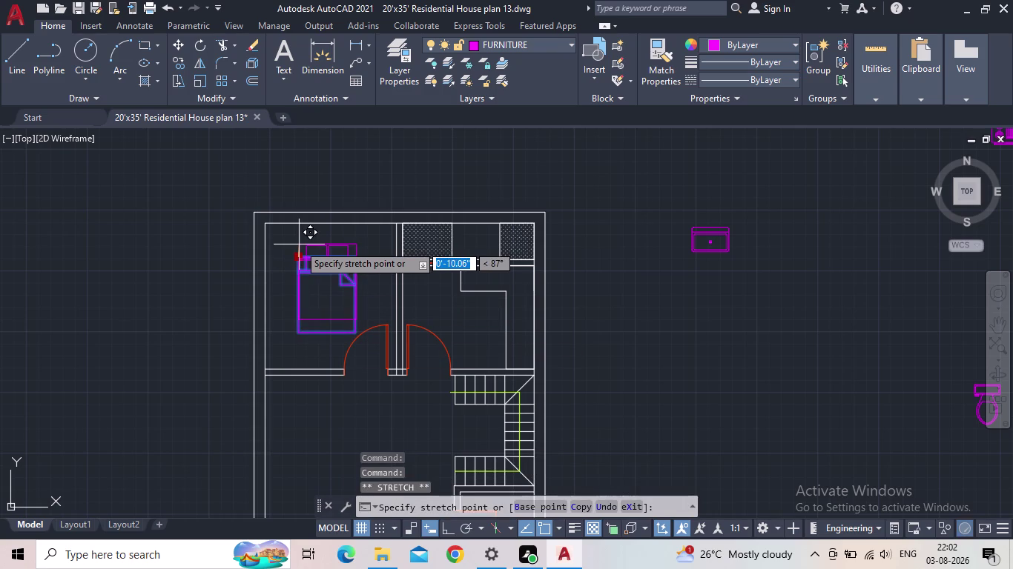
click(299, 236)
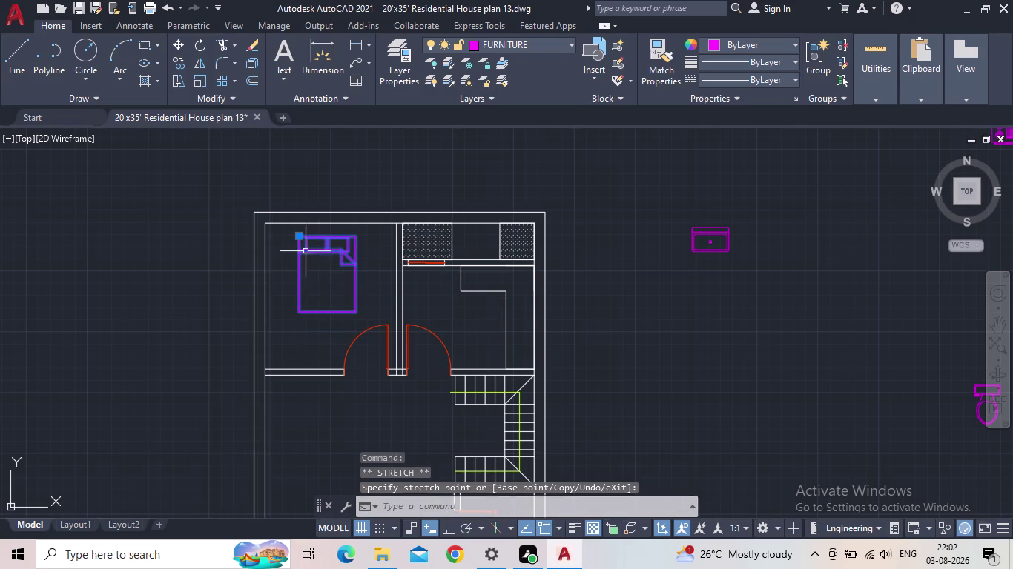
scroll(up, 3)
click(291, 218)
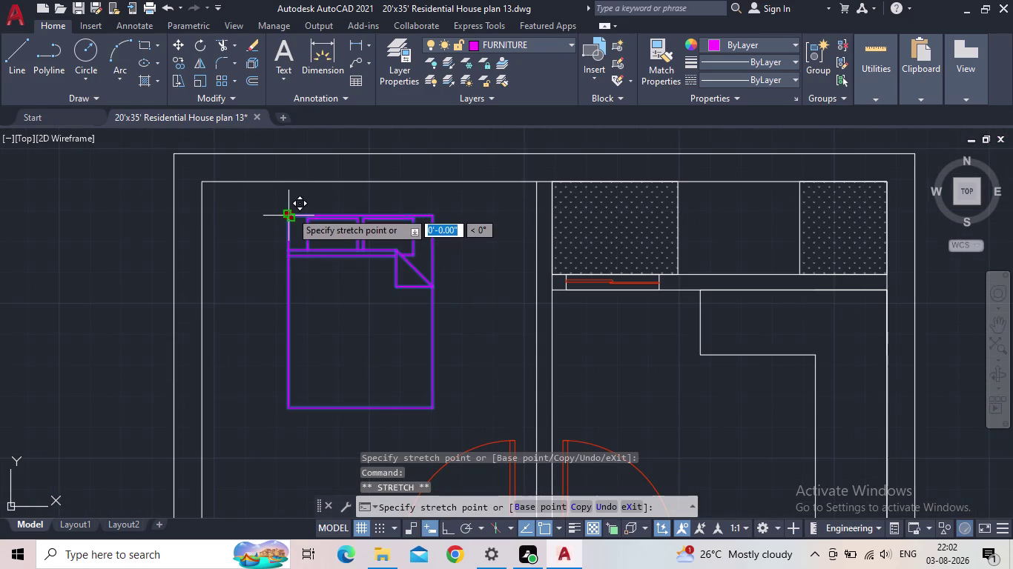
click(290, 206)
scroll(down, 3)
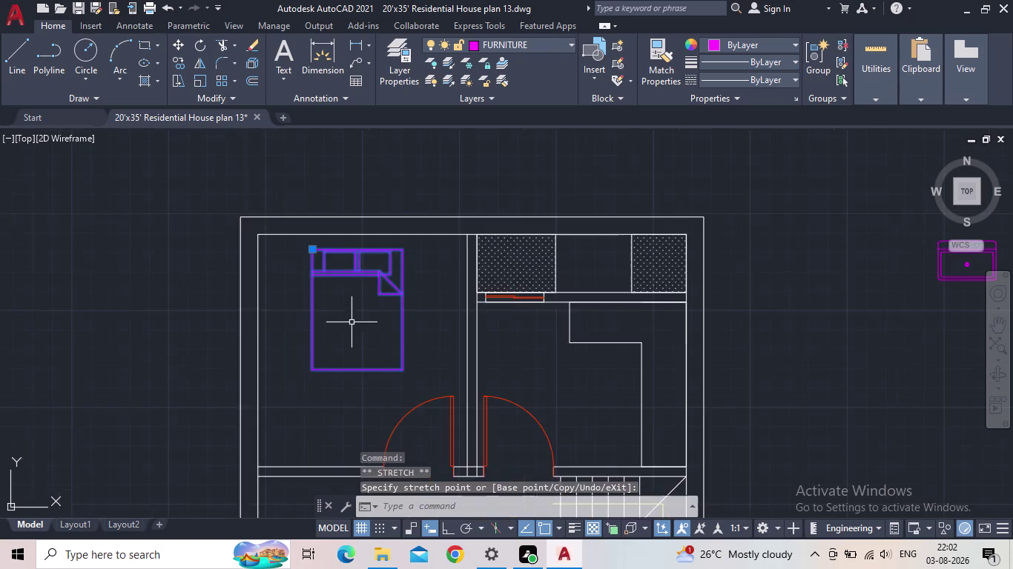
middle_drag(353, 322, 306, 315)
key(Escape)
Window-select the double bed and start the COPY command.
scroll(down, 3)
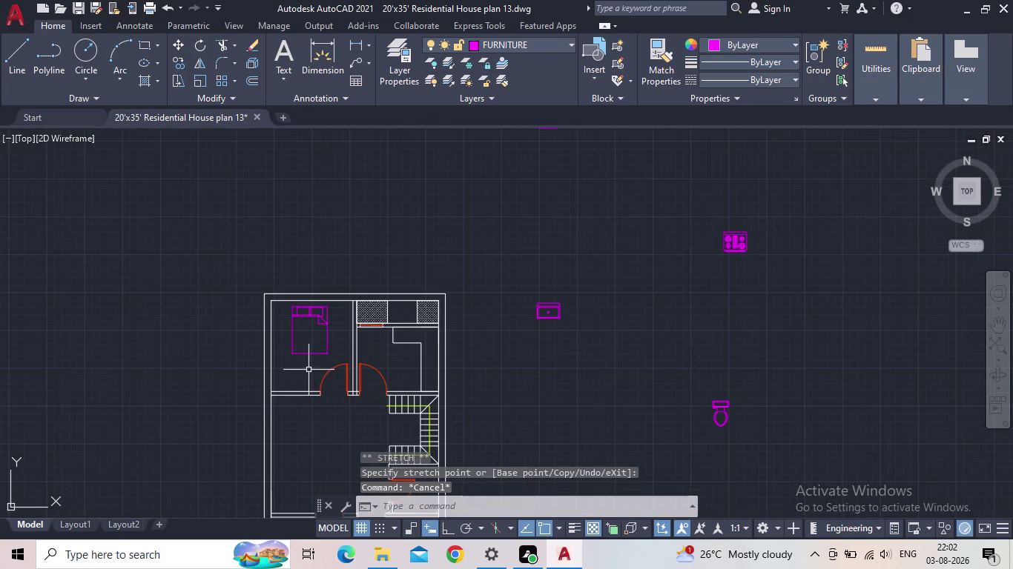
click(308, 370)
click(294, 333)
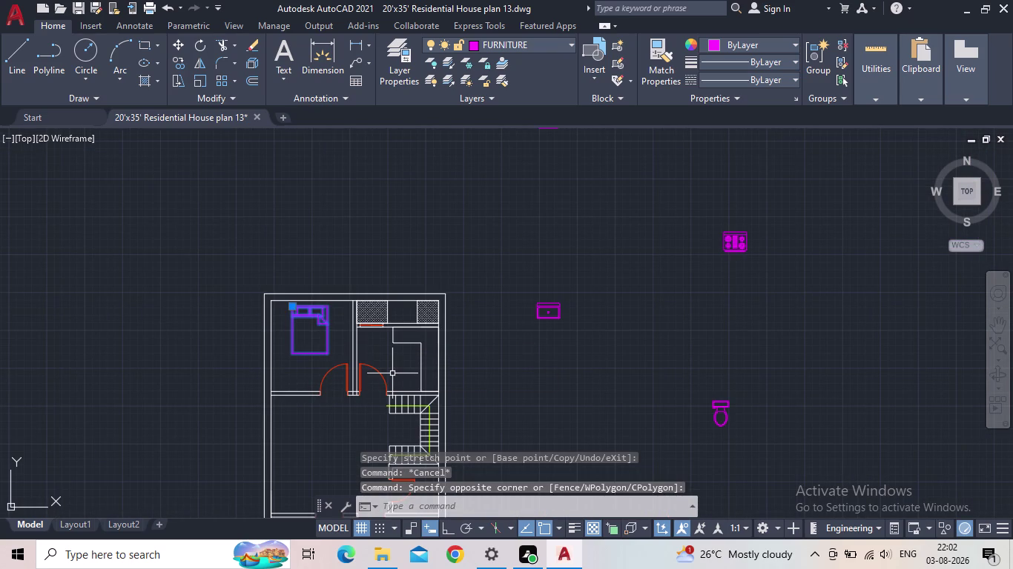
key(c)
key(o)
key(Return)
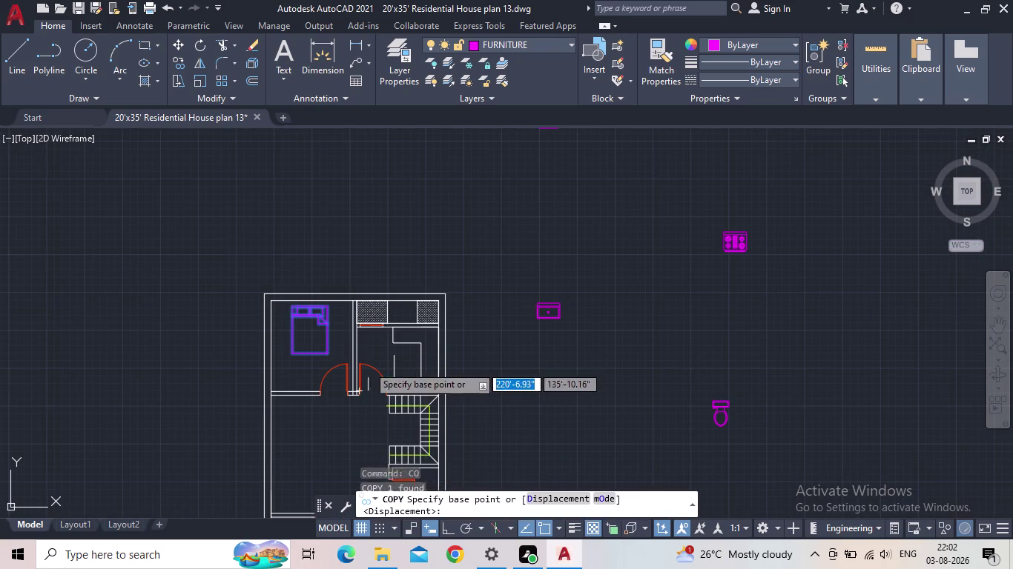
Copy the double bed into the lower-right bedroom.
click(313, 357)
middle_drag(317, 394, 307, 353)
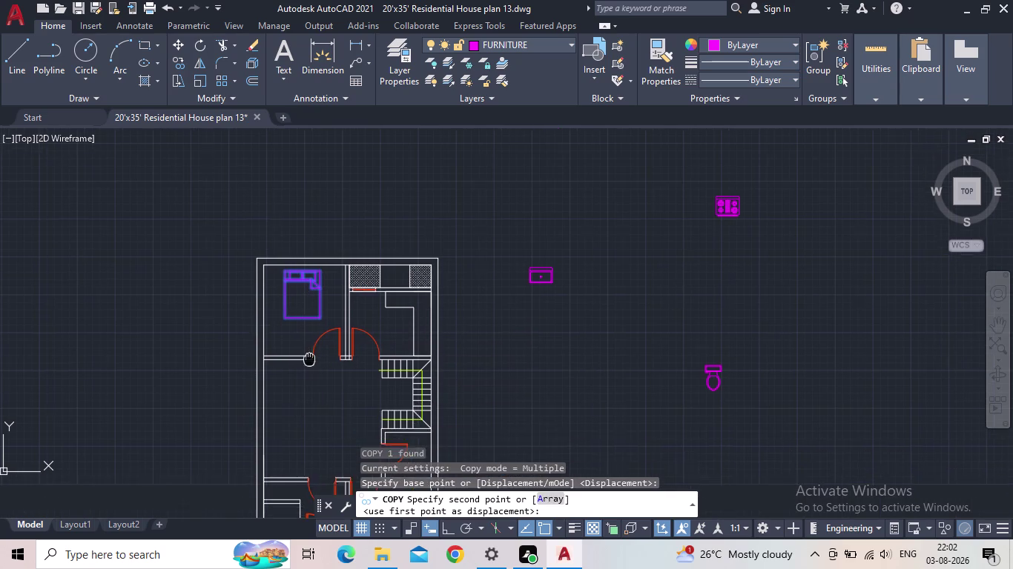
middle_drag(307, 353, 298, 339)
scroll(down, 3)
middle_drag(307, 402, 304, 324)
scroll(up, 3)
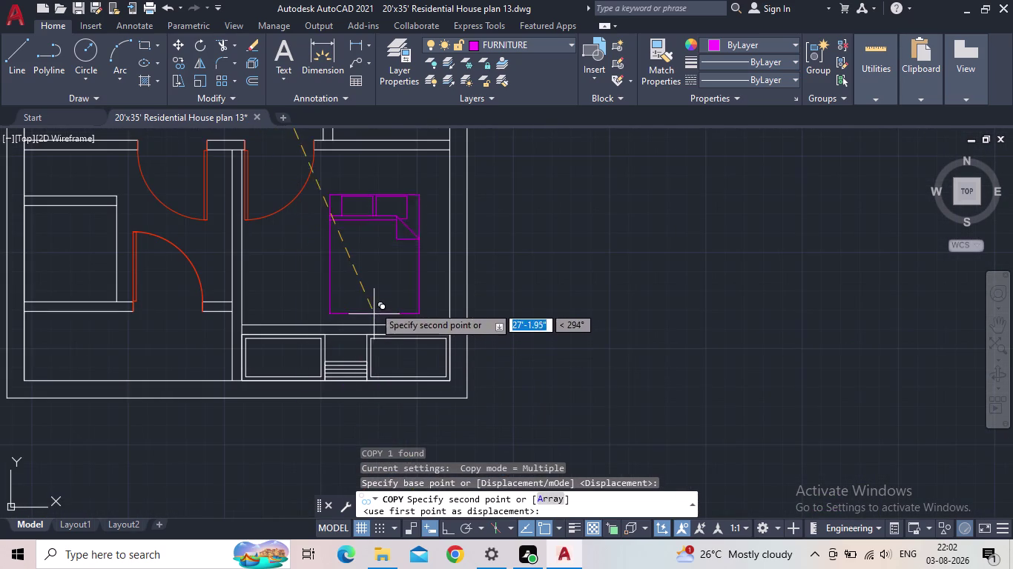
click(373, 301)
key(Escape)
click(413, 329)
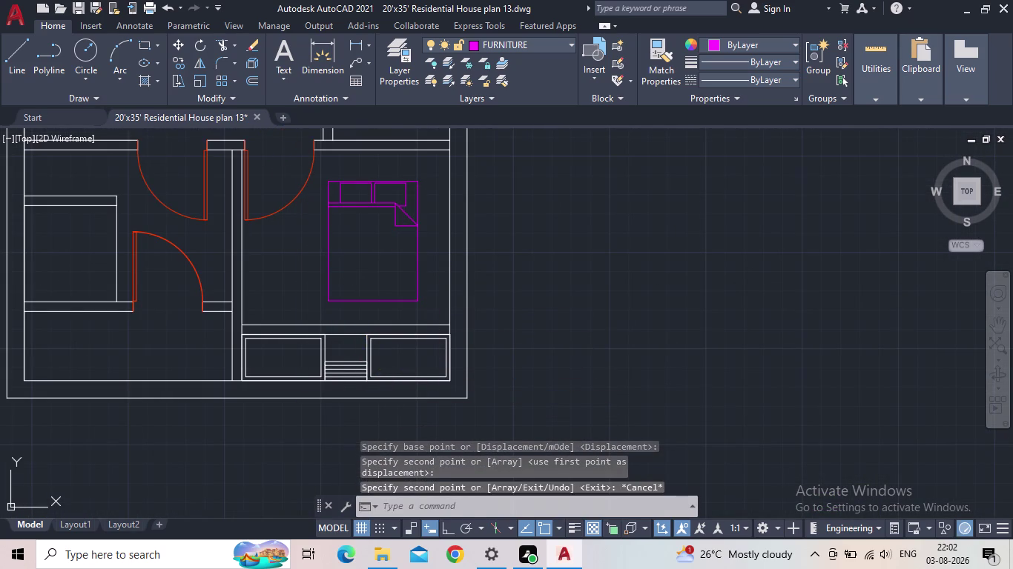
click(346, 289)
key(Escape)
Rotate the copied bed a quarter turn about its foot with Ortho on.
click(378, 302)
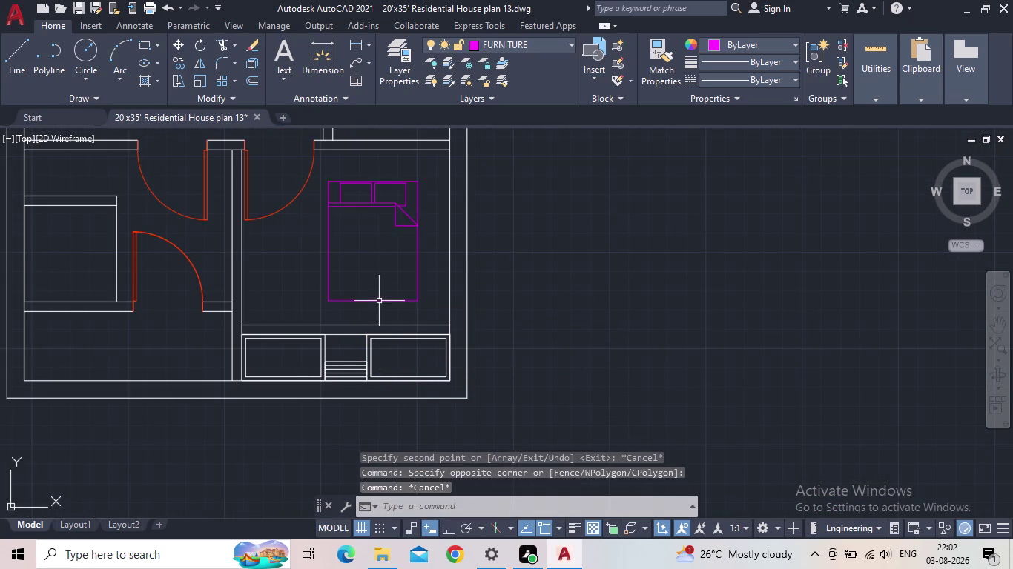
key(r)
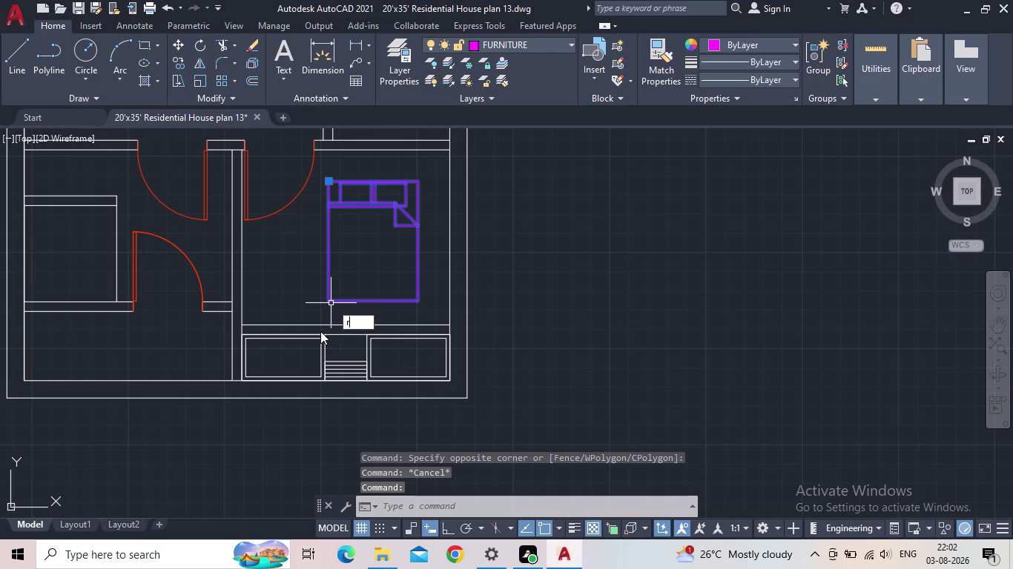
key(o)
key(Return)
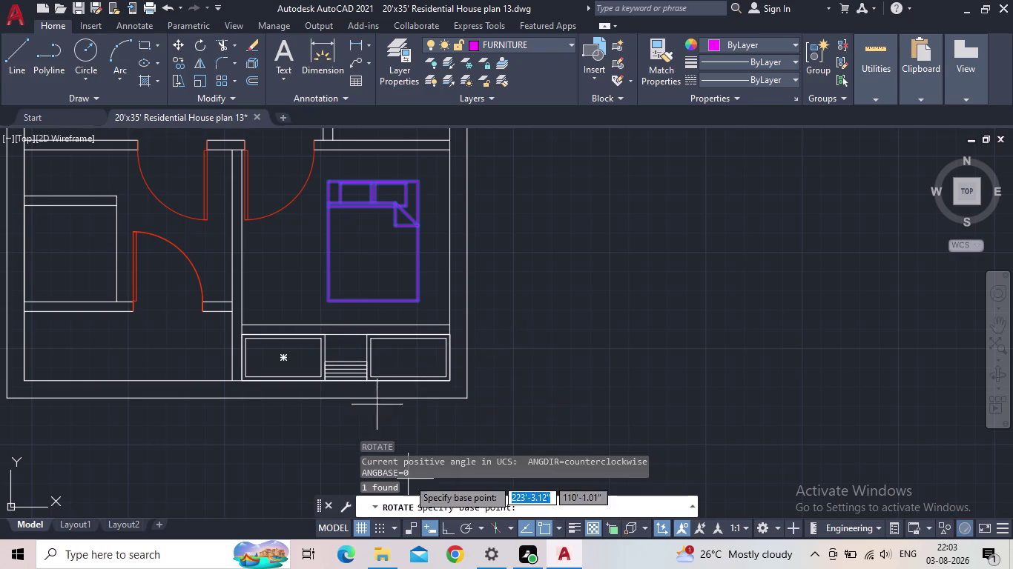
click(449, 531)
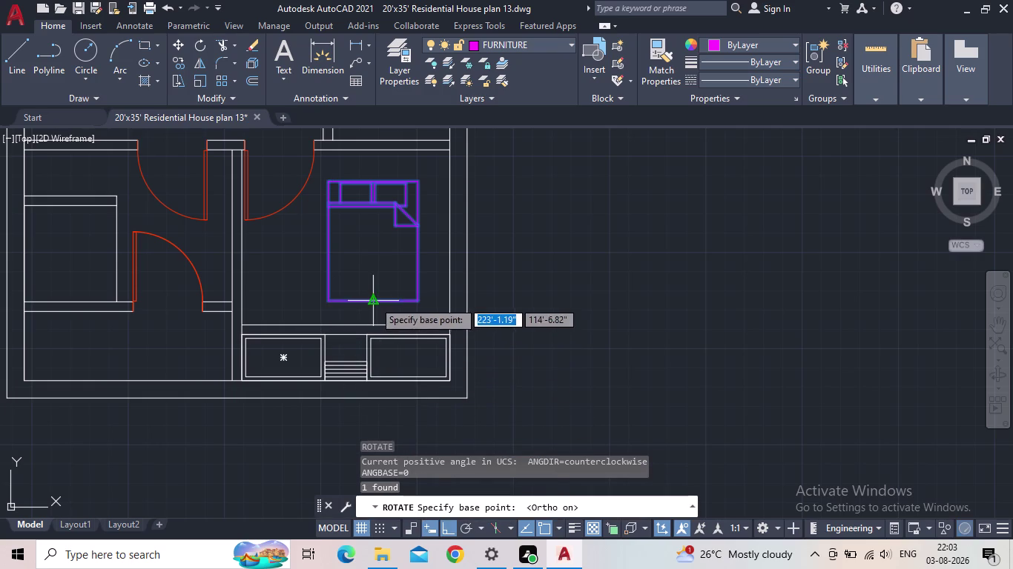
click(373, 301)
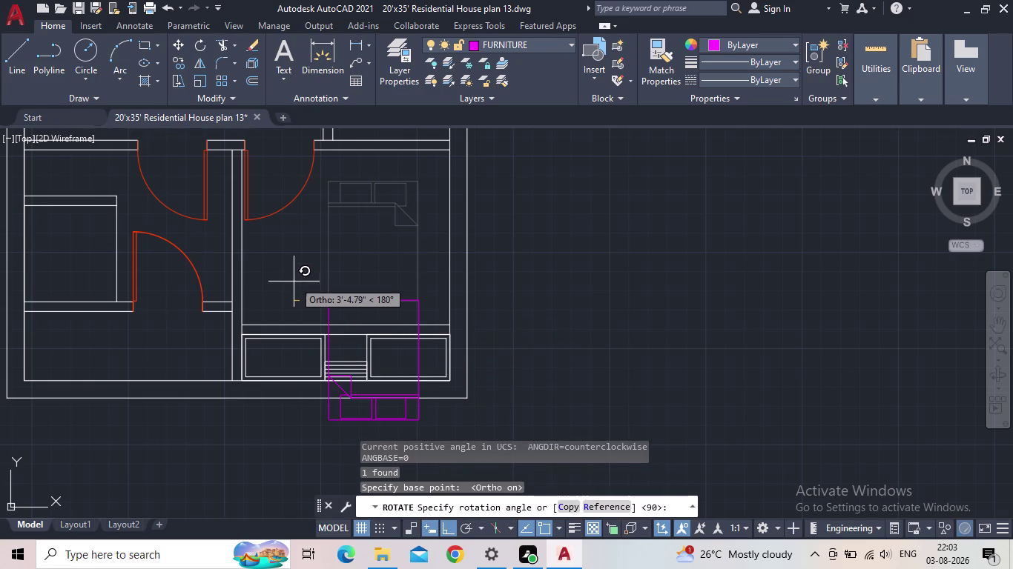
click(342, 427)
Grip-move the rotated bed into its final spot in the lower-right bedroom.
drag(418, 290, 418, 289)
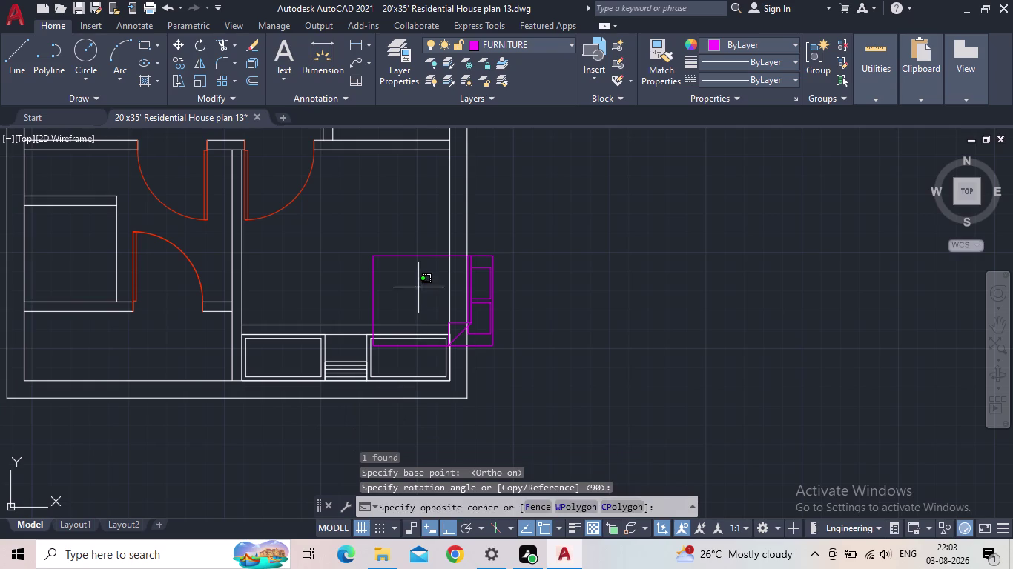
drag(418, 289, 406, 266)
click(376, 229)
click(492, 257)
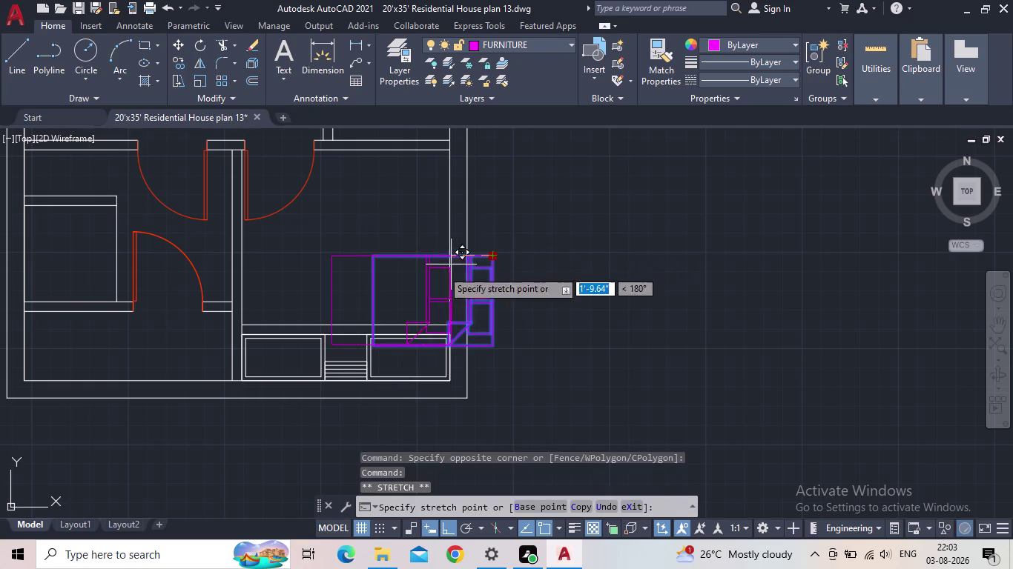
click(451, 529)
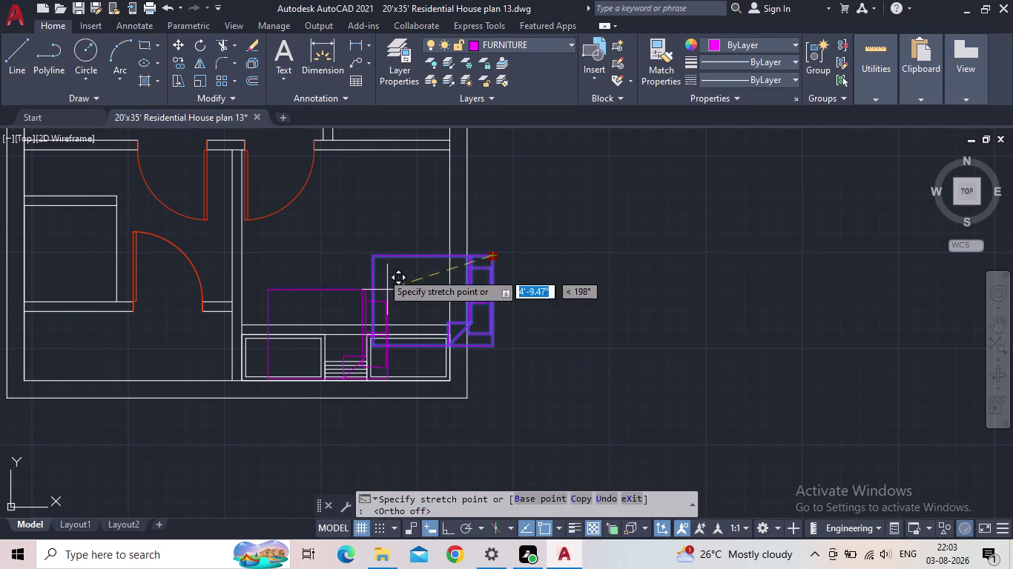
click(439, 213)
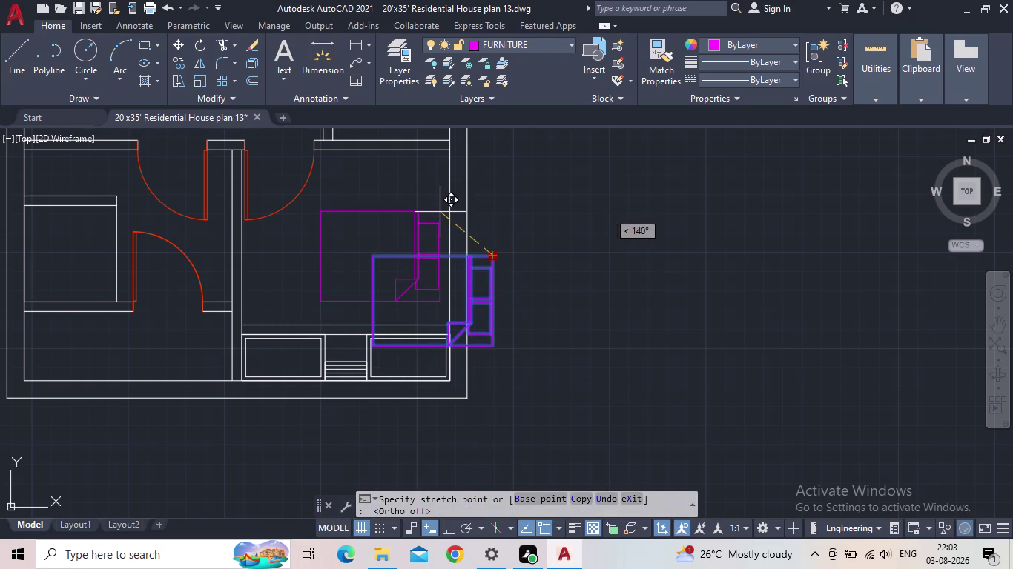
Deselect the bed and select the bedside table symbol.
scroll(up, 3)
scroll(down, 3)
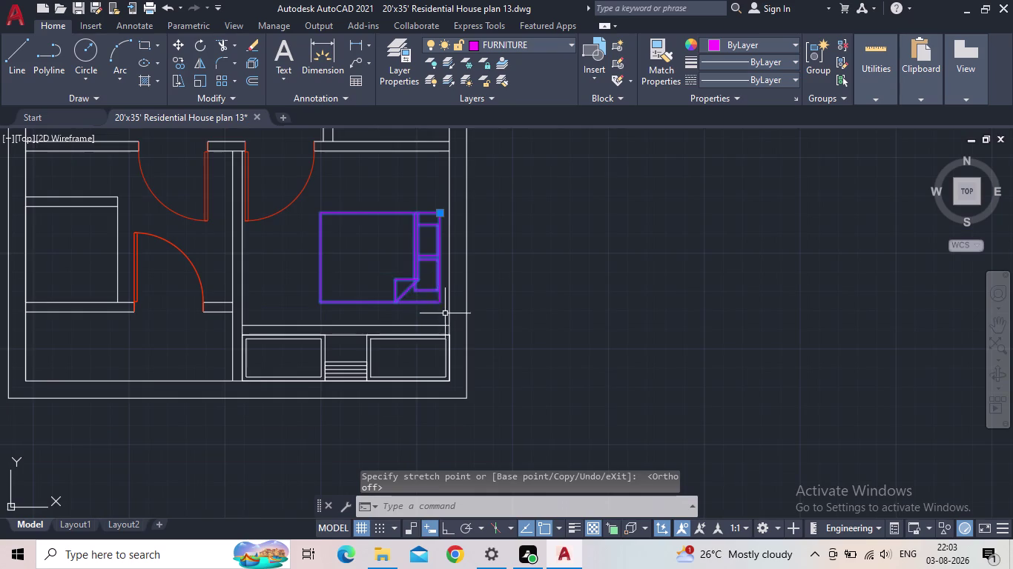
scroll(down, 3)
key(Escape)
scroll(down, 3)
scroll(up, 3)
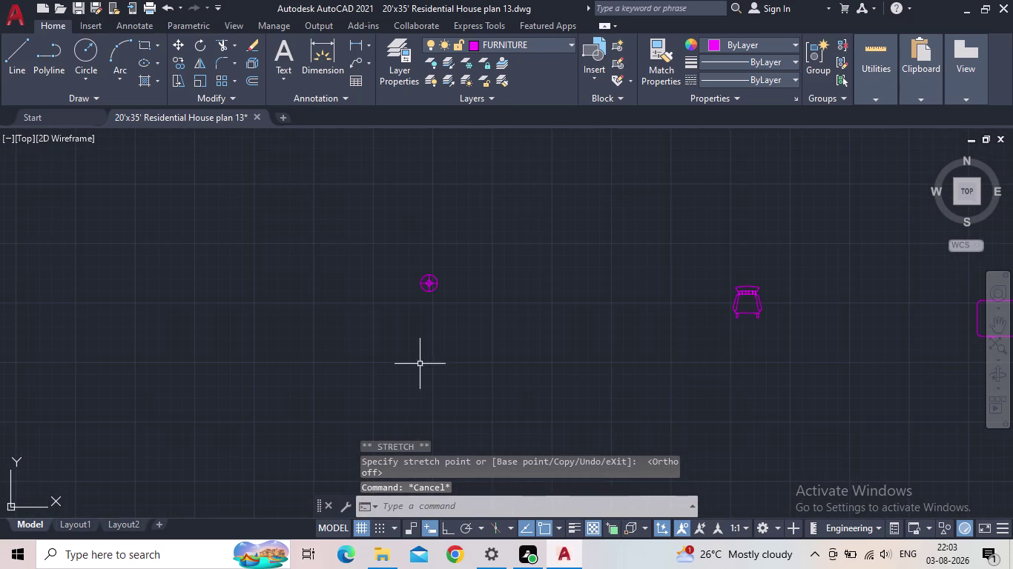
drag(437, 340, 435, 322)
click(411, 251)
Copy the bedside table into the lower-right bedroom.
key(c)
key(o)
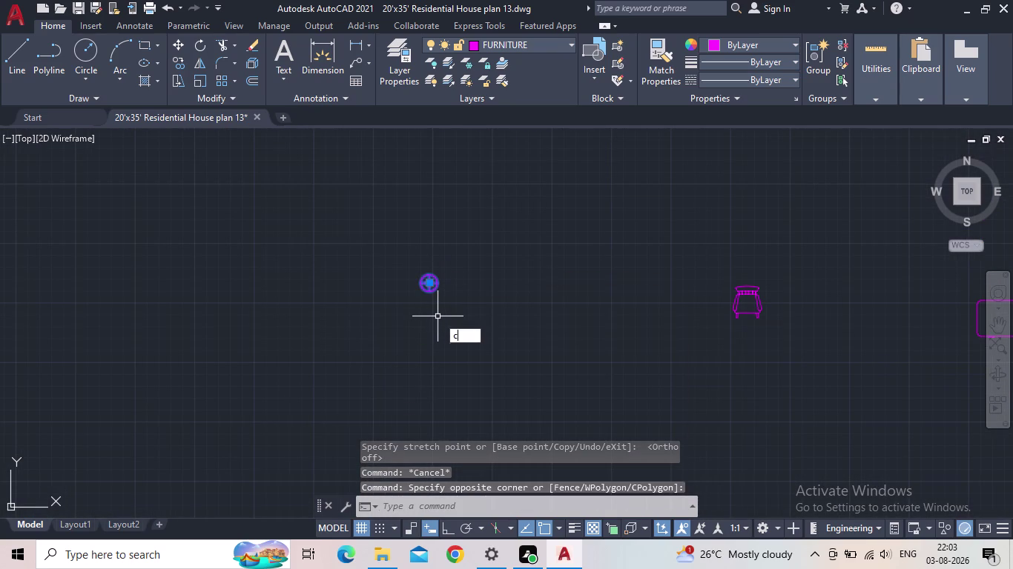
key(Return)
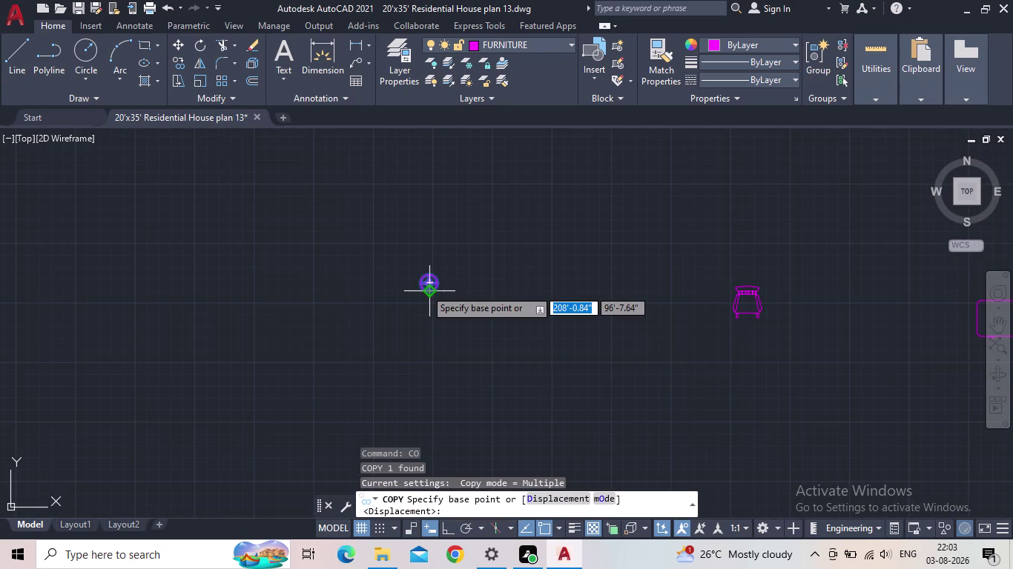
click(425, 285)
middle_drag(545, 308, 473, 449)
scroll(down, 3)
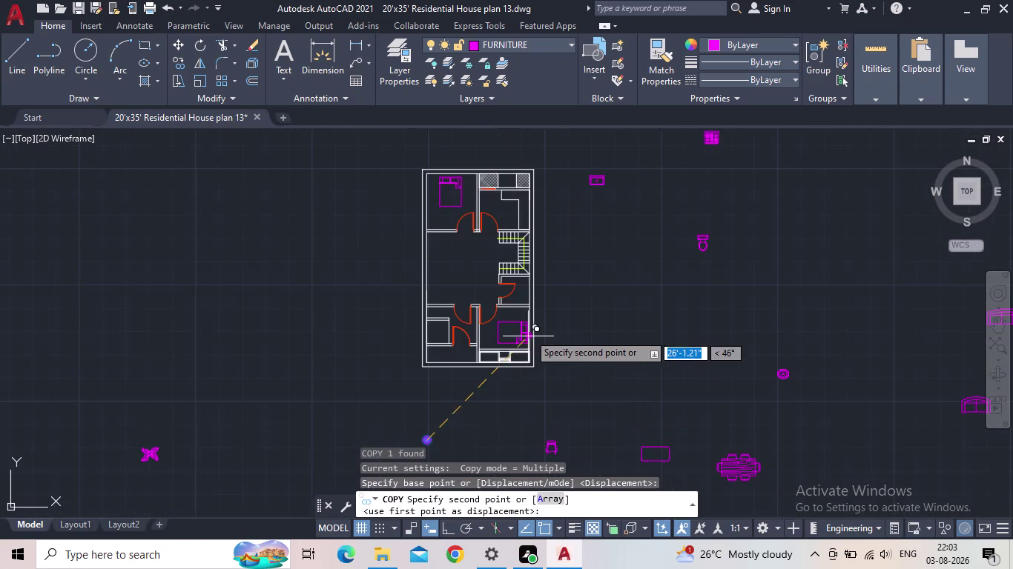
scroll(up, 3)
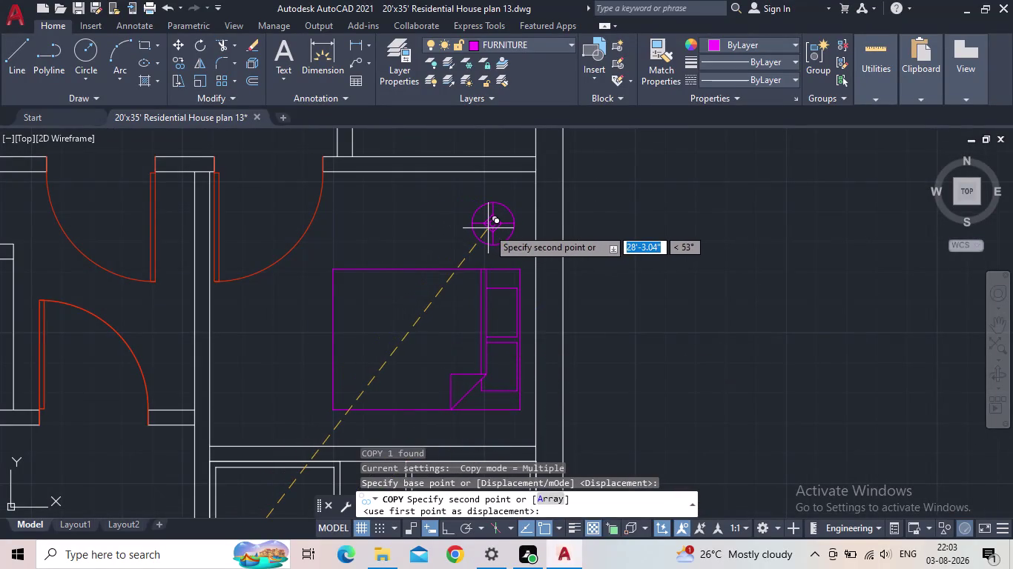
click(488, 230)
Place two more bedside tables on either side of the upper-left bed.
middle_drag(415, 228, 547, 352)
scroll(down, 3)
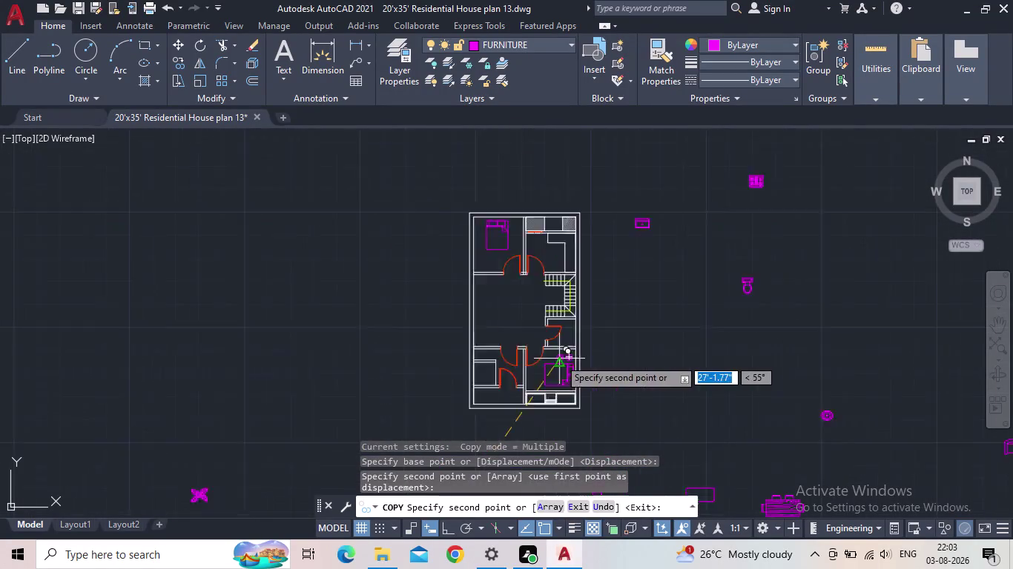
scroll(up, 3)
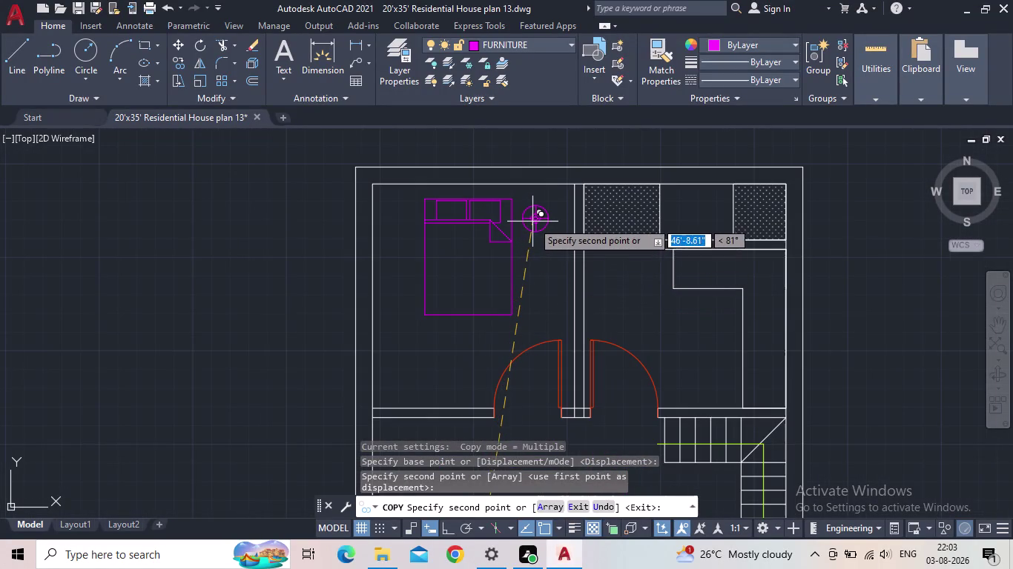
click(532, 222)
click(398, 232)
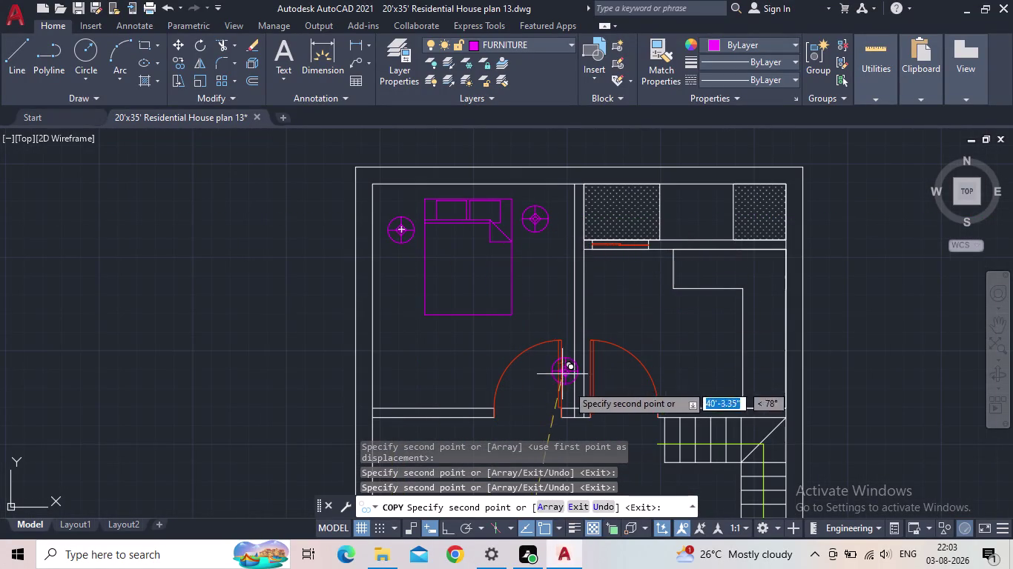
End the copy and save the drawing.
key(Escape)
scroll(down, 3)
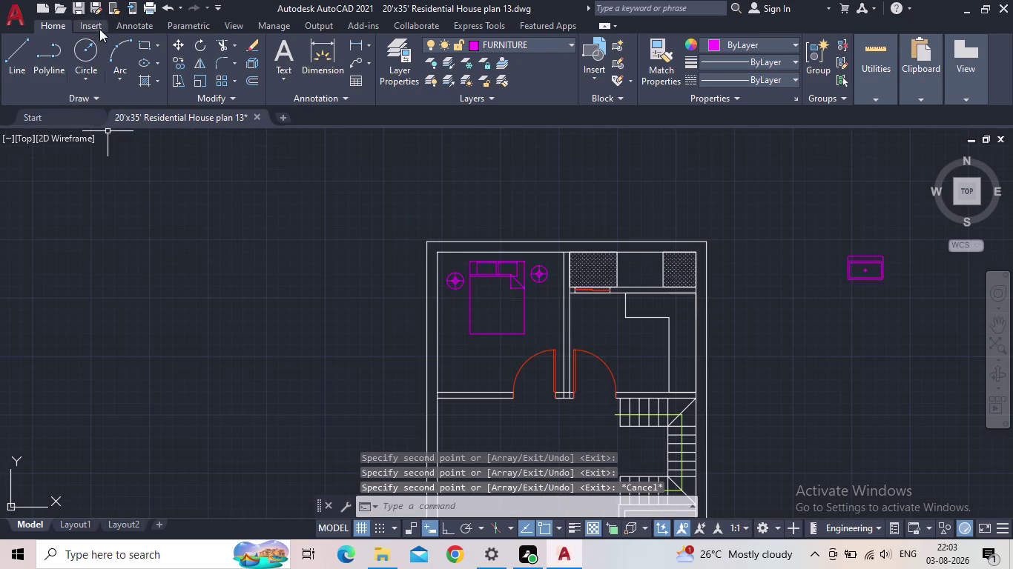
click(84, 10)
scroll(down, 3)
middle_drag(407, 339, 323, 239)
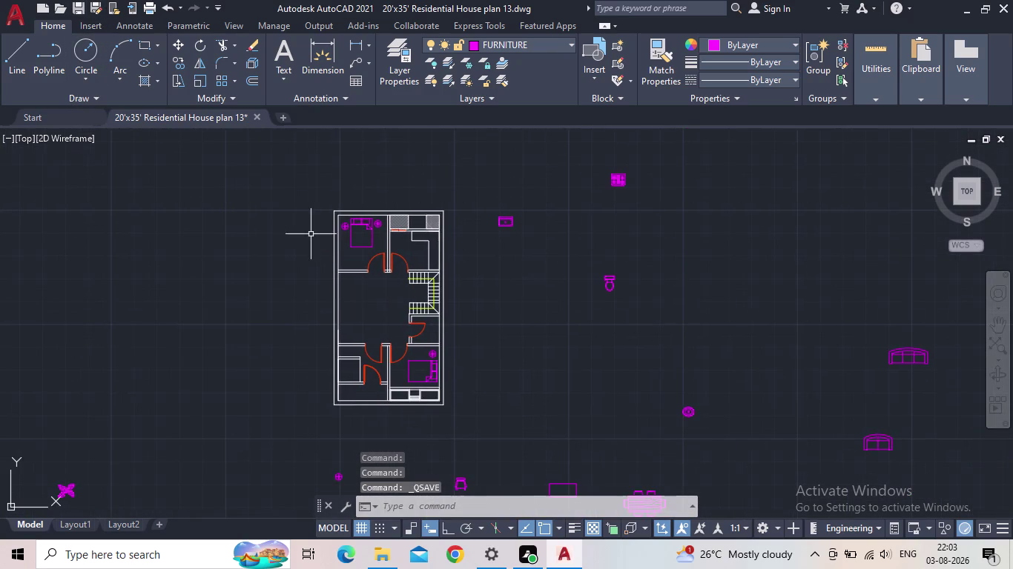
Select the armchair symbol and start COPY.
scroll(down, 3)
middle_drag(450, 472, 504, 407)
scroll(up, 3)
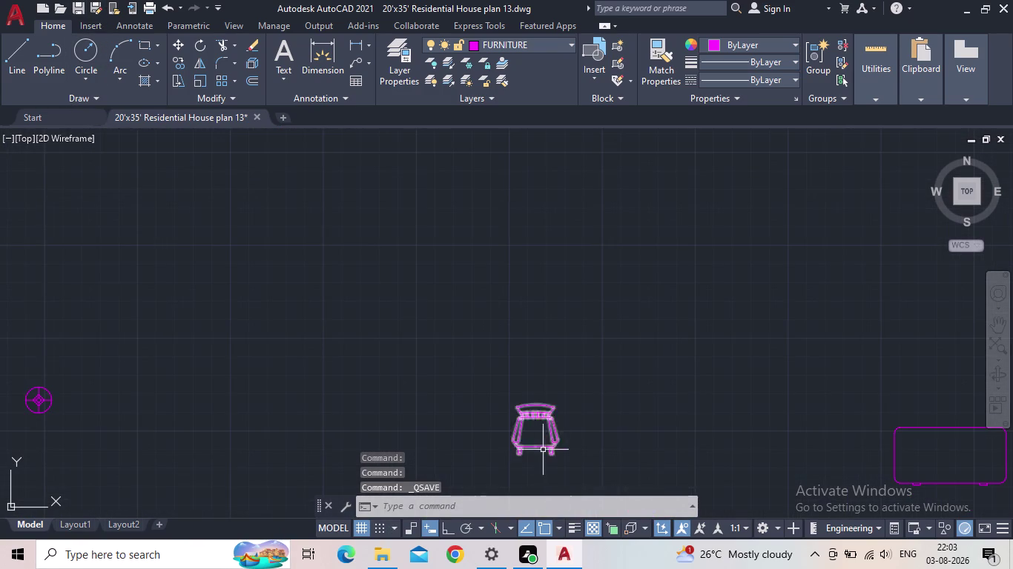
click(568, 463)
click(518, 425)
key(v)
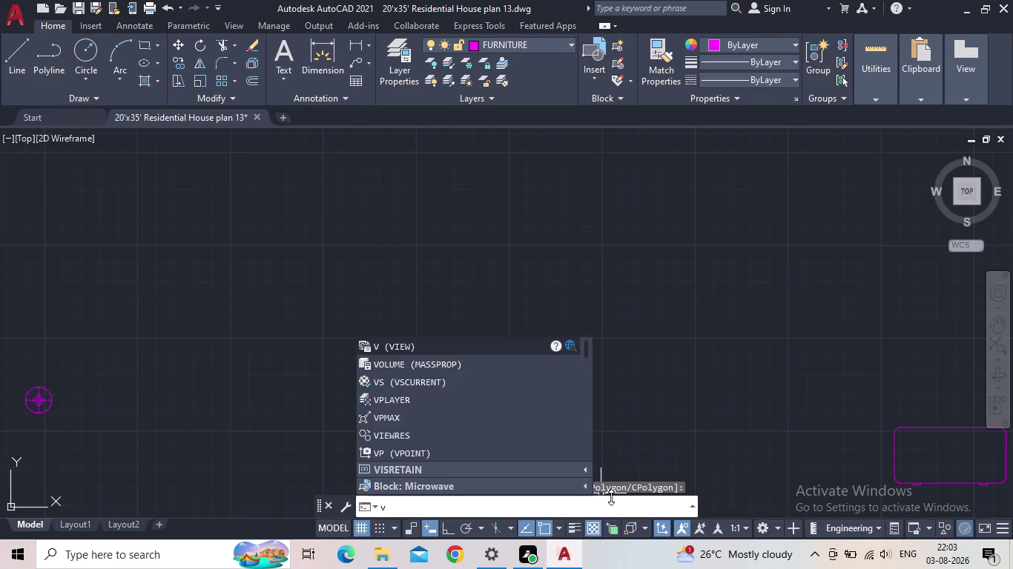
key(BackSpace)
key(c)
key(o)
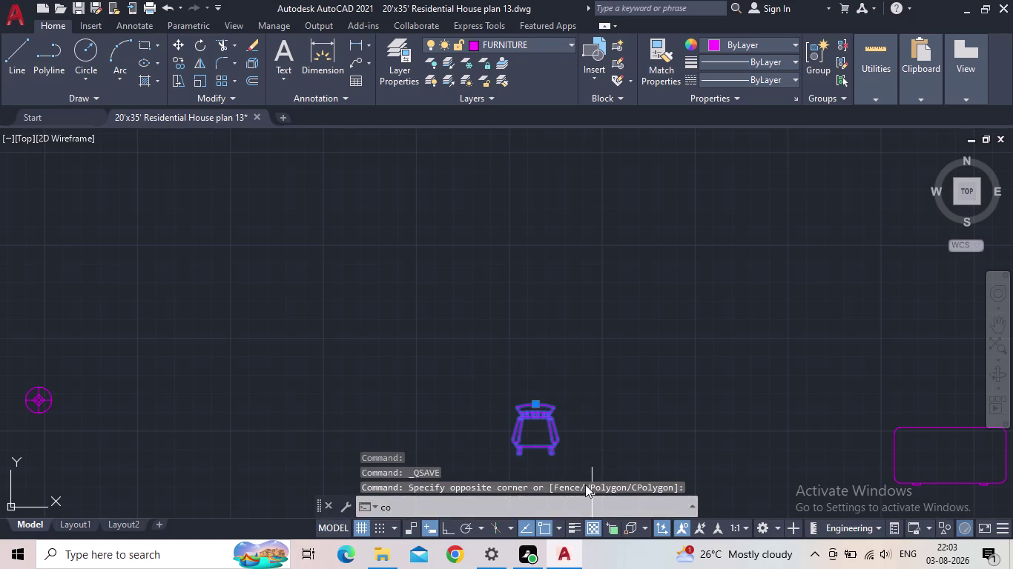
key(Return)
Place armchair copies in the lower-right bedroom and below the upper bed.
click(532, 445)
middle_drag(380, 294, 459, 461)
scroll(down, 3)
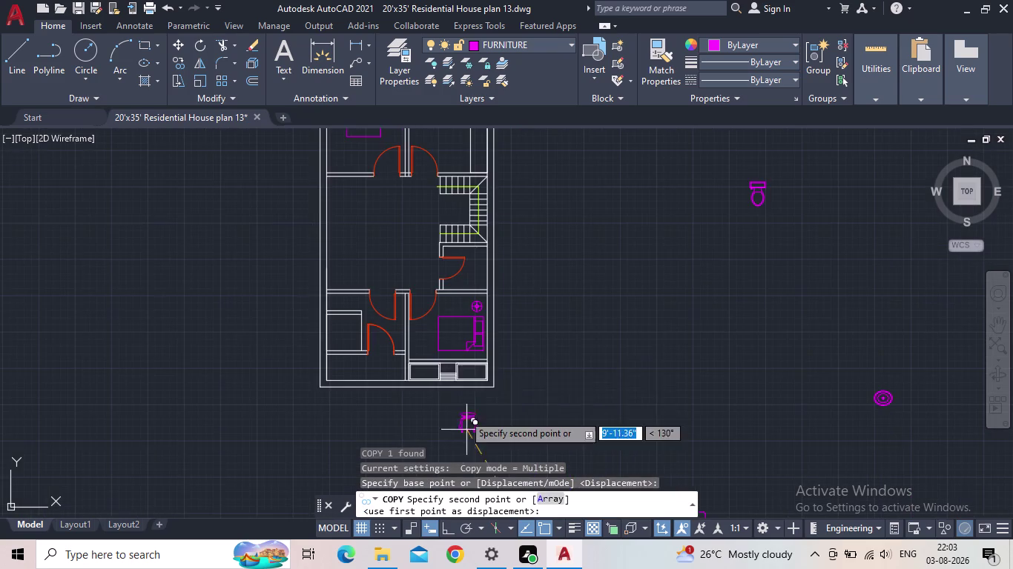
scroll(up, 3)
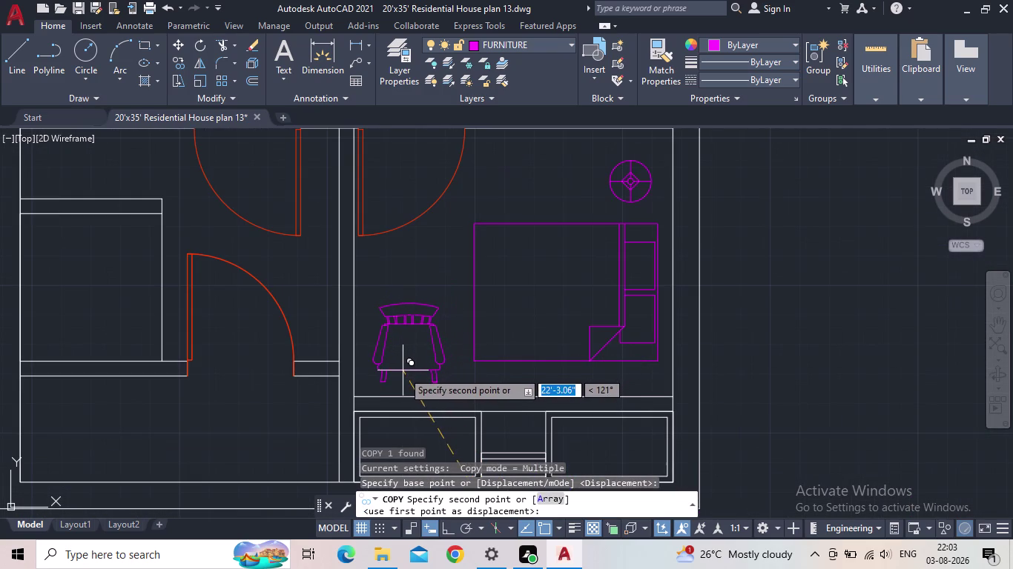
click(400, 374)
middle_drag(454, 303, 502, 412)
scroll(down, 3)
middle_drag(386, 320, 429, 524)
scroll(up, 3)
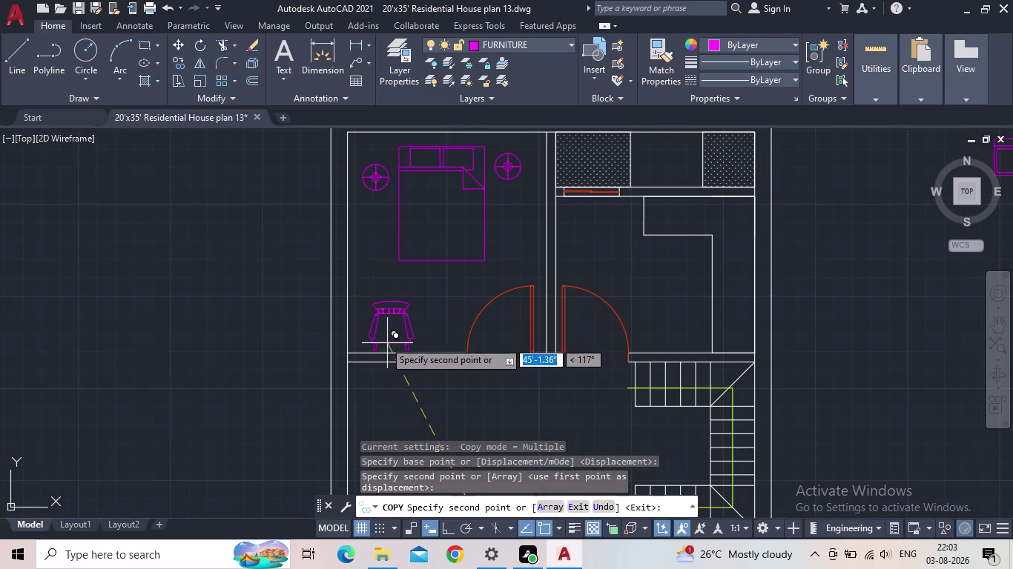
click(385, 331)
key(Escape)
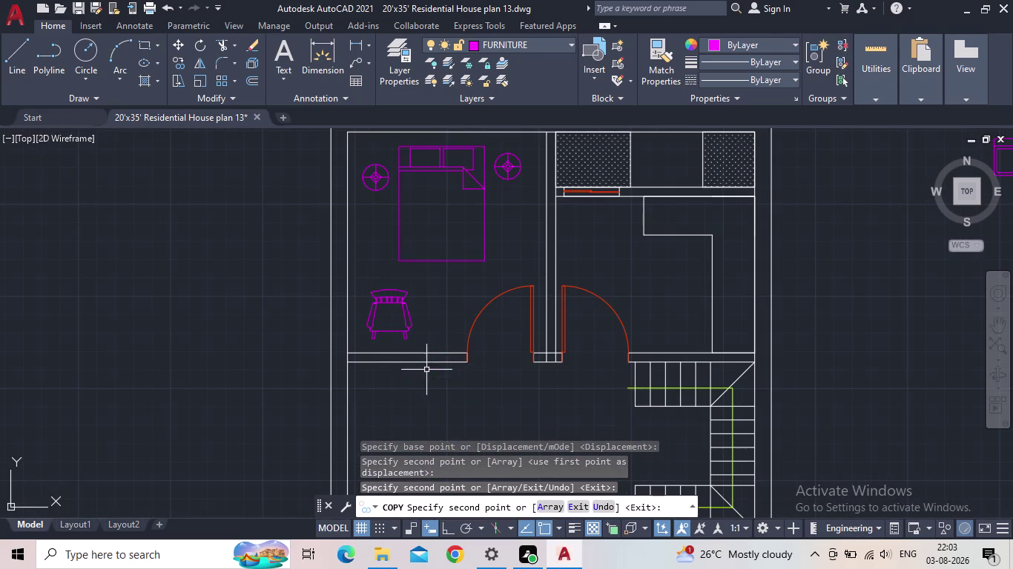
Select the upper bedroom armchair and start ROTATE.
drag(419, 347, 415, 341)
click(396, 319)
key(r)
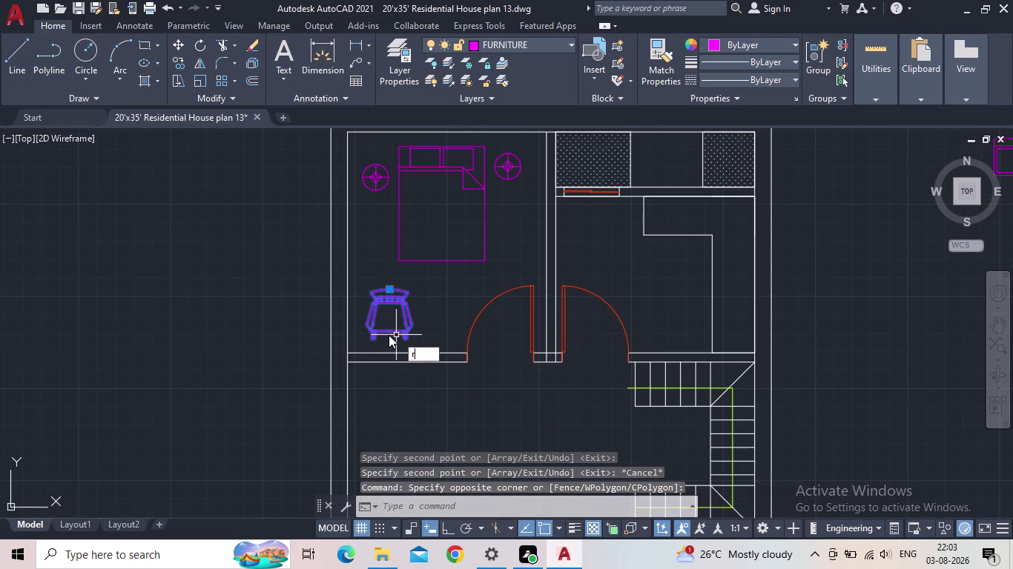
key(o)
key(Return)
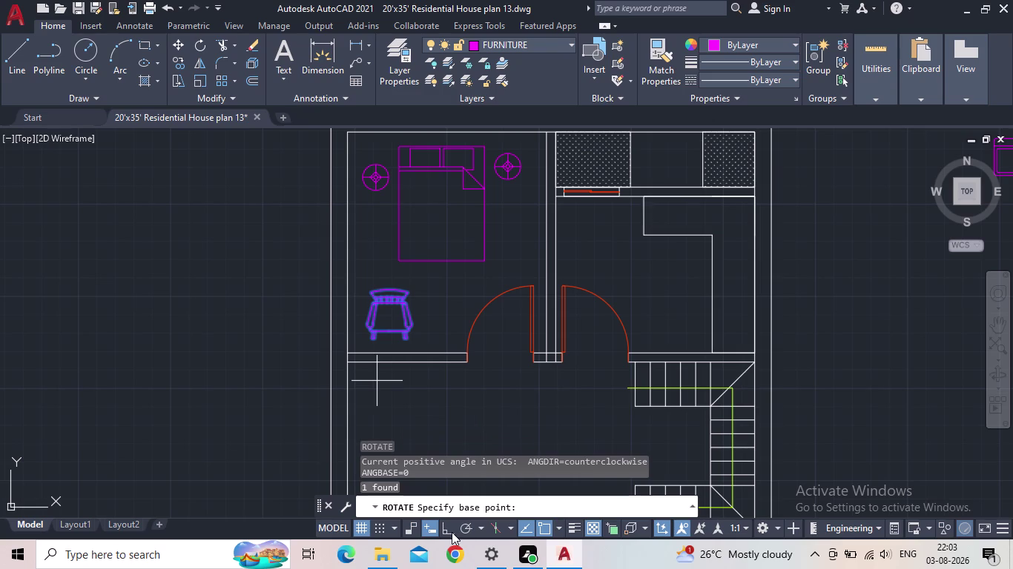
Turn the upper bedroom armchair sideways with Ortho on.
click(452, 533)
click(390, 336)
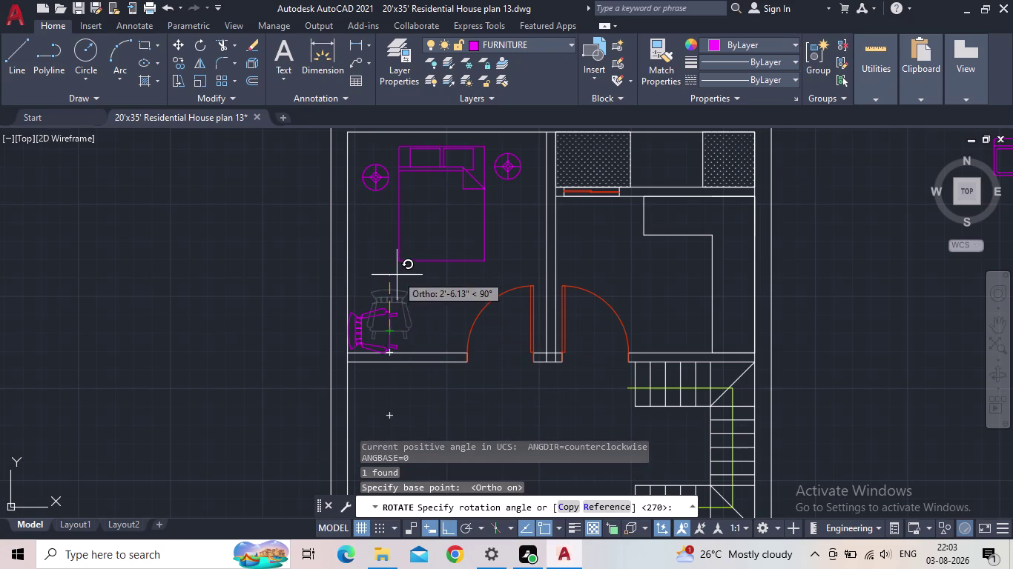
click(396, 275)
scroll(down, 3)
middle_drag(443, 386, 329, 279)
scroll(up, 3)
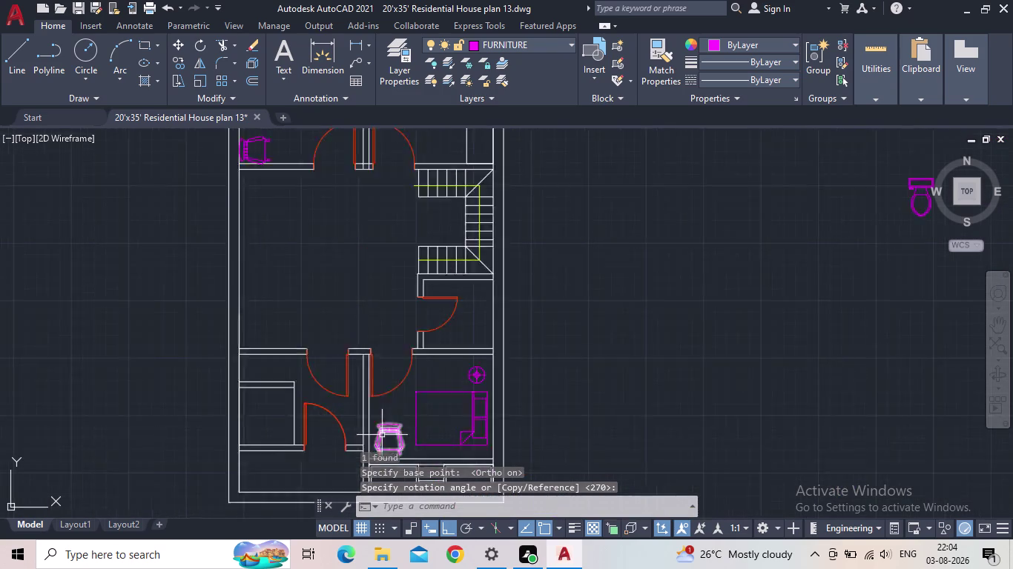
scroll(up, 3)
Select the lower bedroom armchair and start ROTATE.
click(394, 442)
click(382, 410)
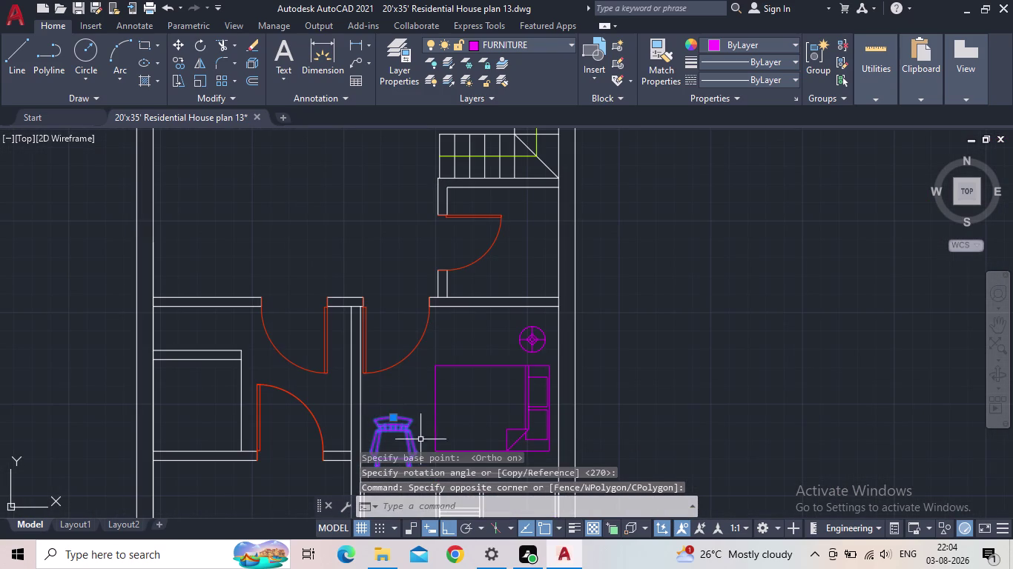
key(r)
key(o)
key(Return)
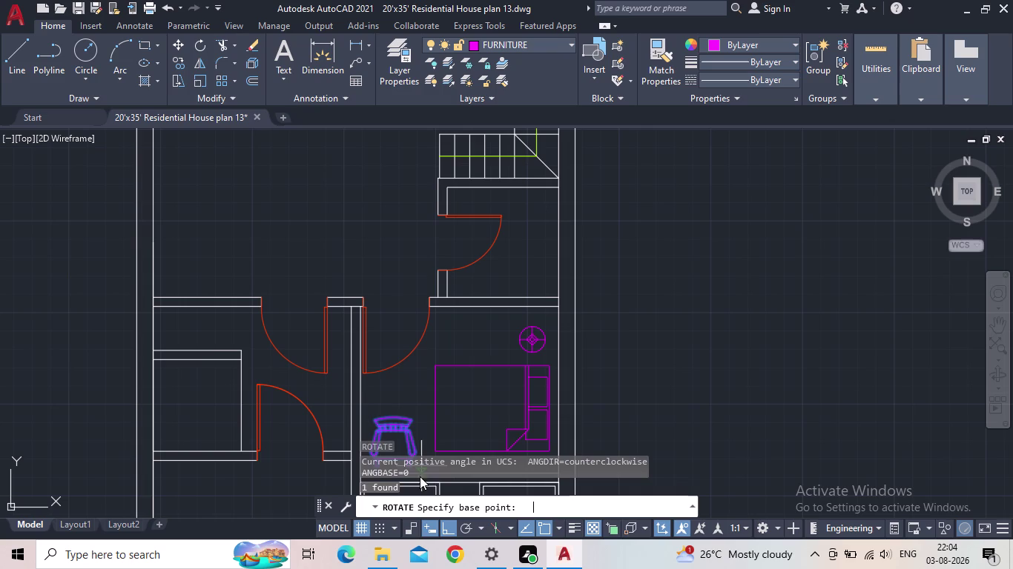
Rotate the lower armchair 90° about its base point.
click(395, 420)
middle_drag(421, 503, 419, 499)
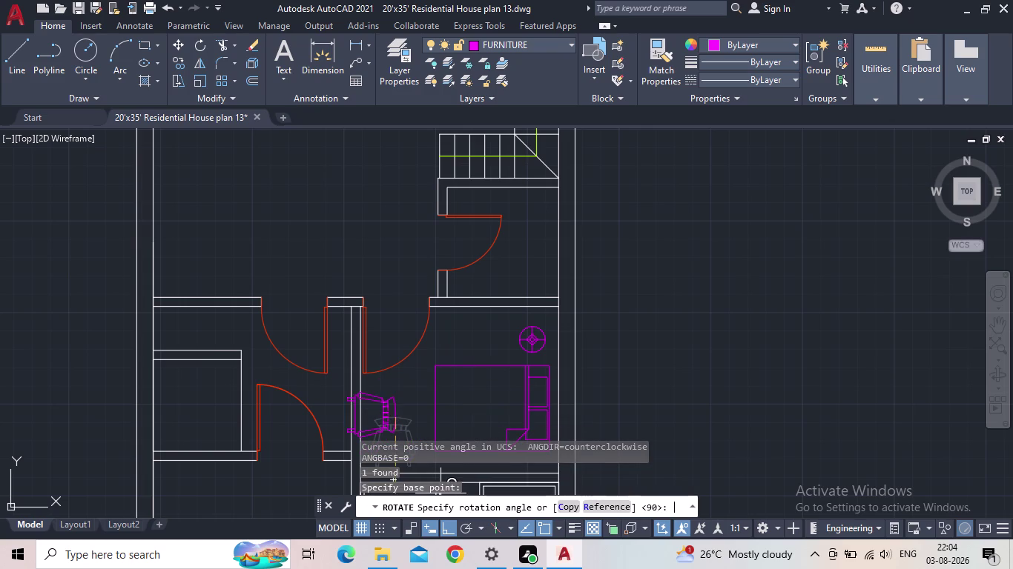
middle_drag(419, 500, 429, 385)
scroll(down, 3)
middle_drag(429, 385, 430, 121)
scroll(up, 3)
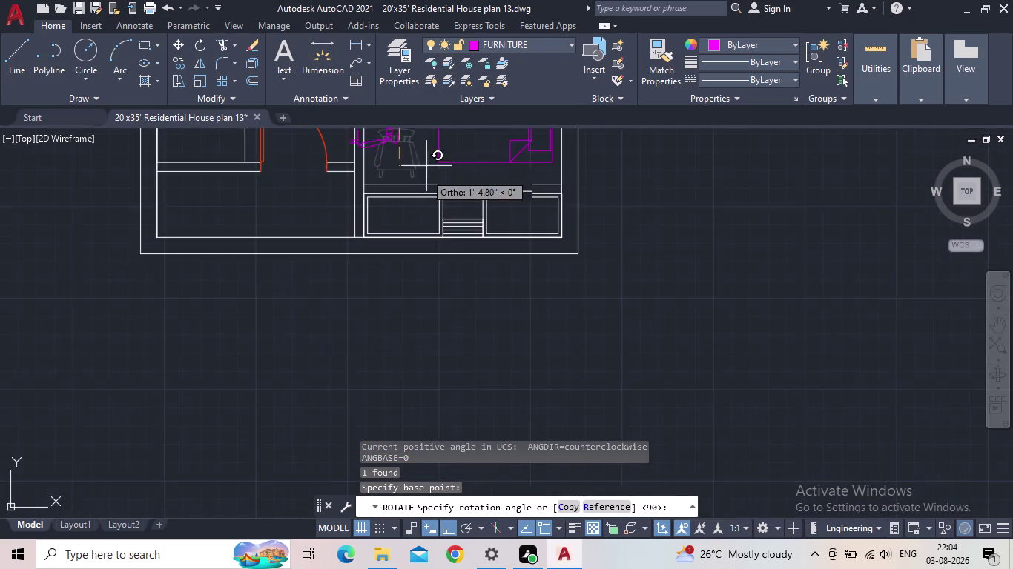
middle_drag(328, 275, 329, 348)
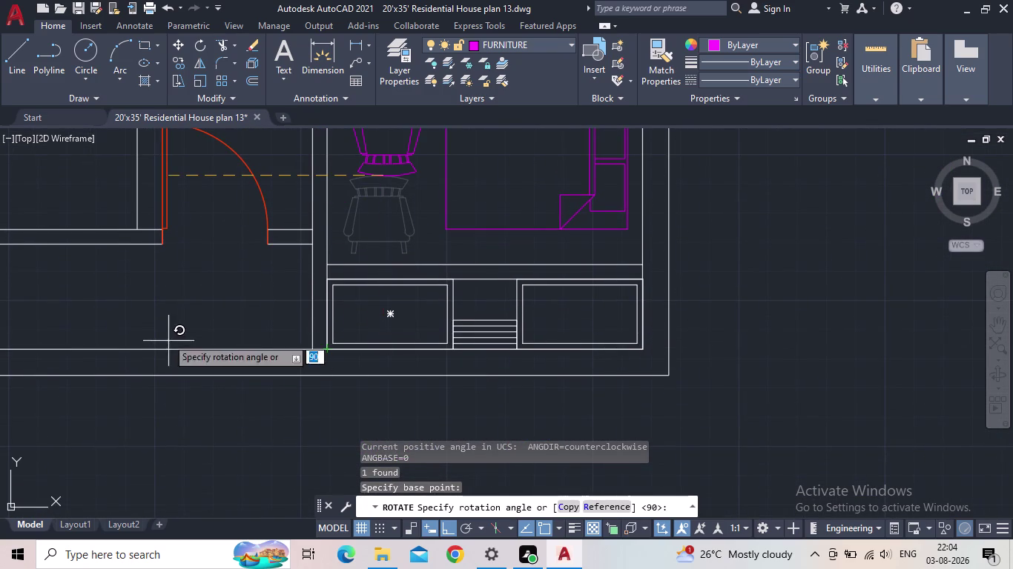
click(207, 262)
middle_drag(329, 242, 313, 376)
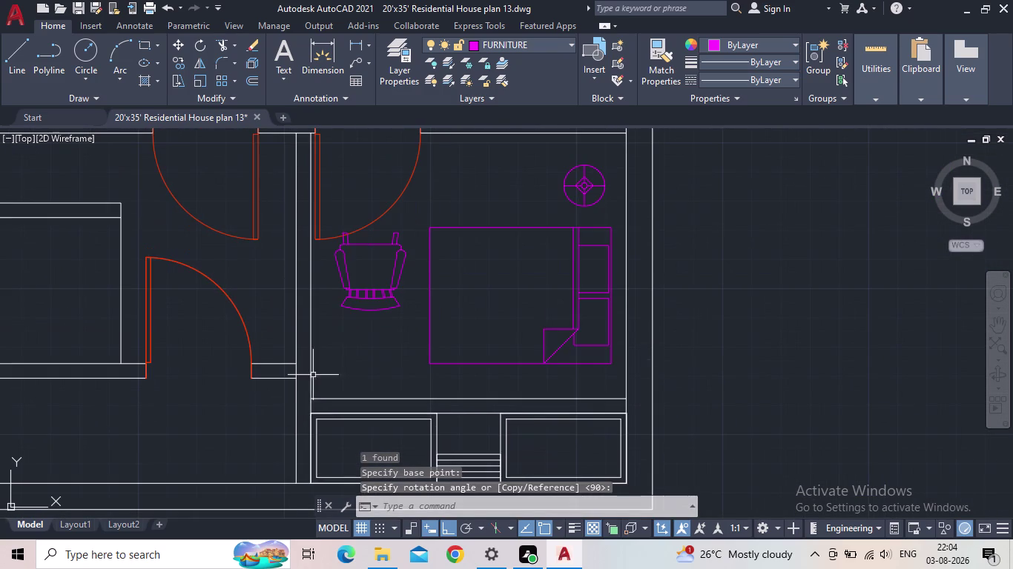
Grip-move the lower armchair down beside the bed.
click(348, 341)
click(362, 292)
click(374, 292)
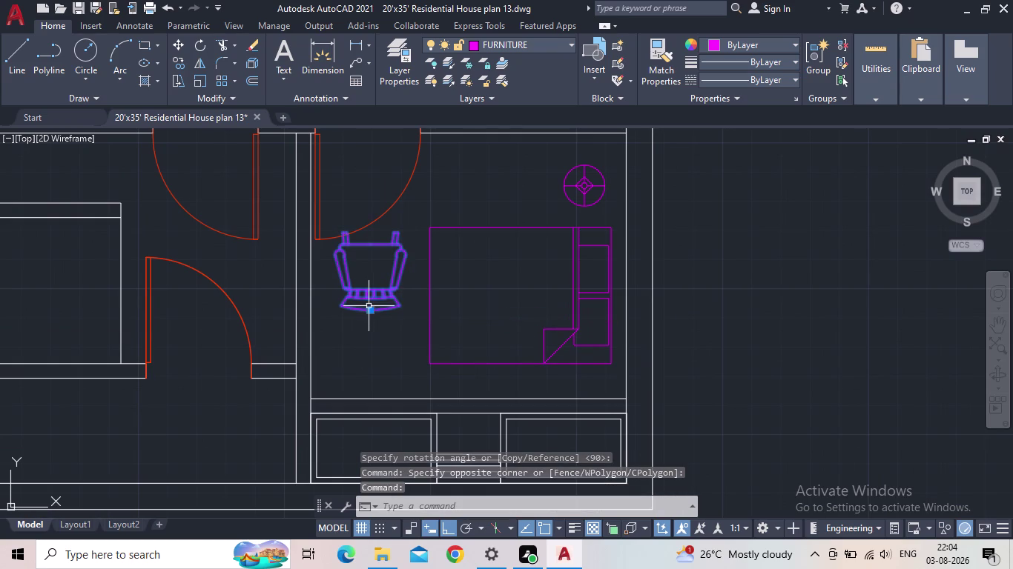
drag(369, 309, 371, 328)
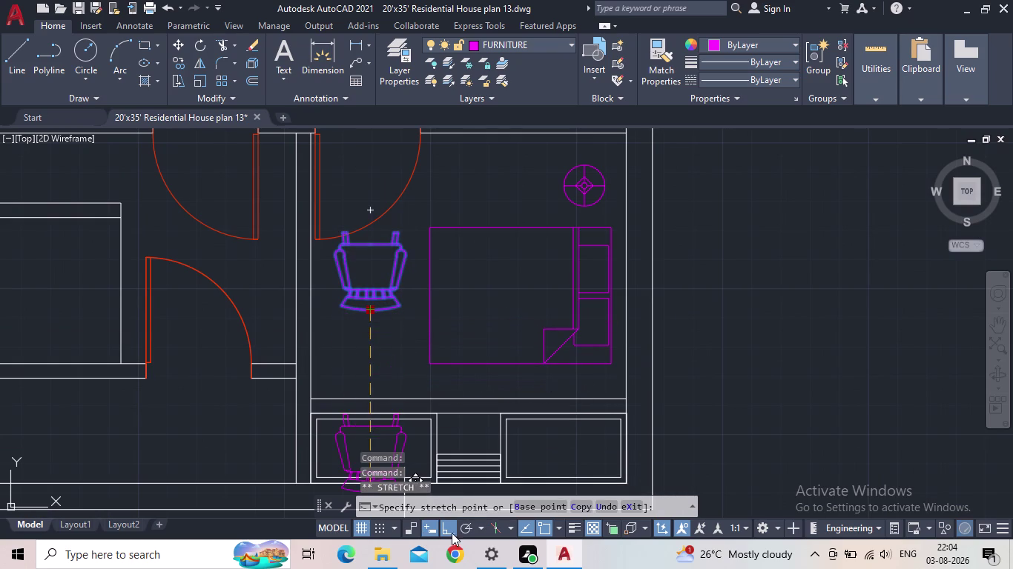
click(449, 528)
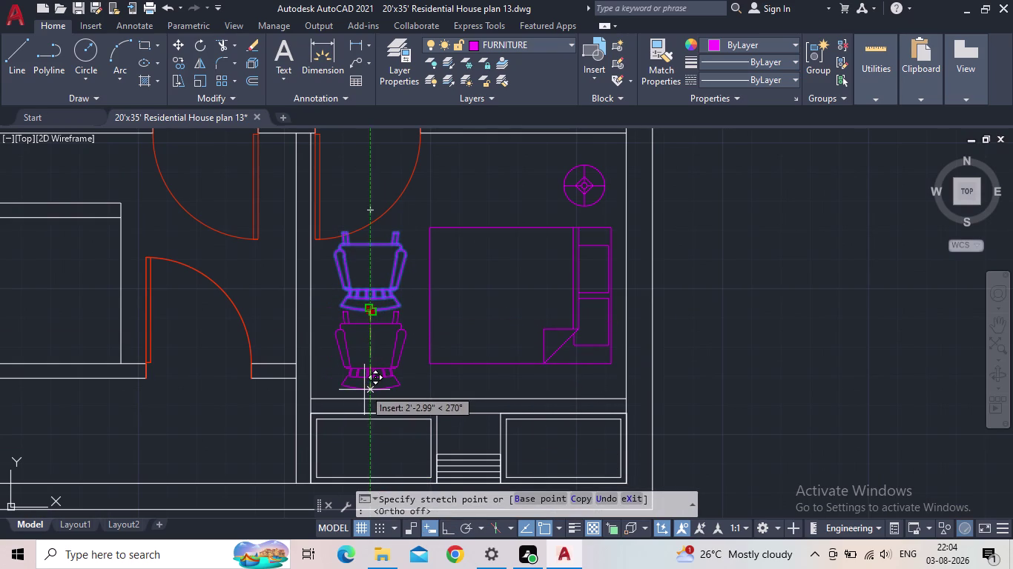
click(359, 390)
key(Escape)
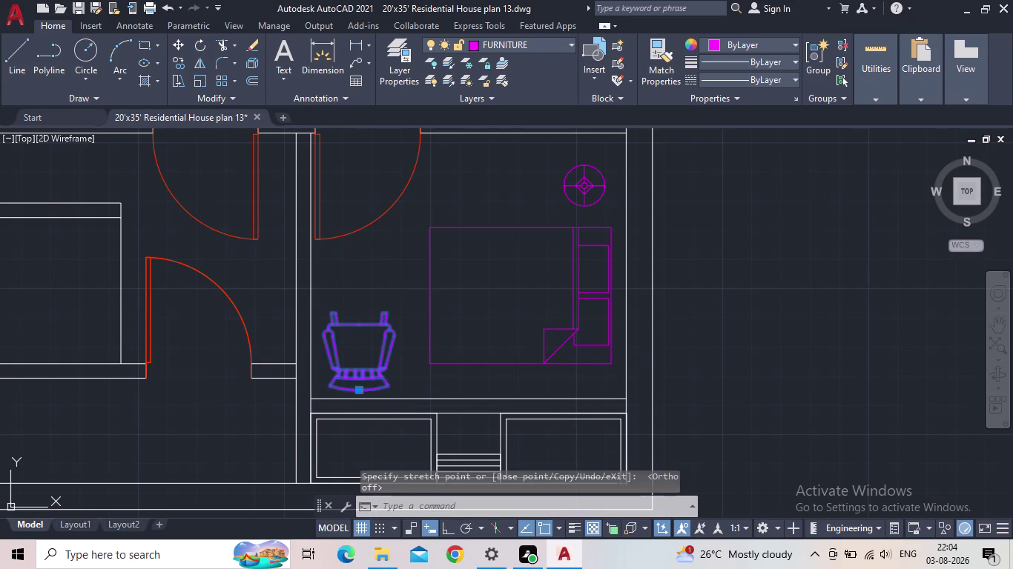
text(sc)
key(space)
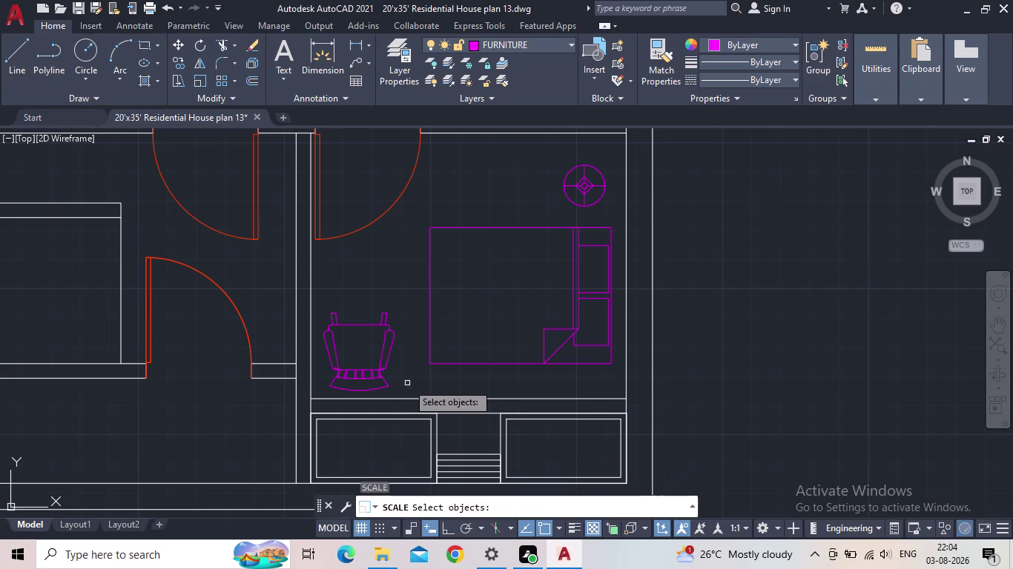
Scale down the lower bedroom armchair and nudge it into position.
click(400, 370)
click(364, 358)
key(space)
click(360, 325)
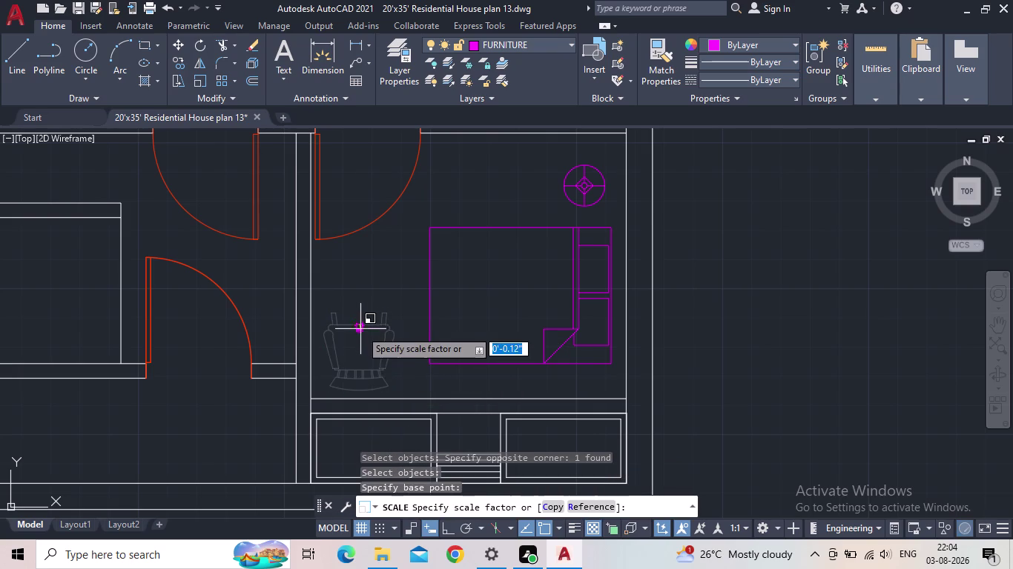
click(360, 355)
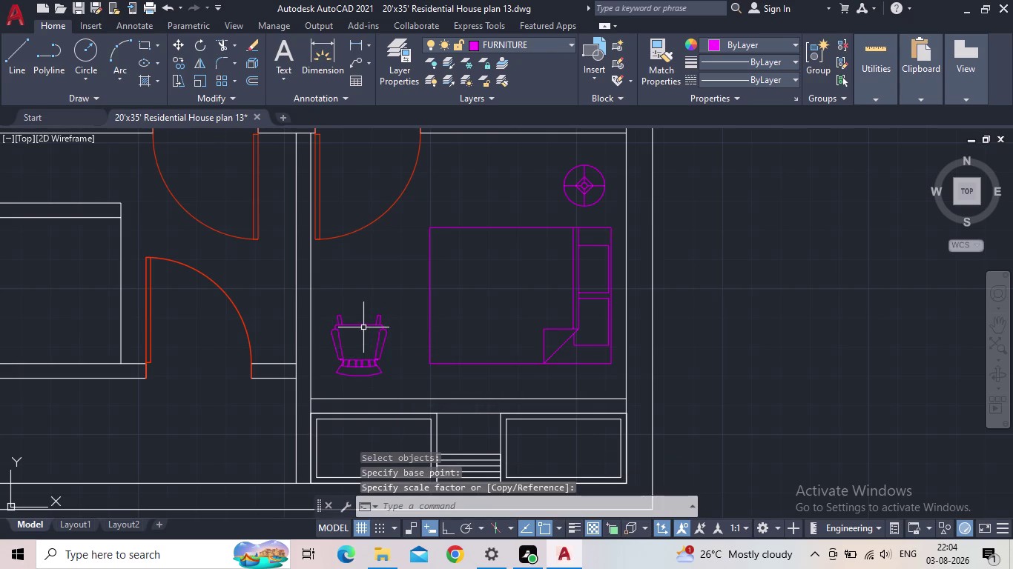
click(364, 325)
click(362, 374)
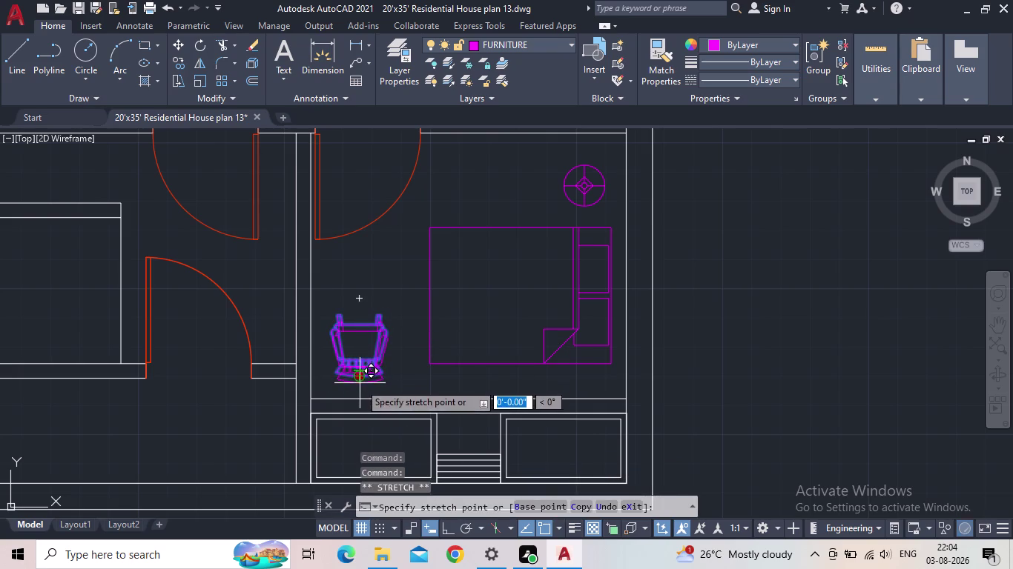
click(358, 388)
key(Escape)
Shift the upper bedroom armchair closer to the room's side wall.
scroll(down, 3)
middle_drag(361, 248, 399, 373)
middle_drag(304, 229, 309, 397)
click(279, 335)
scroll(up, 3)
scroll(up, 3)
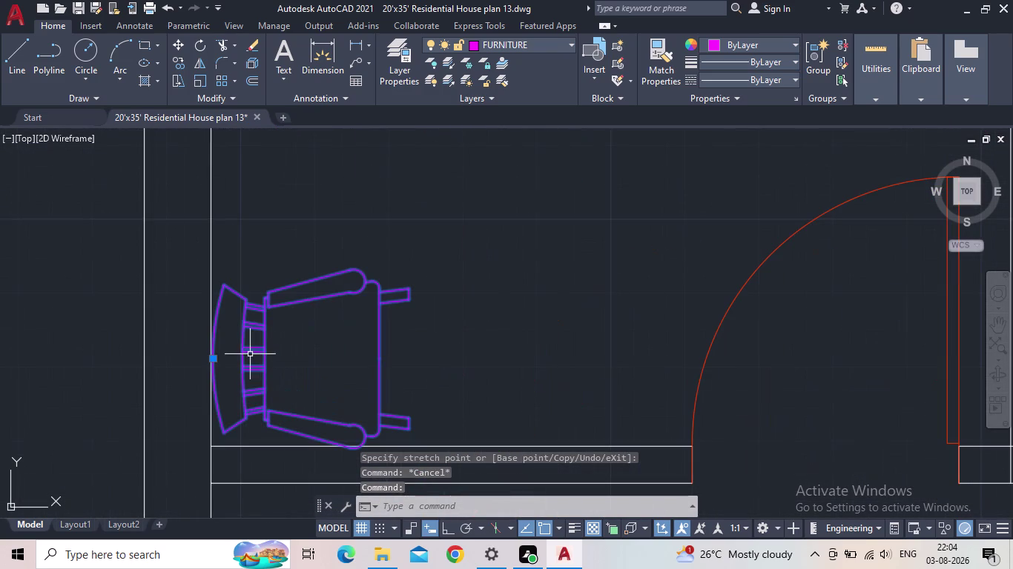
click(215, 359)
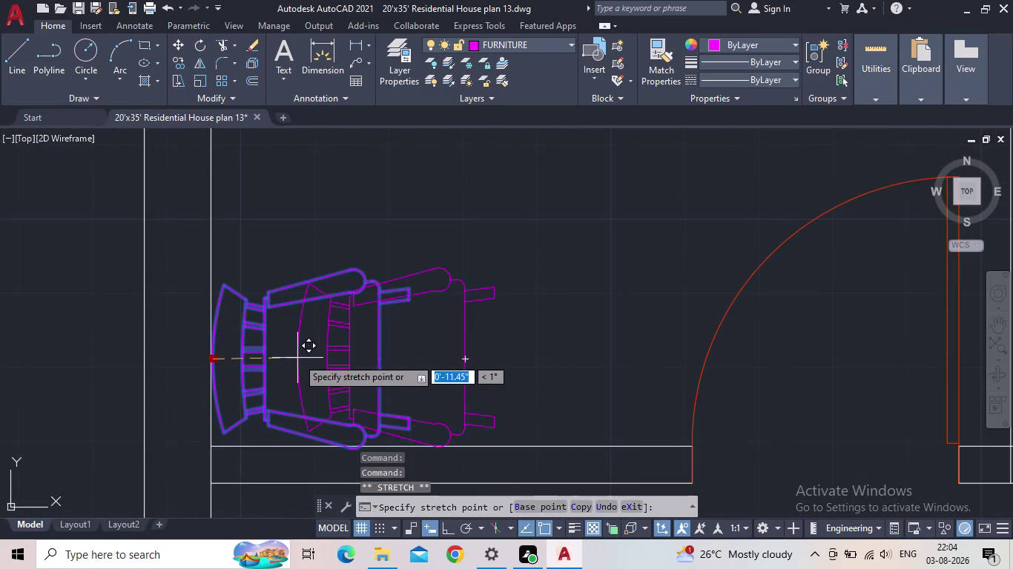
click(275, 355)
scroll(down, 3)
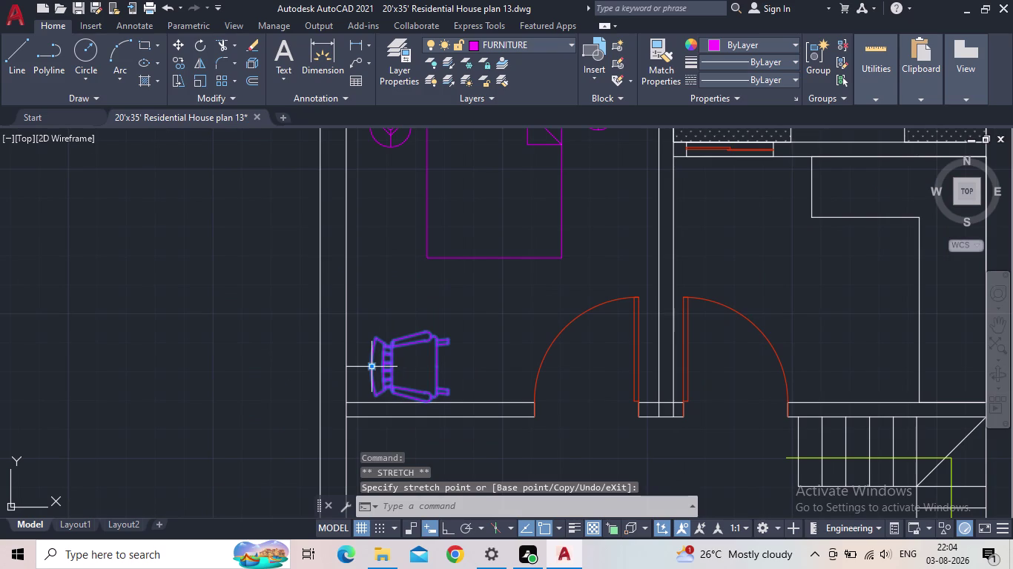
click(374, 367)
click(370, 359)
middle_drag(457, 357, 440, 366)
scroll(up, 3)
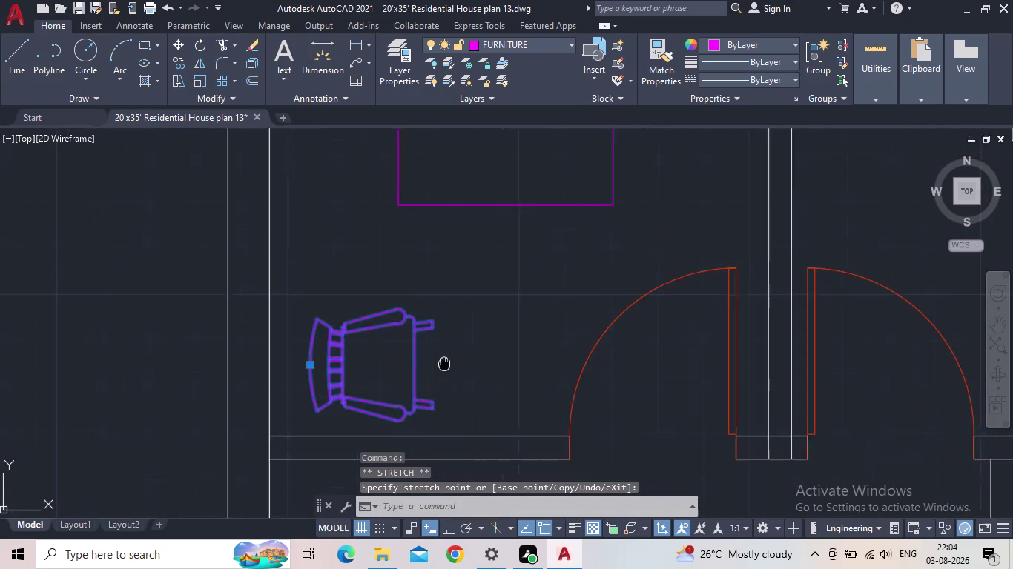
middle_drag(439, 367, 410, 380)
scroll(down, 3)
key(Escape)
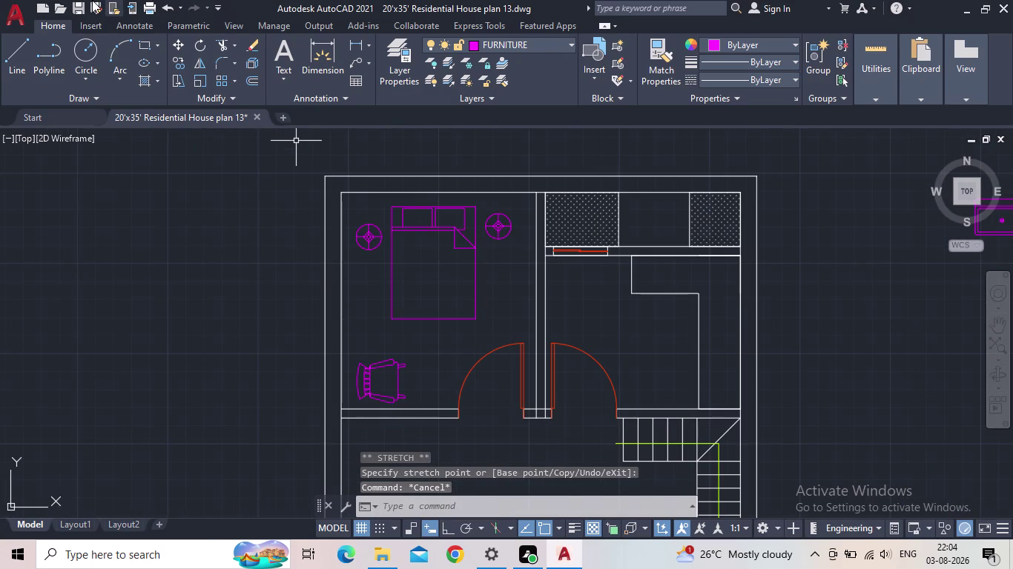
Save the drawing and bring the upper rooms and spare fixtures into view.
click(82, 11)
scroll(down, 3)
middle_drag(471, 271, 406, 258)
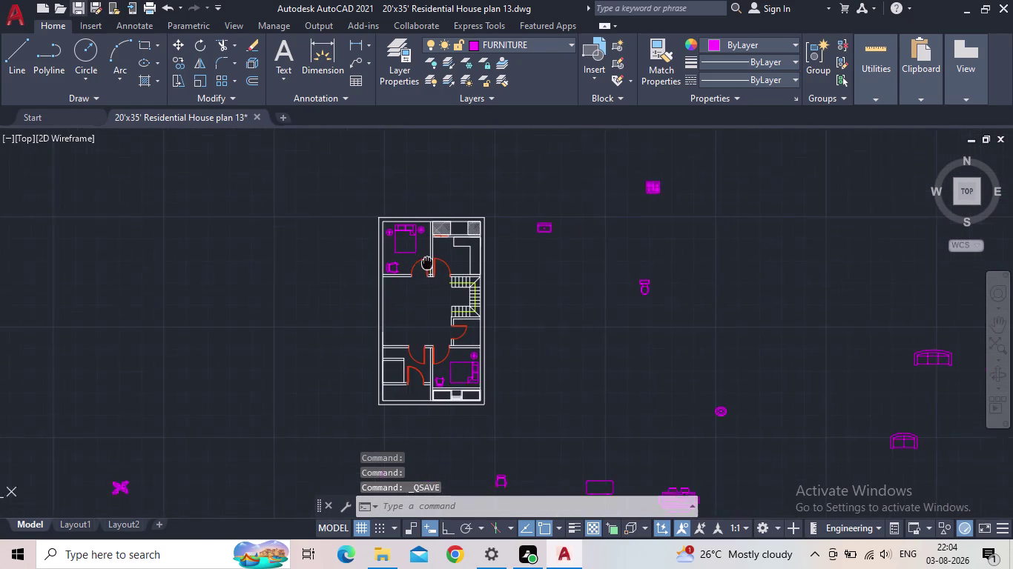
middle_drag(406, 258, 400, 258)
scroll(up, 3)
scroll(up, 3)
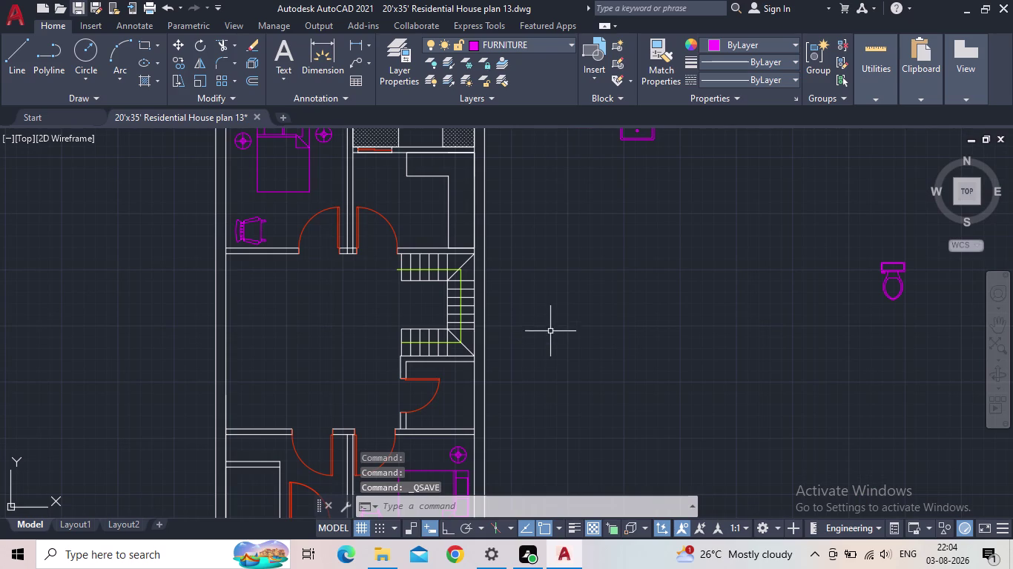
middle_drag(731, 303, 637, 377)
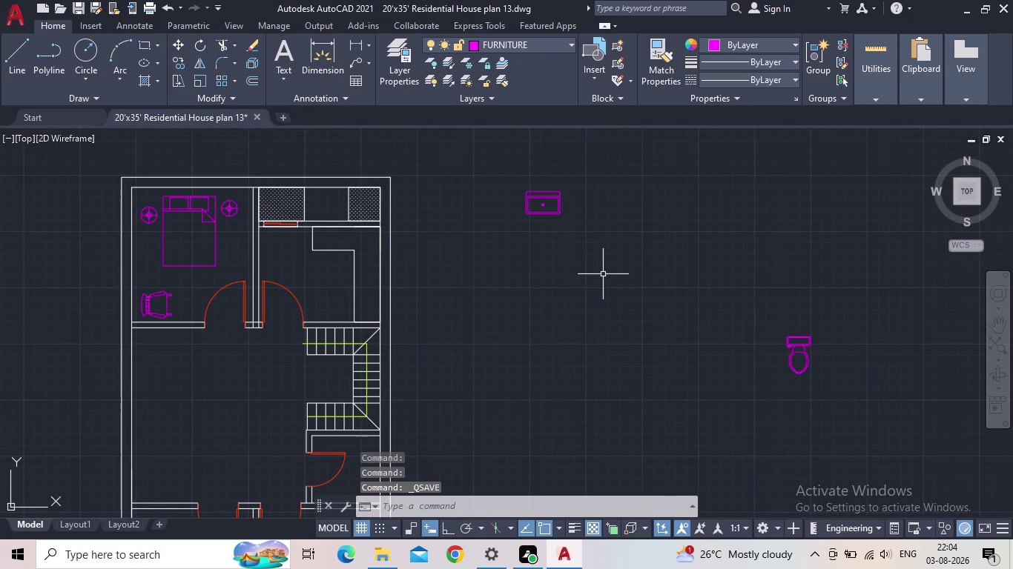
click(553, 225)
click(529, 193)
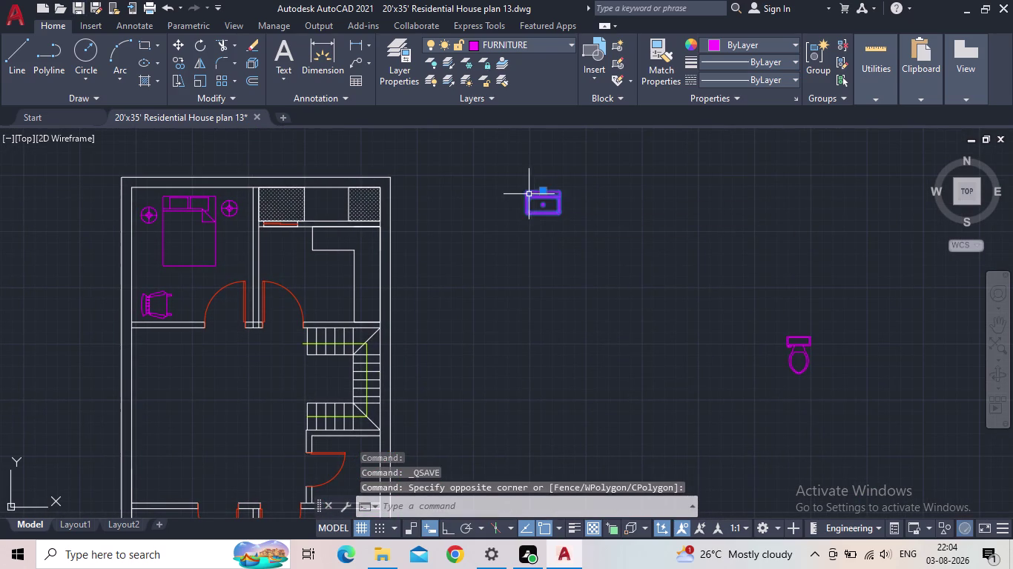
click(543, 188)
scroll(up, 3)
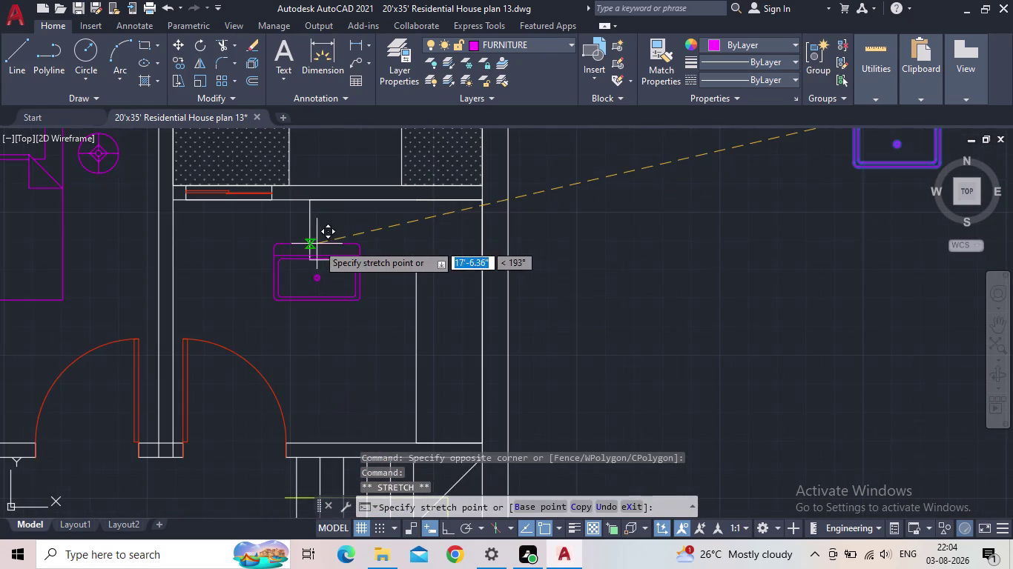
scroll(up, 3)
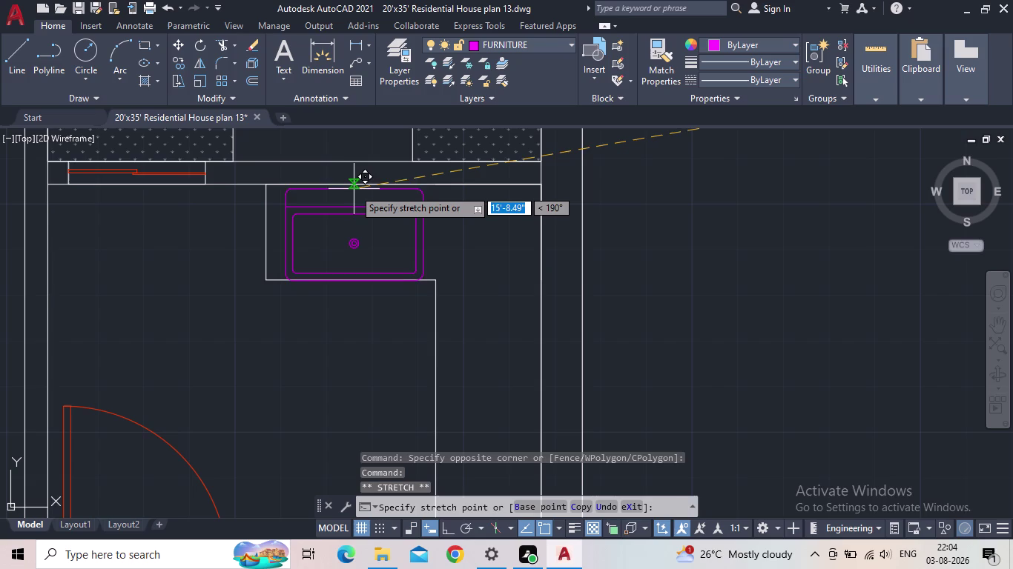
click(343, 188)
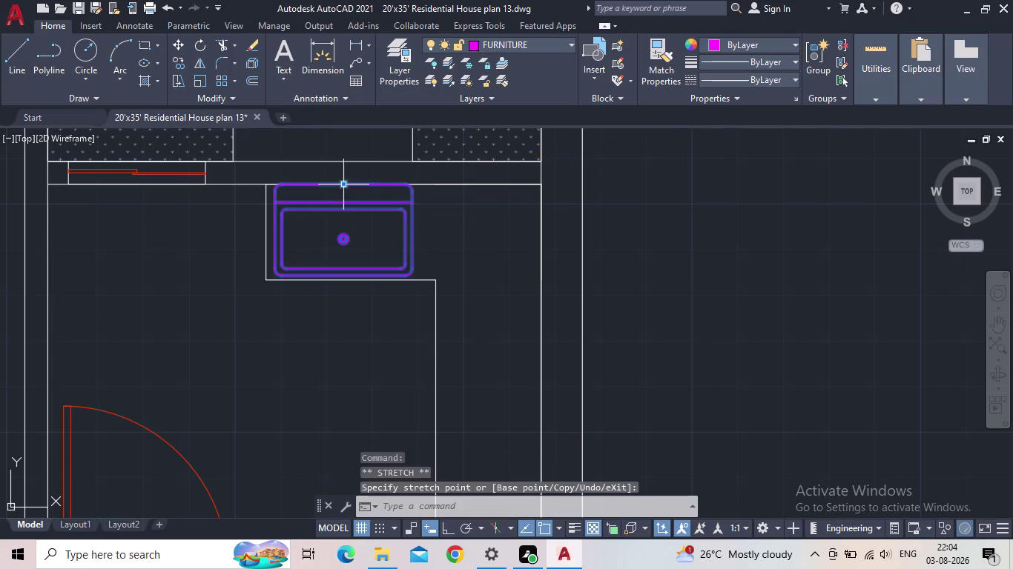
scroll(down, 3)
middle_drag(467, 278, 413, 313)
key(Escape)
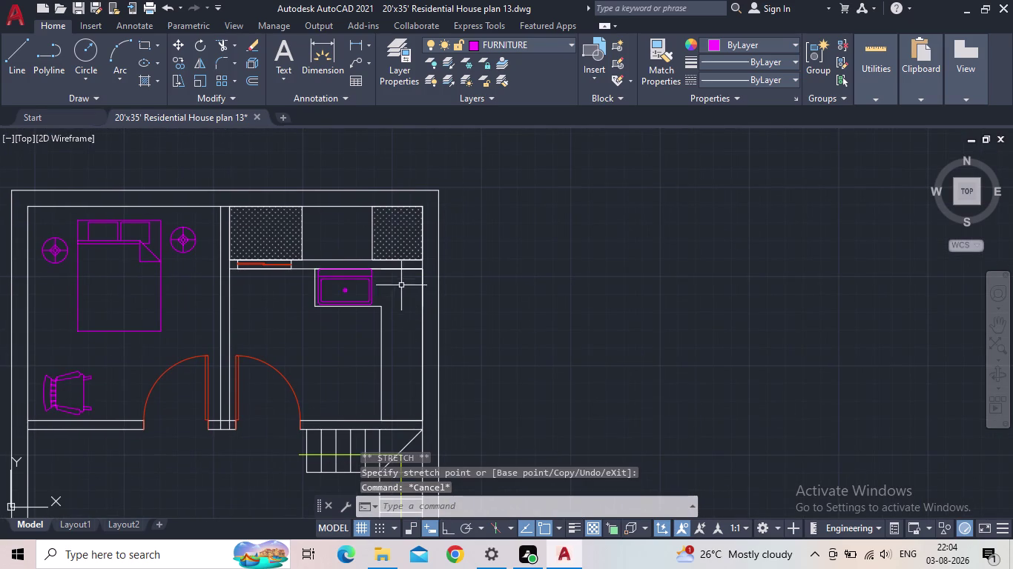
scroll(down, 3)
middle_drag(408, 301, 324, 281)
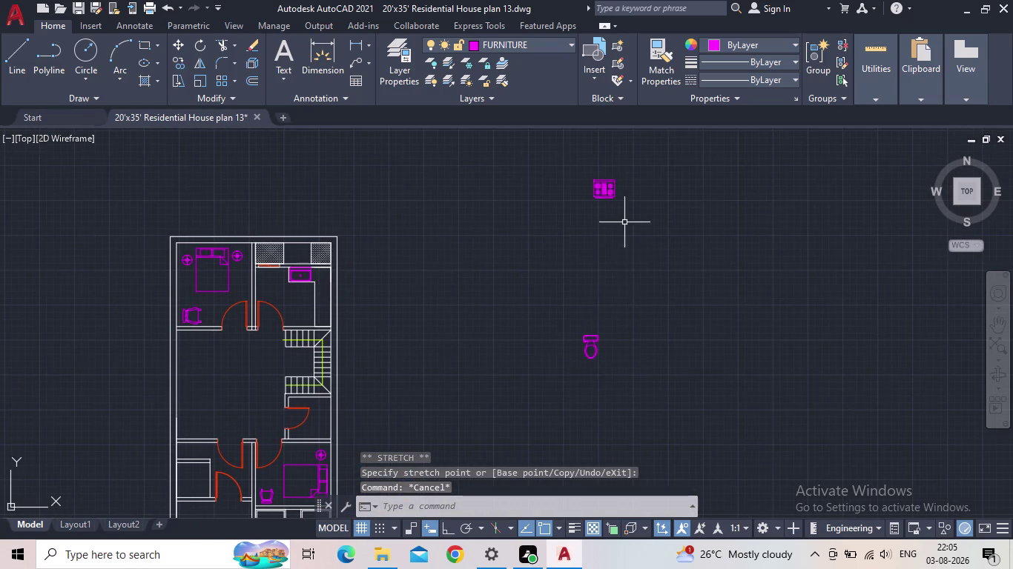
scroll(up, 3)
drag(625, 219, 619, 207)
Move the stove block into the kitchen.
click(576, 162)
click(576, 158)
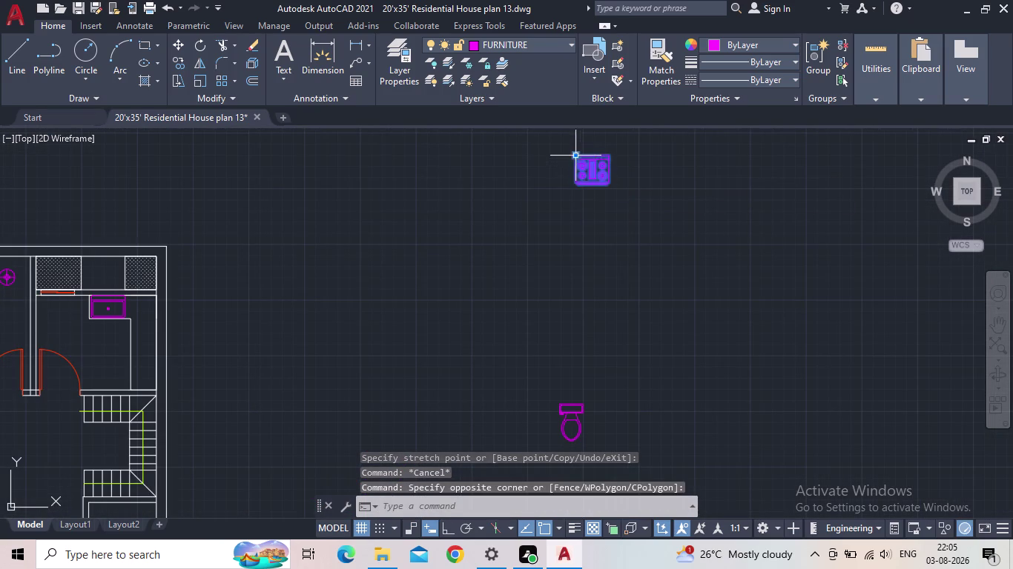
middle_drag(195, 345, 386, 322)
scroll(up, 3)
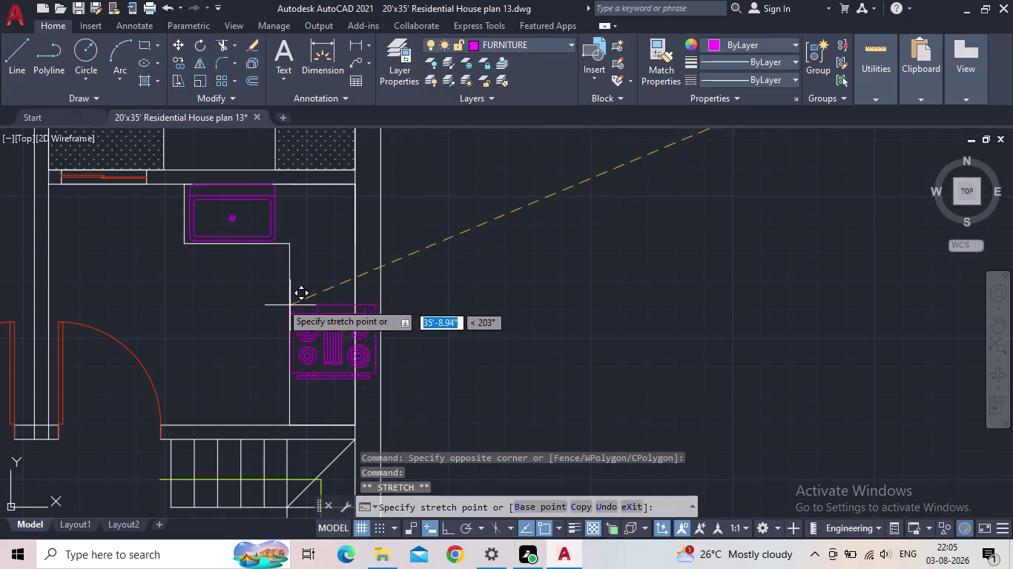
click(280, 301)
key(Escape)
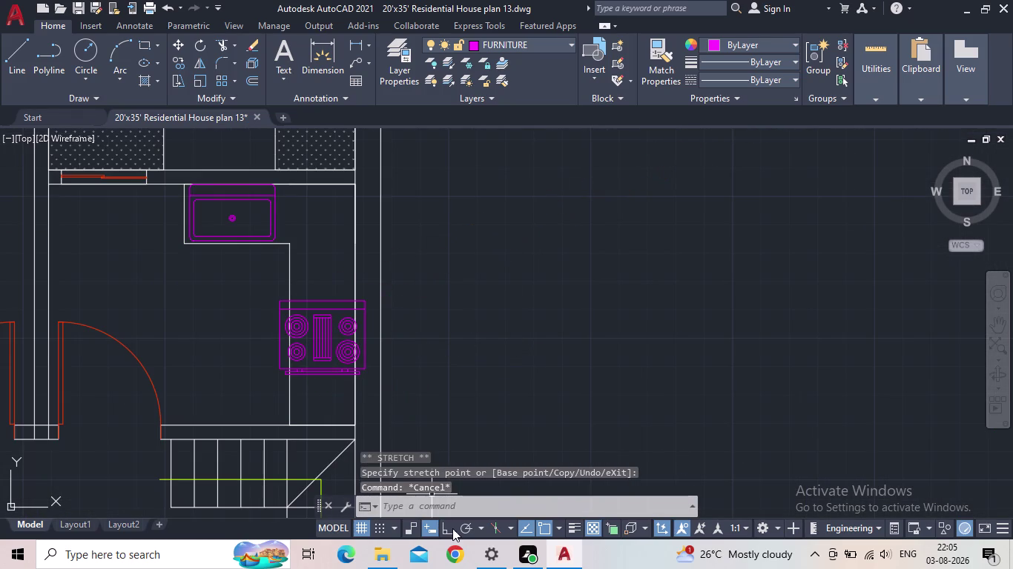
With Ortho on, attempt a stove rotation about its bottom edge, then undo it.
click(446, 531)
click(319, 365)
click(294, 375)
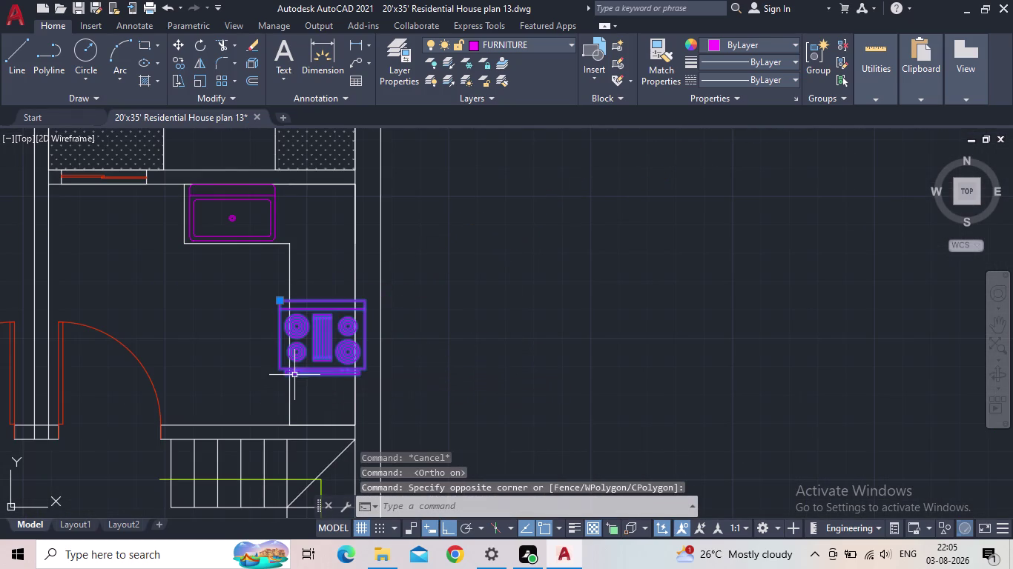
key(r)
key(o)
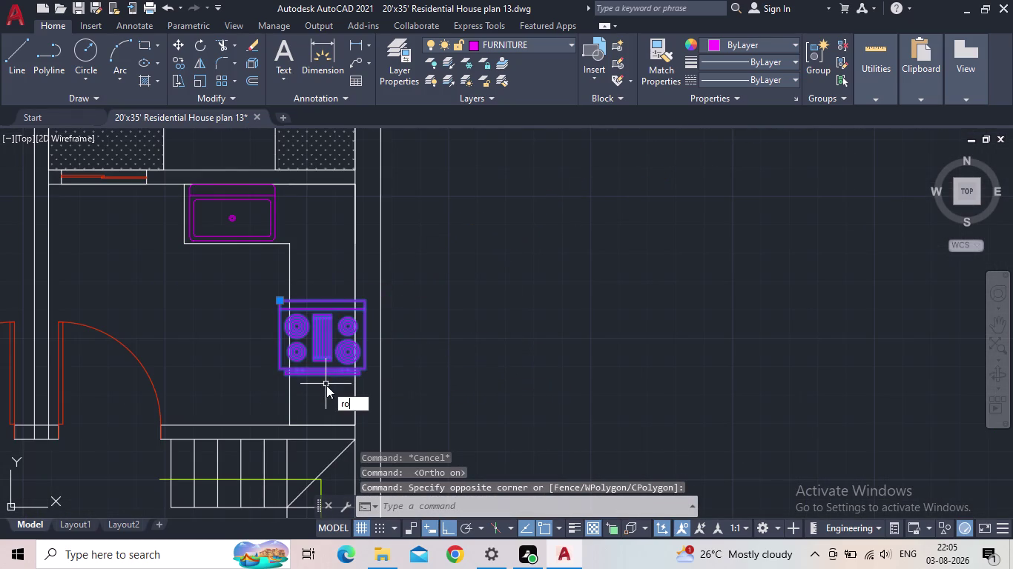
key(space)
click(327, 376)
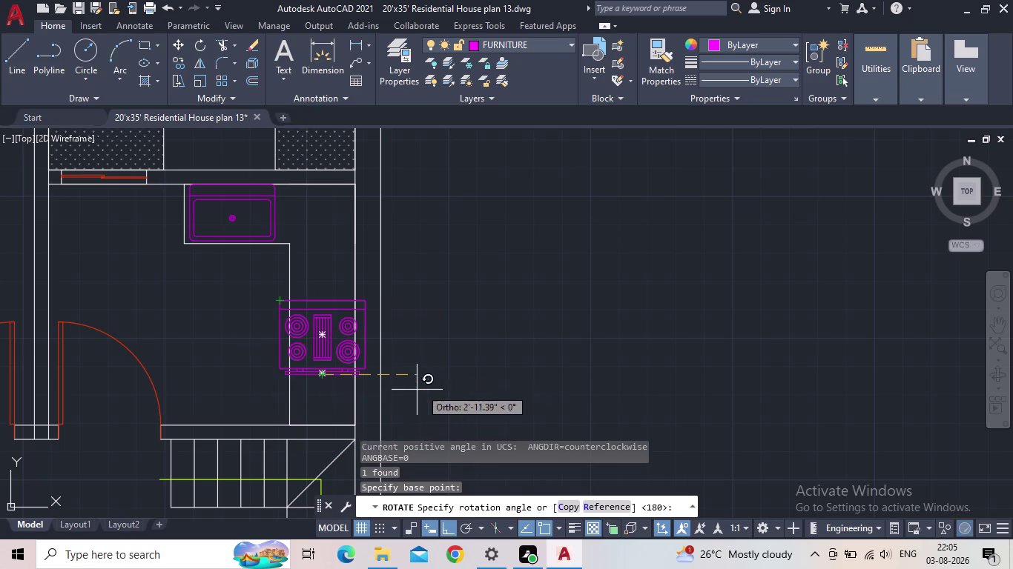
middle_drag(301, 426, 312, 344)
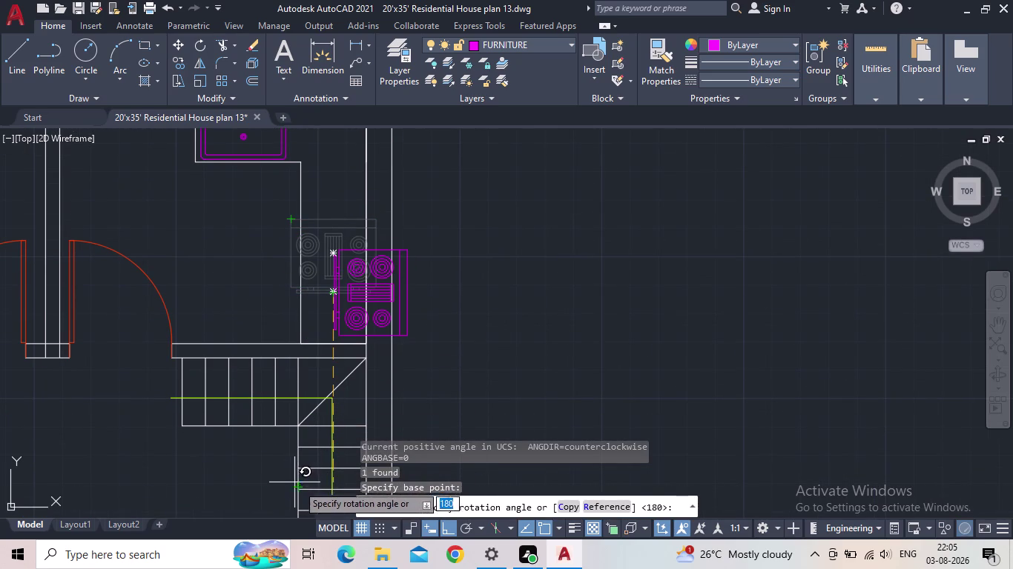
click(316, 475)
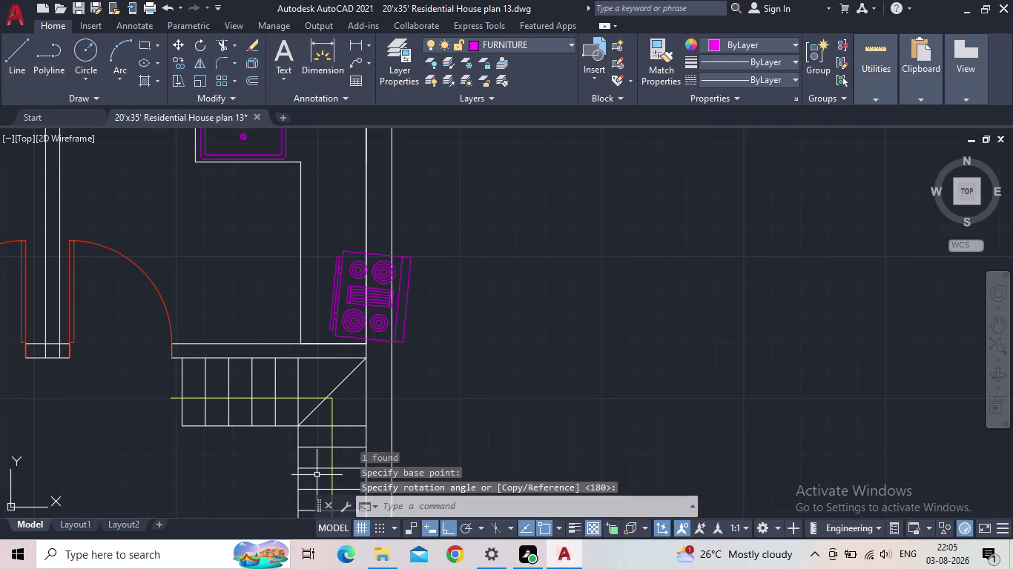
click(171, 8)
click(312, 381)
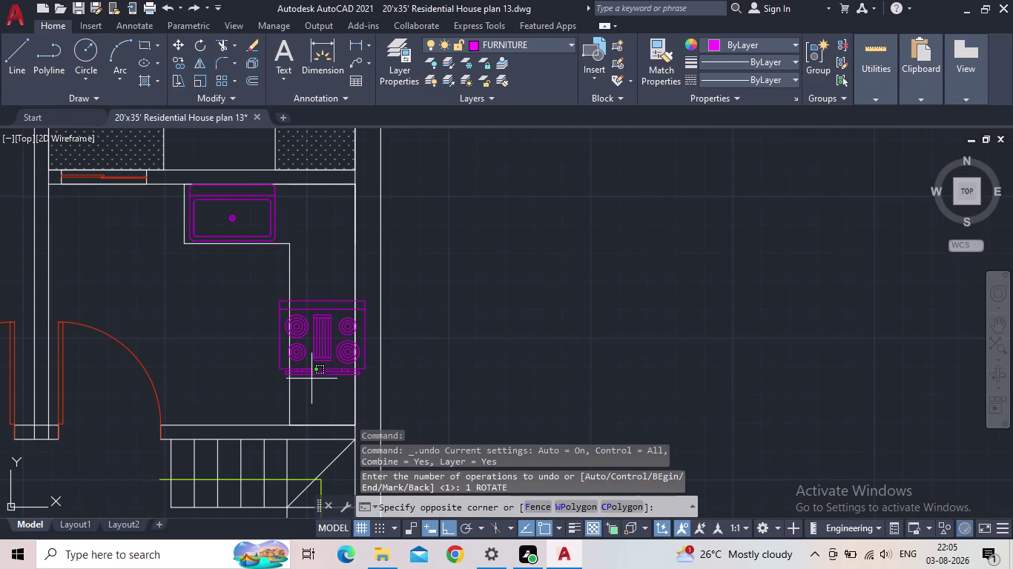
Rotate the stove a quarter turn (90°) about its centre with RO.
click(307, 348)
key(r)
key(o)
key(Return)
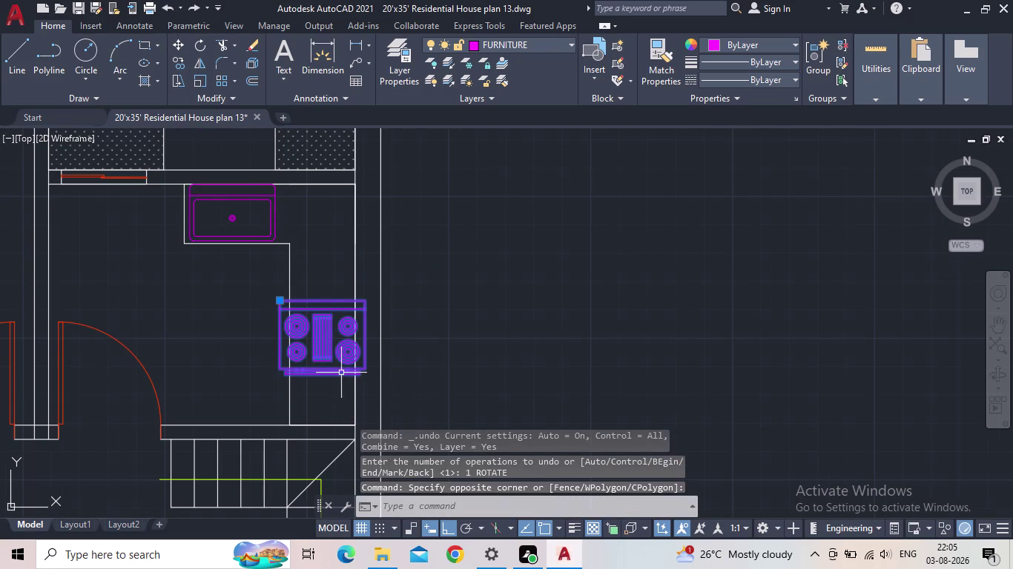
click(319, 300)
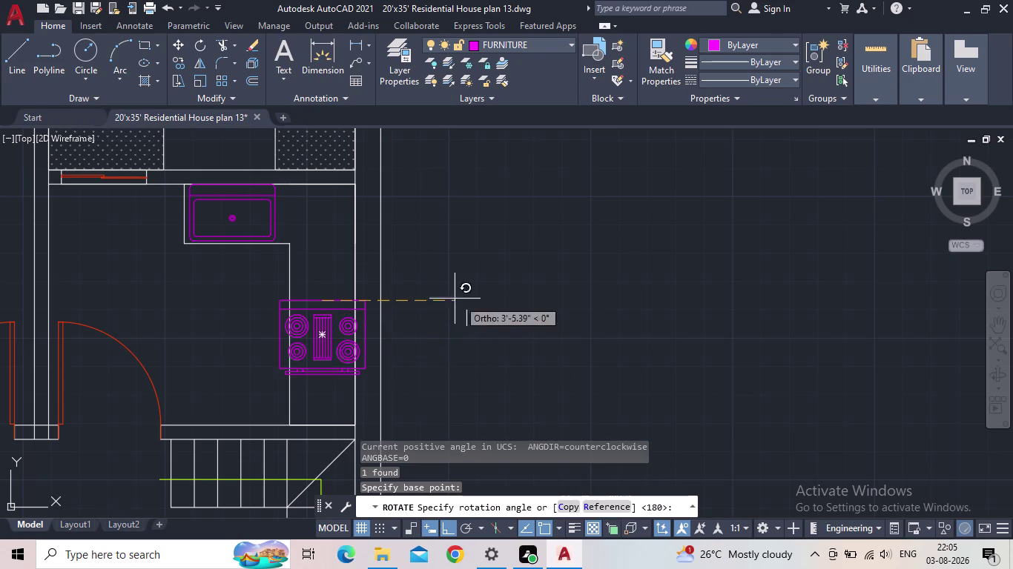
click(322, 409)
key(Escape)
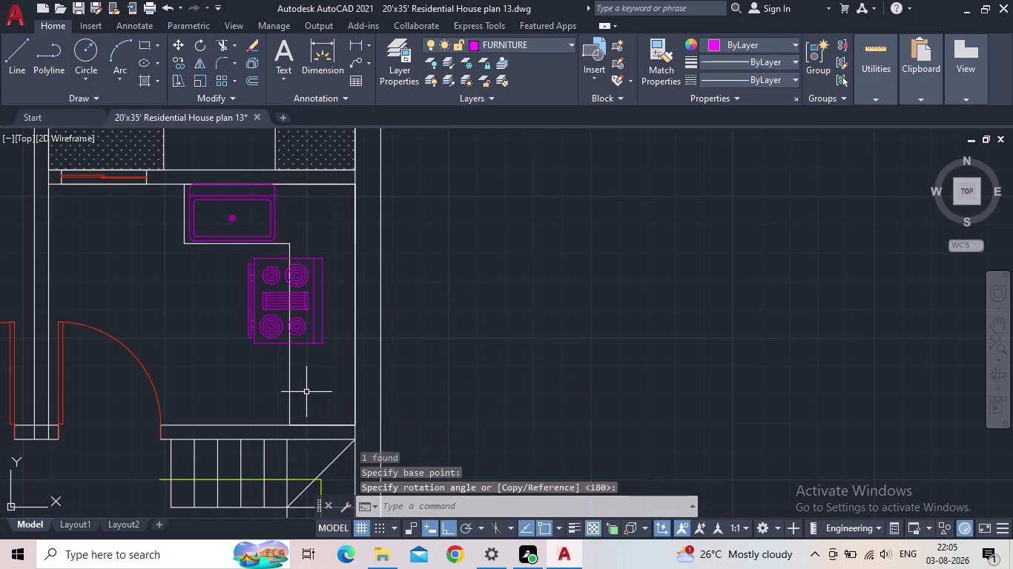
click(248, 350)
click(266, 335)
click(268, 338)
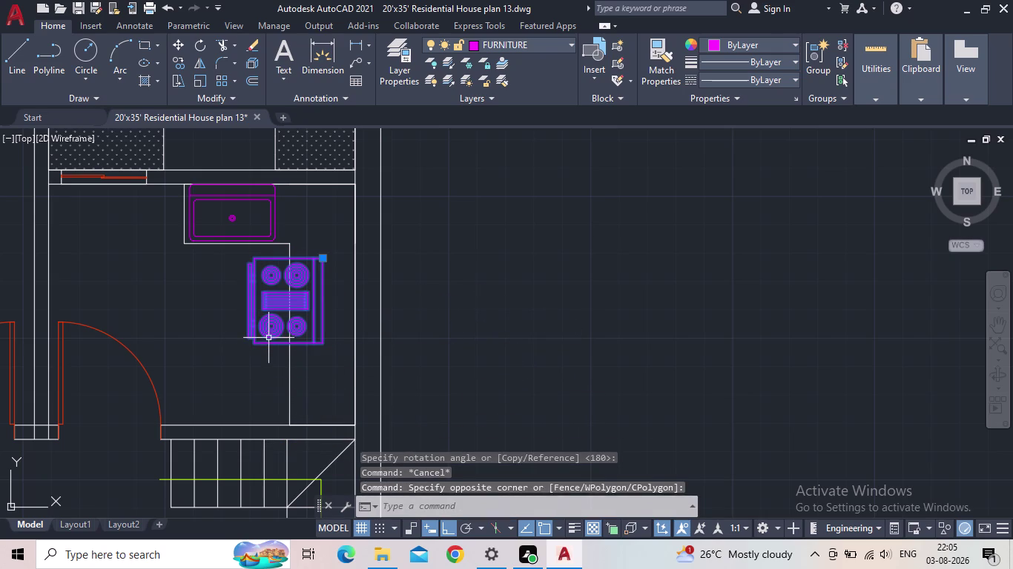
With Ortho off, set the stove against the kitchen's right wall.
click(443, 524)
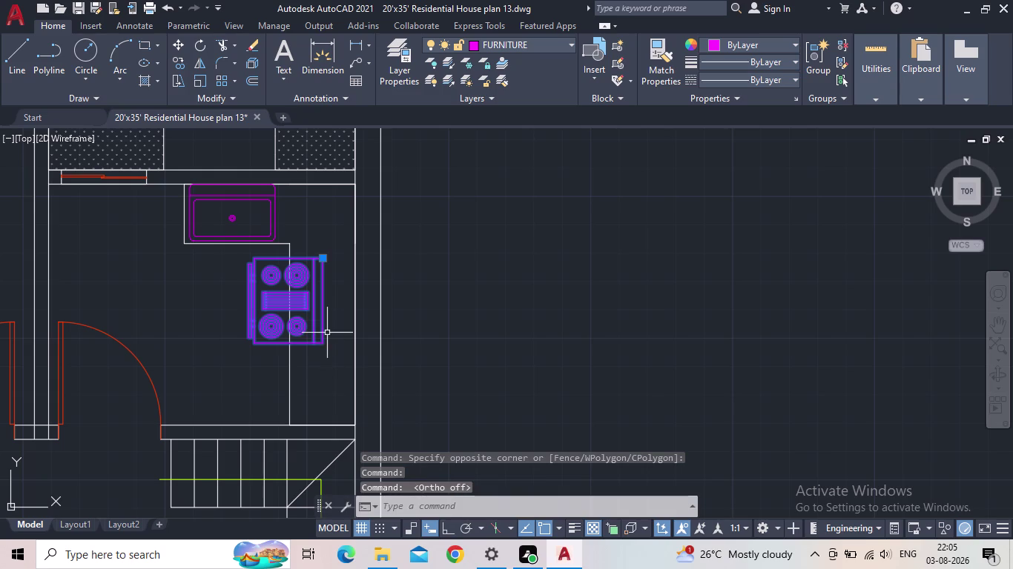
click(321, 259)
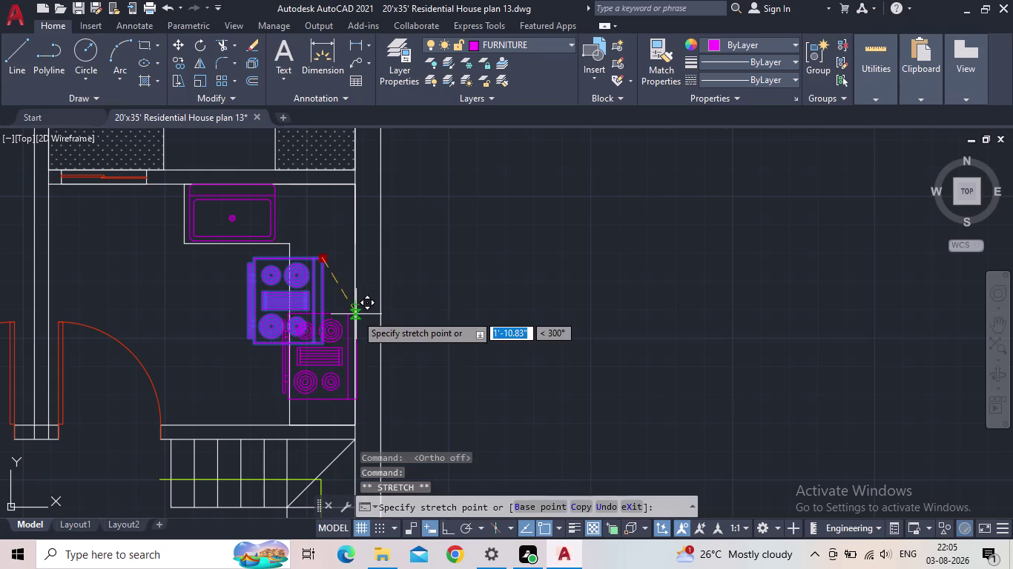
click(356, 315)
key(Escape)
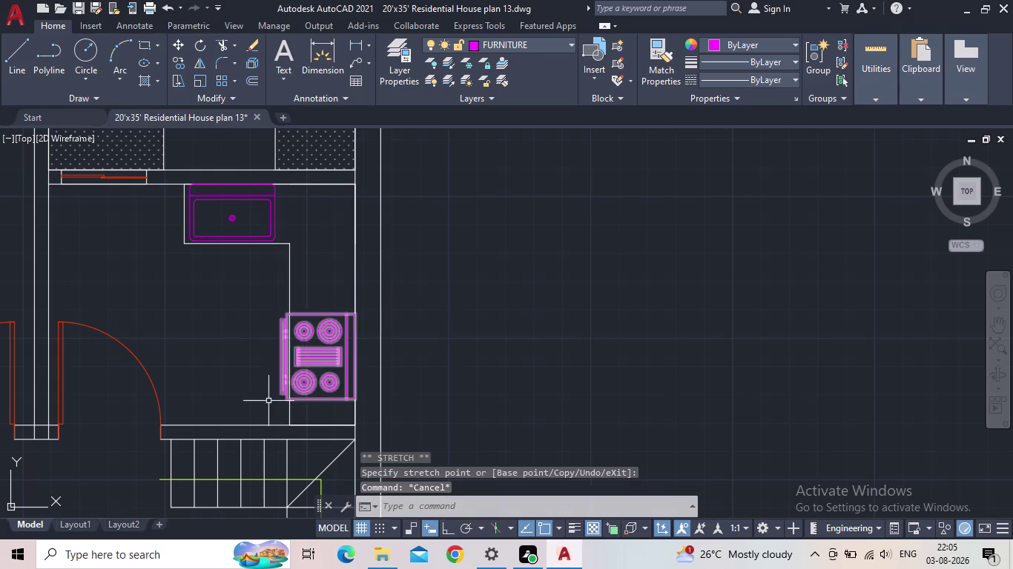
middle_drag(234, 393, 230, 378)
scroll(down, 3)
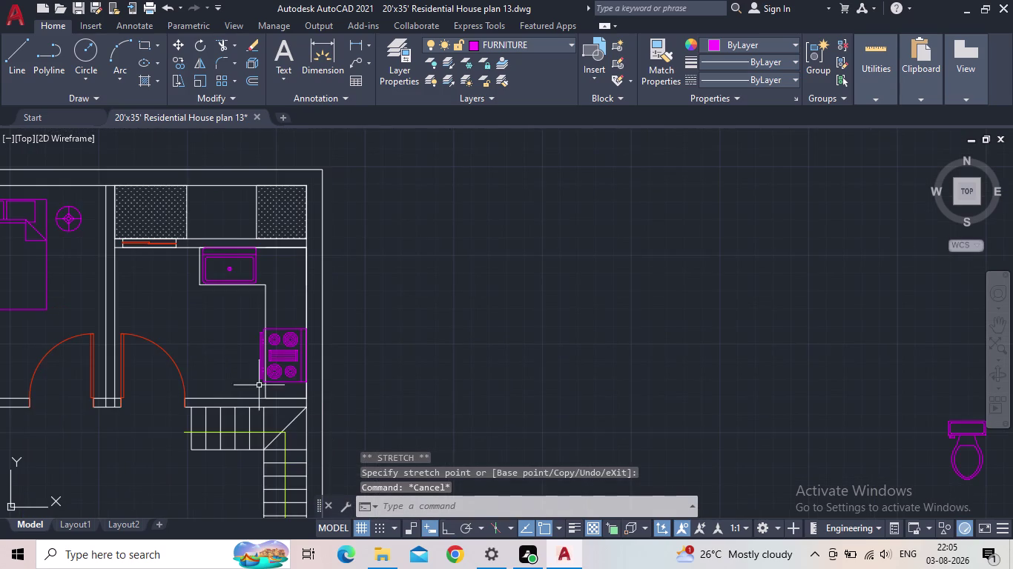
scroll(down, 3)
middle_drag(557, 361, 416, 364)
scroll(down, 3)
middle_click(680, 428)
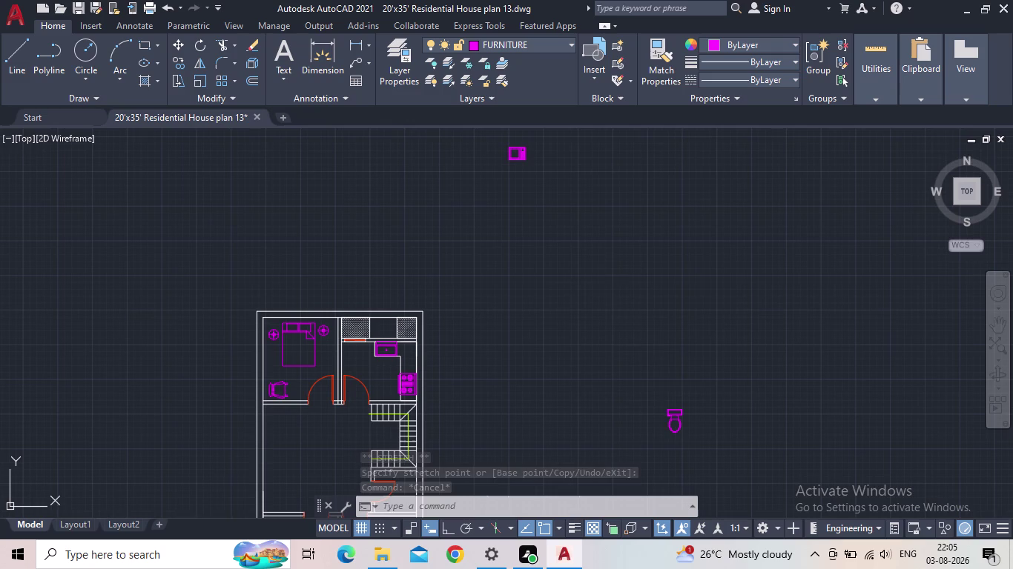
Move the microwave block beside the kitchen sink counter.
drag(562, 202, 545, 184)
click(473, 147)
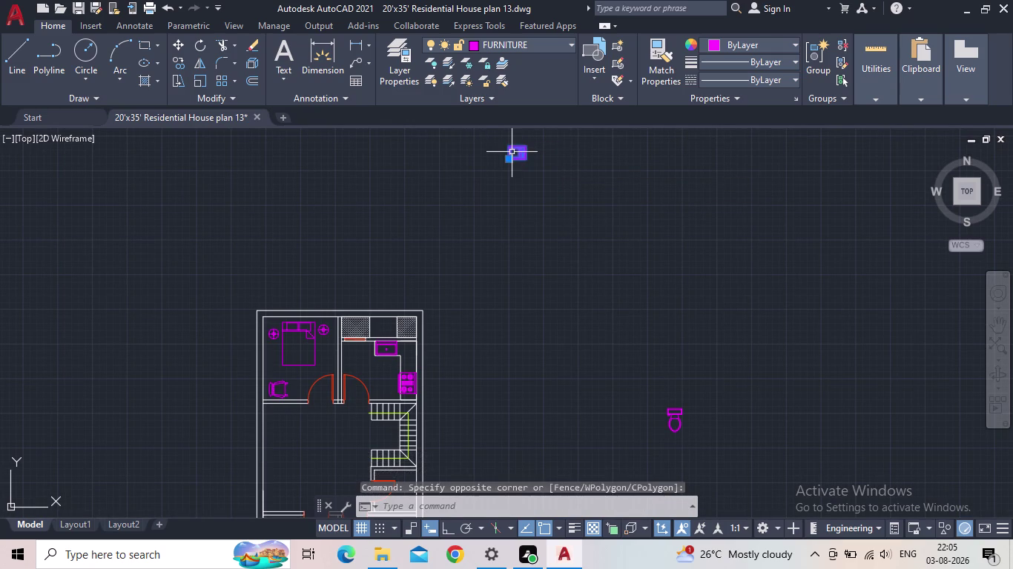
drag(507, 159, 504, 173)
scroll(up, 3)
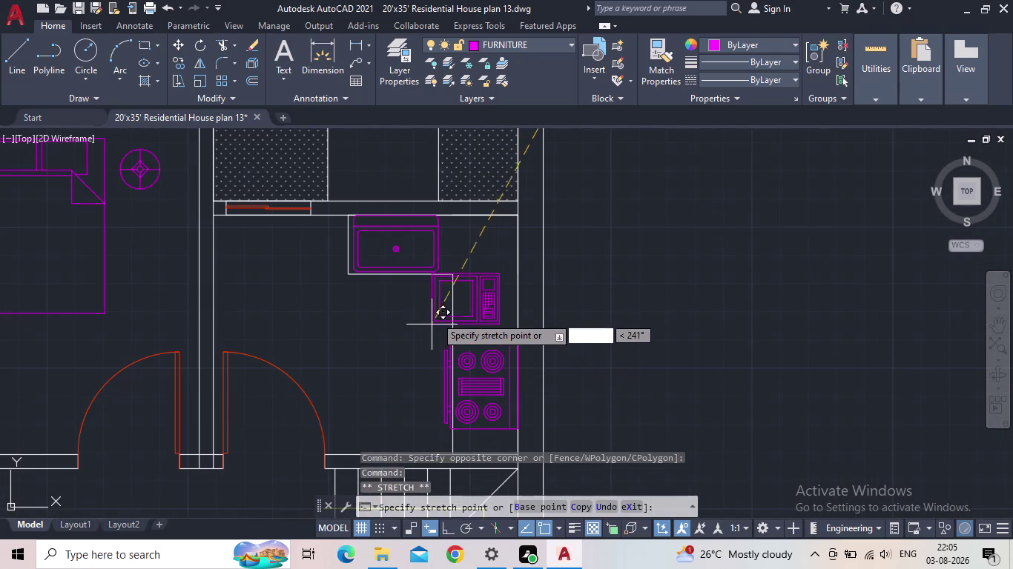
scroll(up, 3)
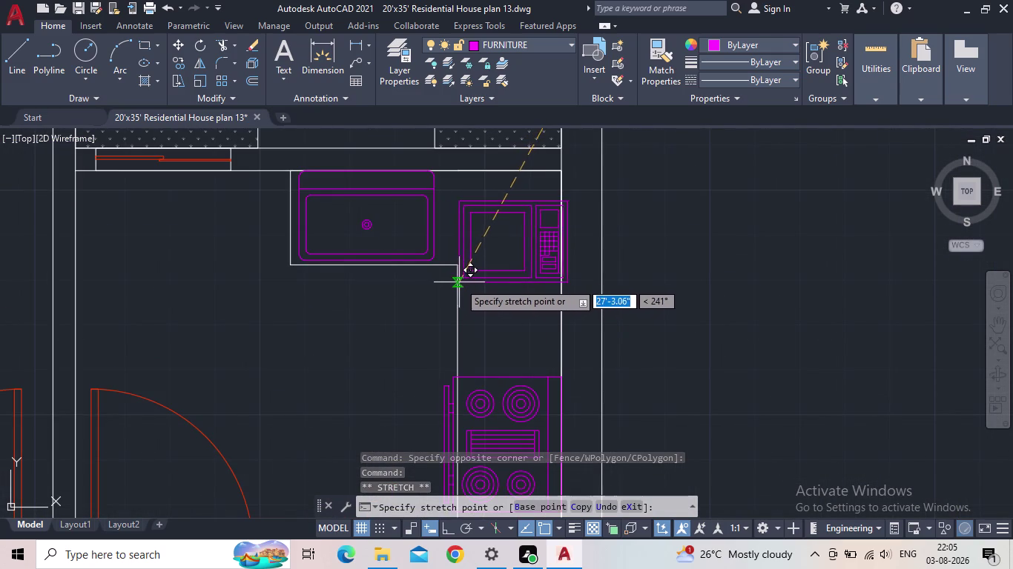
click(456, 290)
key(Escape)
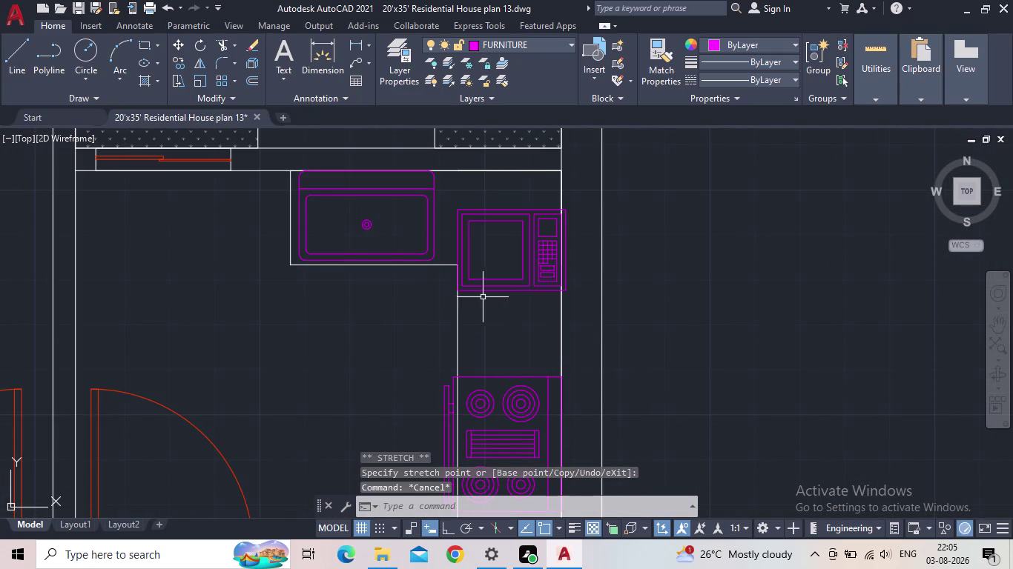
Shrink the microwave with SC and tuck it into the kitchen's upper corner.
click(488, 297)
click(487, 285)
text(sc)
key(space)
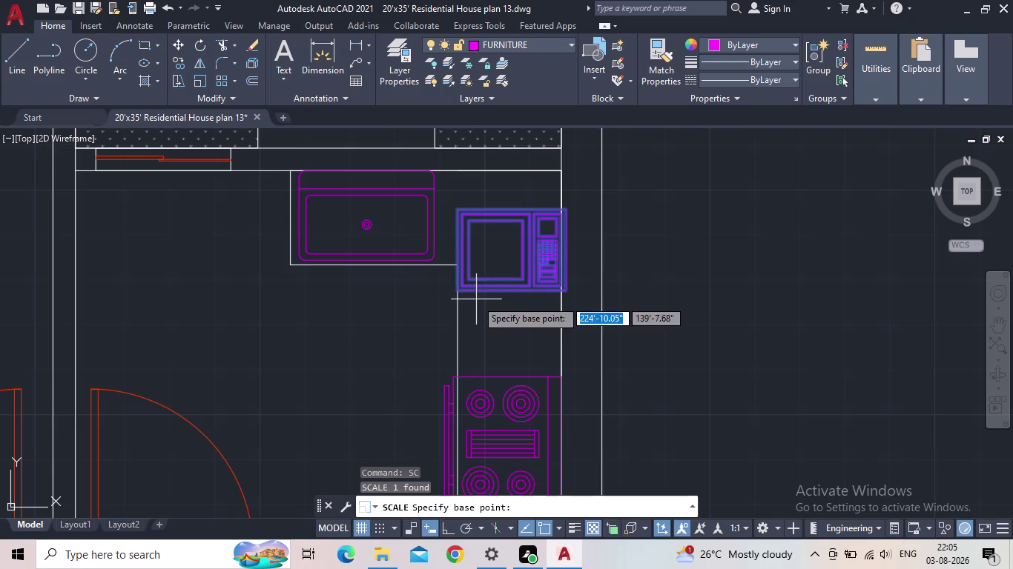
click(495, 287)
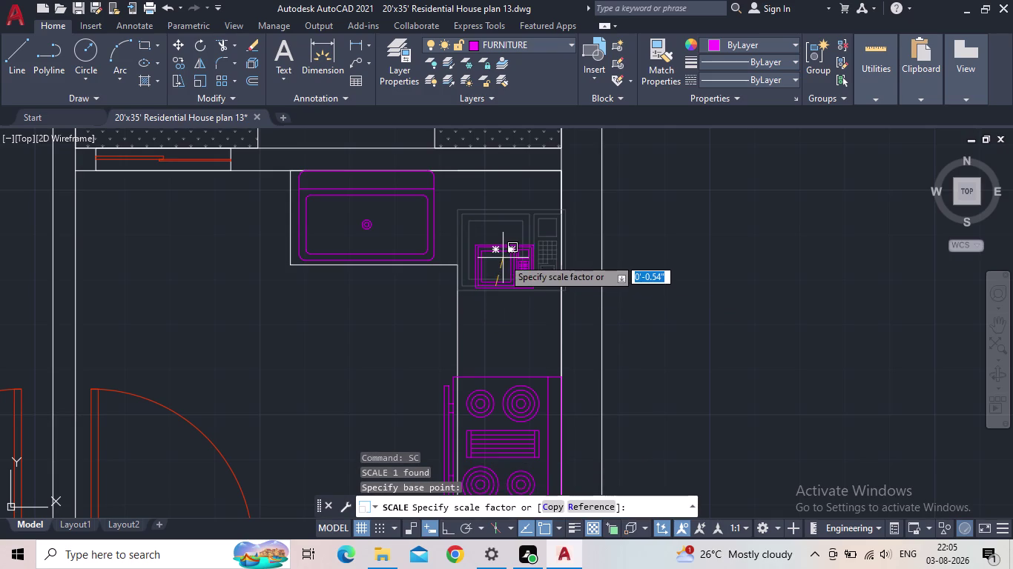
click(505, 255)
click(503, 235)
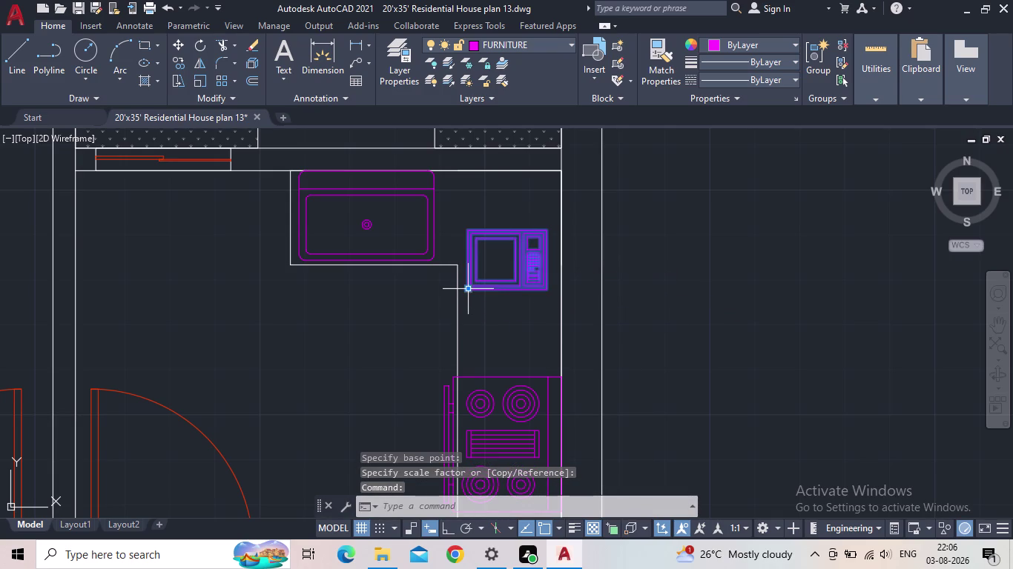
click(466, 290)
click(477, 260)
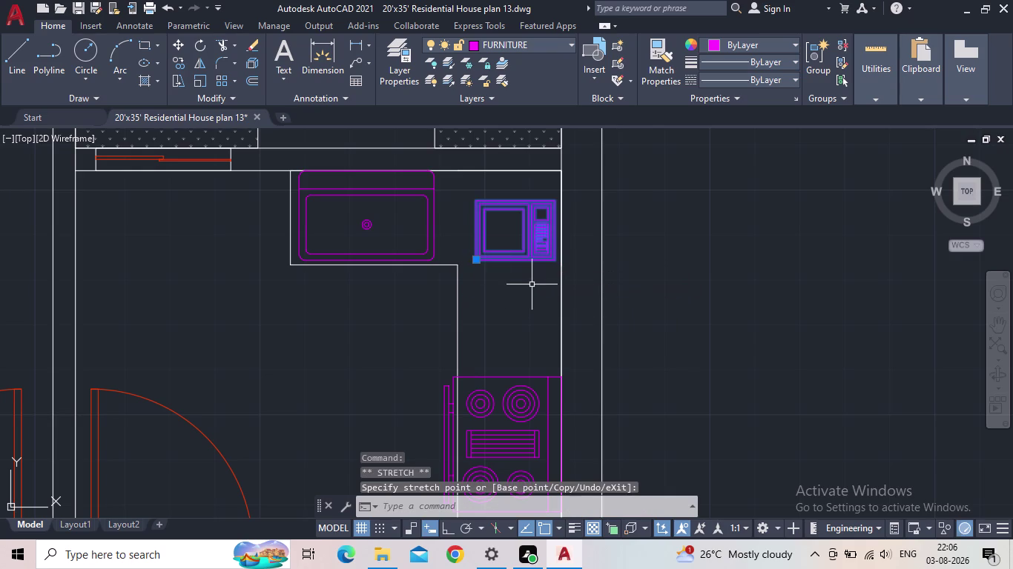
key(Escape)
Save the drawing and pan over to the toilet block.
scroll(down, 3)
middle_drag(531, 304, 500, 291)
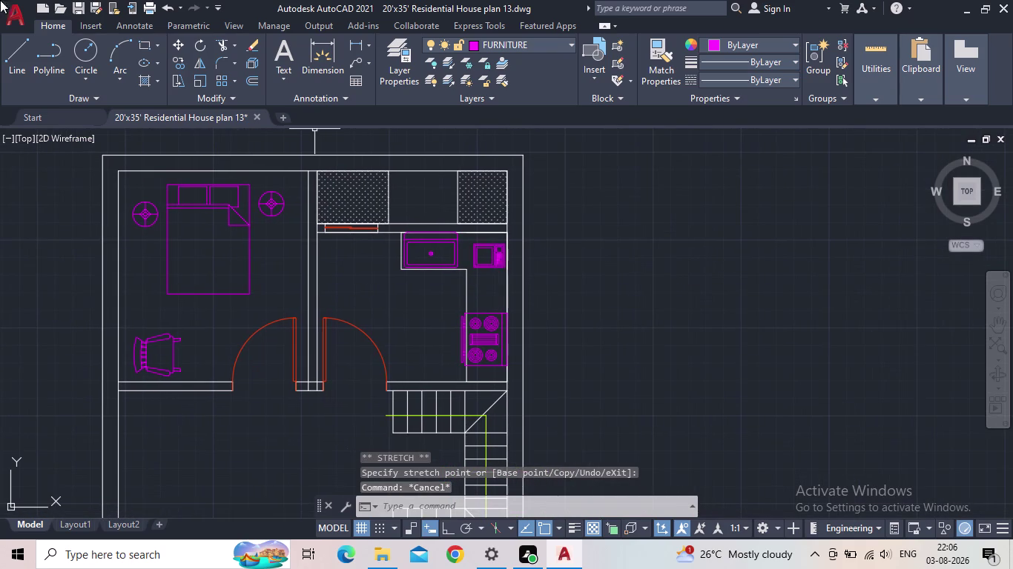
click(73, 7)
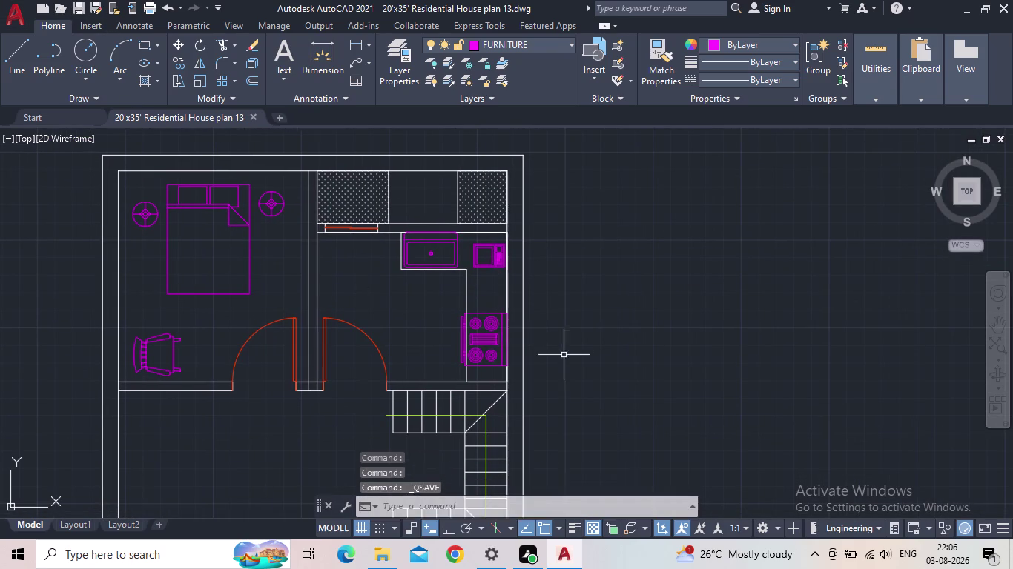
scroll(down, 3)
middle_drag(631, 401, 577, 354)
Rotate the loose toilet block with RO.
click(779, 349)
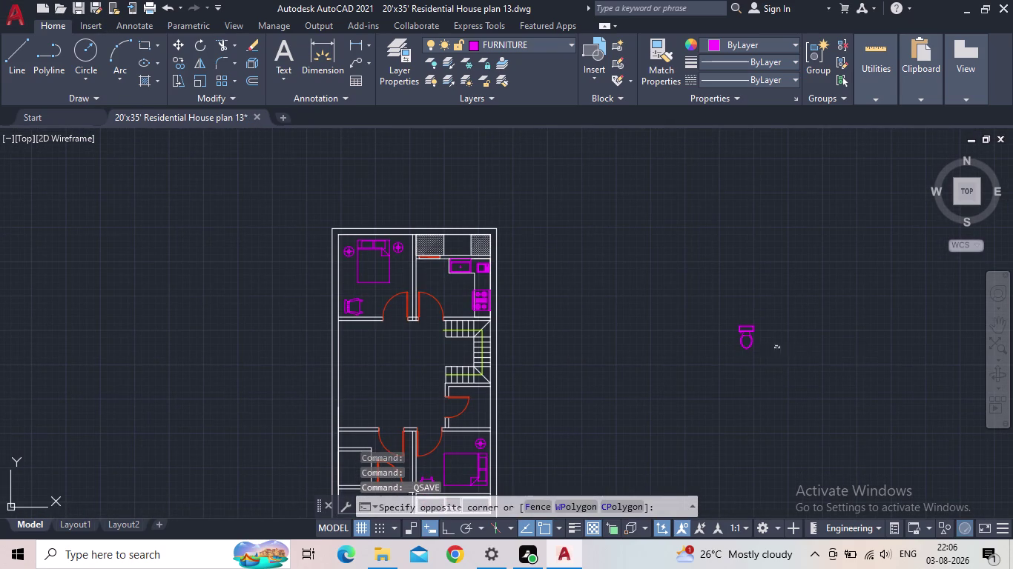
click(729, 330)
scroll(up, 3)
scroll(up, 3)
key(r)
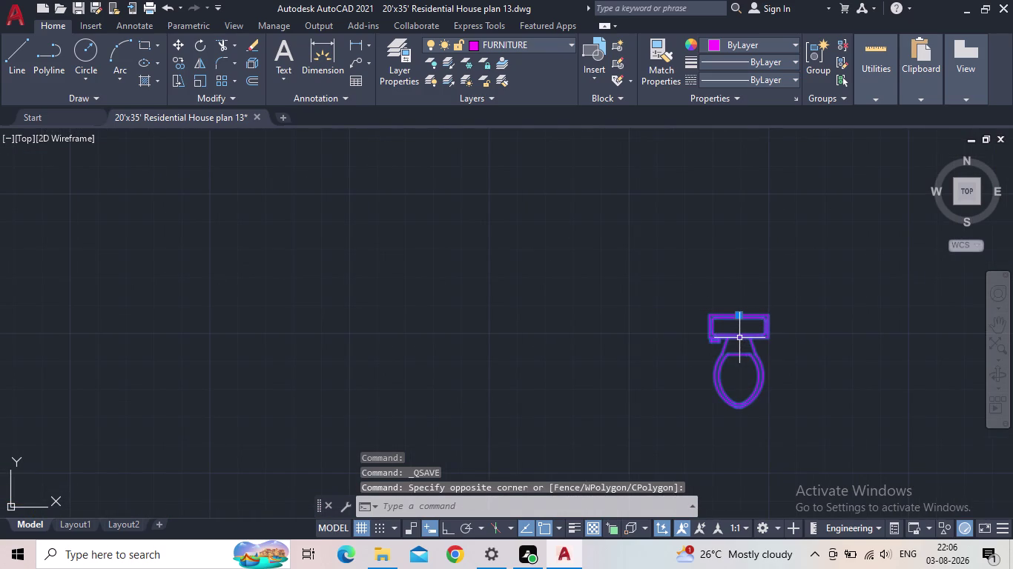
key(o)
key(Return)
click(737, 318)
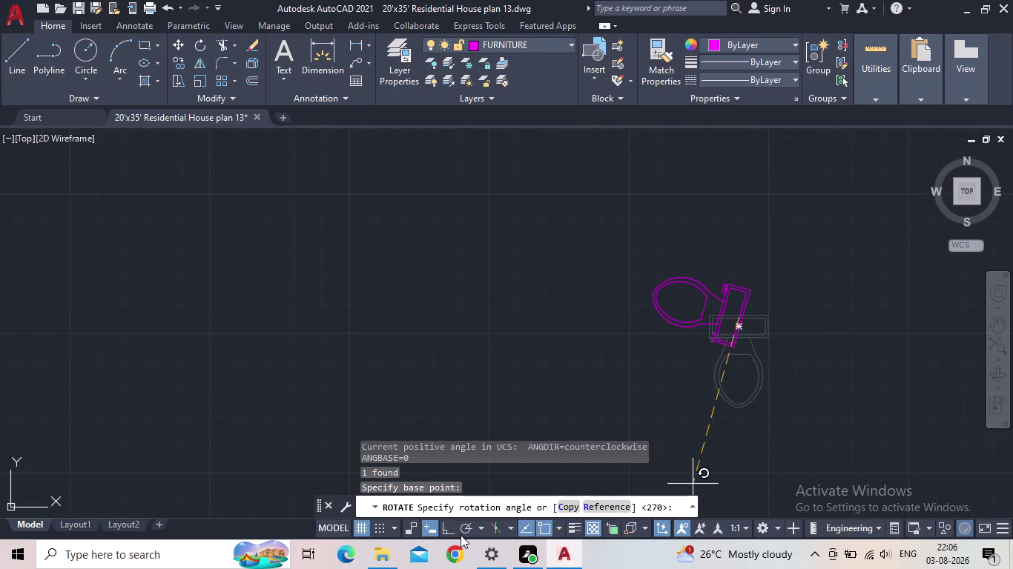
click(450, 531)
click(775, 378)
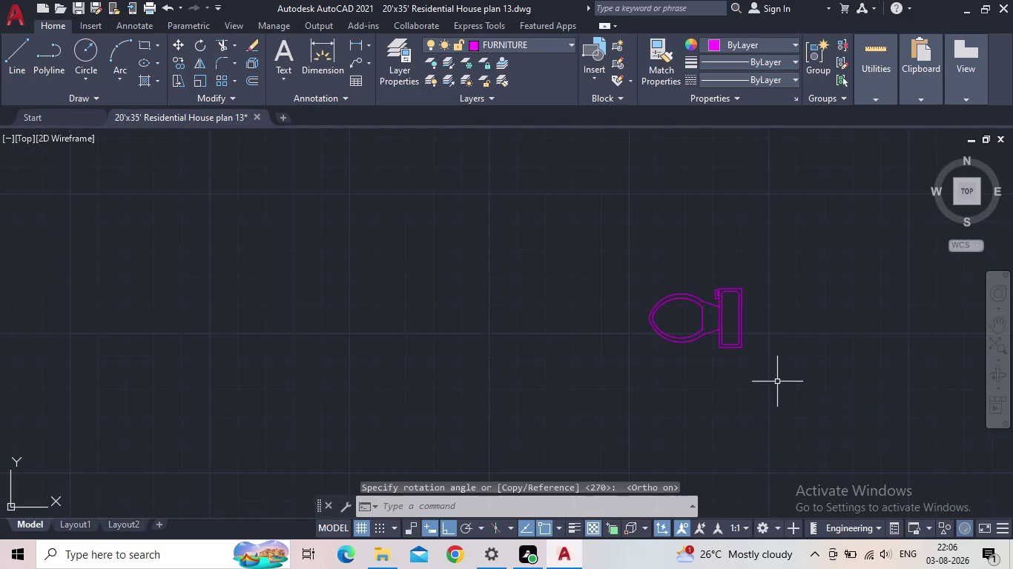
click(804, 399)
click(672, 317)
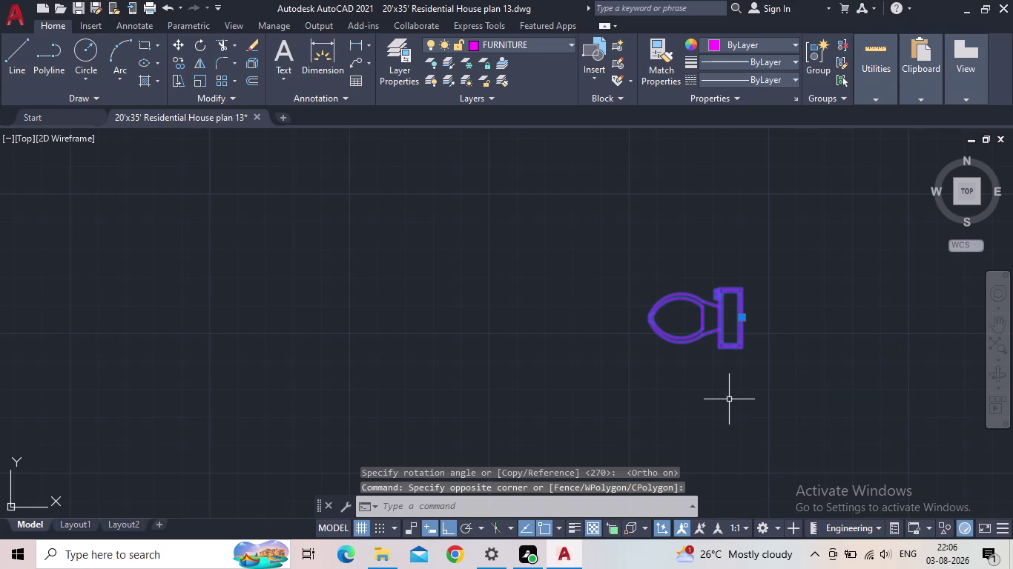
Copy the rotated toilet, with Ortho off, into the room below the staircase.
key(c)
key(o)
key(Return)
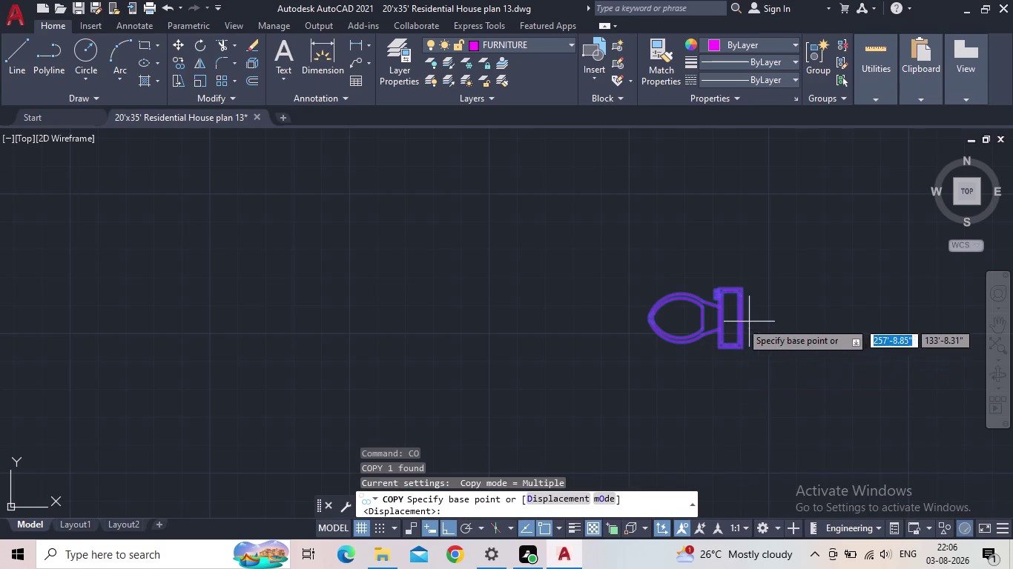
click(740, 321)
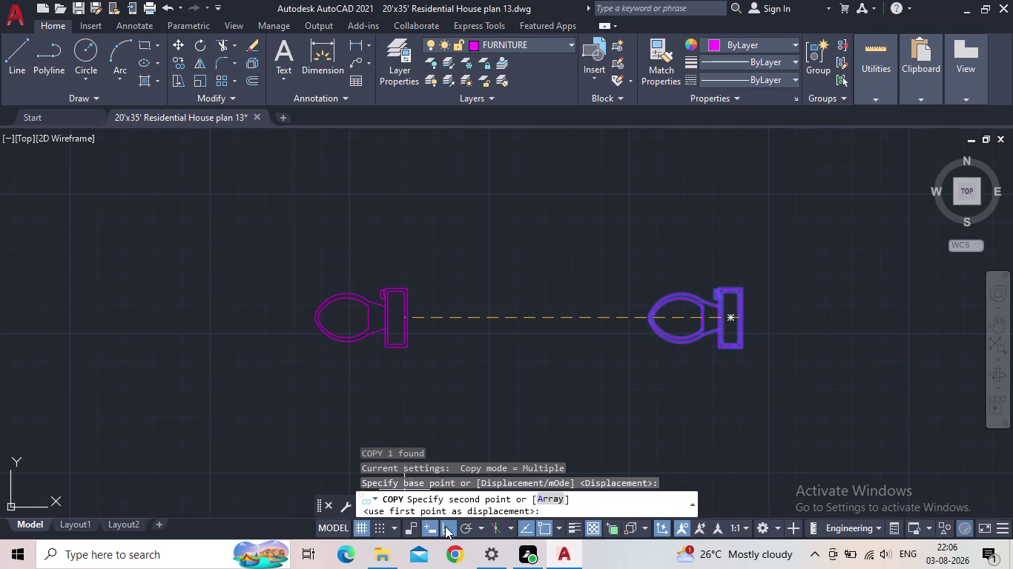
click(445, 525)
middle_drag(233, 430, 534, 431)
scroll(down, 3)
middle_drag(462, 410, 458, 315)
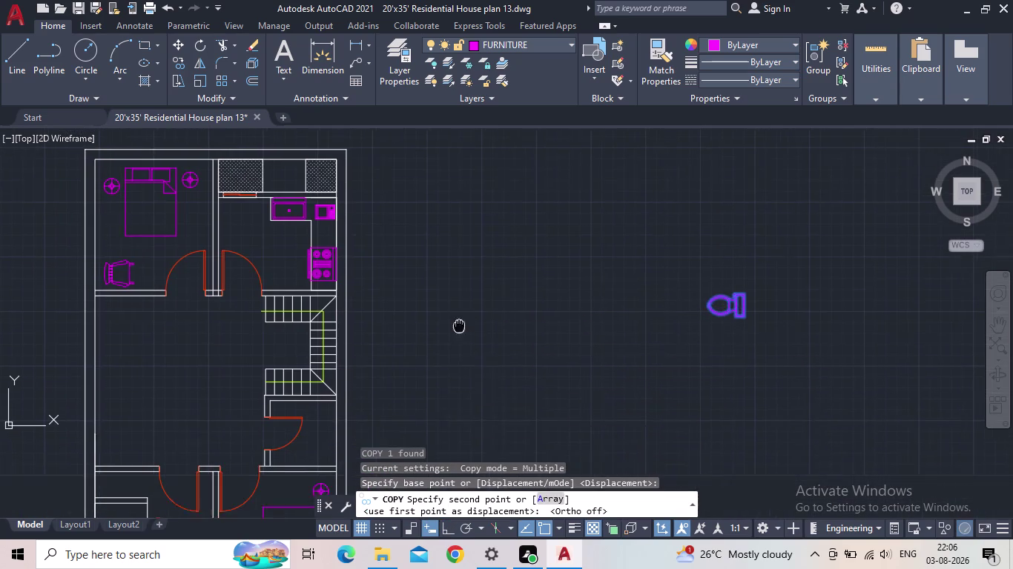
scroll(up, 3)
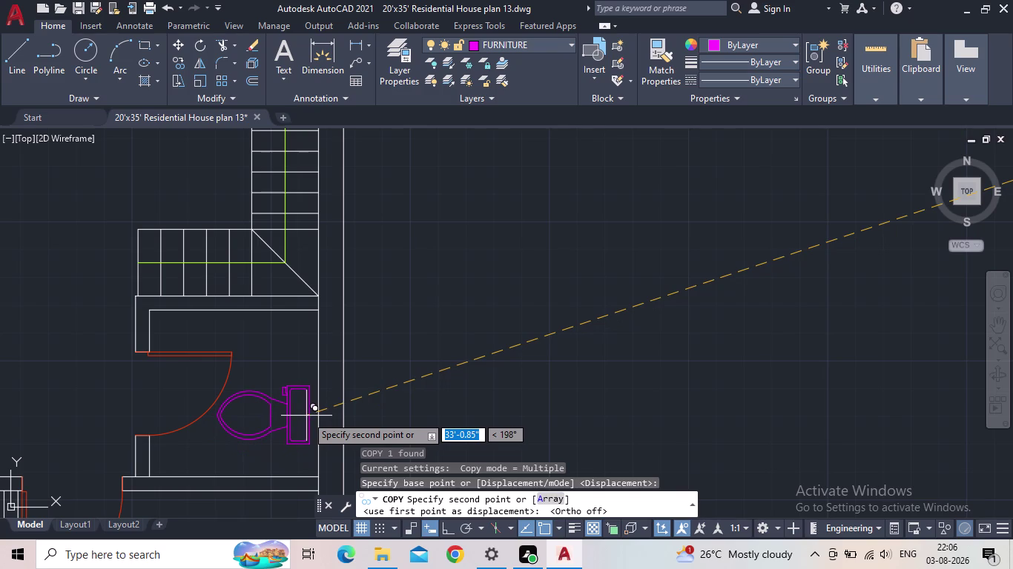
click(308, 416)
End the copy command and survey the plan and remaining loose furniture.
scroll(down, 3)
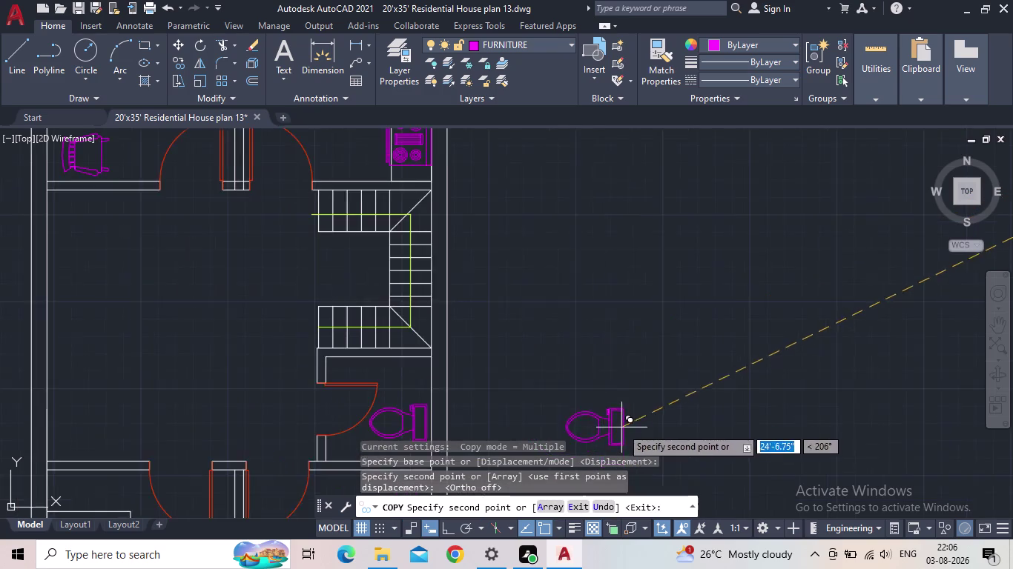
middle_drag(621, 413, 599, 358)
scroll(down, 3)
middle_drag(595, 331, 401, 307)
scroll(down, 3)
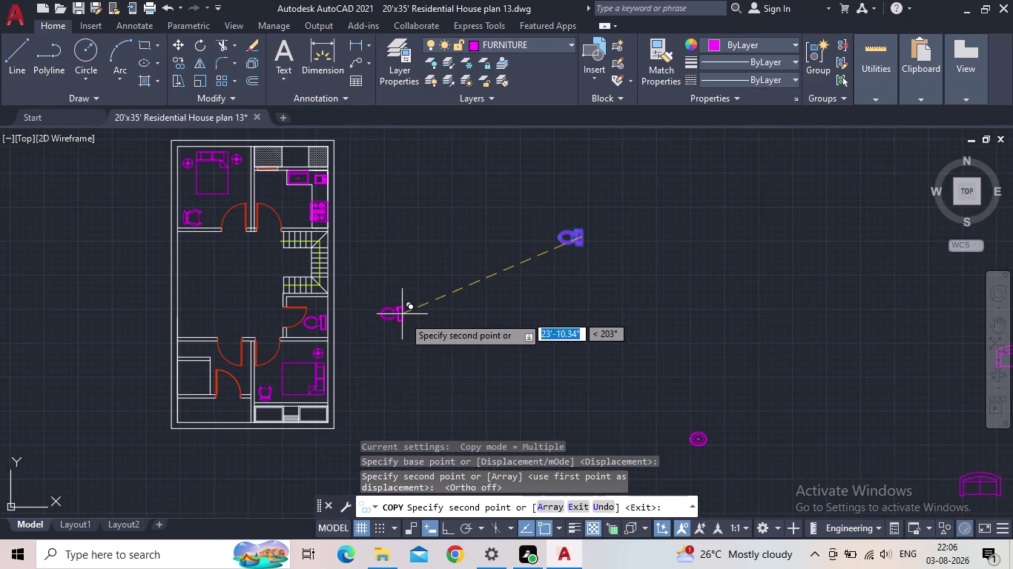
key(Escape)
middle_drag(403, 337, 491, 336)
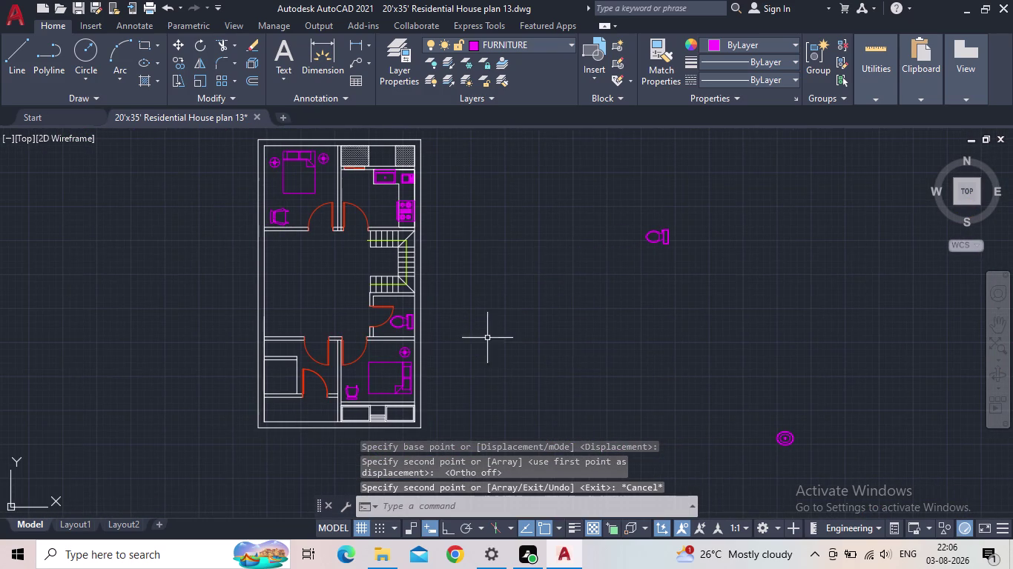
scroll(up, 3)
scroll(down, 3)
middle_drag(774, 423, 738, 314)
scroll(down, 3)
middle_drag(662, 384, 656, 367)
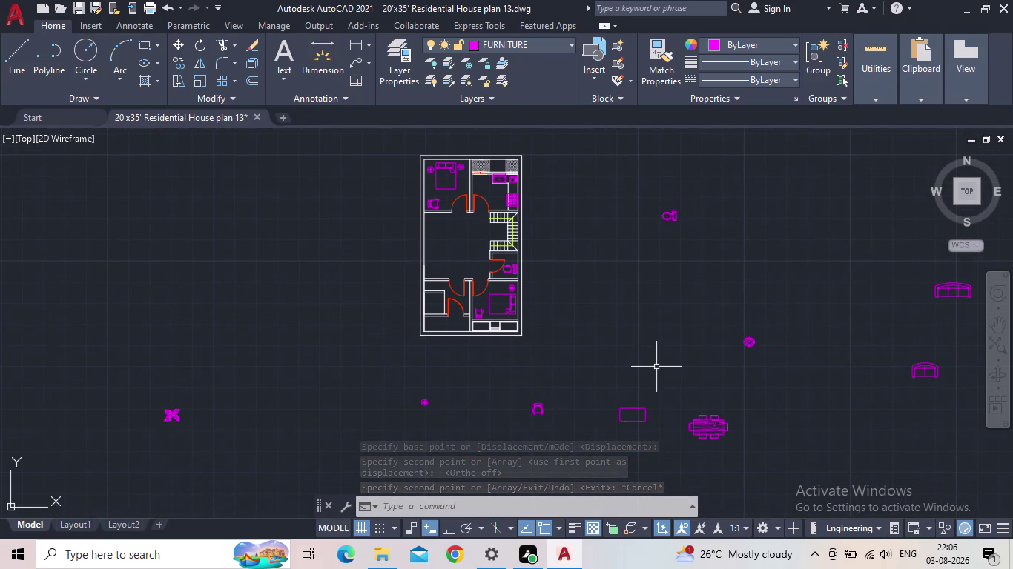
Move the right-hand sofa to the left side of the house plan.
click(705, 427)
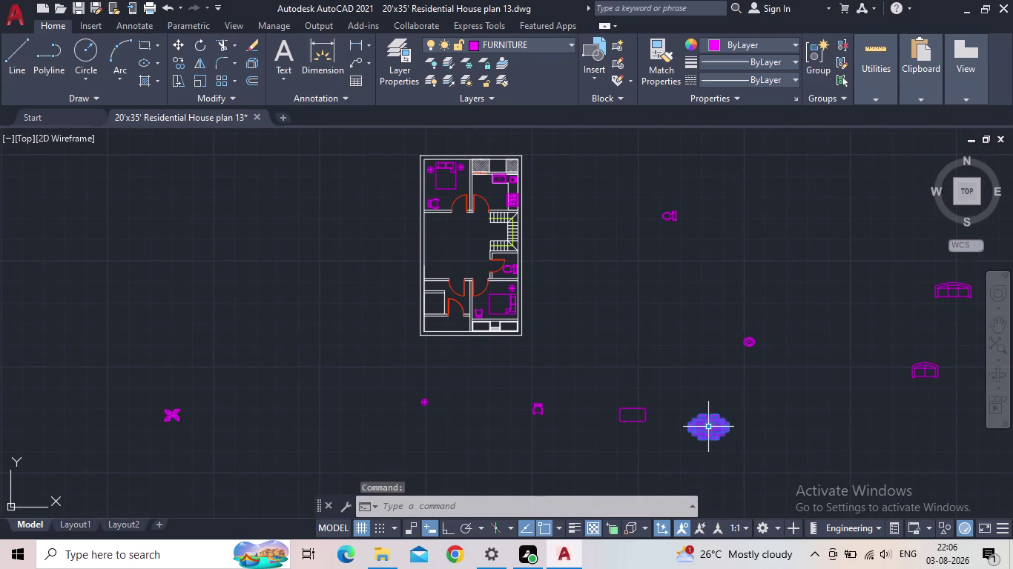
key(Escape)
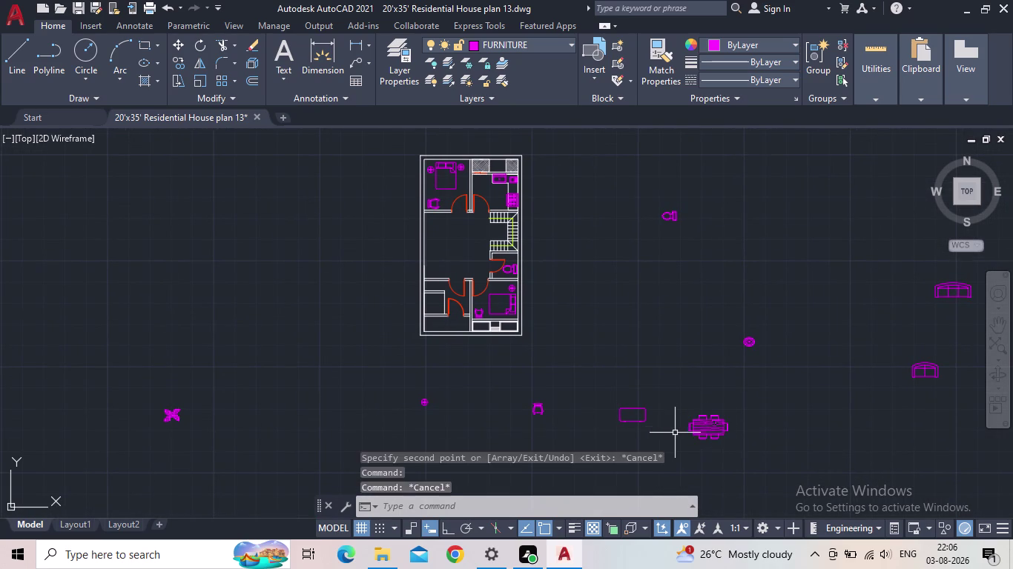
middle_drag(670, 425, 545, 425)
drag(867, 312, 857, 308)
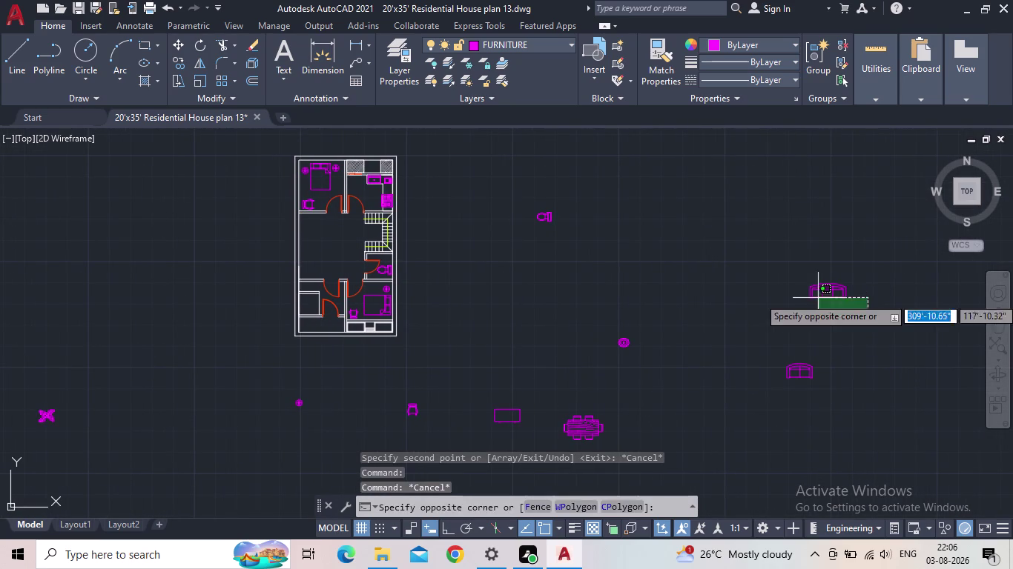
click(815, 295)
click(828, 284)
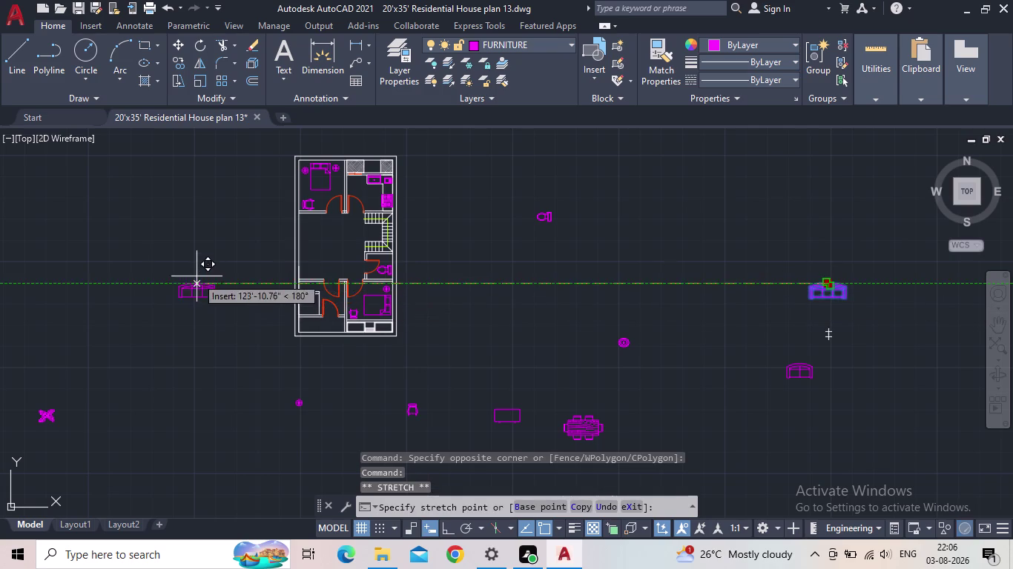
click(247, 257)
key(Escape)
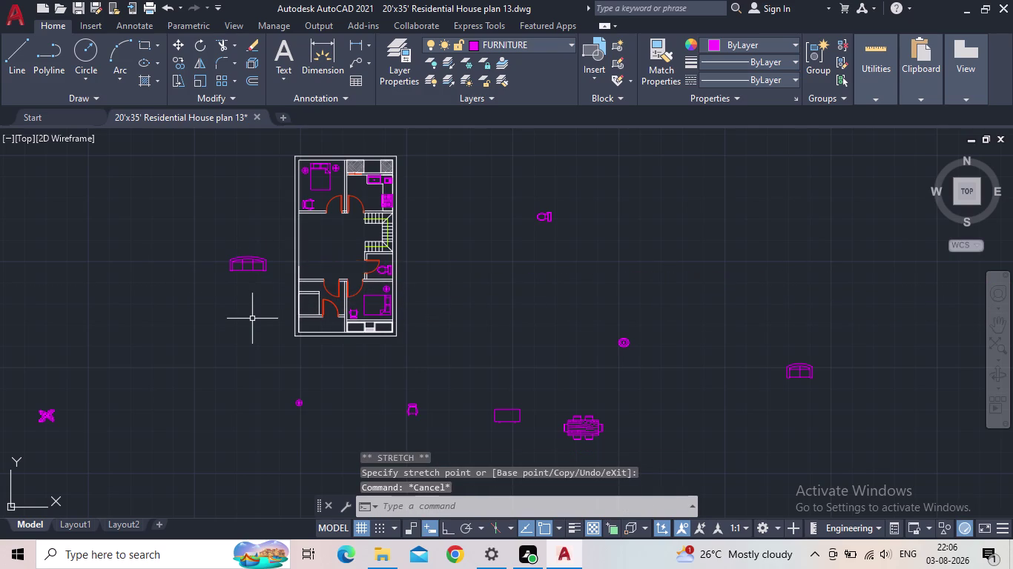
Move the lower-right sofa and the small rectangular table beside it, left of the plan.
click(802, 375)
drag(801, 365, 779, 365)
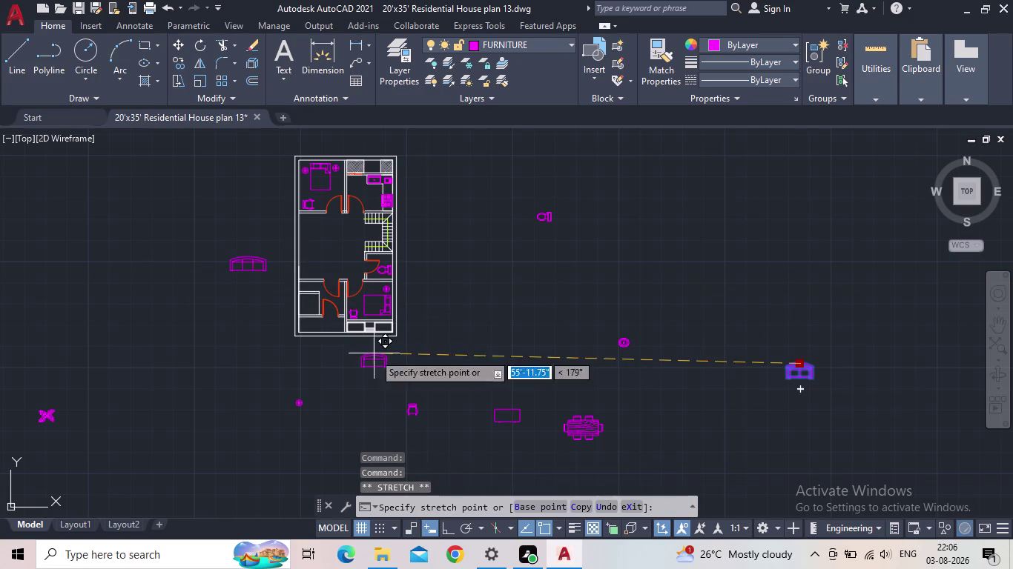
click(234, 308)
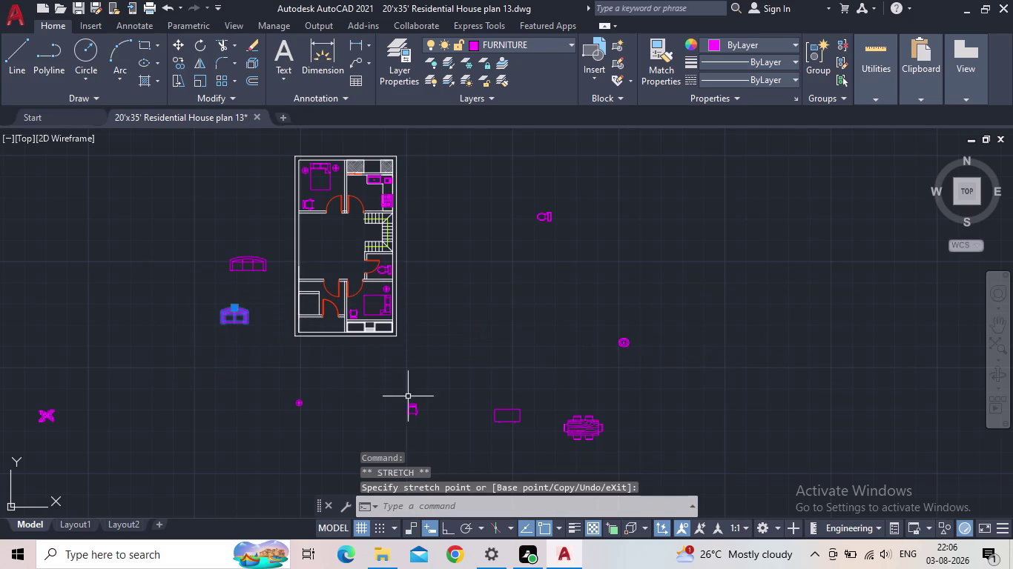
click(507, 416)
click(487, 412)
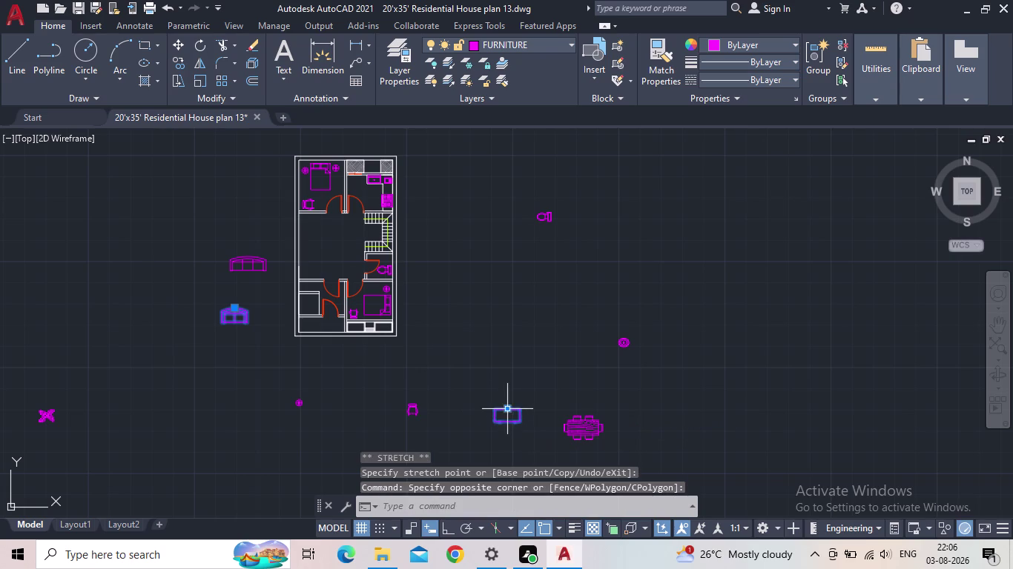
click(508, 410)
click(236, 341)
Zoom in on the gathered furniture and start scaling the upper sofa with SC.
middle_drag(278, 366, 277, 492)
scroll(up, 3)
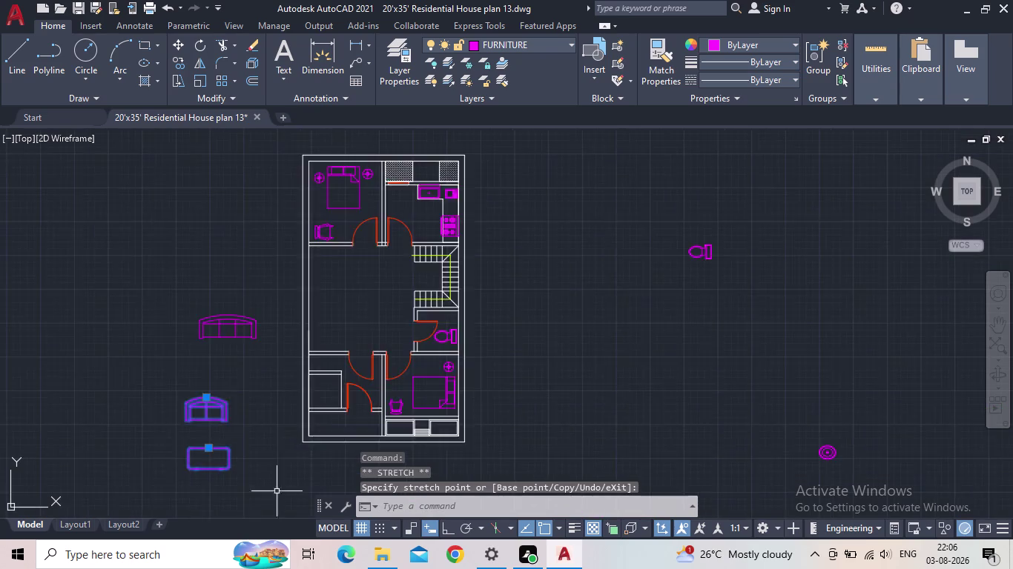
key(Escape)
drag(224, 482, 206, 456)
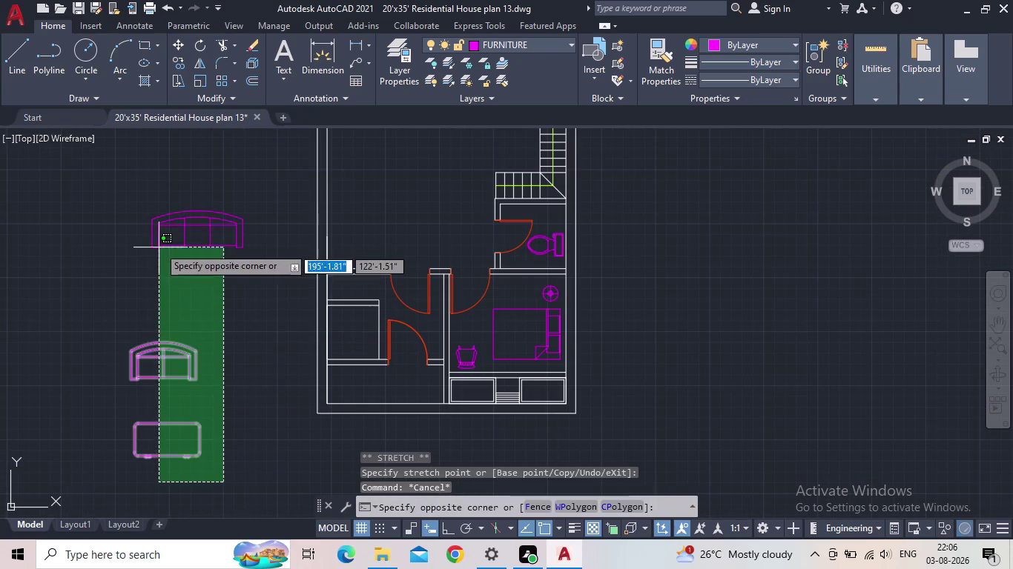
click(138, 226)
key(Escape)
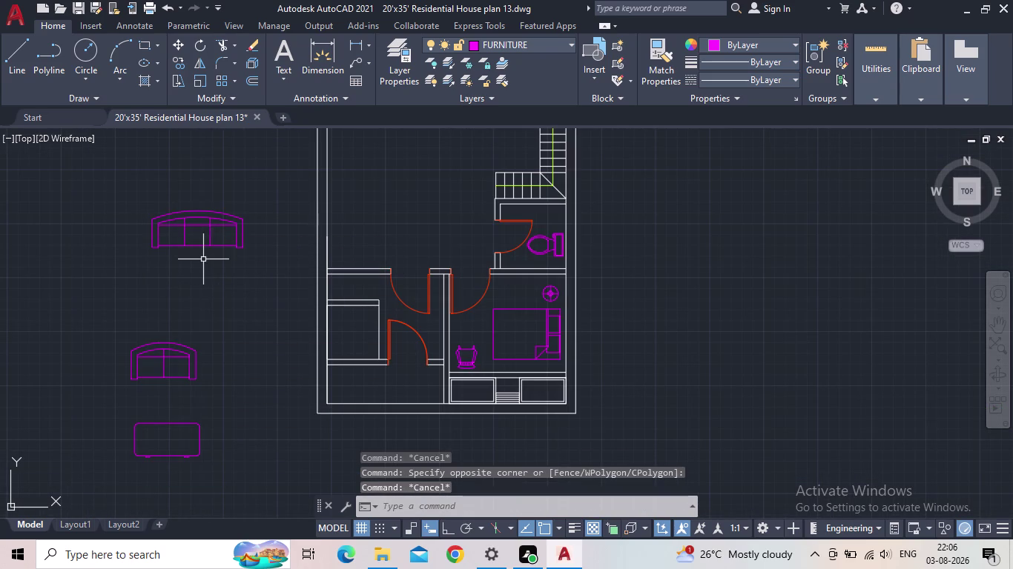
text(sc)
key(space)
Shrink the upper sofa and move it into the plan's middle room.
click(192, 216)
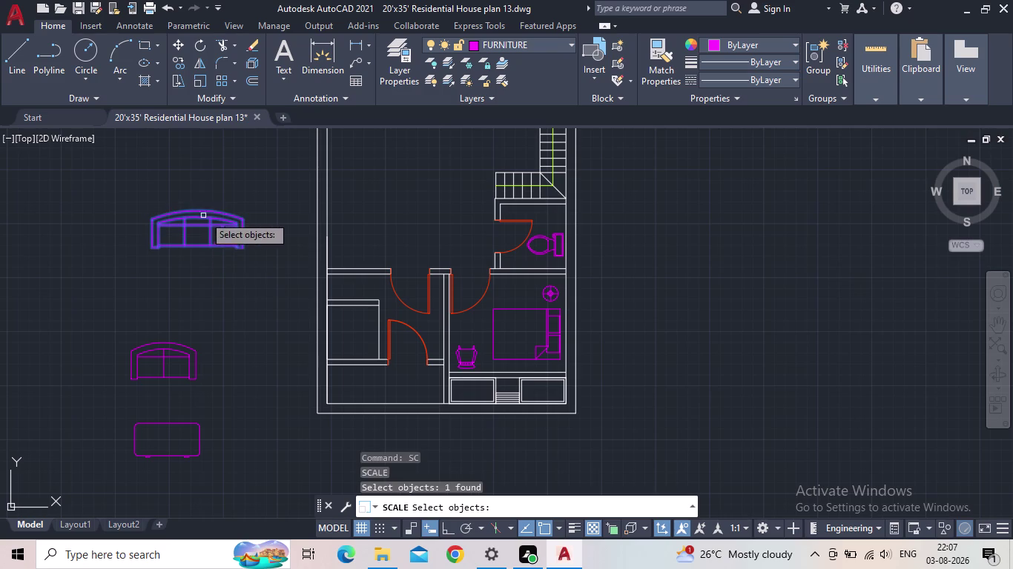
key(space)
drag(192, 212, 201, 236)
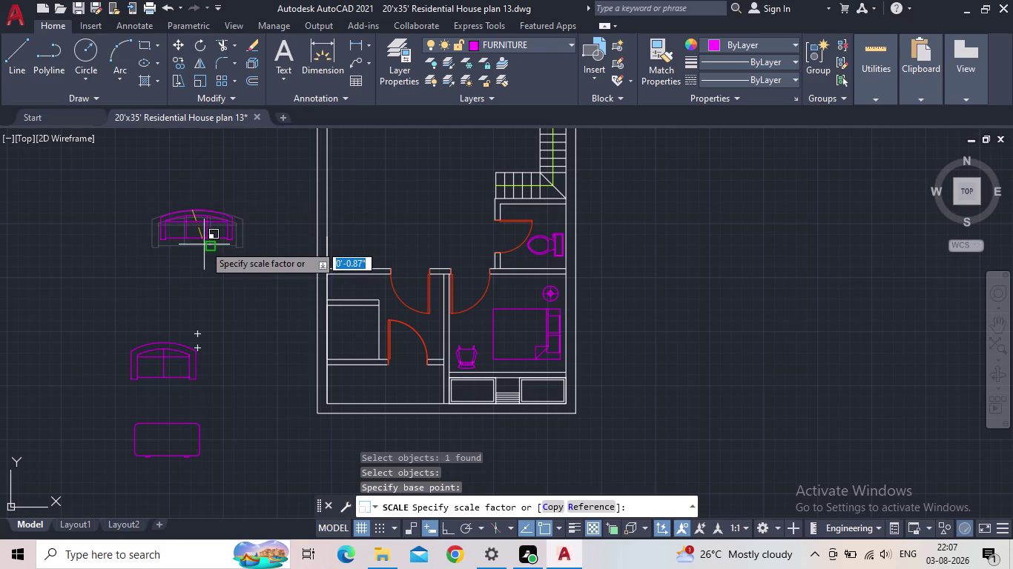
click(203, 237)
click(200, 224)
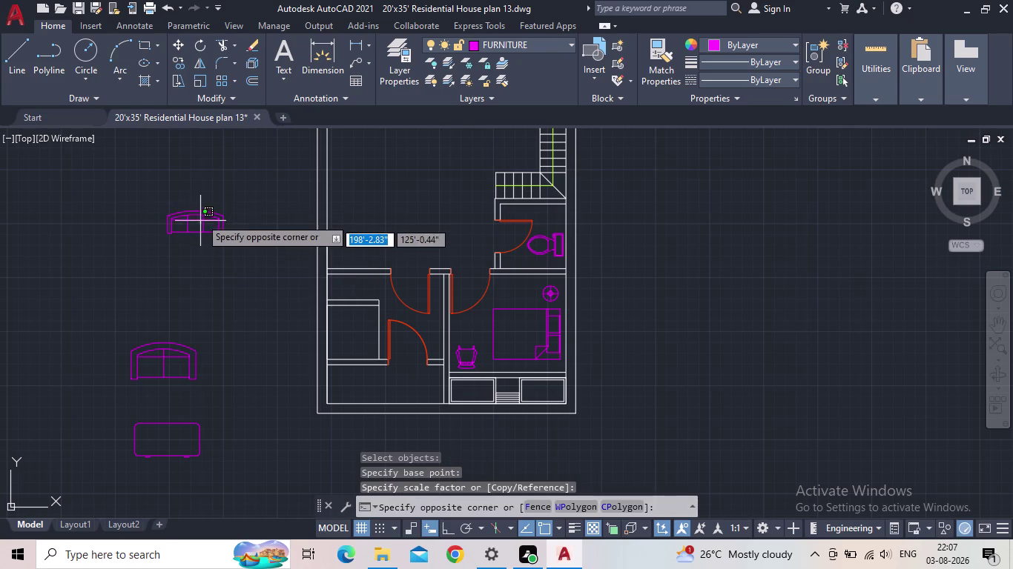
click(193, 215)
click(197, 212)
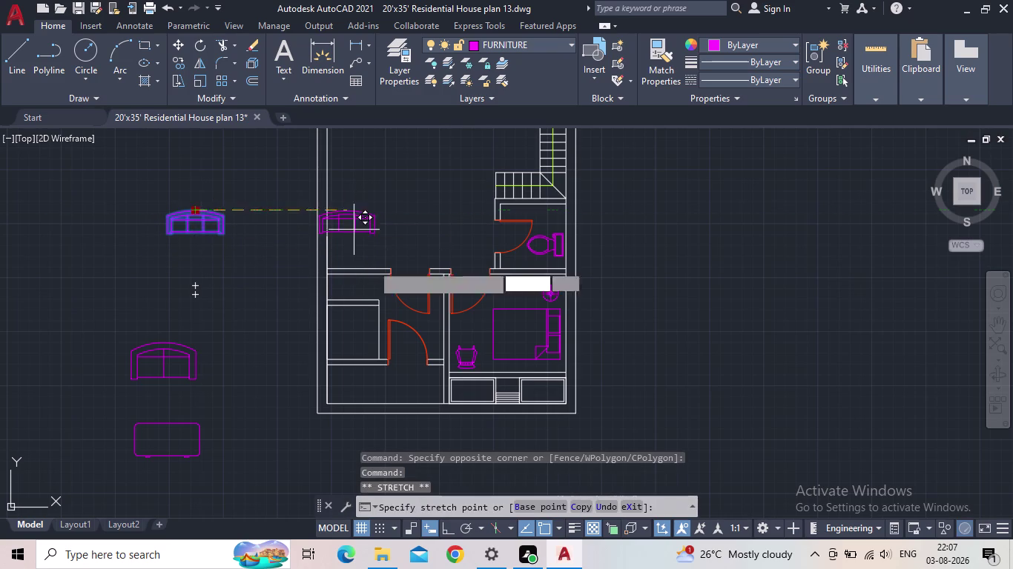
middle_drag(334, 175, 311, 273)
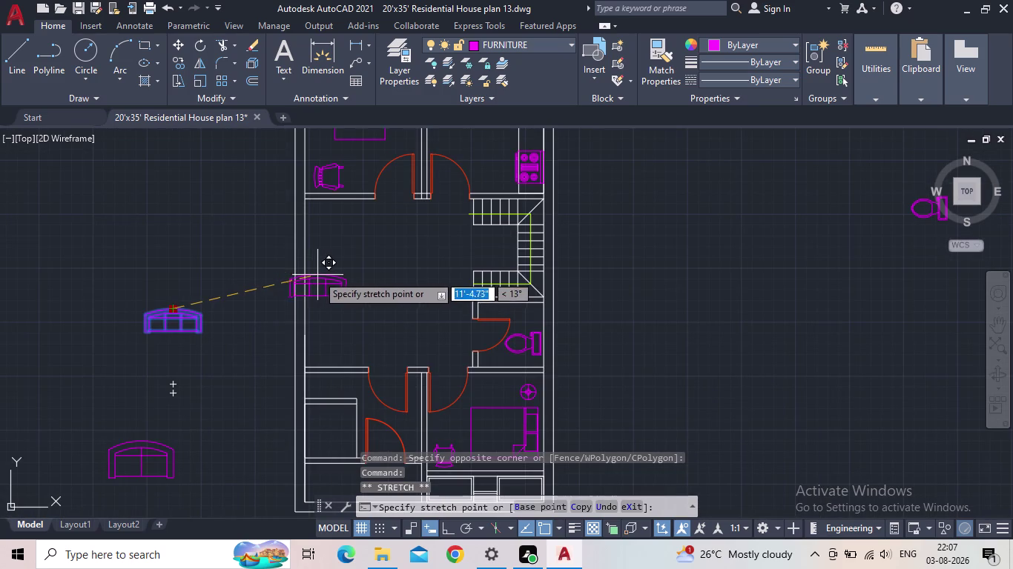
click(344, 306)
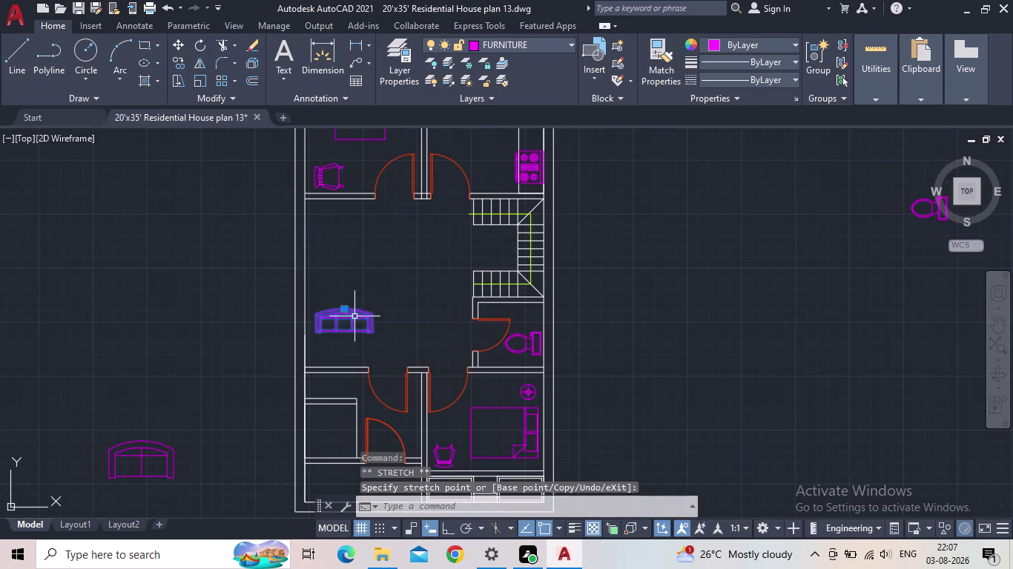
key(Escape)
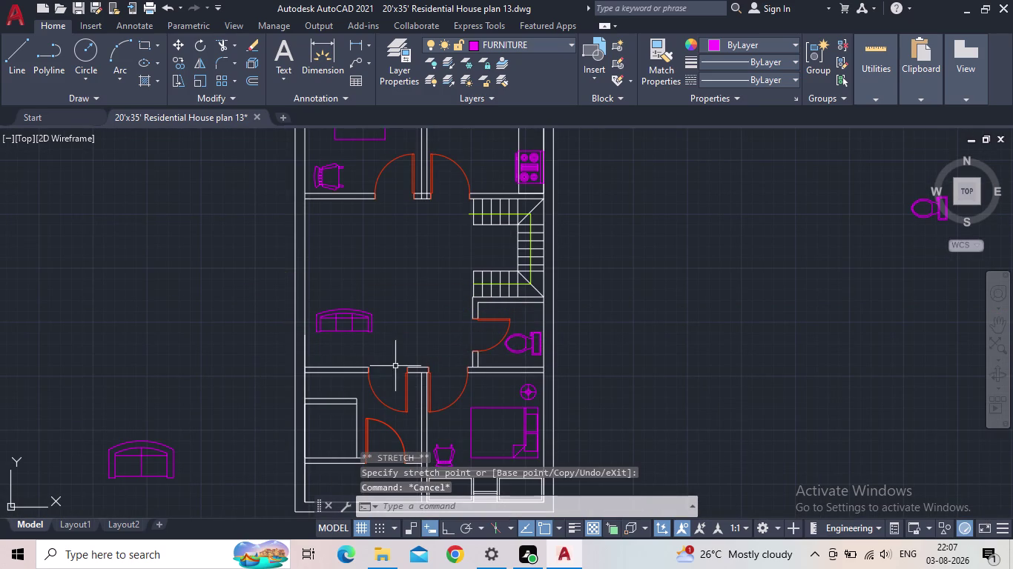
Rotate the sofa a quarter turn so it stands vertically.
click(445, 529)
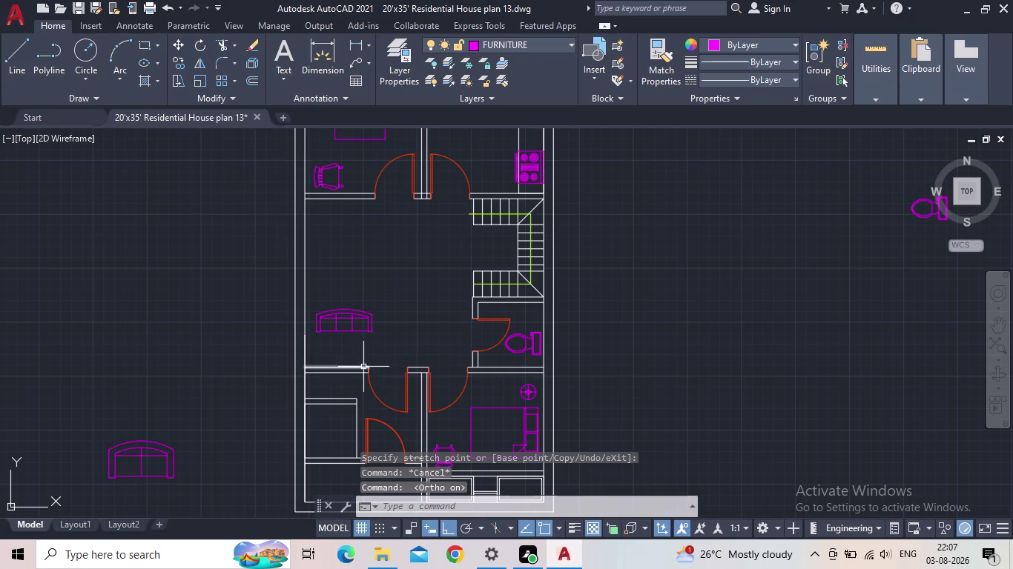
drag(363, 355, 353, 336)
click(335, 300)
key(r)
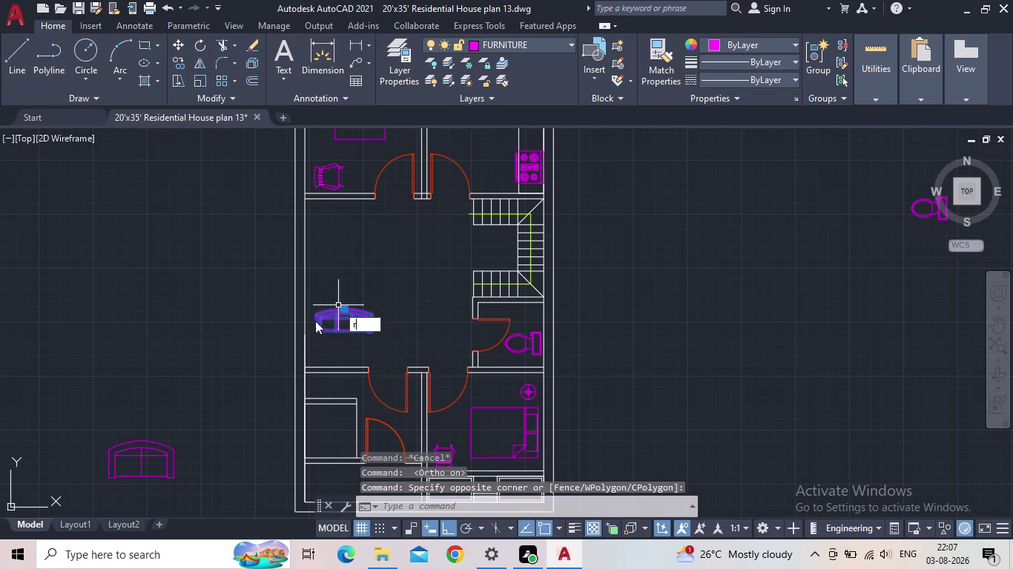
text(o)
key(space)
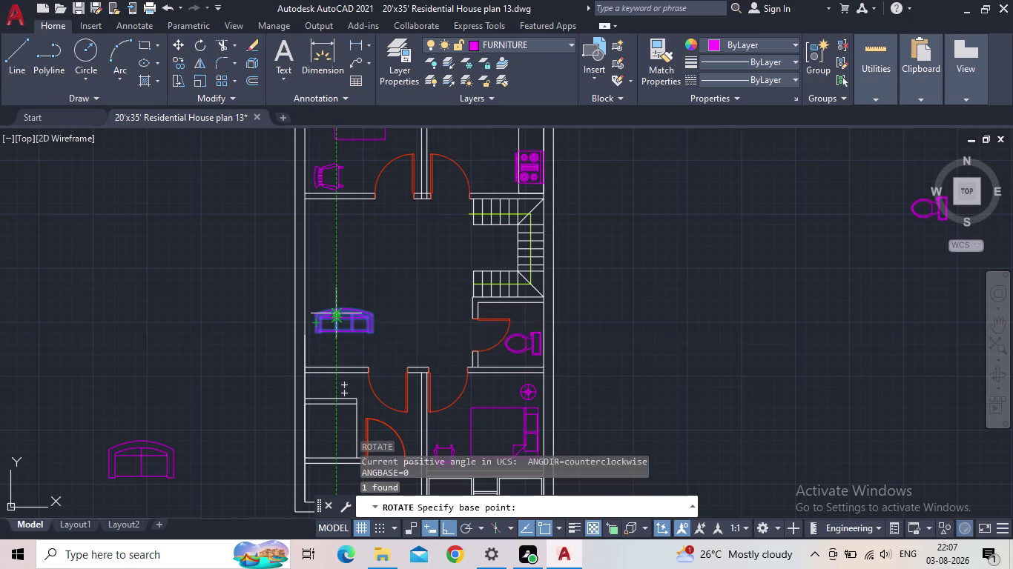
click(343, 310)
click(344, 279)
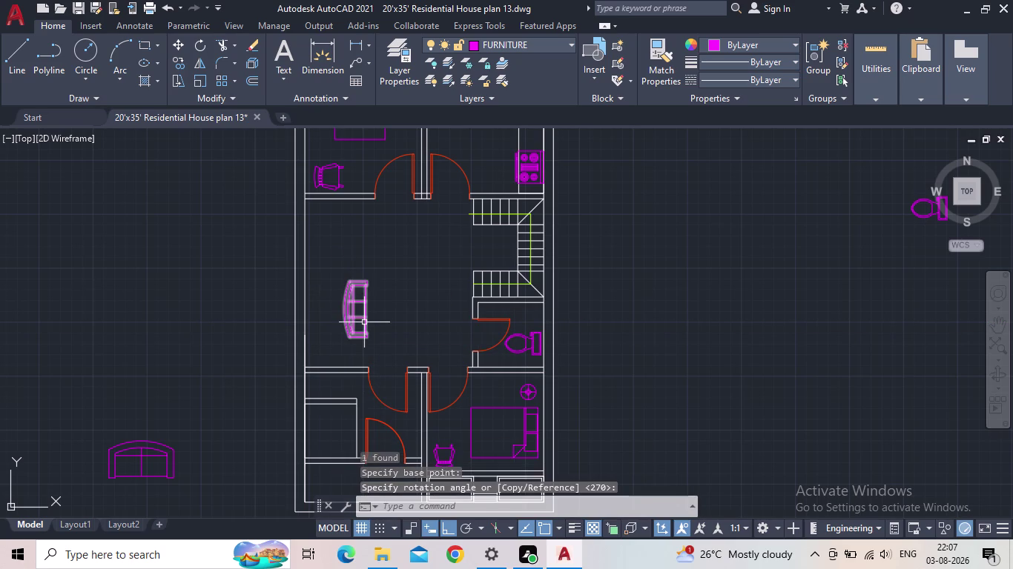
key(Escape)
Move the rotated sofa against the left wall of the living area.
click(365, 319)
click(343, 311)
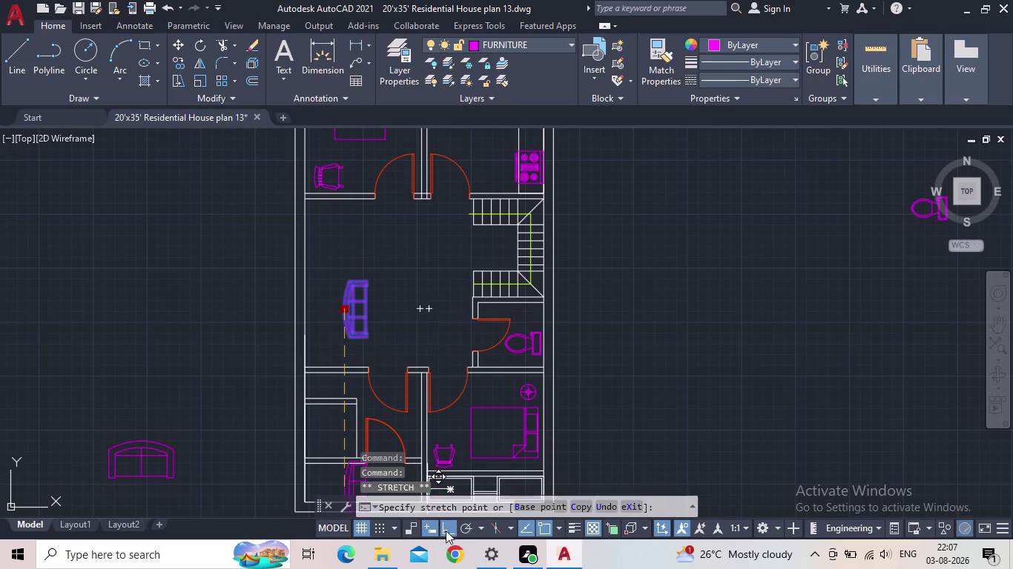
drag(445, 531, 441, 514)
scroll(up, 3)
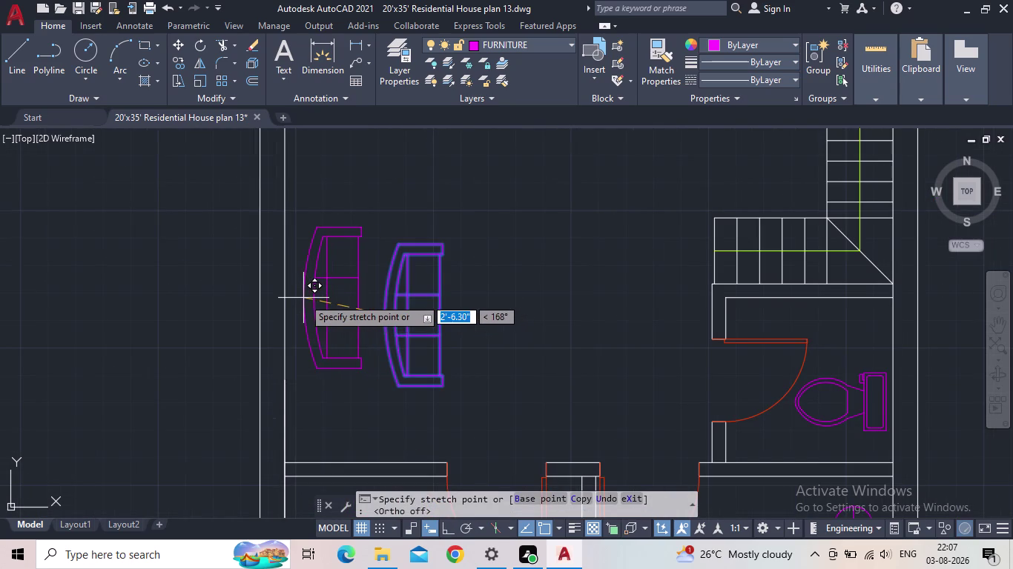
click(304, 299)
key(Escape)
scroll(down, 3)
middle_drag(404, 358, 296, 291)
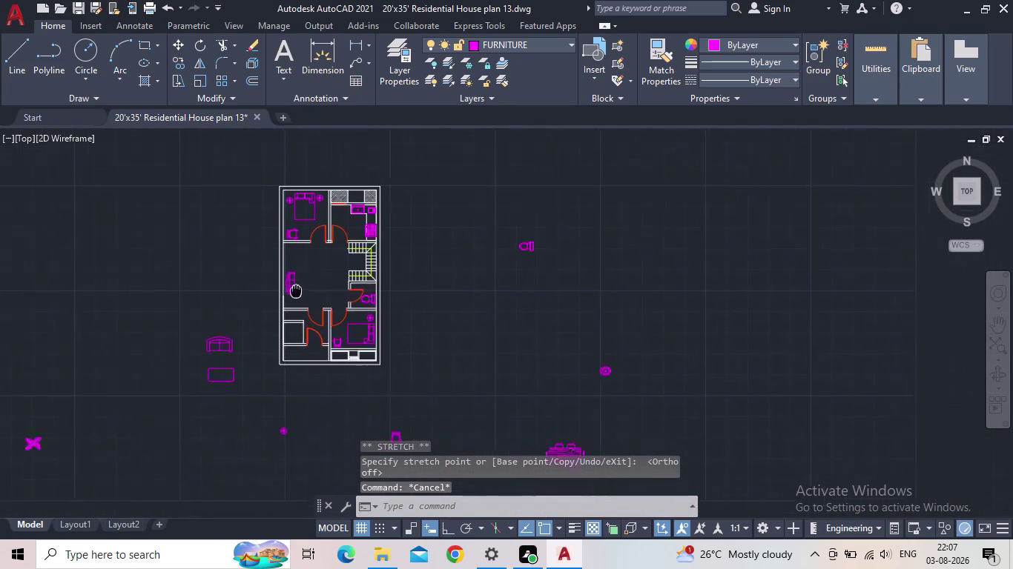
Rotate the dining table set 90 degrees so it stands upright.
middle_drag(296, 292, 250, 288)
scroll(up, 3)
middle_drag(493, 436, 403, 338)
drag(470, 384, 445, 380)
click(404, 358)
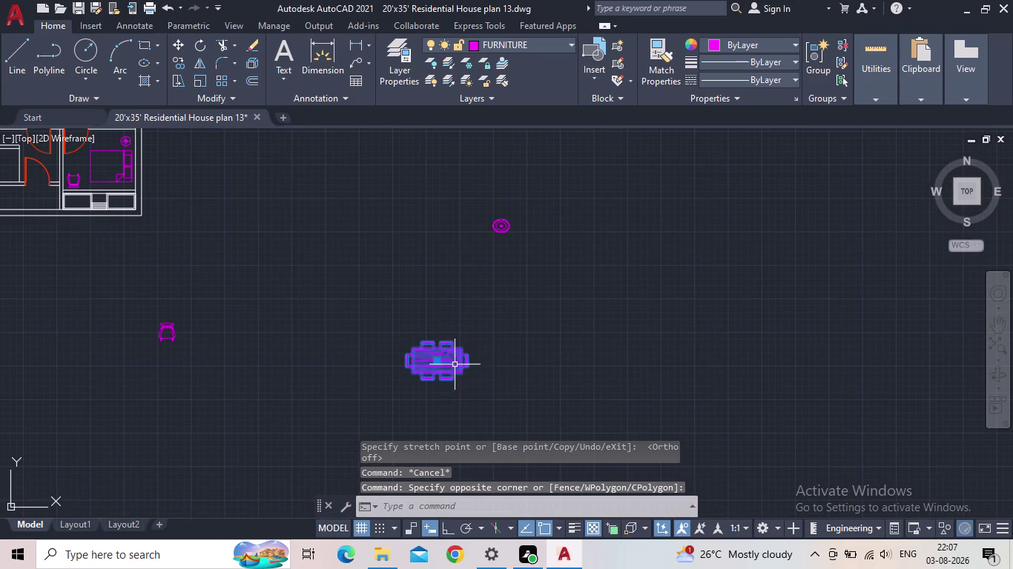
key(r)
key(o)
key(space)
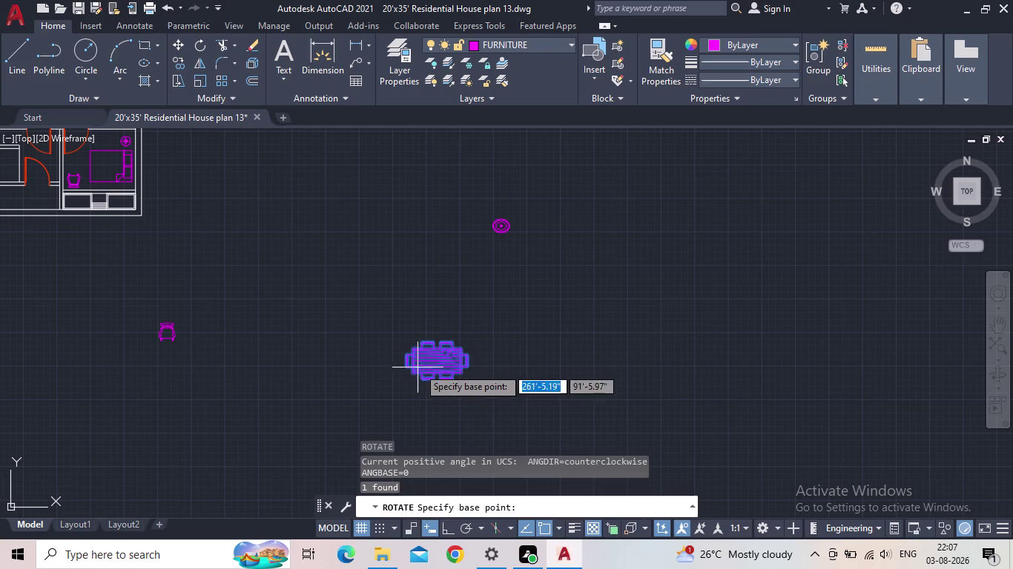
click(440, 365)
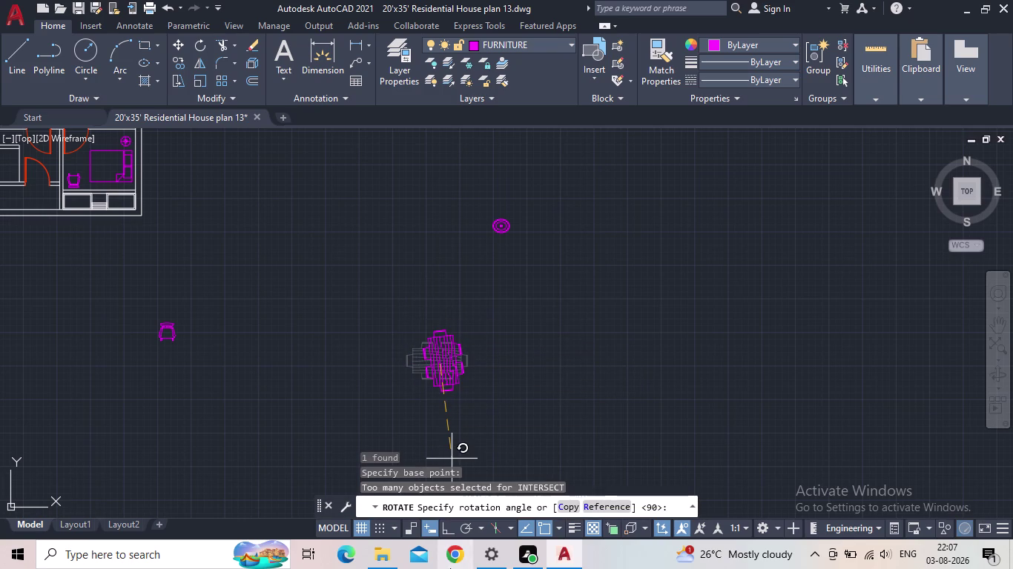
click(448, 526)
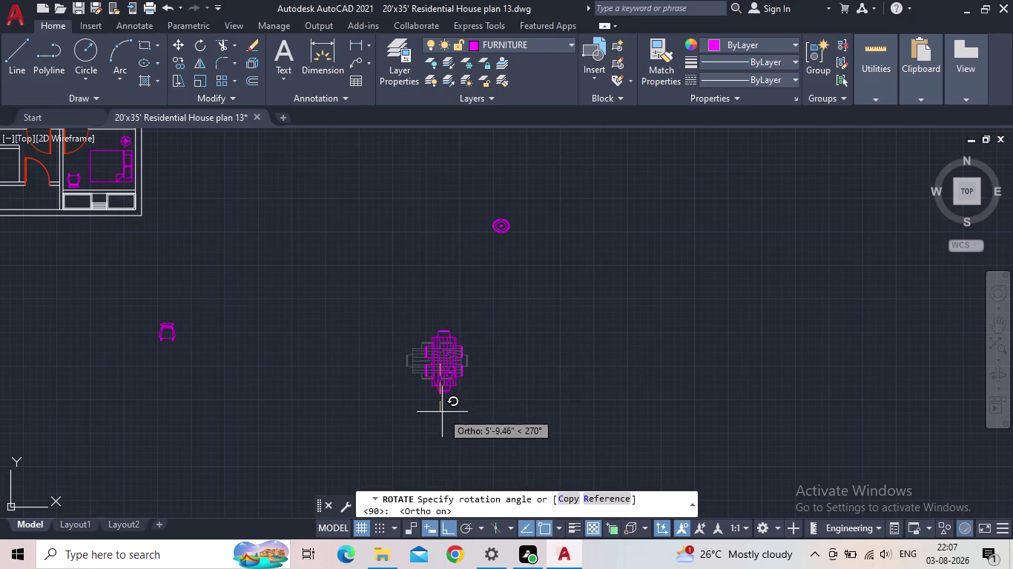
click(443, 414)
key(Escape)
Scale the rotated dining table set down.
drag(477, 404, 464, 396)
click(398, 365)
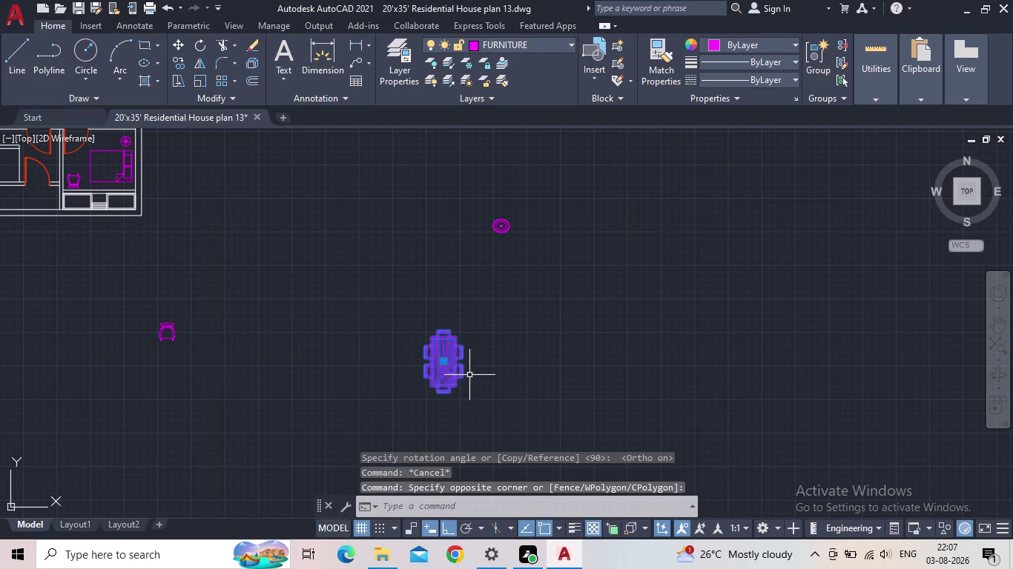
key(s)
key(c)
key(space)
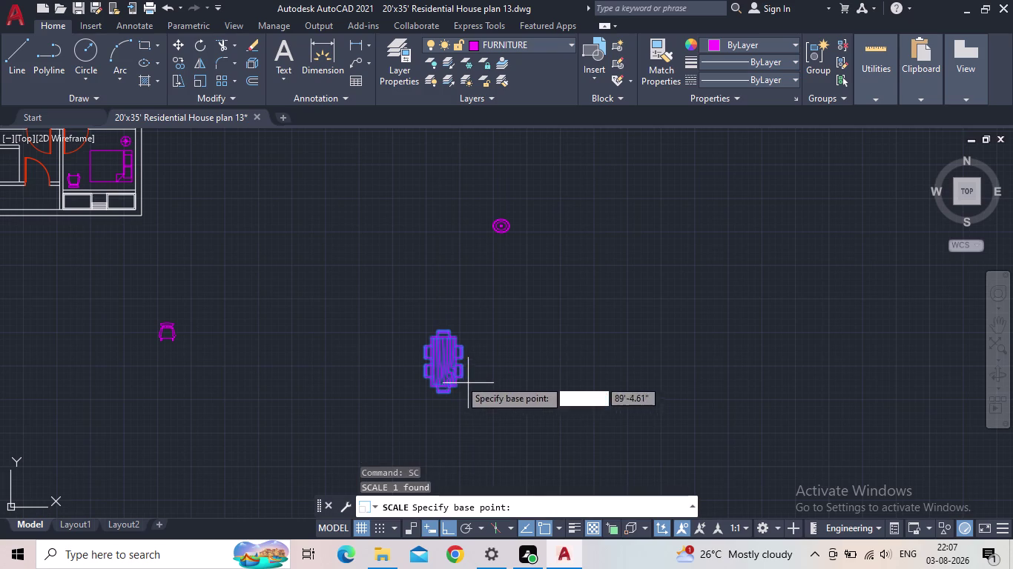
click(443, 363)
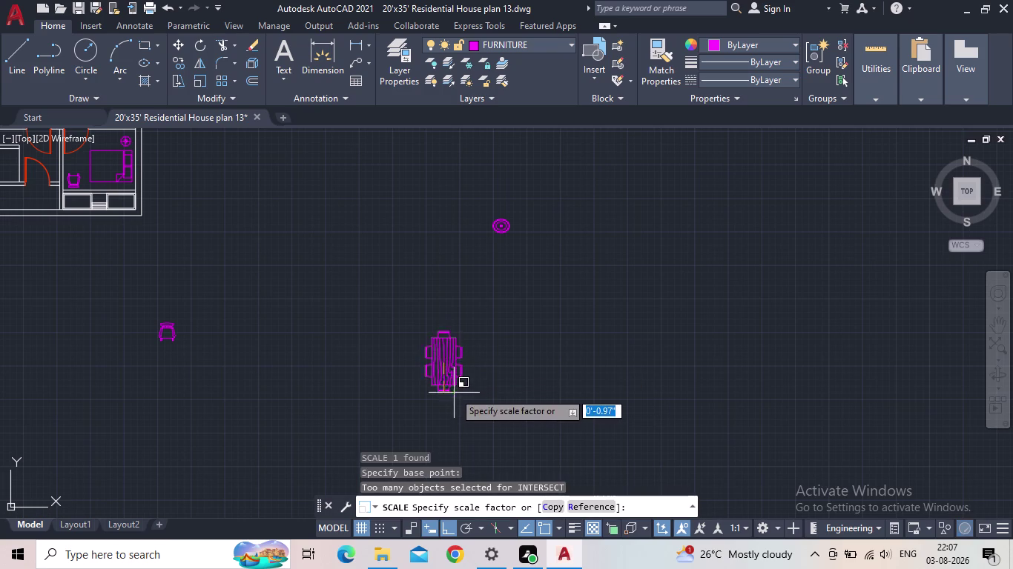
click(453, 388)
Move the scaled dining set into the living area.
drag(490, 392, 452, 371)
click(438, 365)
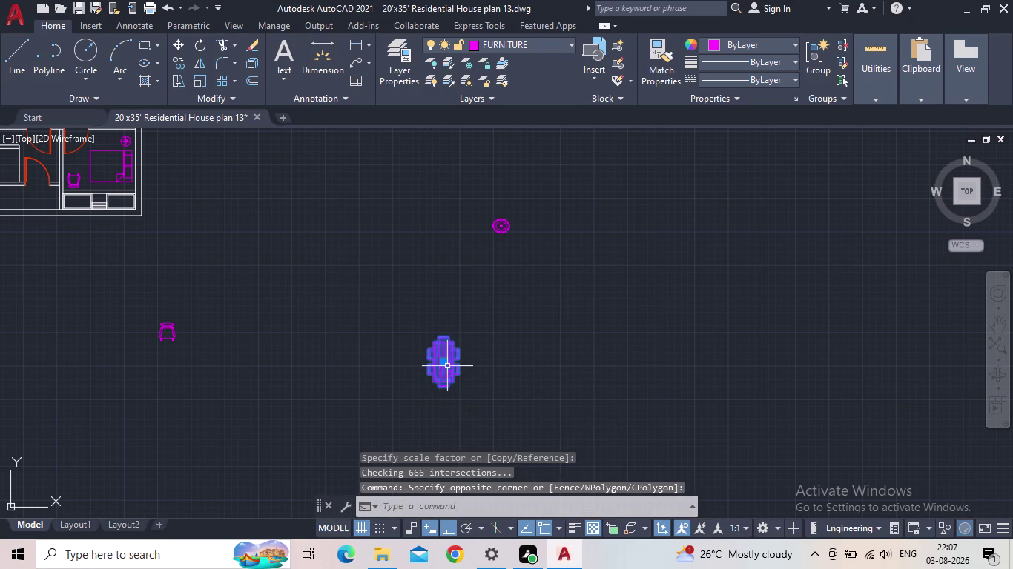
click(447, 360)
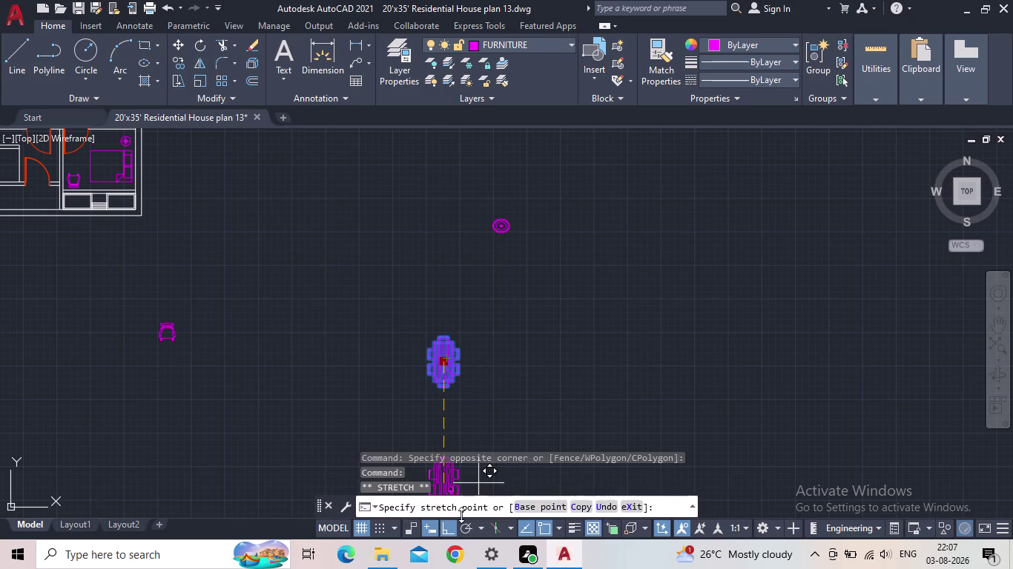
click(447, 525)
middle_drag(213, 293, 523, 462)
scroll(up, 3)
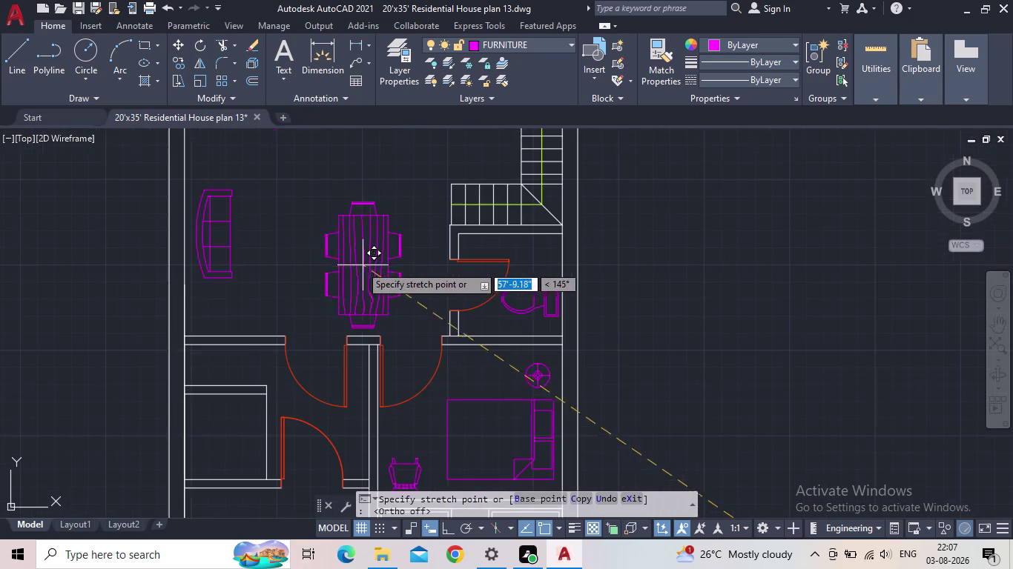
scroll(down, 3)
middle_drag(344, 256, 351, 294)
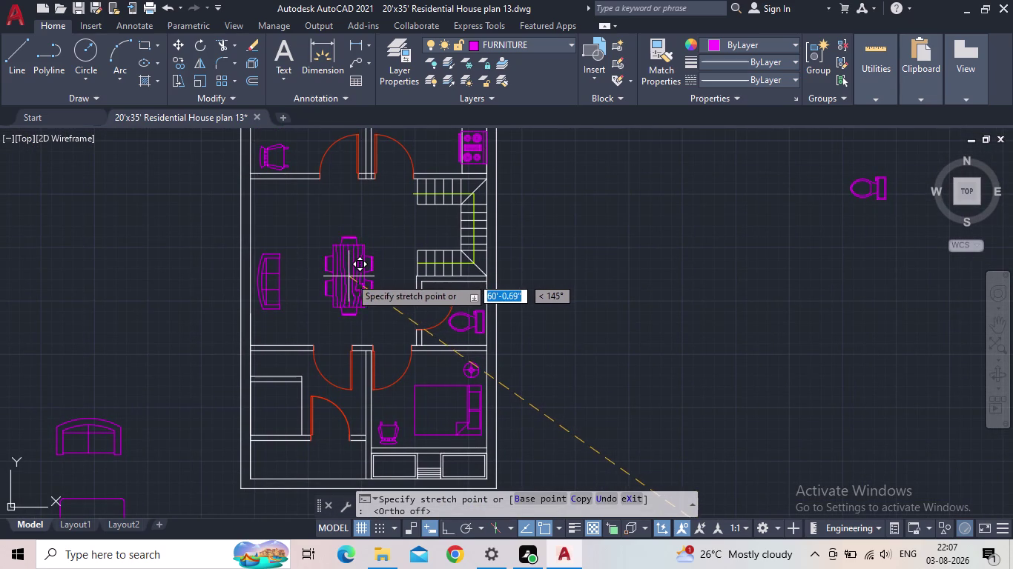
click(346, 276)
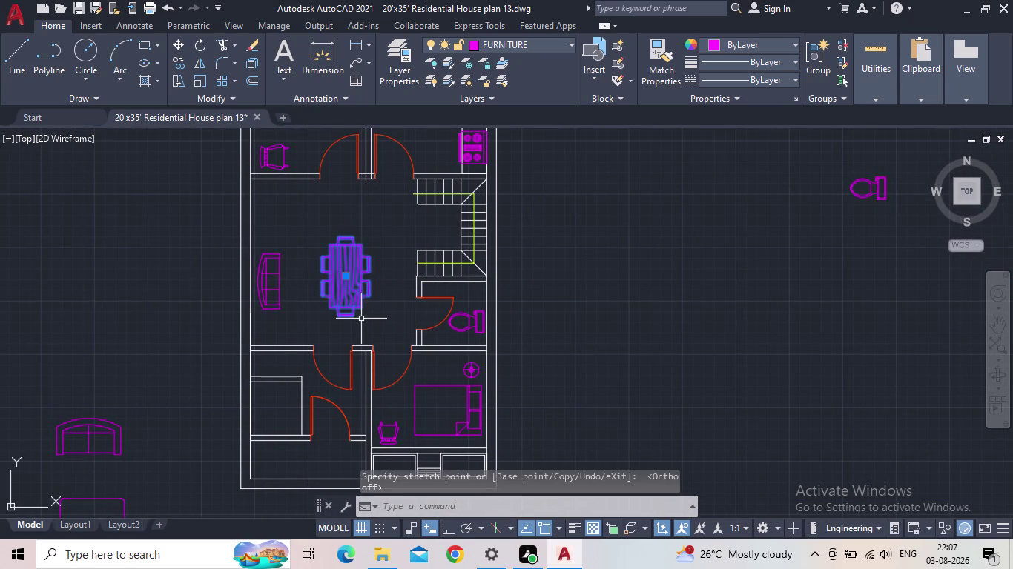
key(Escape)
Scale the dining table down a little more.
click(364, 323)
click(347, 299)
text(sc)
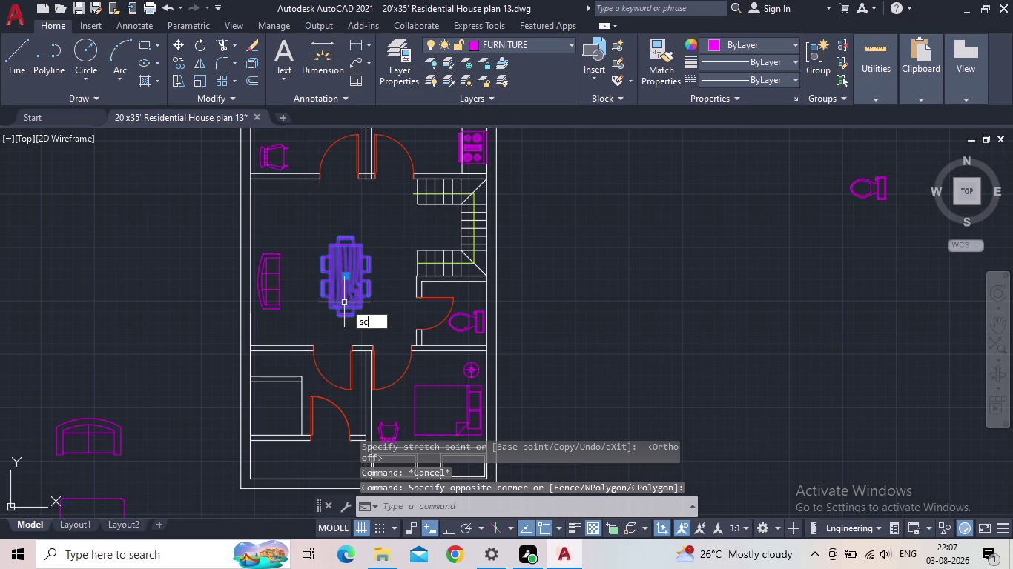
key(space)
click(346, 271)
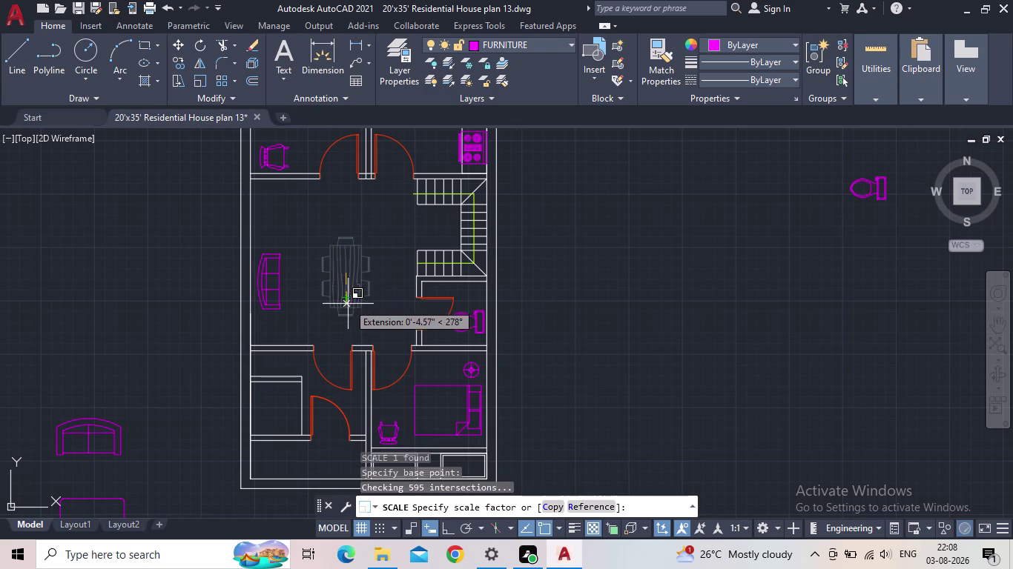
click(347, 304)
Set the smaller dining table beside the sofa.
click(343, 275)
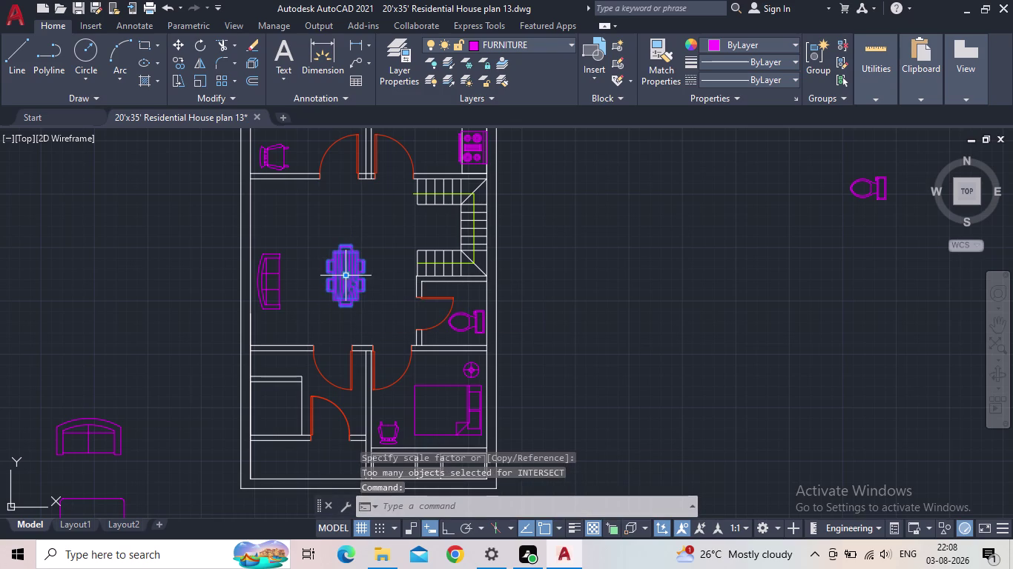
click(348, 272)
click(343, 277)
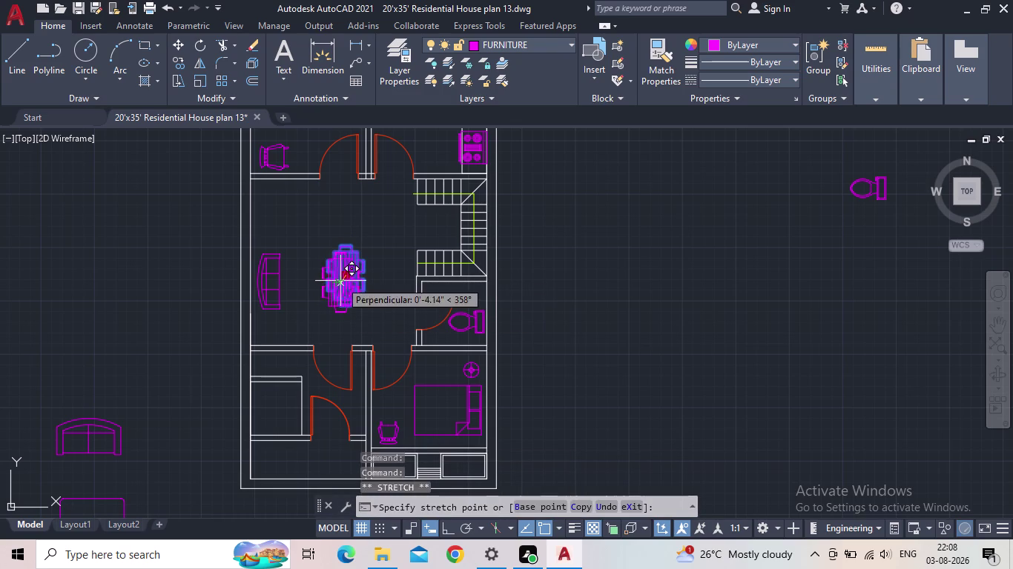
click(341, 281)
key(Escape)
middle_drag(365, 309, 373, 276)
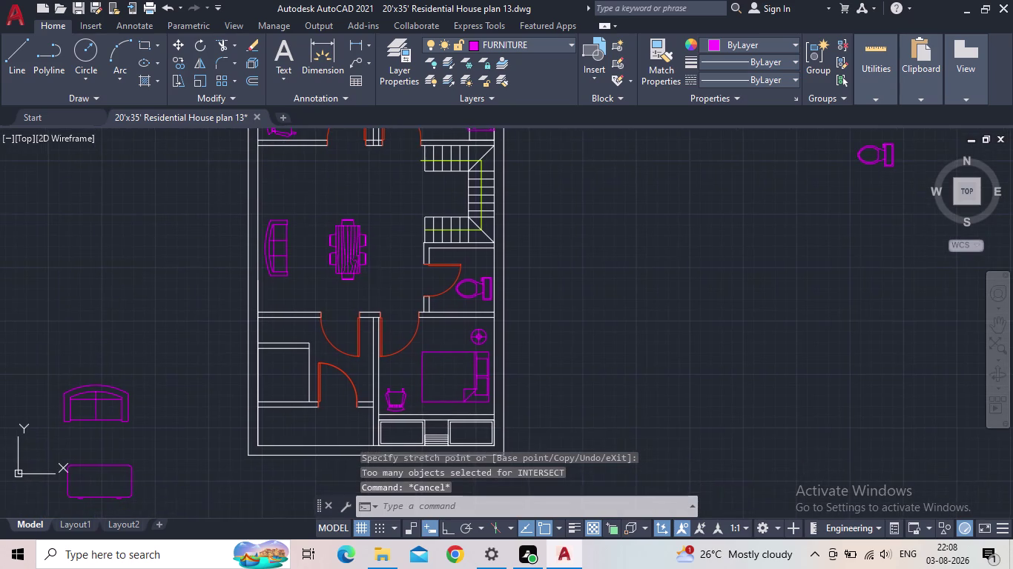
middle_drag(370, 272, 98, 400)
scroll(down, 3)
middle_drag(117, 394, 330, 389)
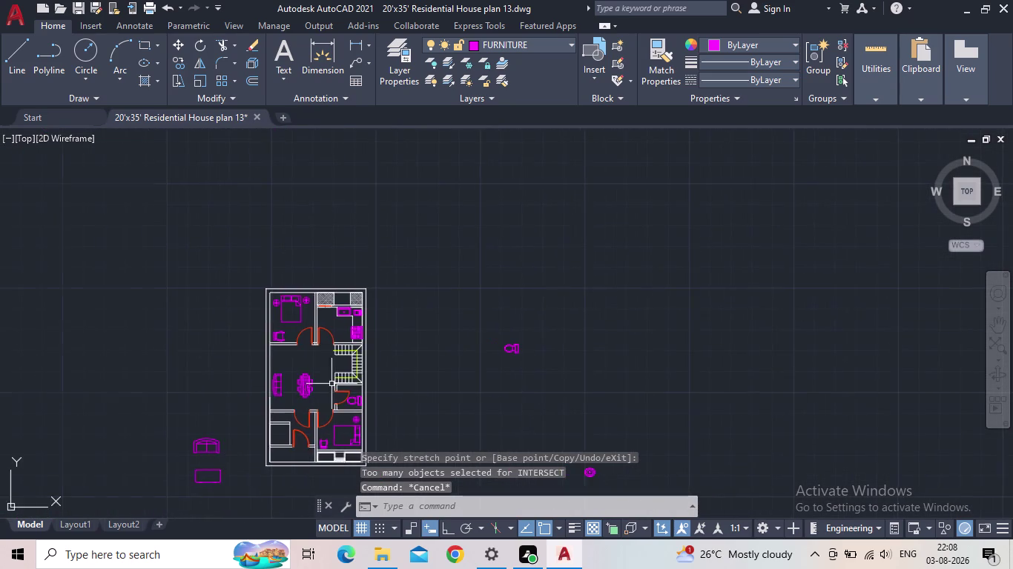
Copy the bedroom armchair to one spot above and one below the sofa.
scroll(up, 3)
drag(282, 330, 254, 318)
click(219, 311)
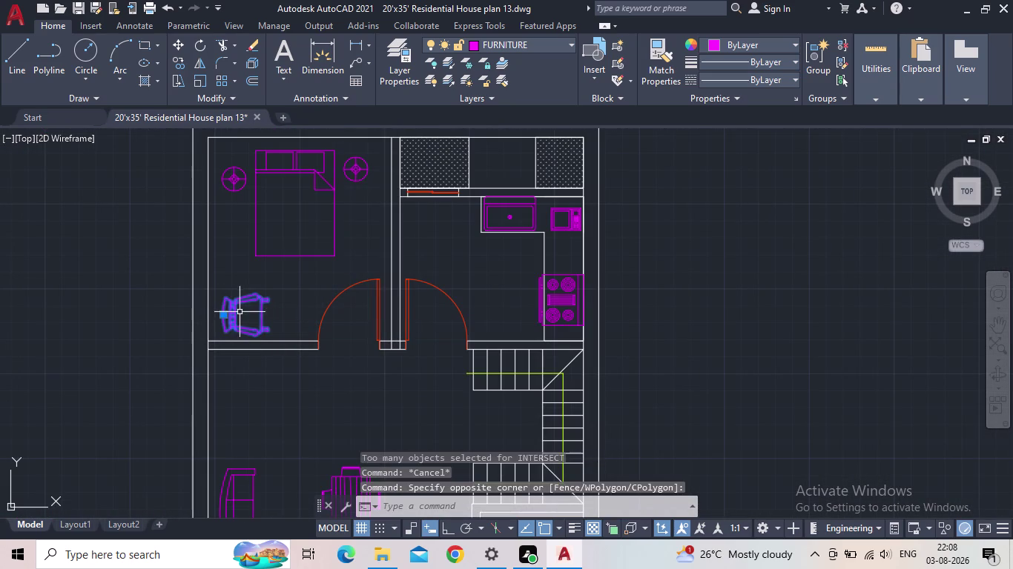
key(c)
key(o)
key(Return)
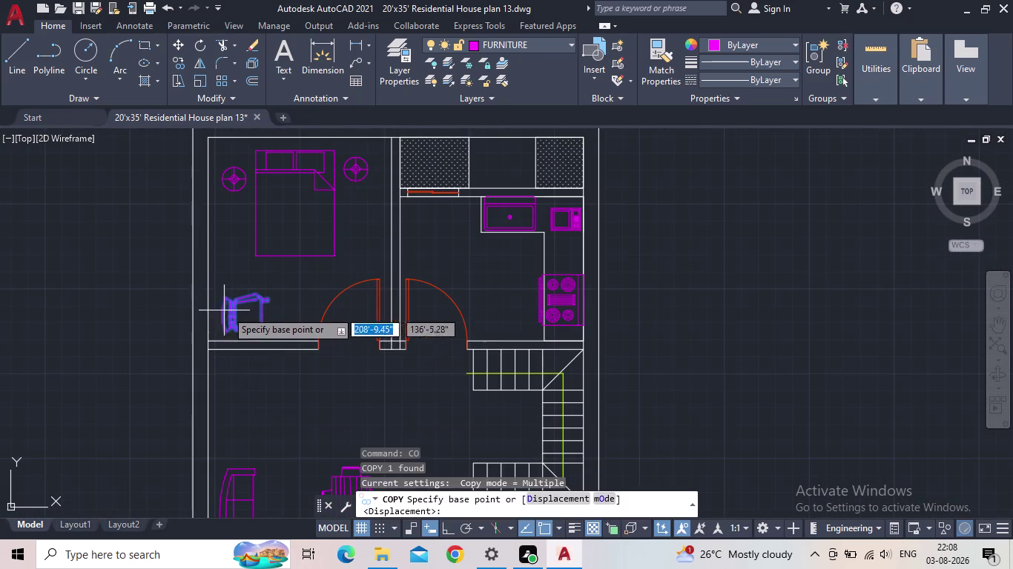
click(221, 315)
middle_drag(255, 378, 260, 324)
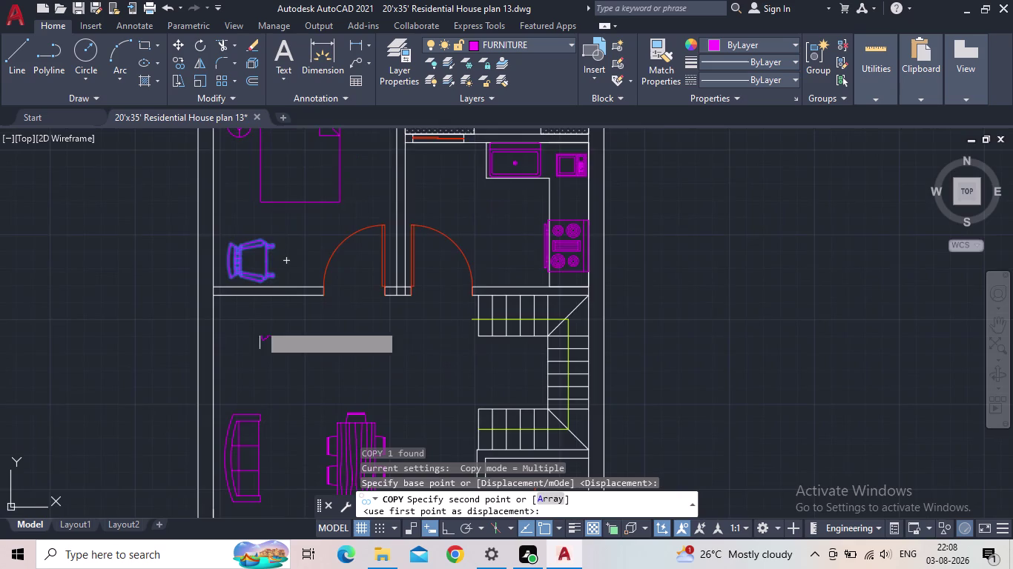
scroll(down, 3)
middle_drag(276, 379, 279, 314)
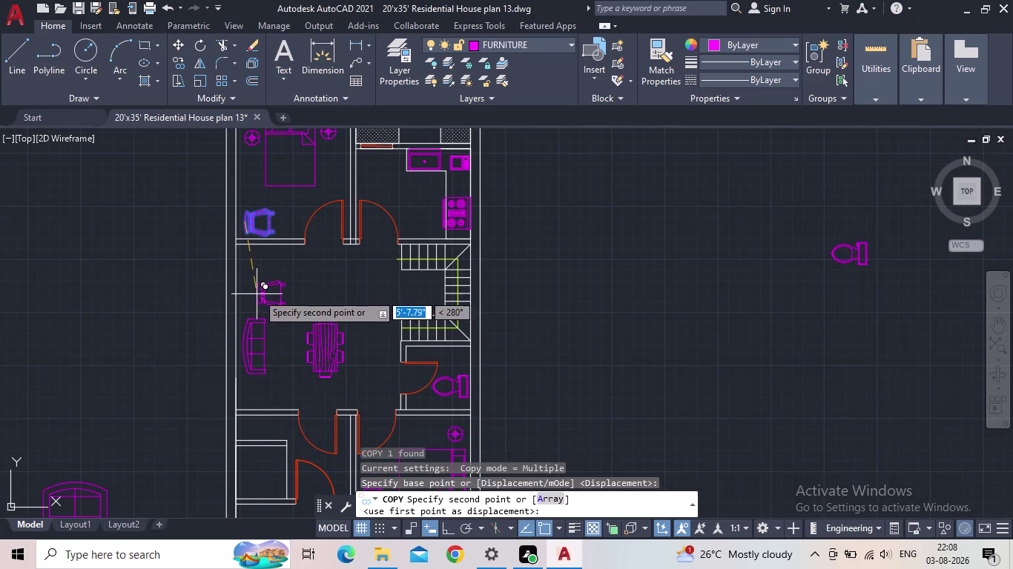
click(260, 296)
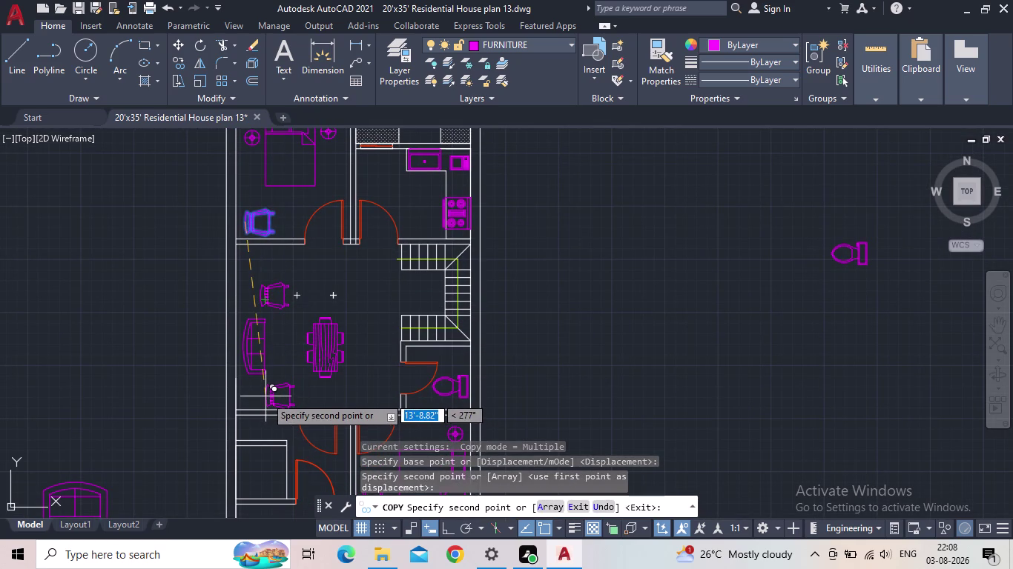
click(244, 393)
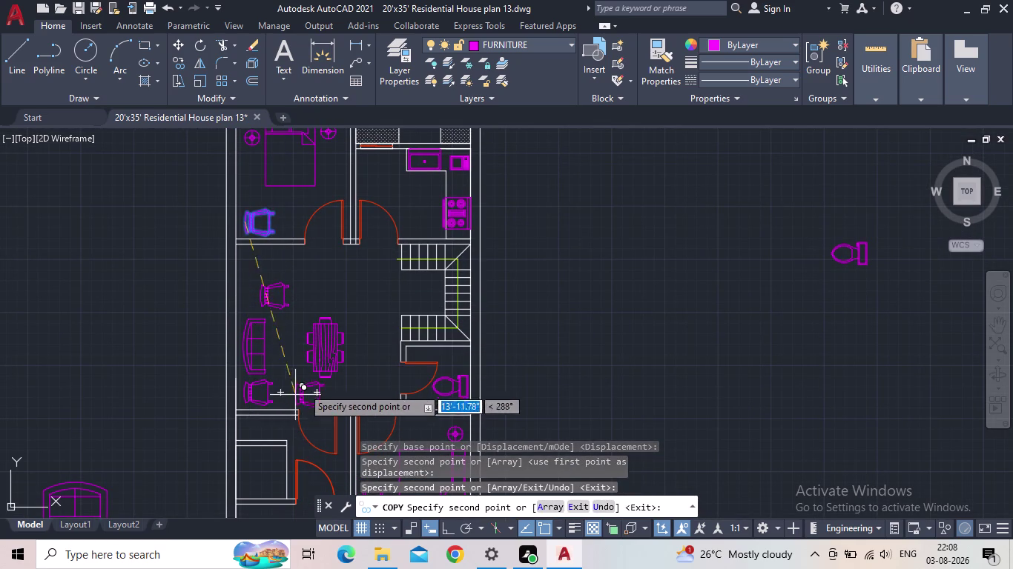
key(Escape)
Shift the armchair above the sofa slightly to the left.
click(273, 302)
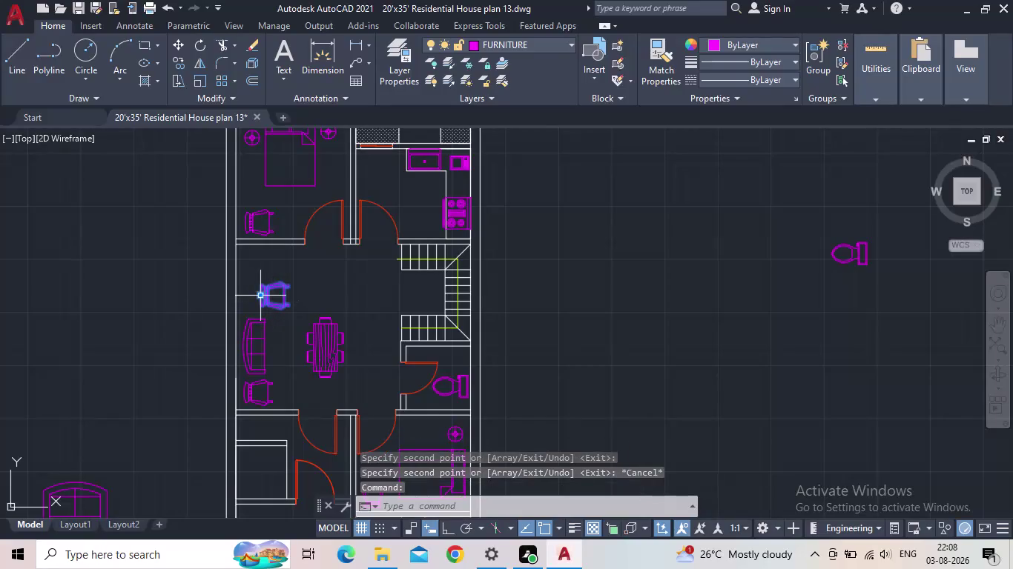
click(259, 297)
click(245, 298)
key(Escape)
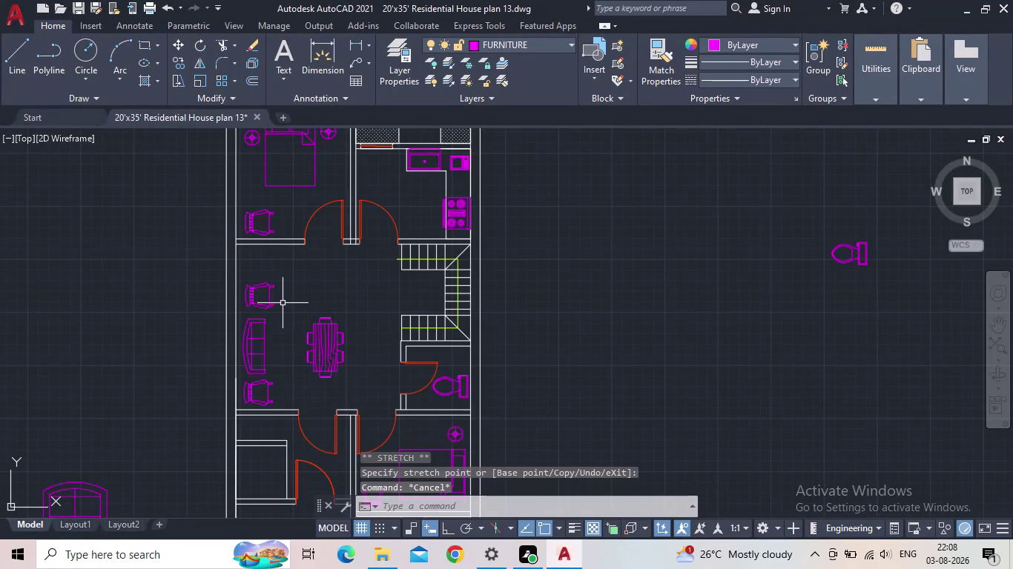
Nudge the armchair above the sofa closer to the living area's left wall.
scroll(up, 3)
scroll(up, 3)
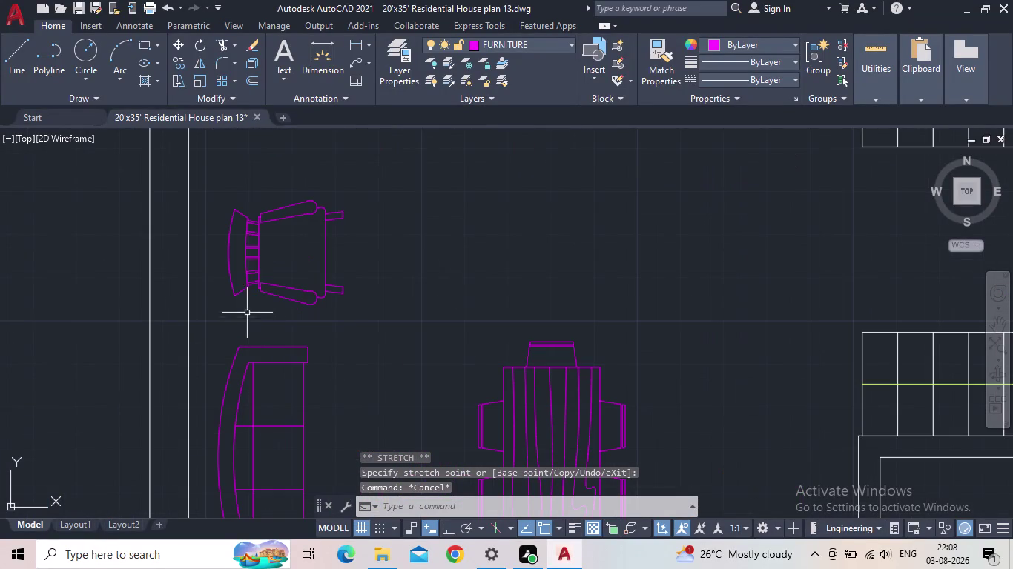
click(239, 275)
click(200, 276)
click(228, 255)
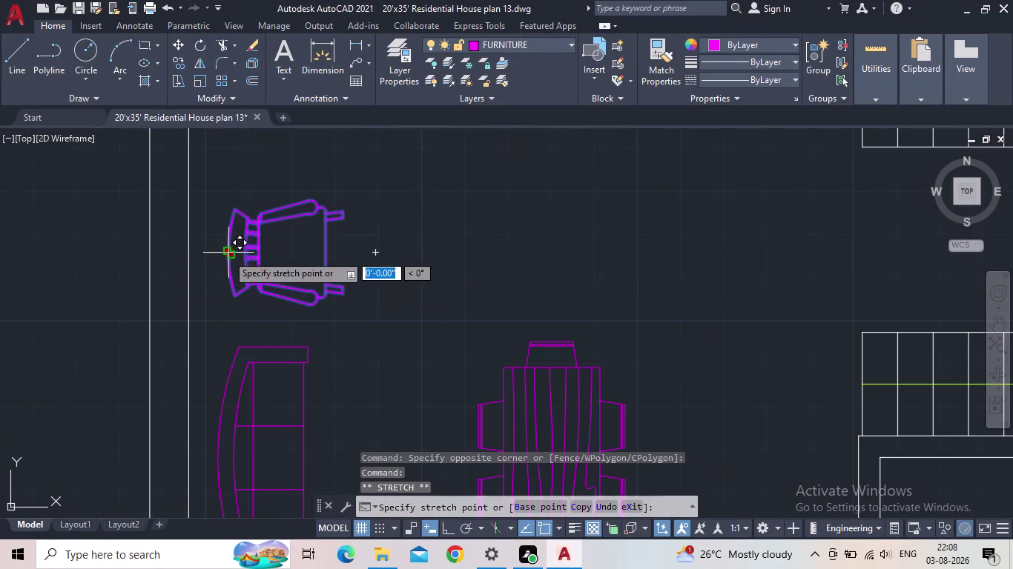
click(217, 256)
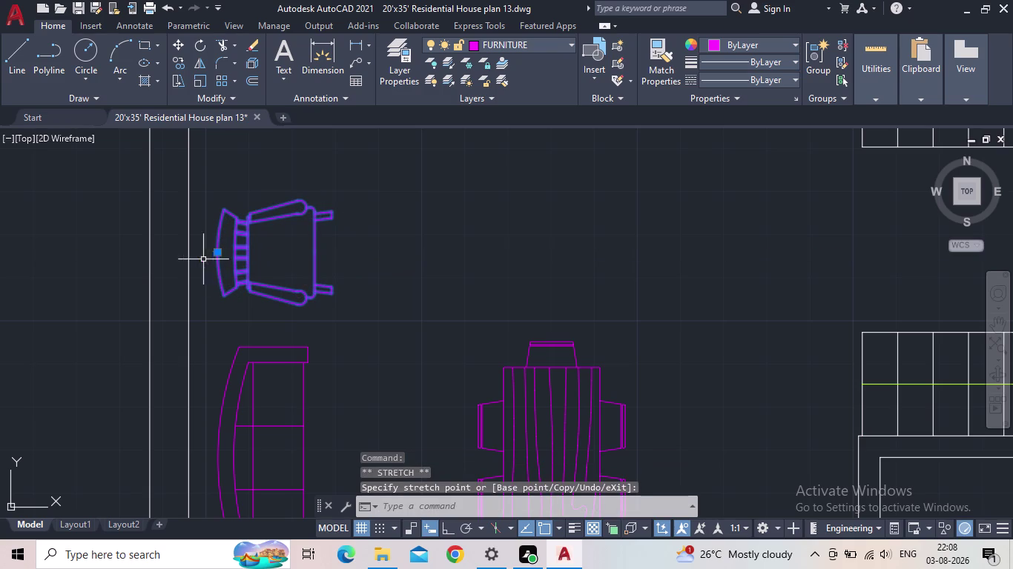
Save the drawing and center the whole furnished plan on screen.
click(78, 7)
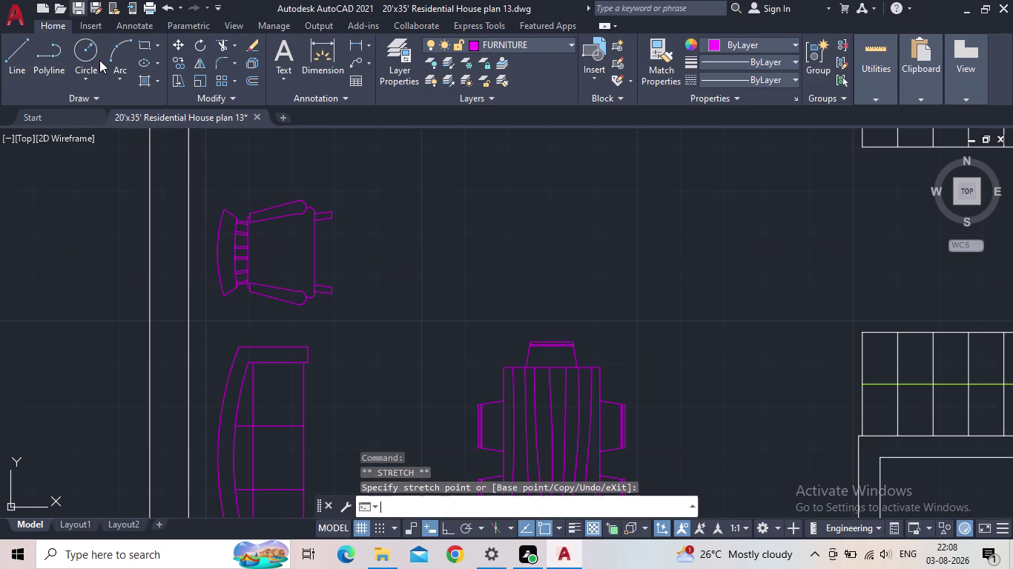
scroll(down, 3)
middle_drag(286, 385, 290, 383)
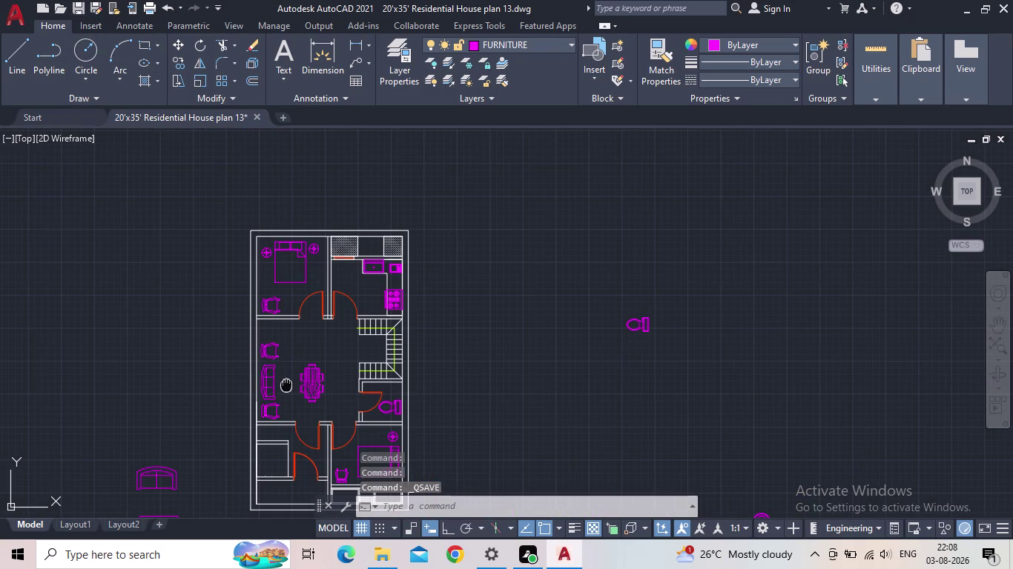
middle_drag(290, 383, 310, 357)
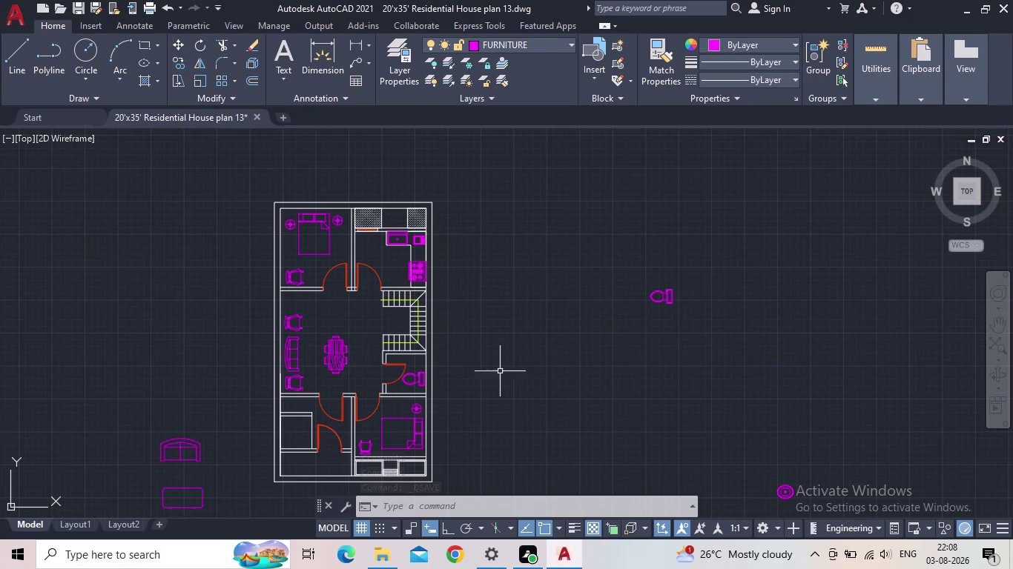
middle_drag(358, 400, 451, 331)
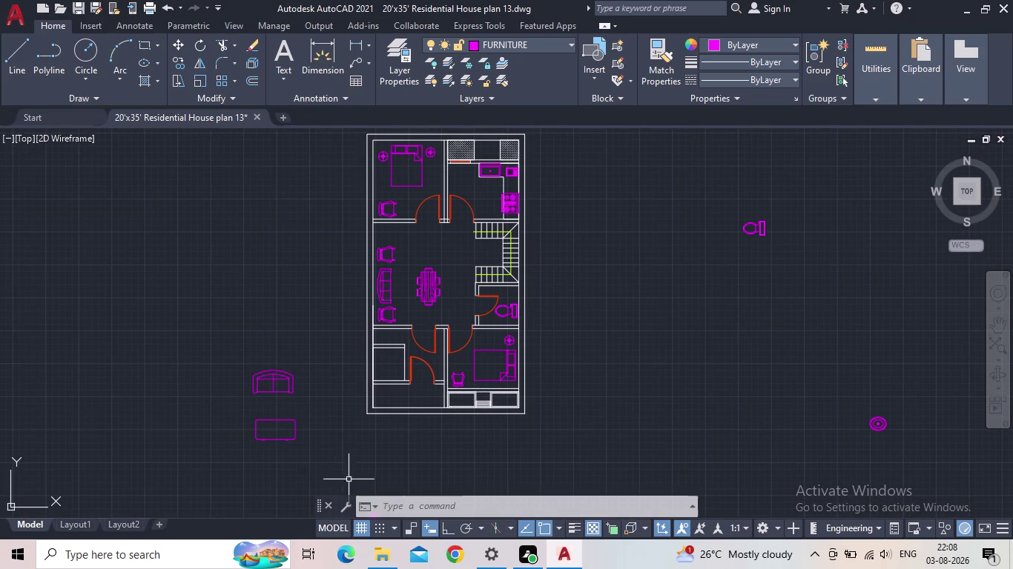
Delete the spare table and sofa lying below the plan.
click(289, 438)
click(276, 386)
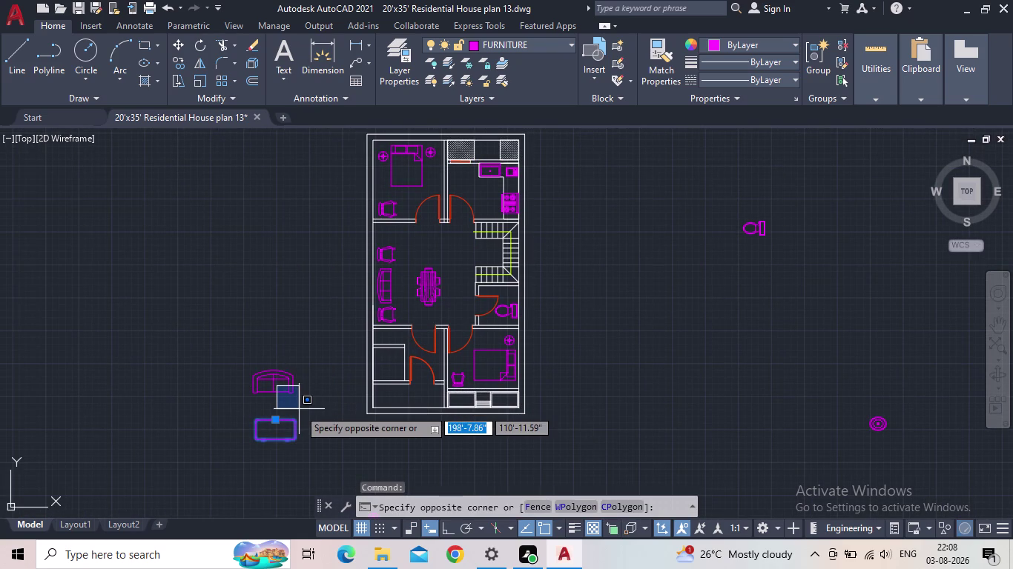
key(Delete)
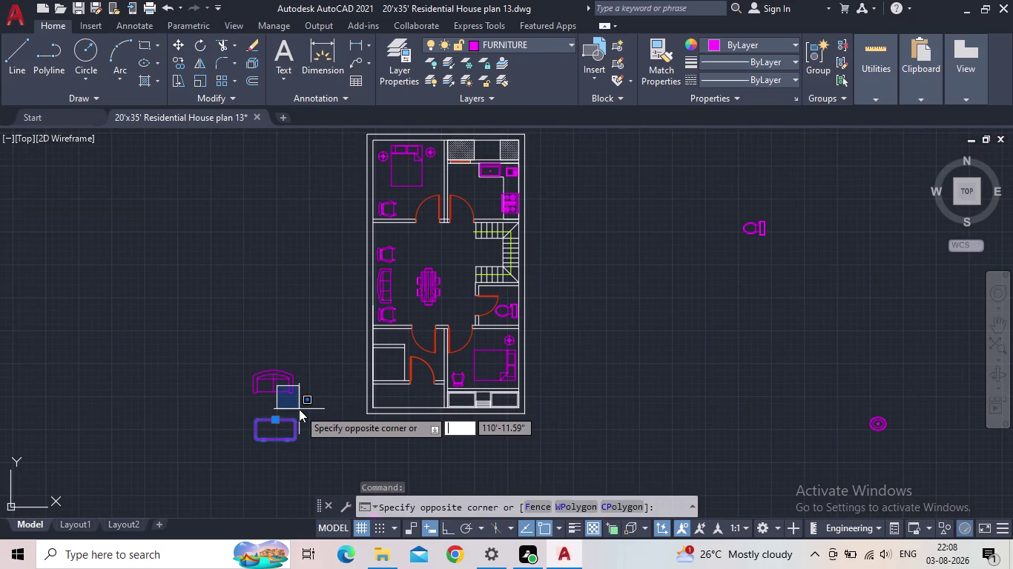
click(299, 410)
drag(297, 409, 274, 398)
click(222, 376)
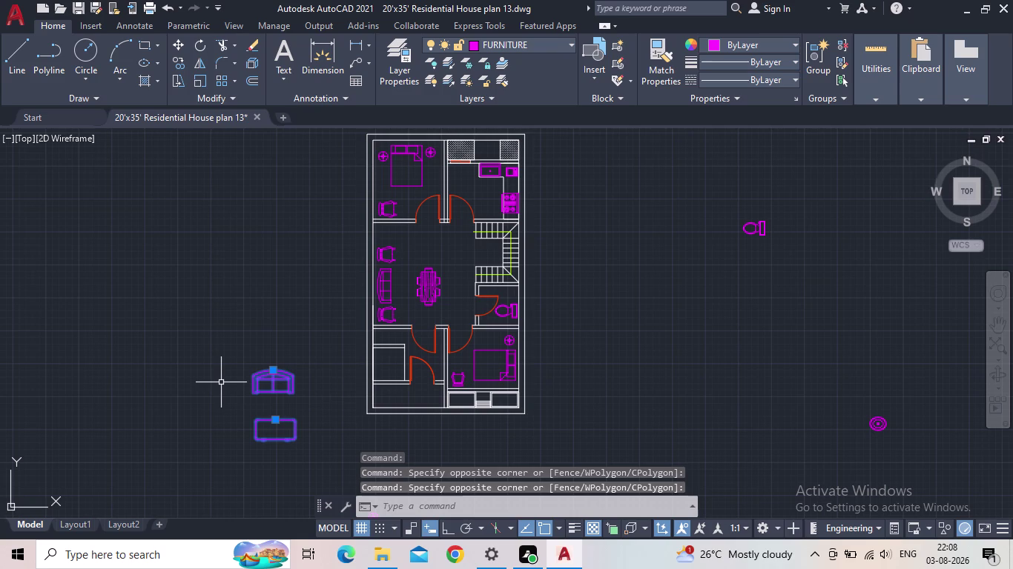
key(Delete)
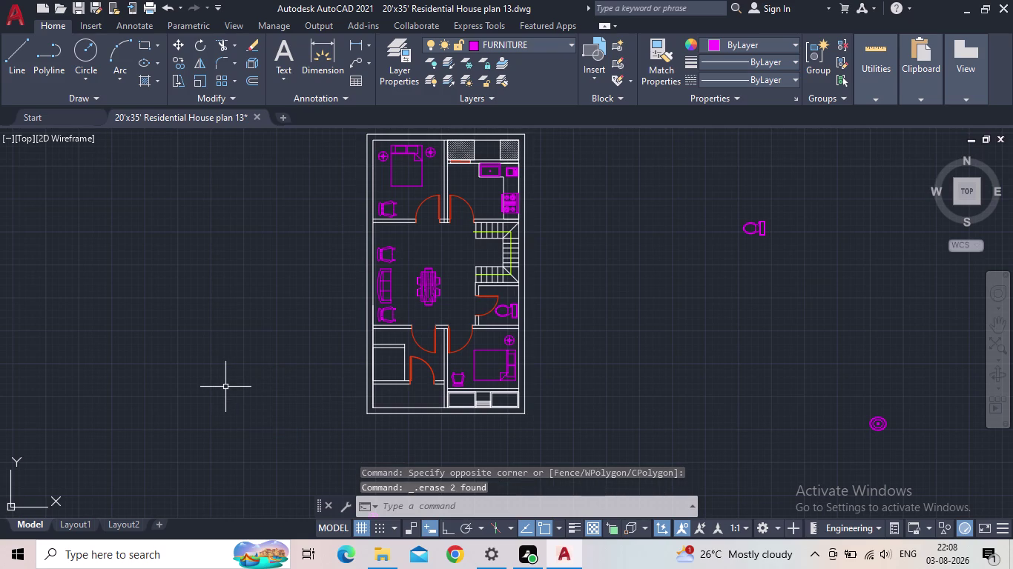
Find and erase the three stray blocks below the plan, including the chair.
scroll(down, 3)
middle_drag(824, 409, 813, 357)
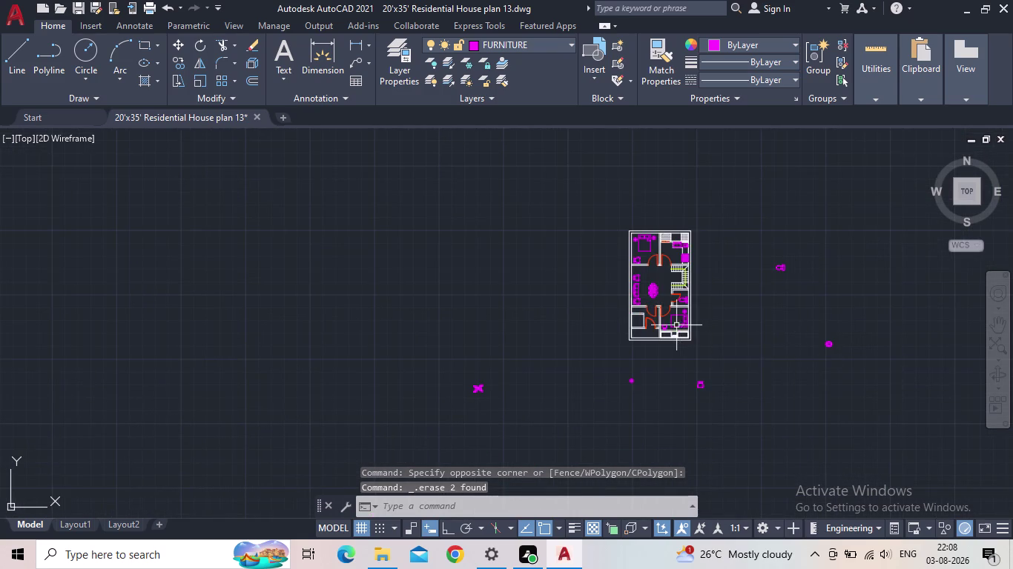
scroll(up, 3)
middle_drag(731, 438, 725, 298)
scroll(down, 3)
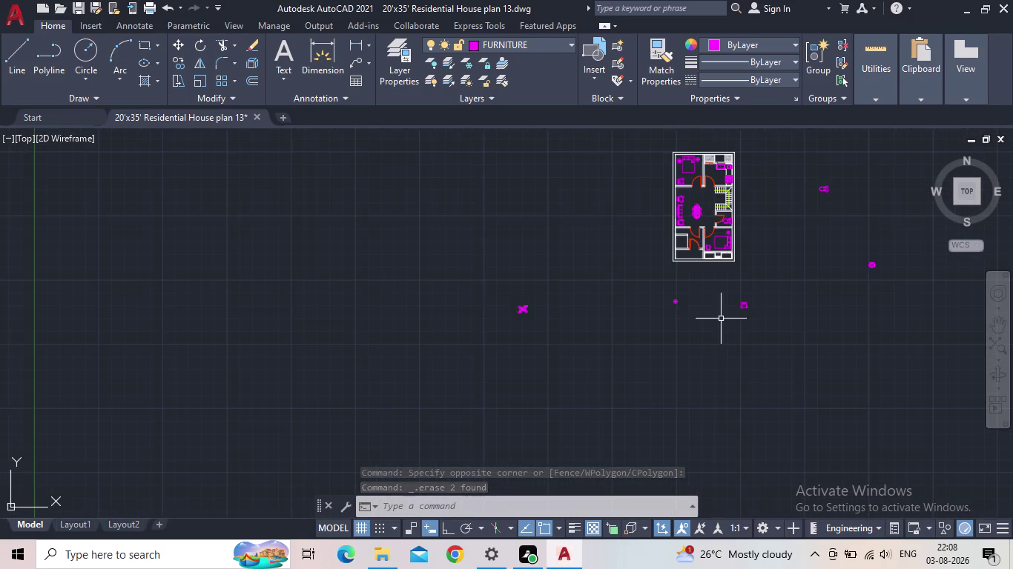
middle_drag(716, 323, 649, 451)
scroll(up, 3)
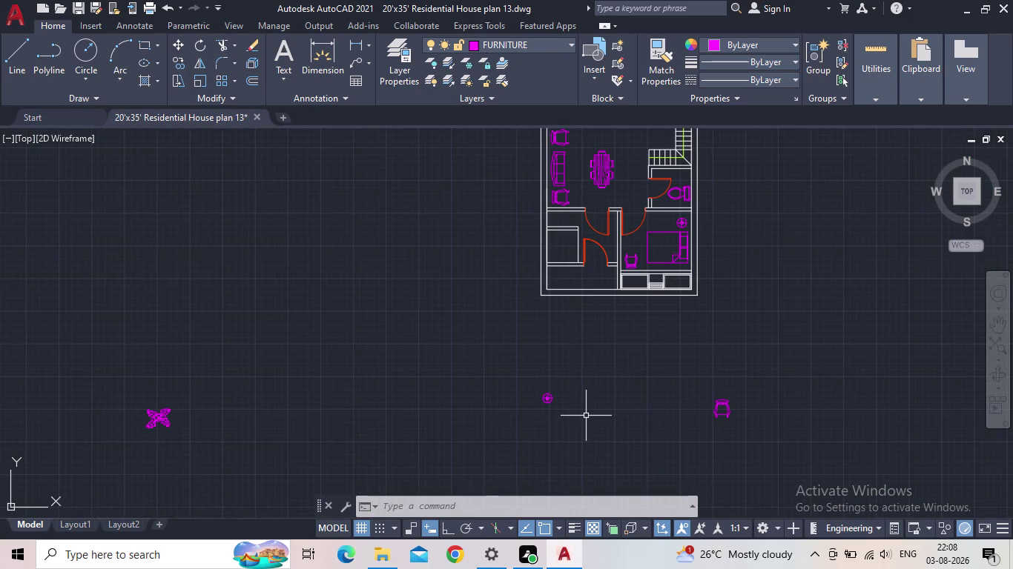
click(584, 416)
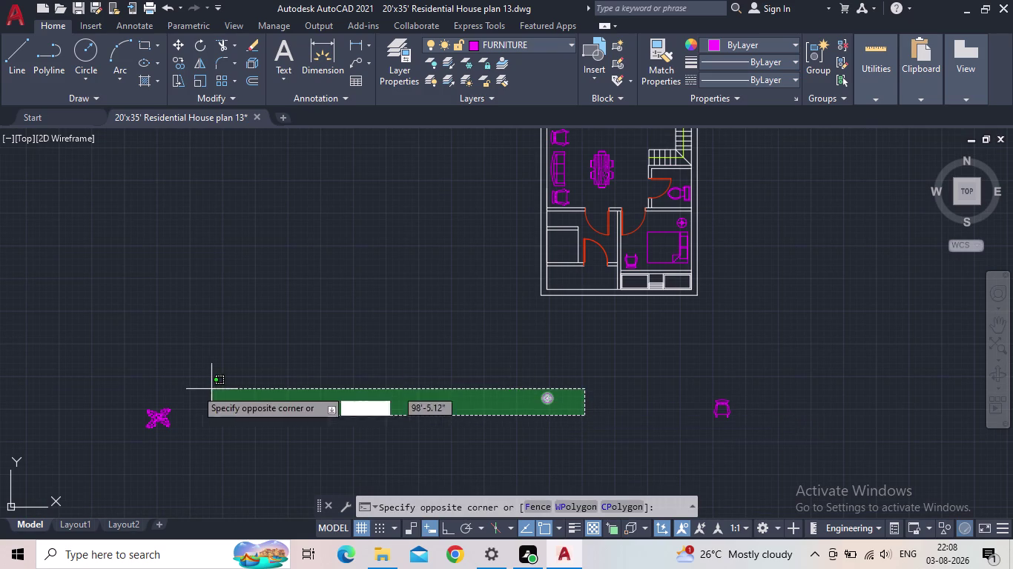
click(112, 399)
click(779, 422)
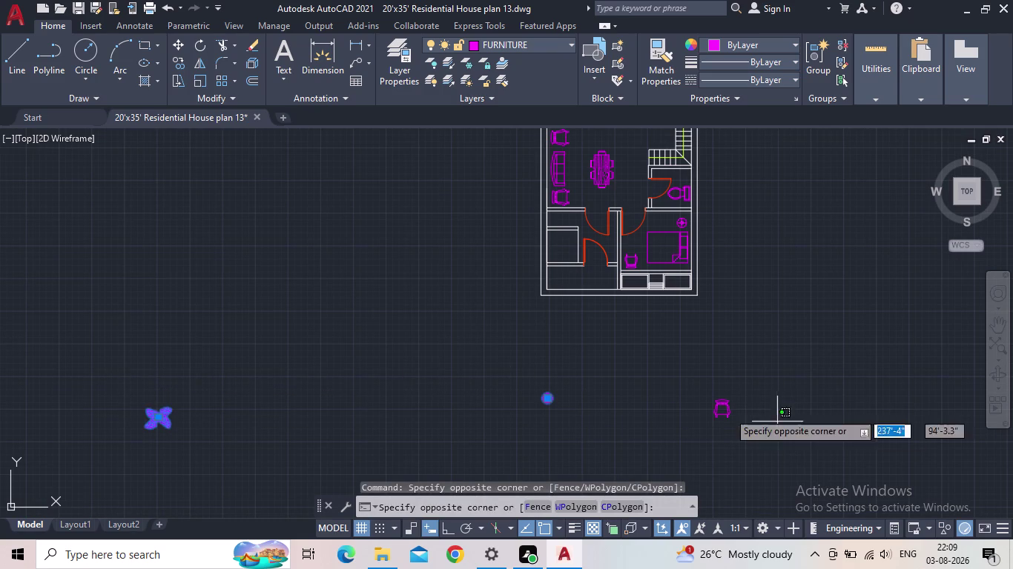
click(678, 410)
key(Delete)
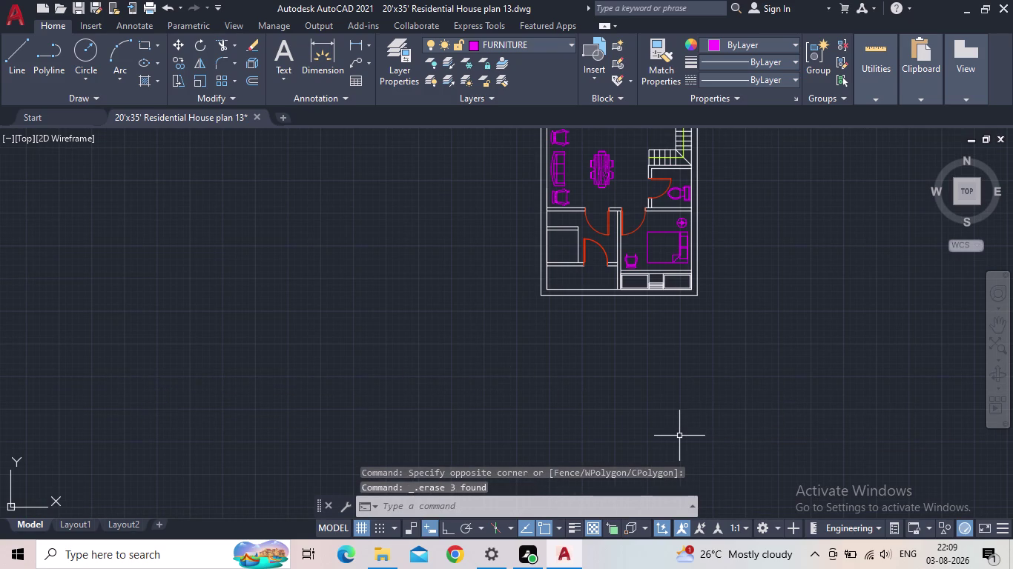
Erase the last stray block right of the plan and save the drawing.
scroll(down, 3)
middle_drag(578, 537, 546, 564)
drag(875, 426, 865, 408)
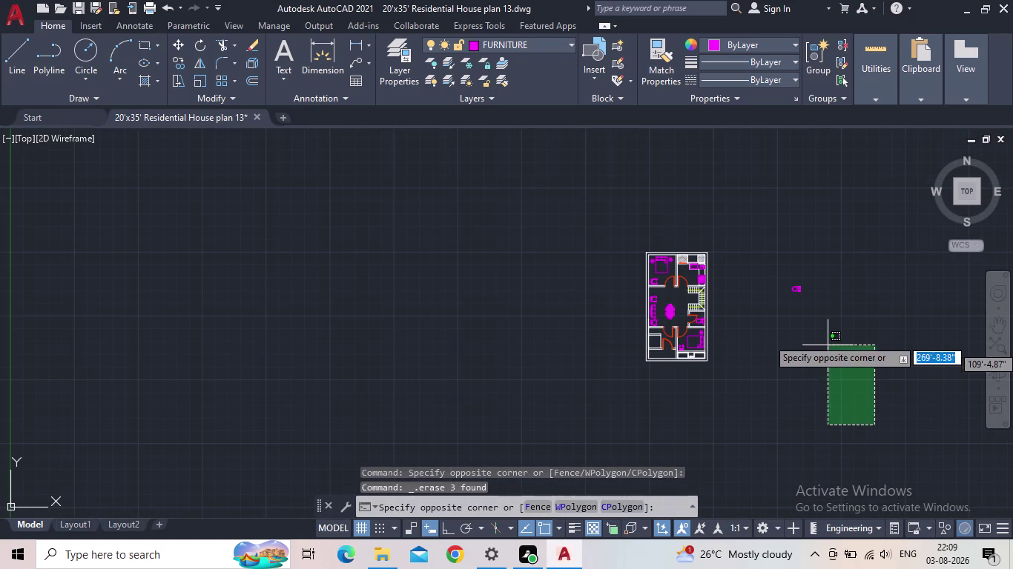
click(771, 261)
key(Delete)
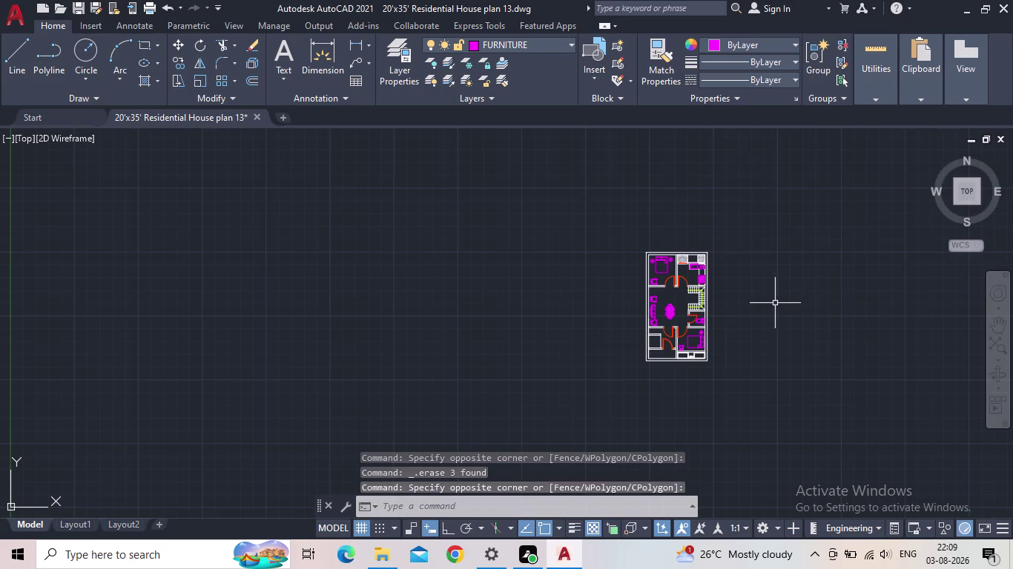
click(79, 13)
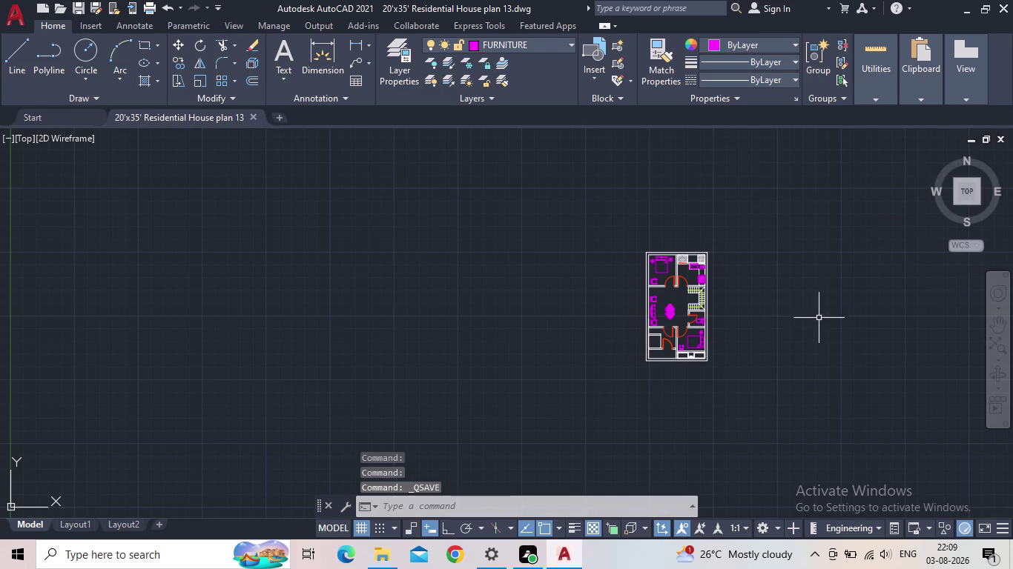
Zoom to the lower rooms and draw a narrow rectangle along the lower-left room's left wall.
scroll(up, 3)
middle_drag(713, 354, 537, 341)
middle_drag(547, 407, 550, 393)
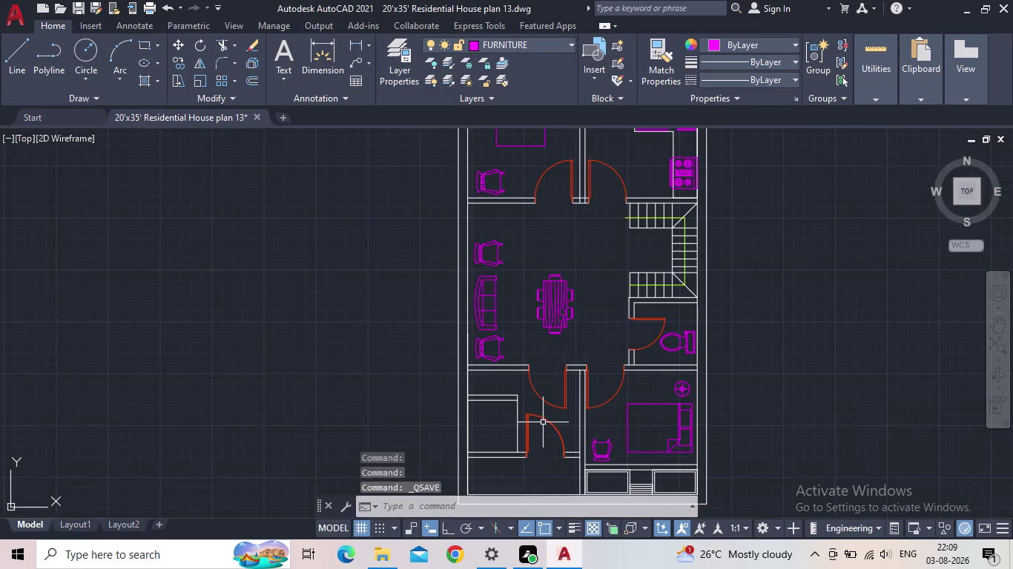
middle_drag(550, 394, 571, 355)
scroll(up, 3)
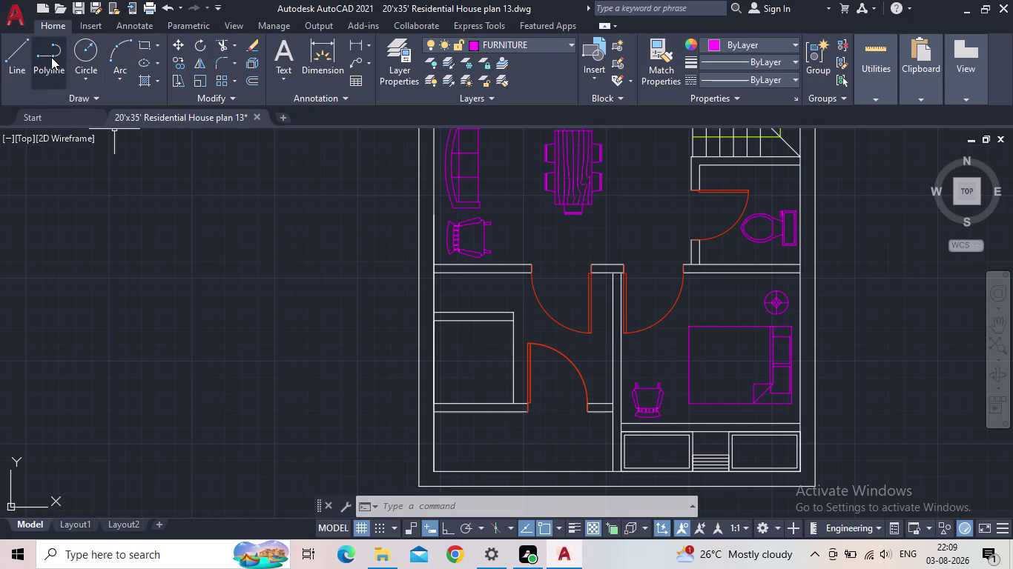
click(146, 50)
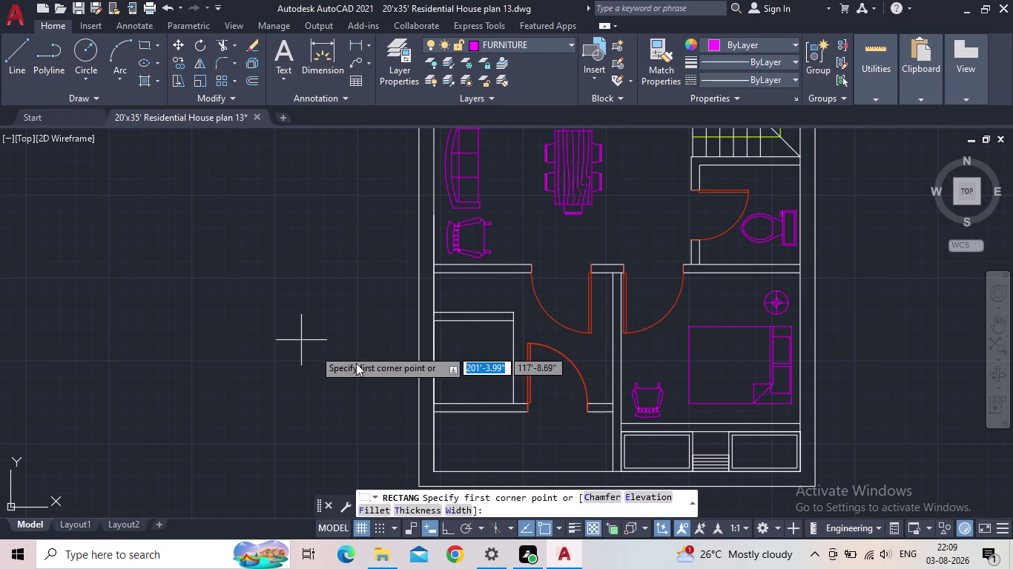
scroll(up, 3)
click(413, 304)
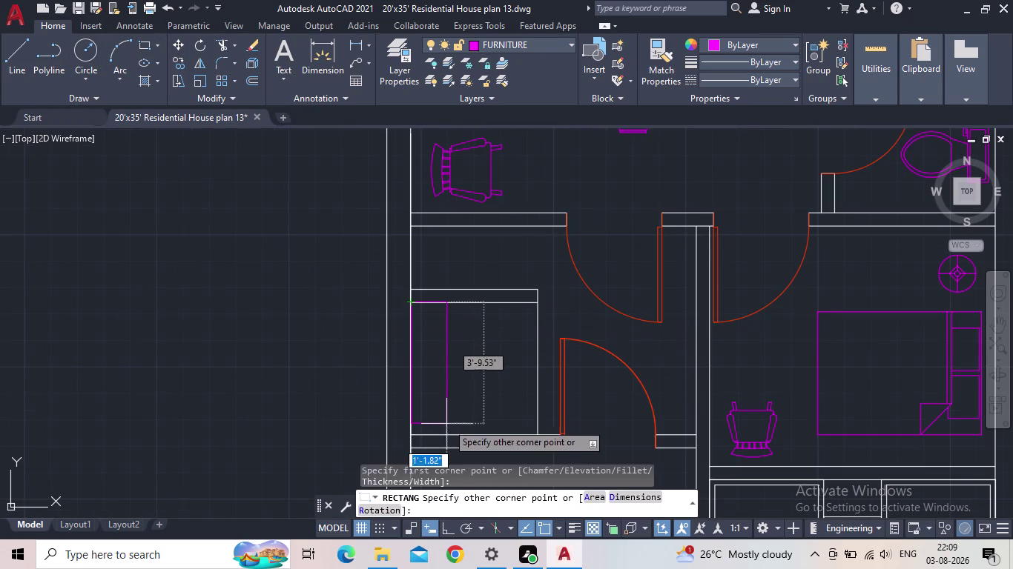
click(453, 436)
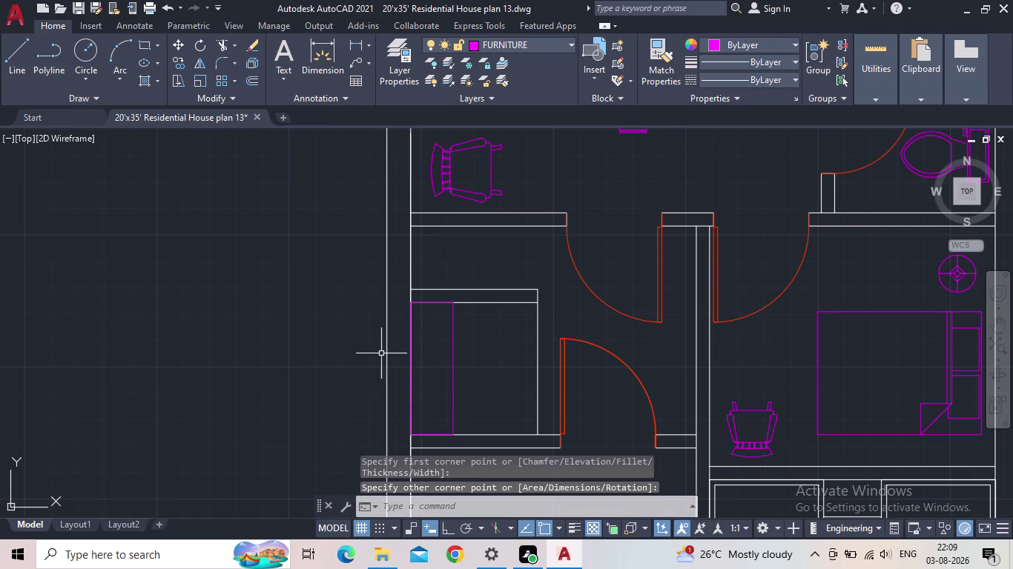
scroll(down, 3)
key(Escape)
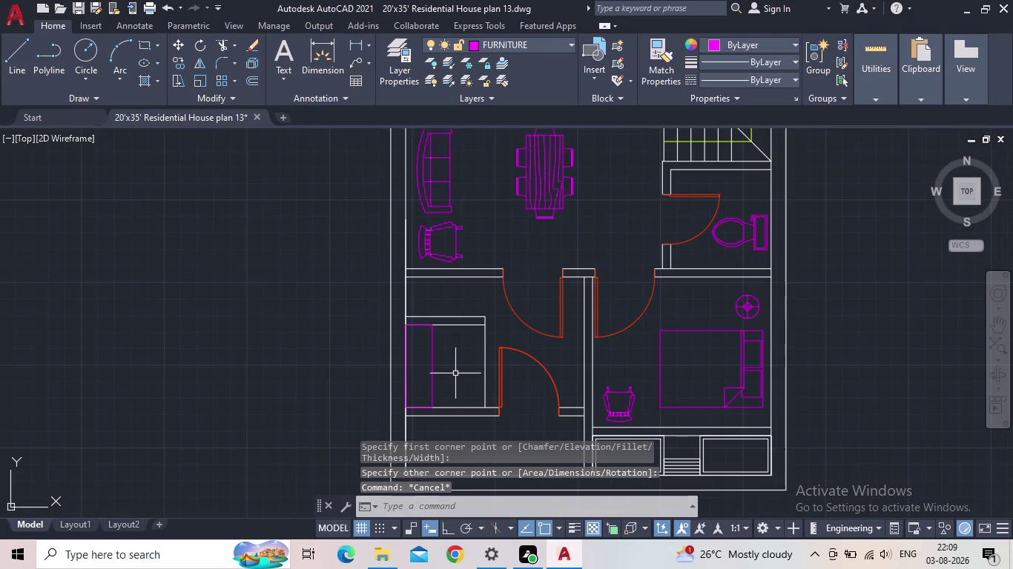
scroll(up, 3)
scroll(up, 3)
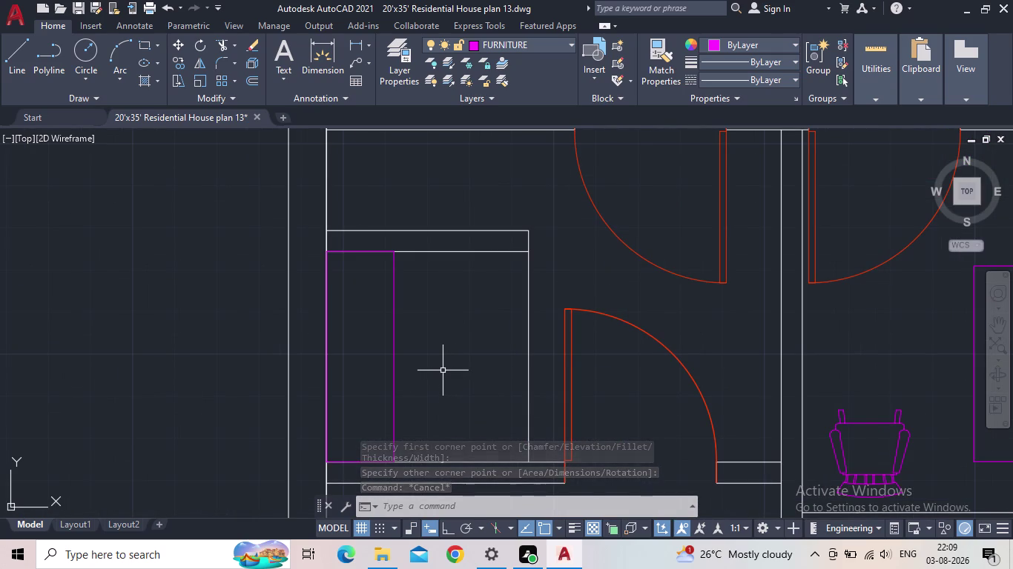
scroll(down, 3)
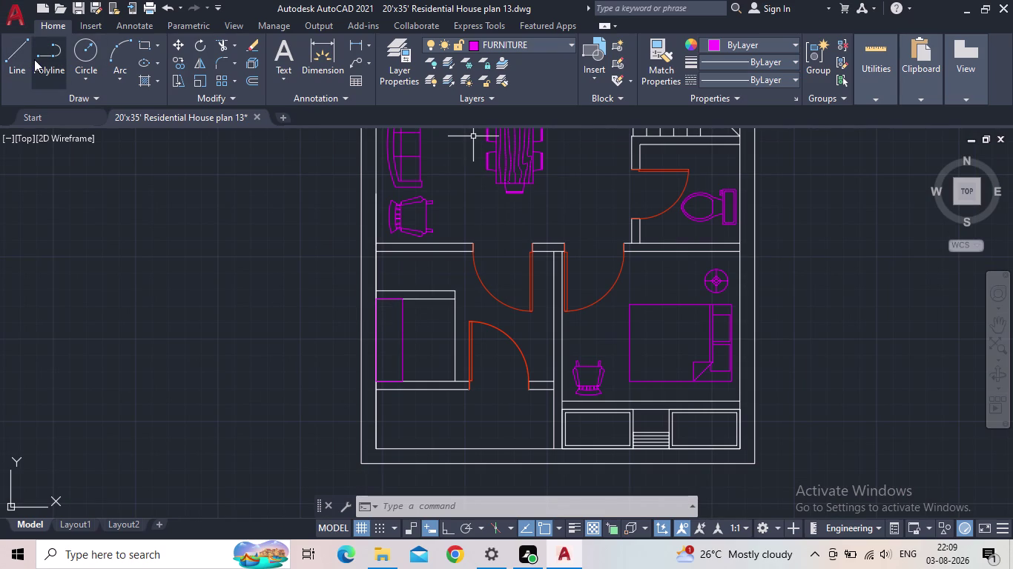
Hatch the narrow rectangle with a diagonal-line pattern.
key(h)
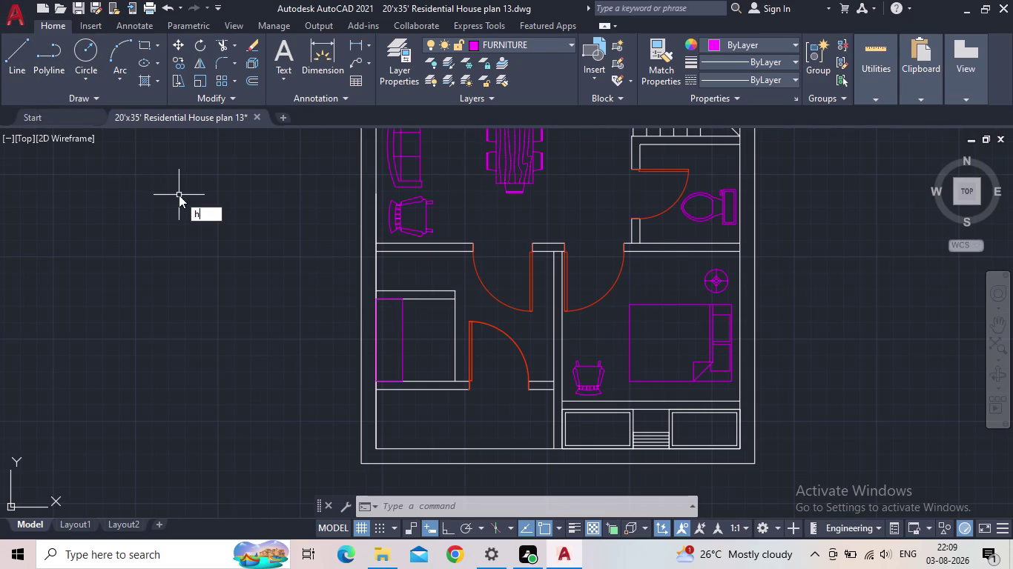
key(Return)
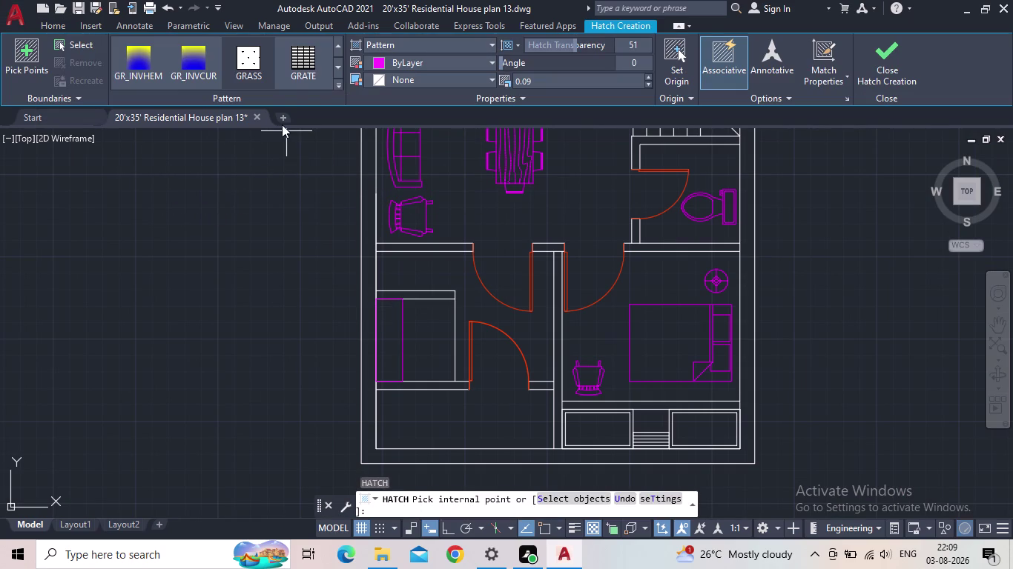
click(338, 44)
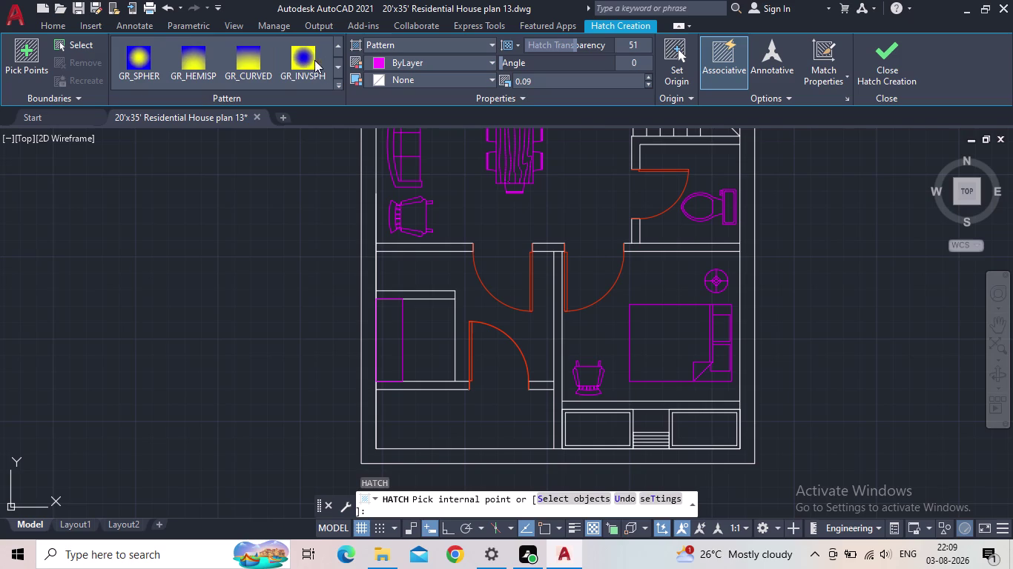
click(337, 82)
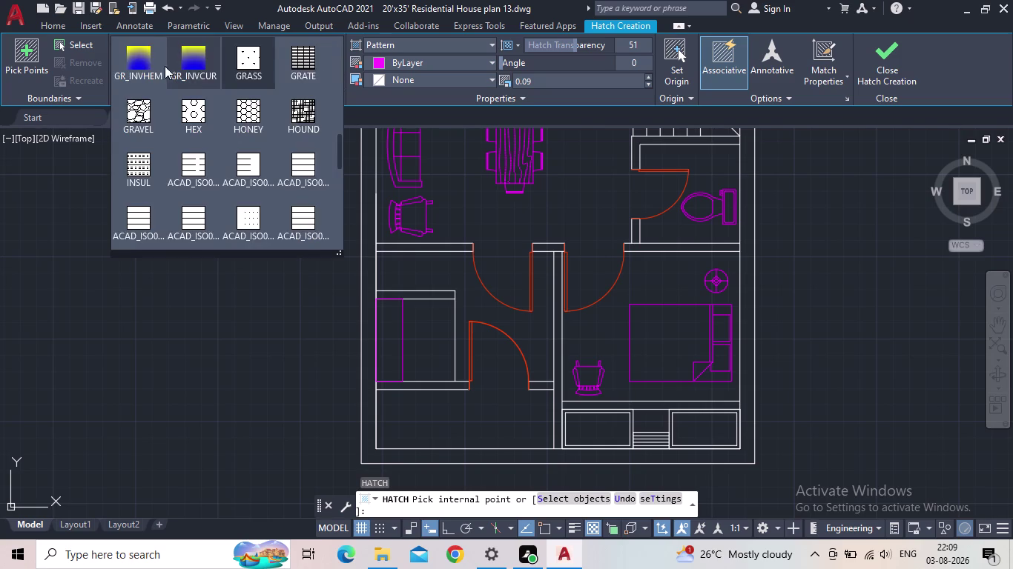
scroll(up, 3)
scroll(up, 3)
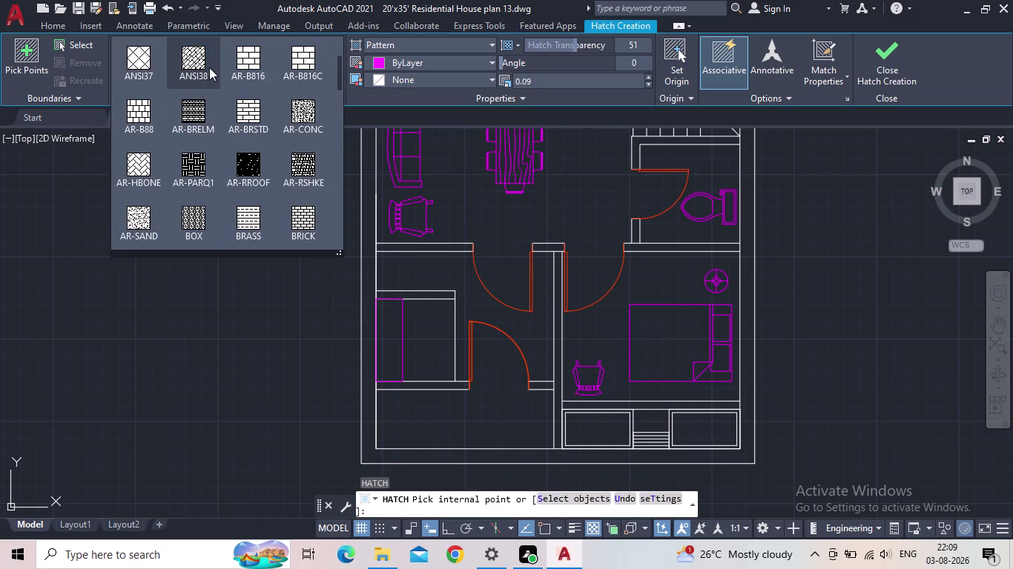
scroll(up, 3)
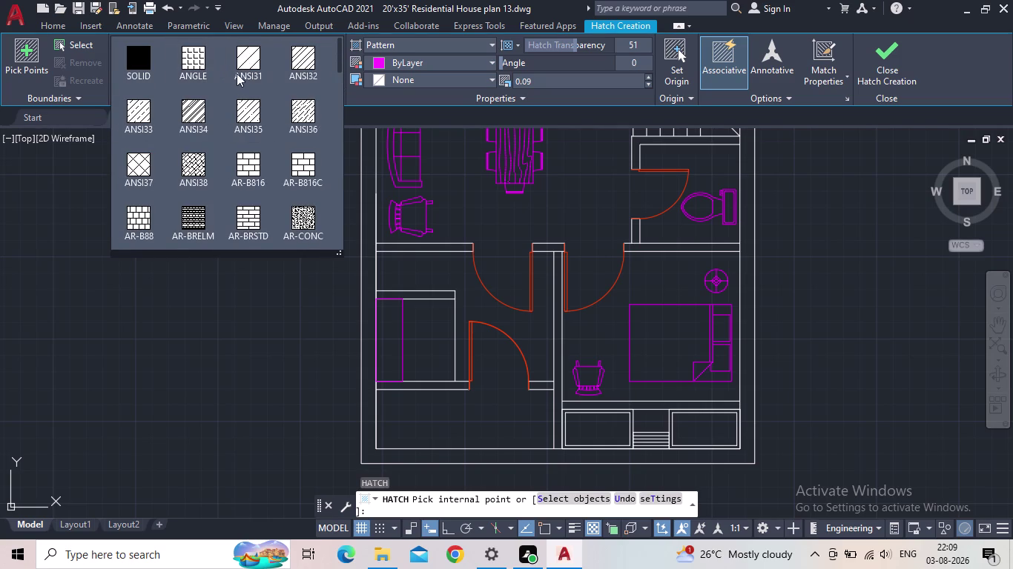
click(248, 106)
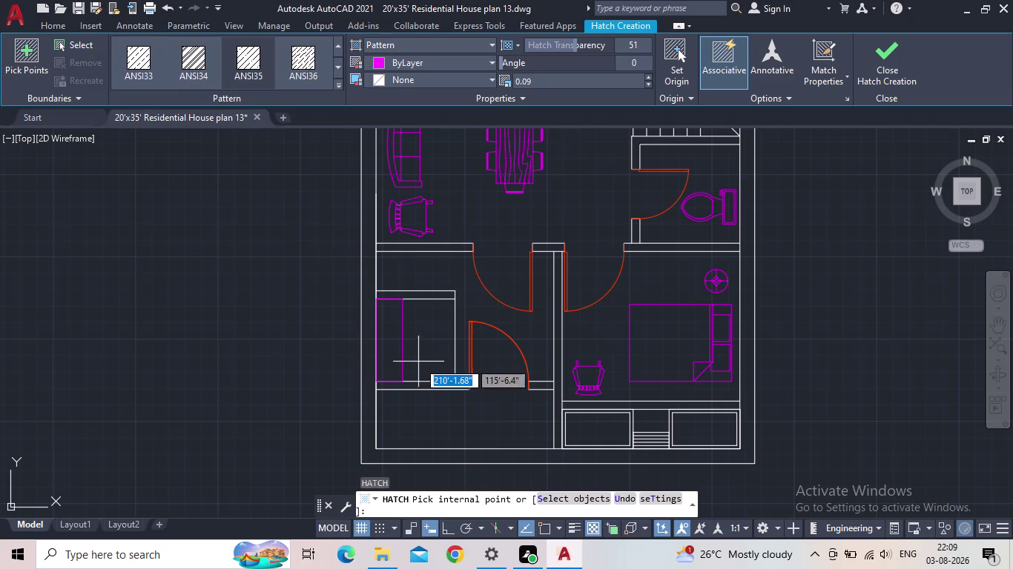
click(394, 359)
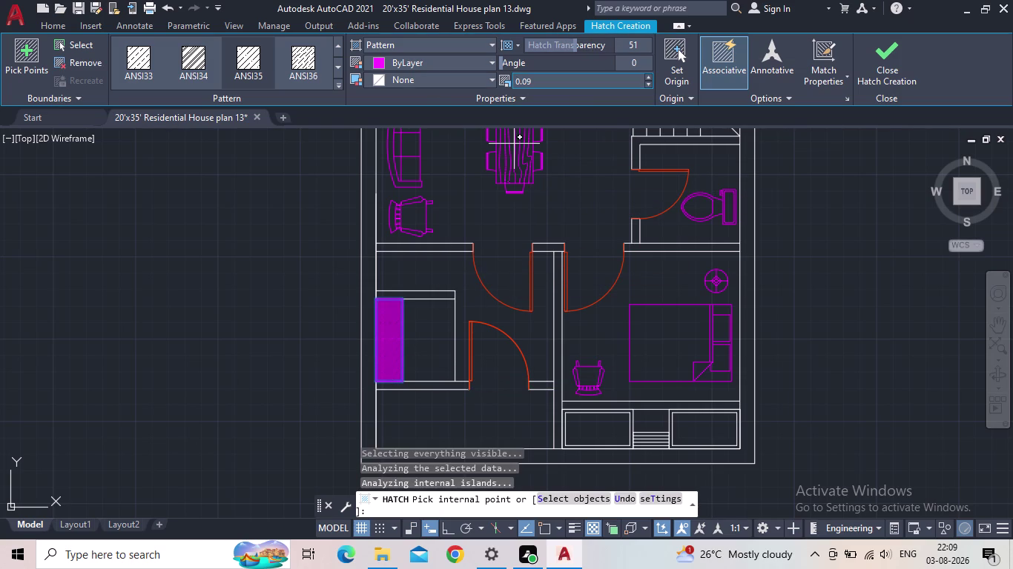
Raise the hatch scale to 1.2 and transparency to 65, then finish hatching.
click(646, 75)
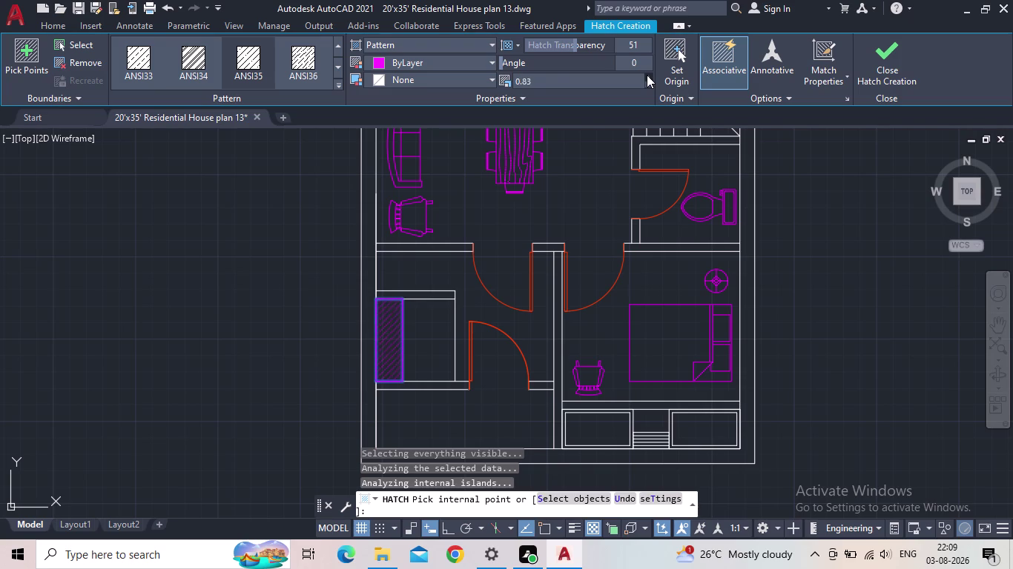
click(647, 75)
click(647, 74)
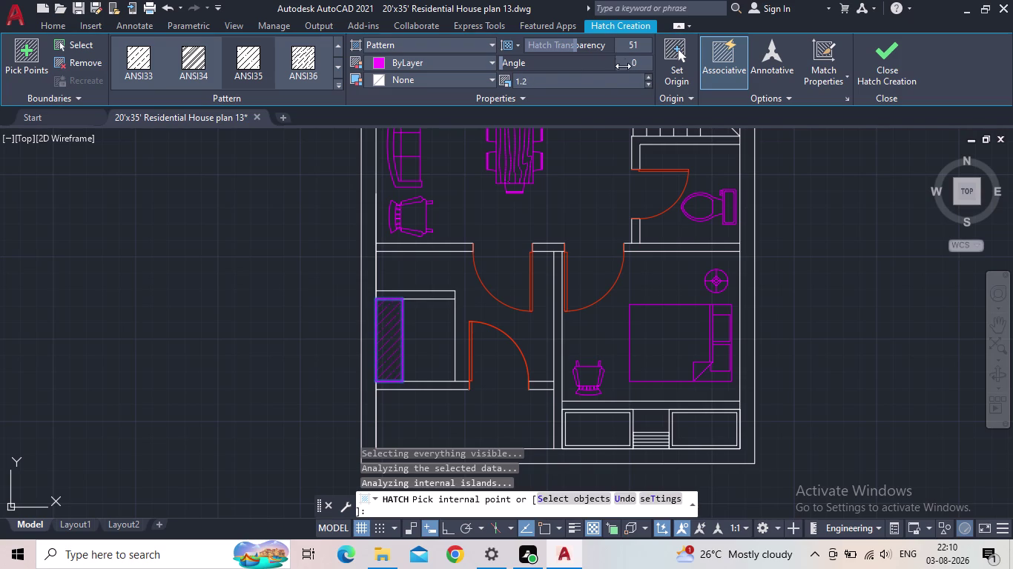
drag(579, 47, 595, 46)
drag(595, 46, 598, 46)
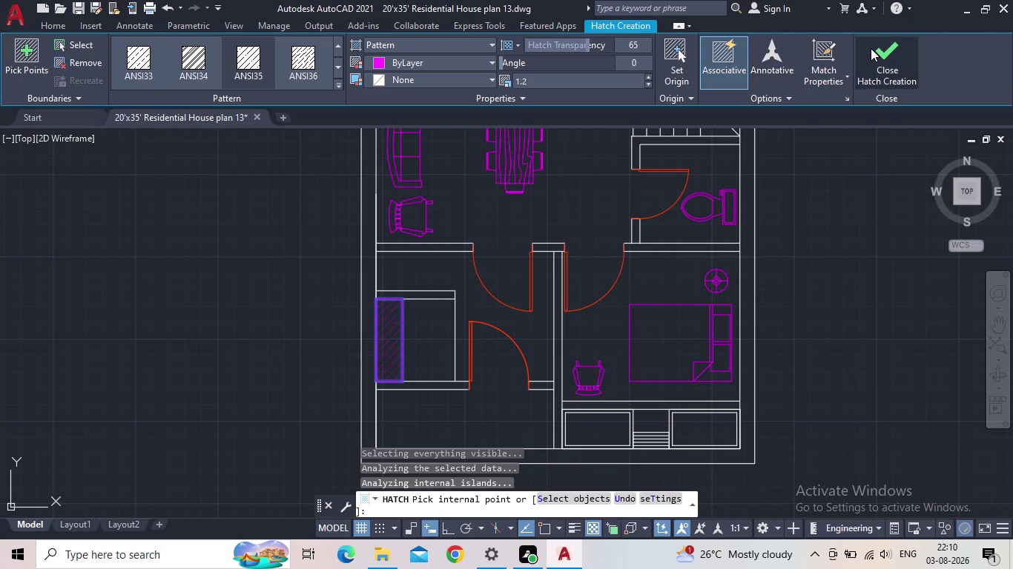
click(870, 48)
Zoom in to inspect the new hatch, then return to the full floor plan.
scroll(down, 3)
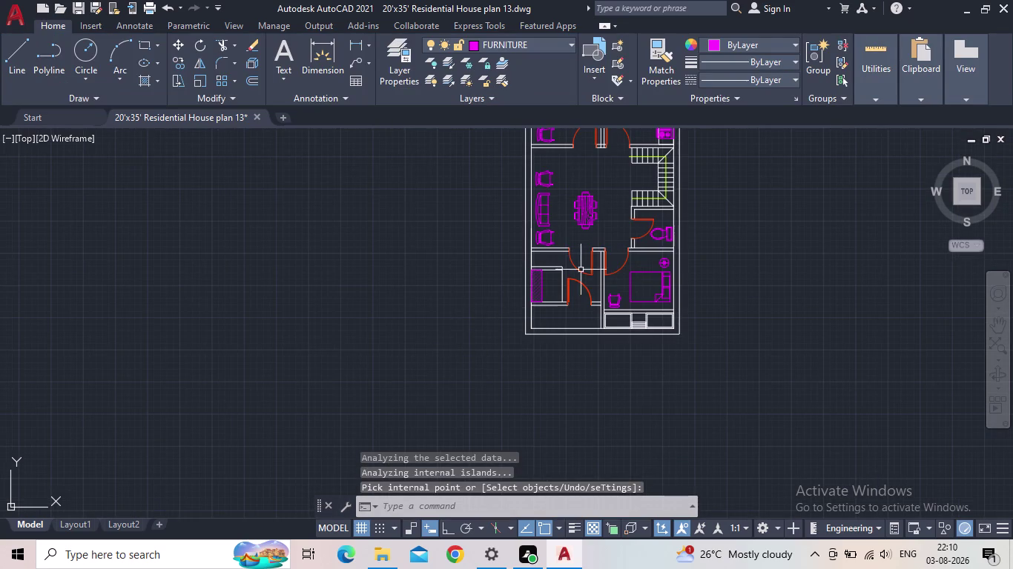
scroll(up, 3)
scroll(up, 3)
scroll(down, 3)
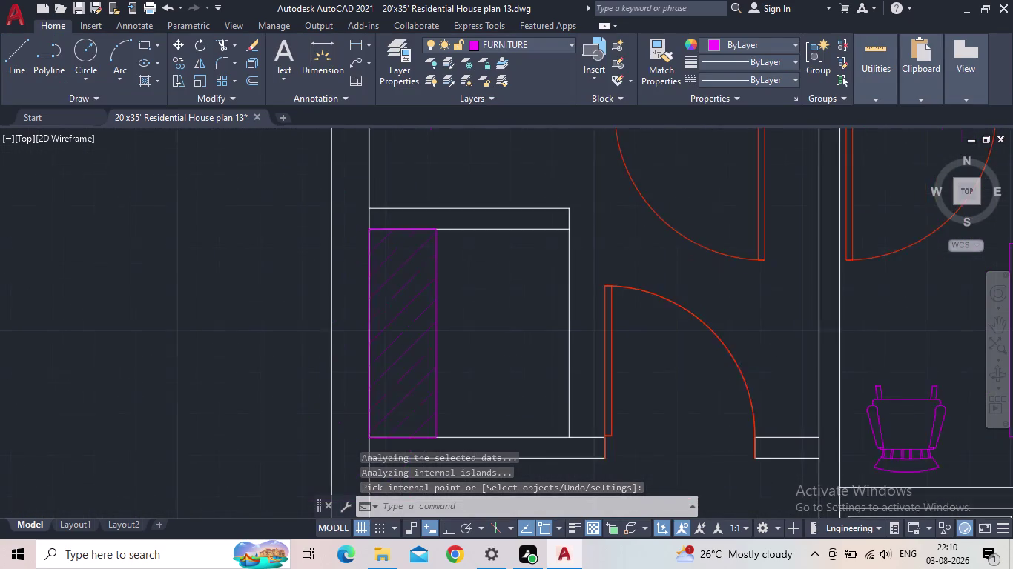
scroll(down, 3)
middle_drag(484, 331, 467, 355)
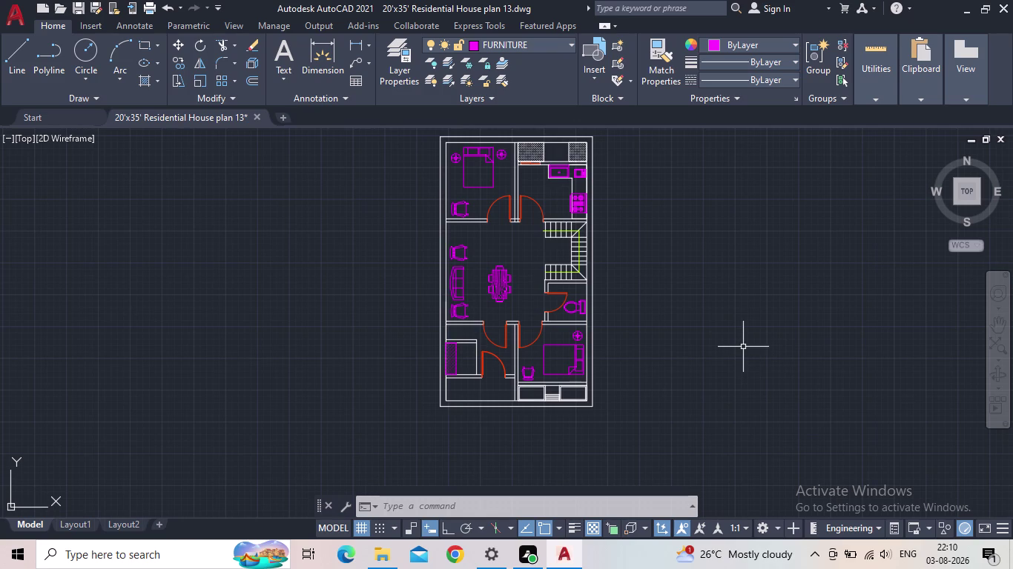
Enter the MTEXT command for a new room label.
text(m)
text(te)
key(x)
key(t)
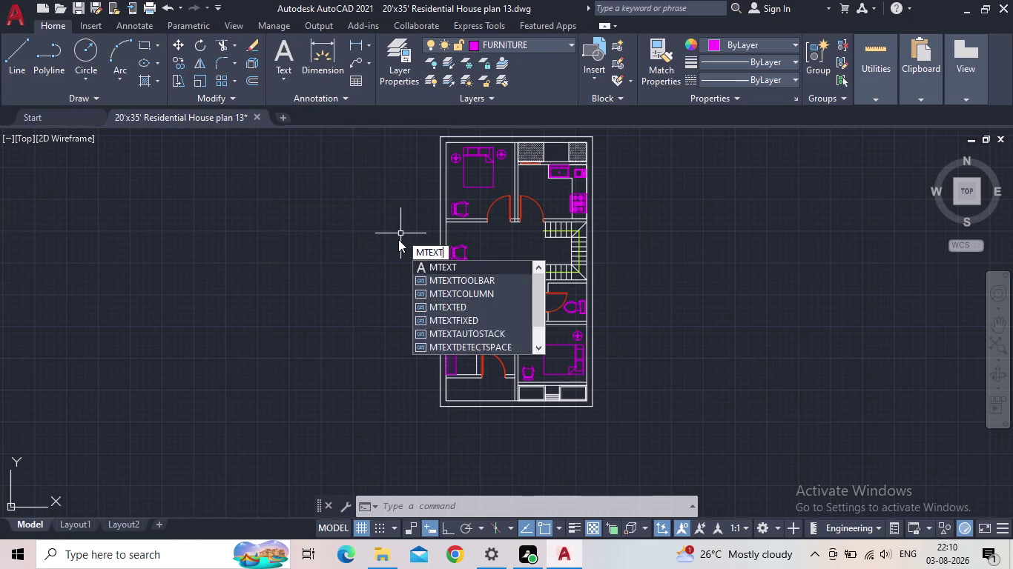
Place a text box above the dining table and type 'DG ROOM' and '9'X13'' on two lines.
key(Return)
scroll(up, 3)
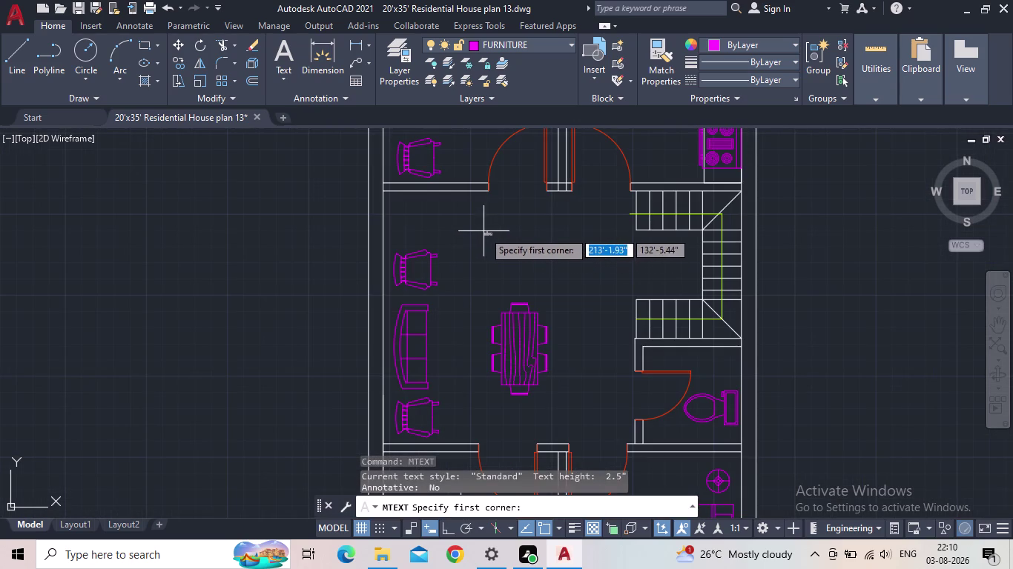
click(469, 232)
click(597, 288)
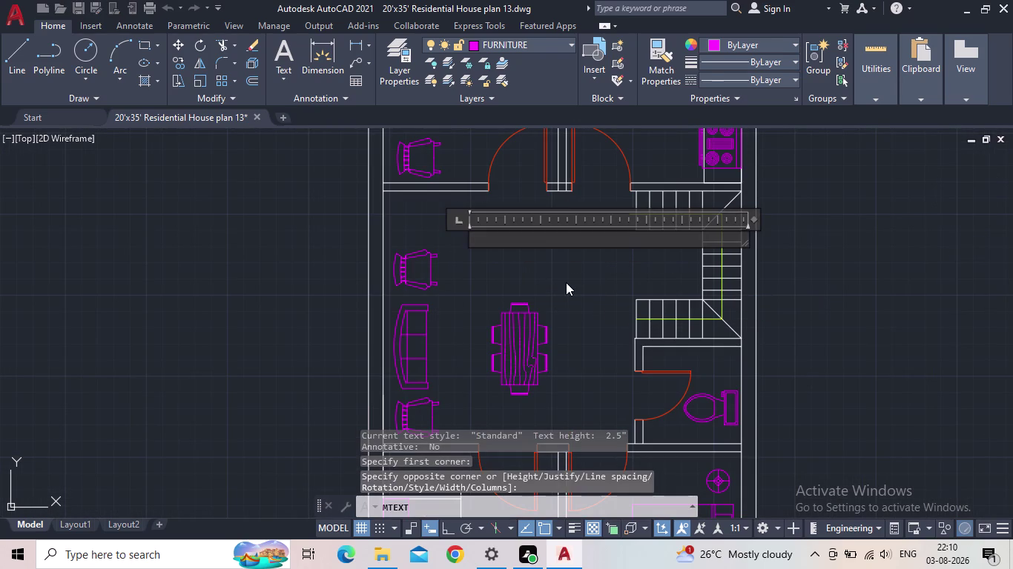
key(d)
key(period)
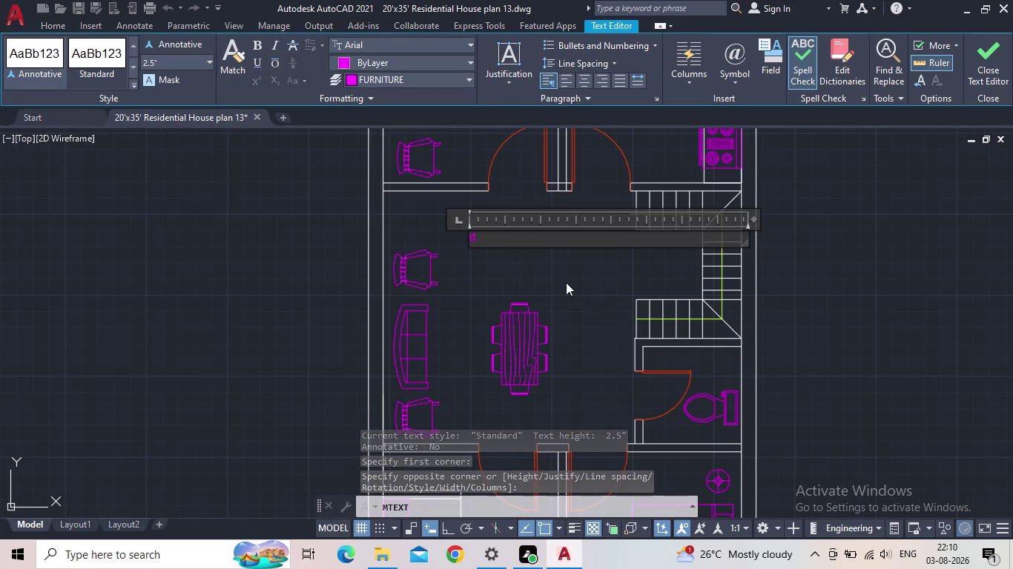
key(BackSpace)
key(d)
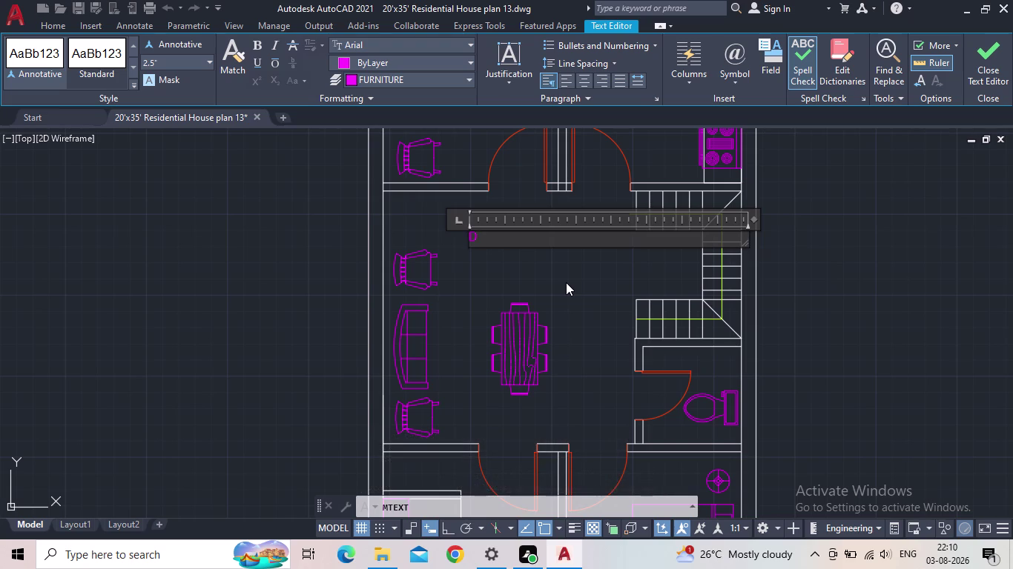
key(period)
key(BackSpace)
key(BackSpace)
text(D)
text(G ROOM)
key(Return)
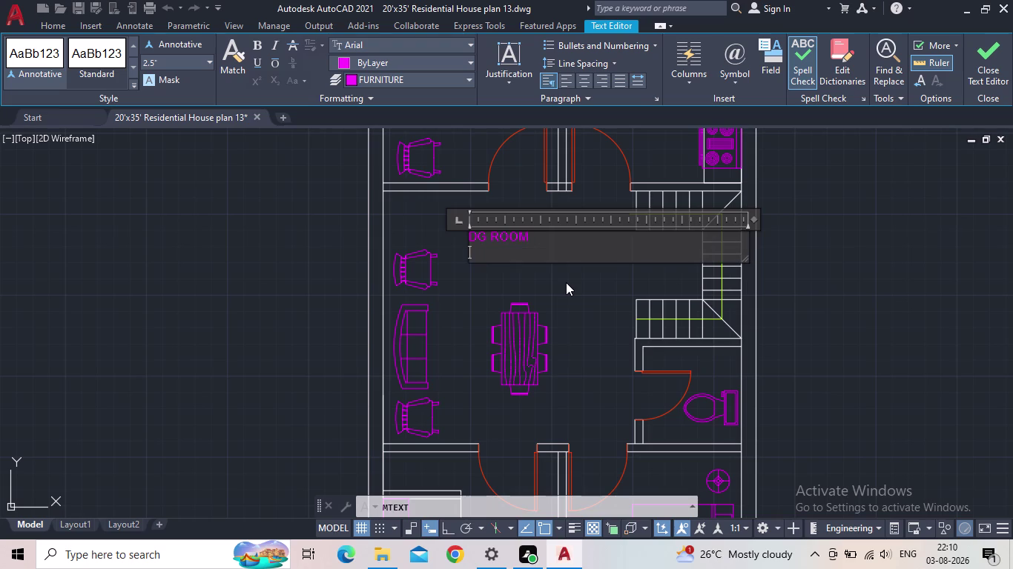
text(9')
key(x)
text(13')
Set the label text height to 4" and close the Text Editor.
drag(546, 261, 445, 234)
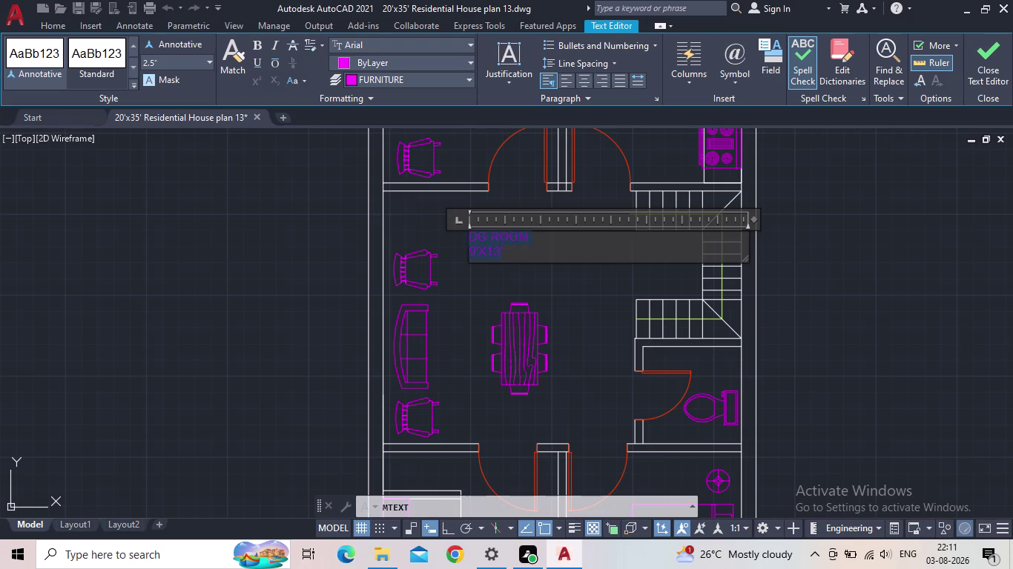
drag(444, 234, 446, 234)
click(172, 54)
click(160, 59)
key(4)
key(shift+quotedbl)
key(Return)
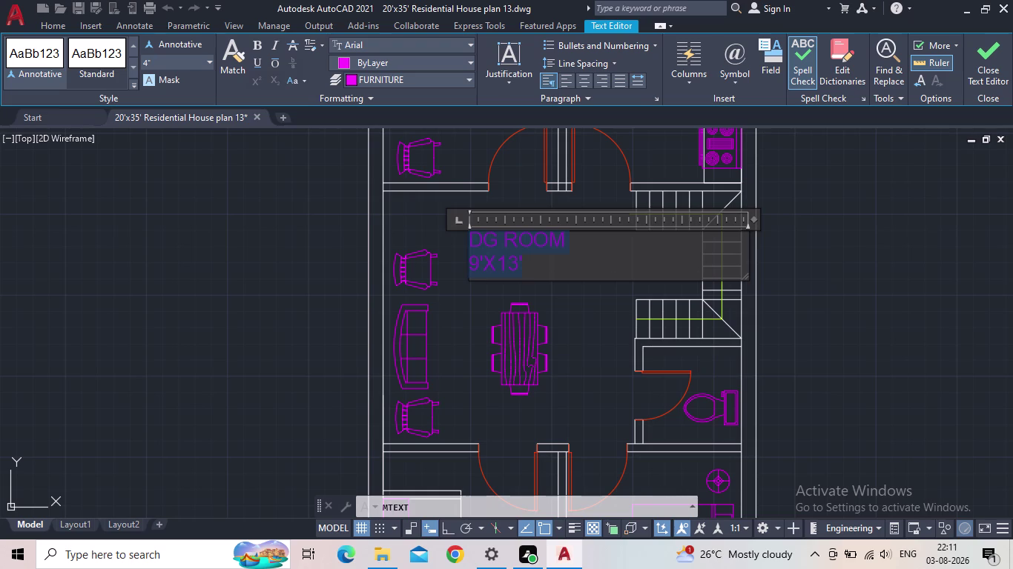
click(988, 66)
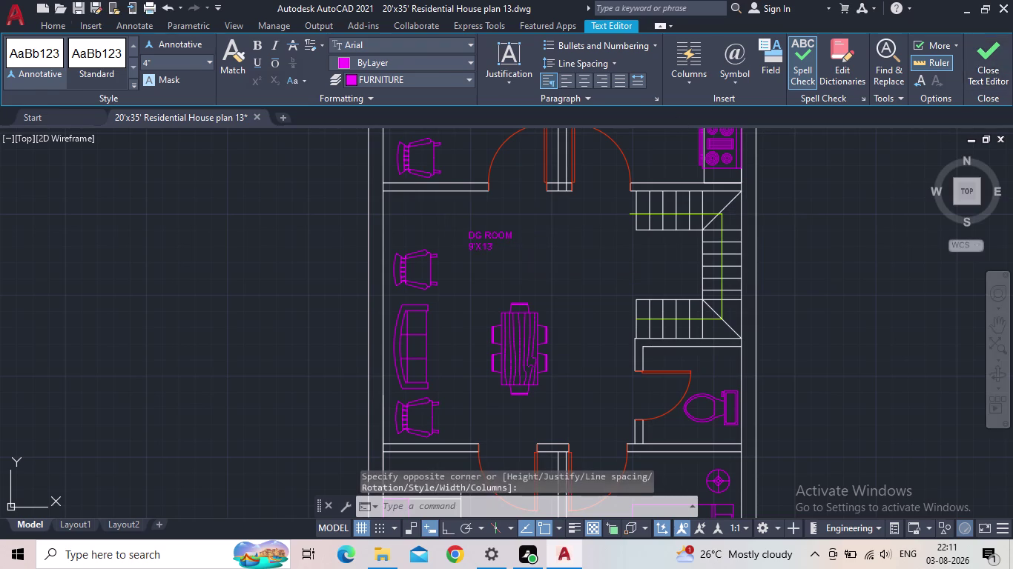
Select the new DG ROOM label and reopen it for editing.
click(519, 244)
click(488, 244)
double_click(488, 244)
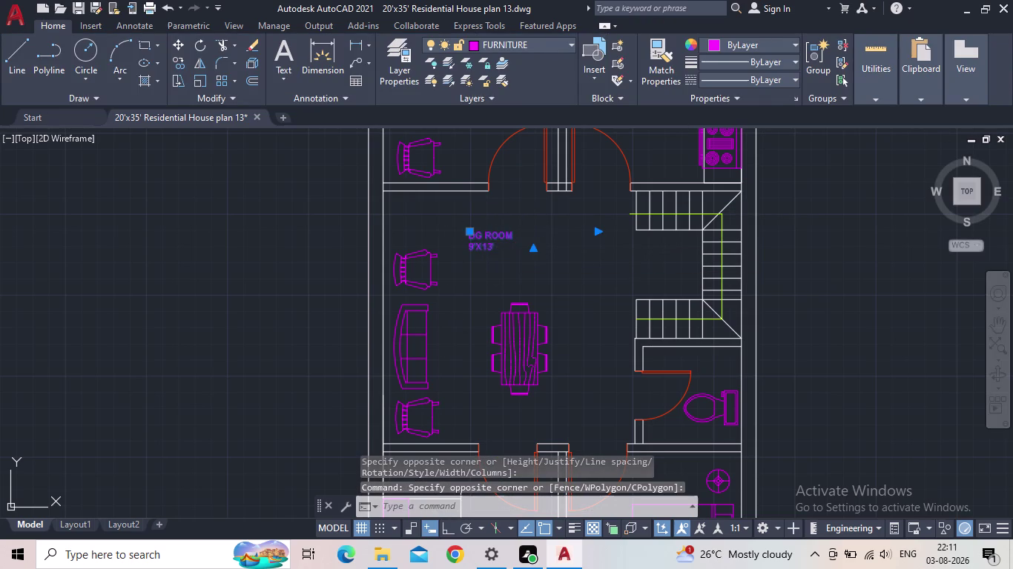
Increase the label text height to 5", then 6", and close the editor.
drag(501, 245, 459, 236)
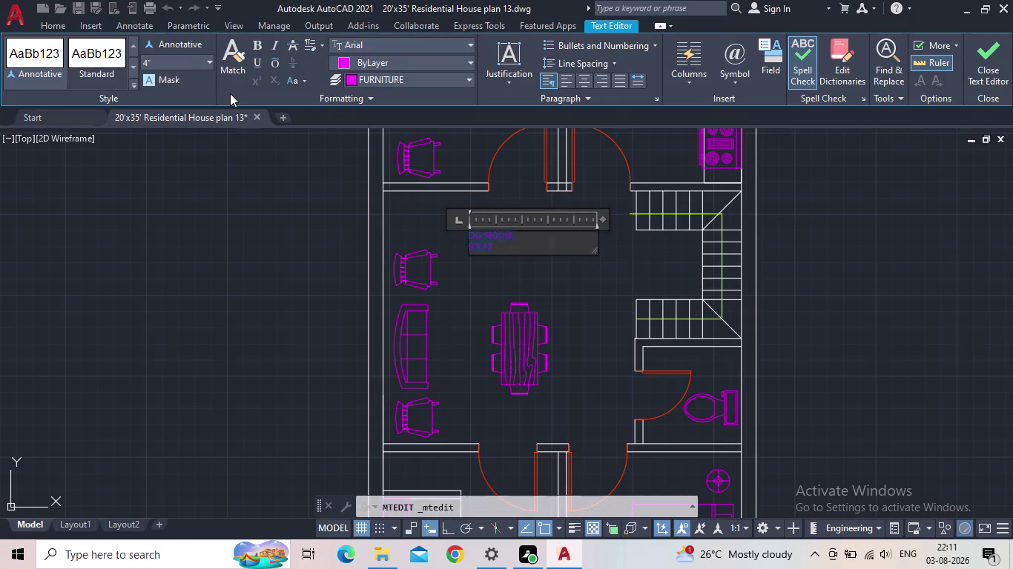
click(186, 63)
key(5)
key(shift+quotedbl)
key(Return)
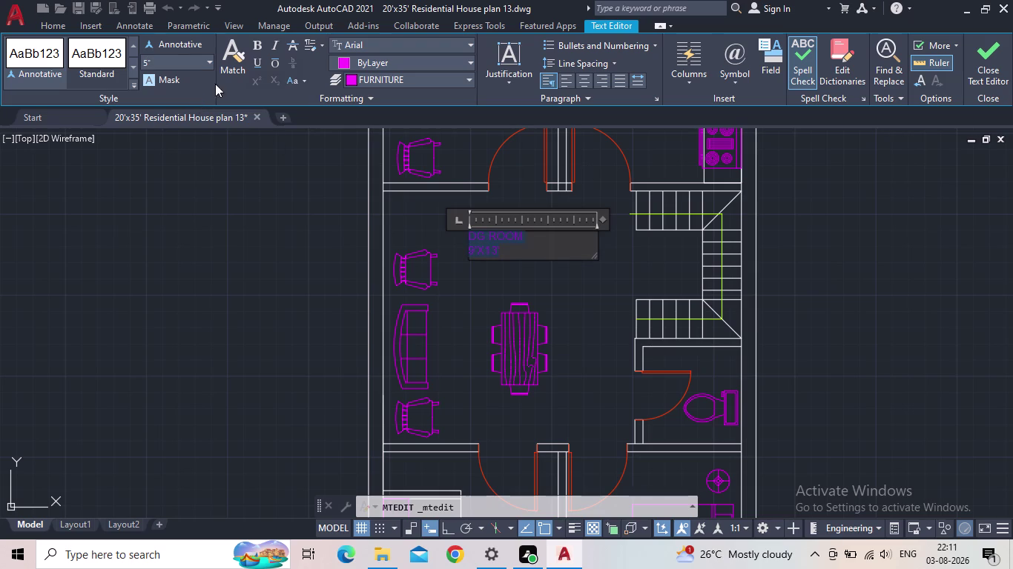
click(185, 62)
key(6)
key(shift+quotedbl)
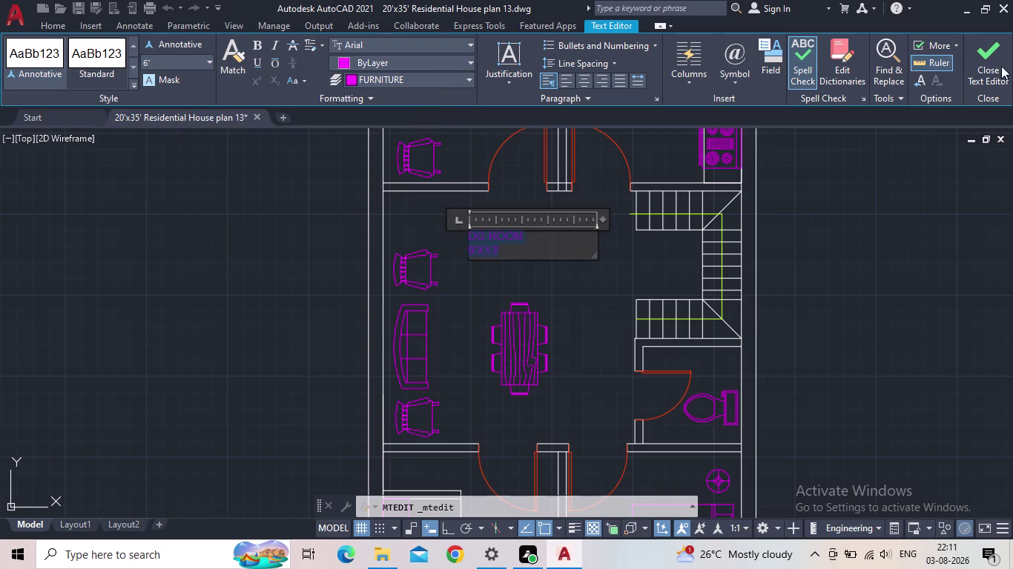
click(994, 67)
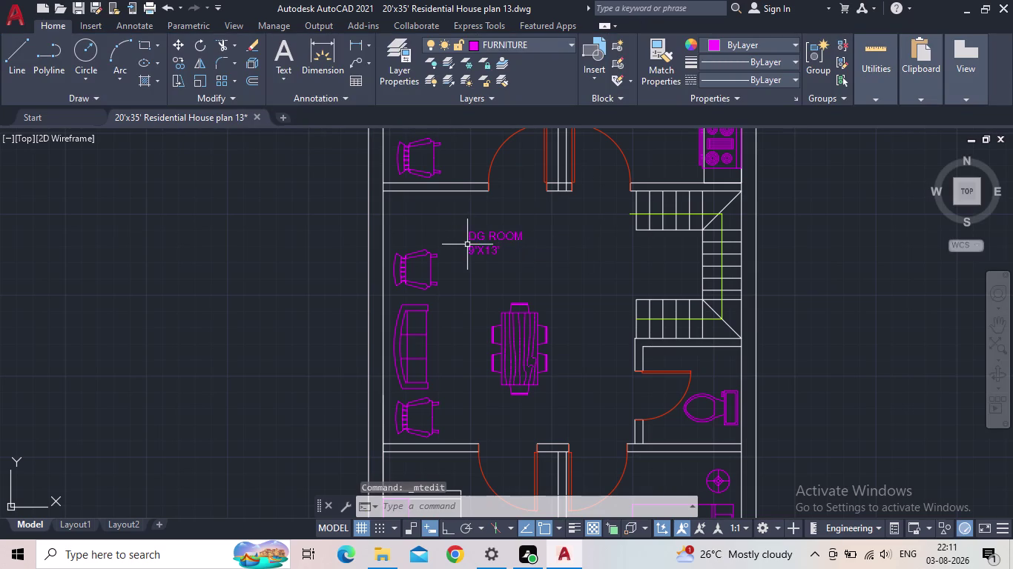
Enlarge the DG ROOM label with the SCALE command from a chosen base point.
scroll(up, 3)
scroll(down, 3)
scroll(up, 3)
click(505, 258)
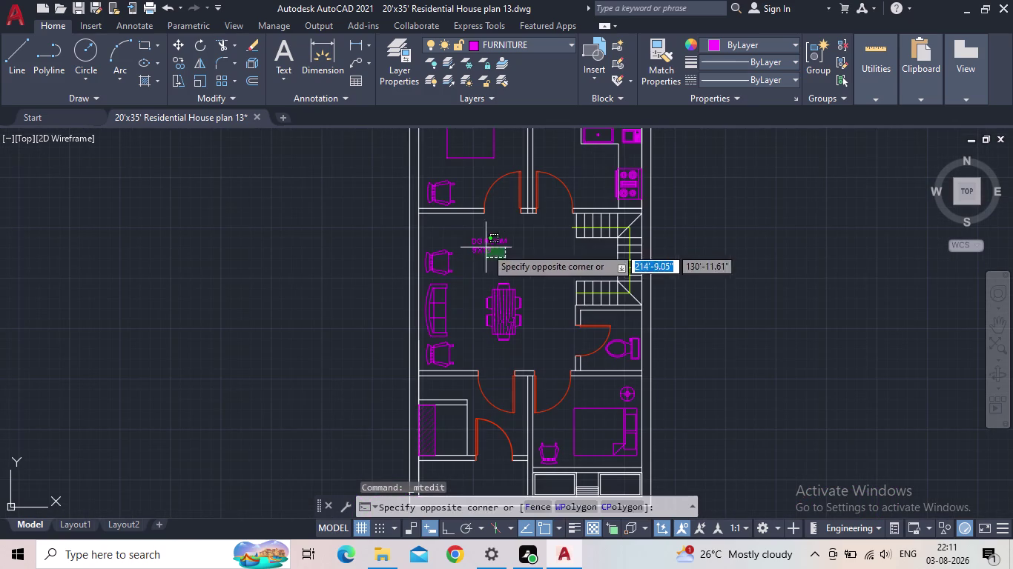
click(478, 243)
key(s)
text(C)
key(space)
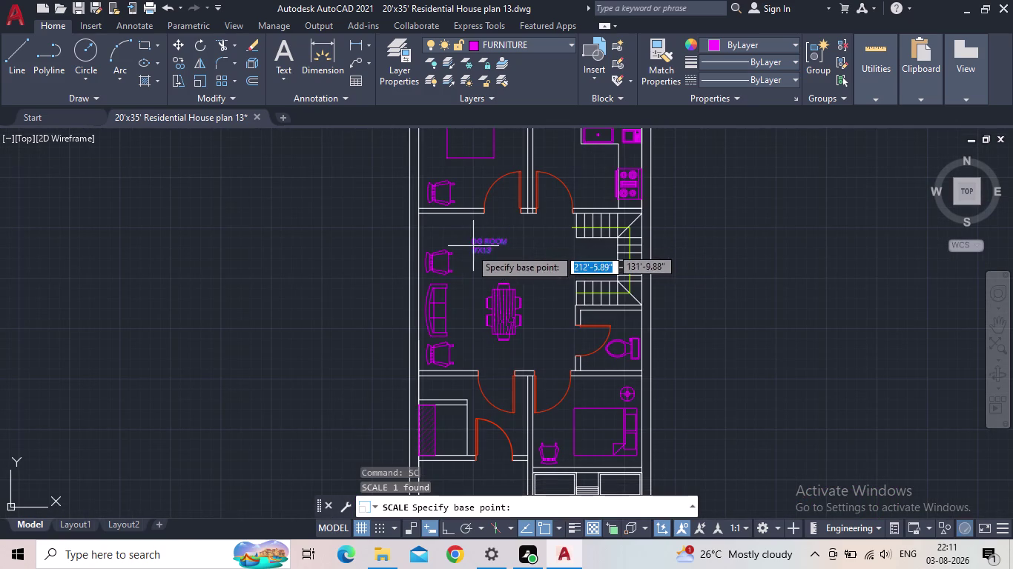
drag(471, 255, 478, 249)
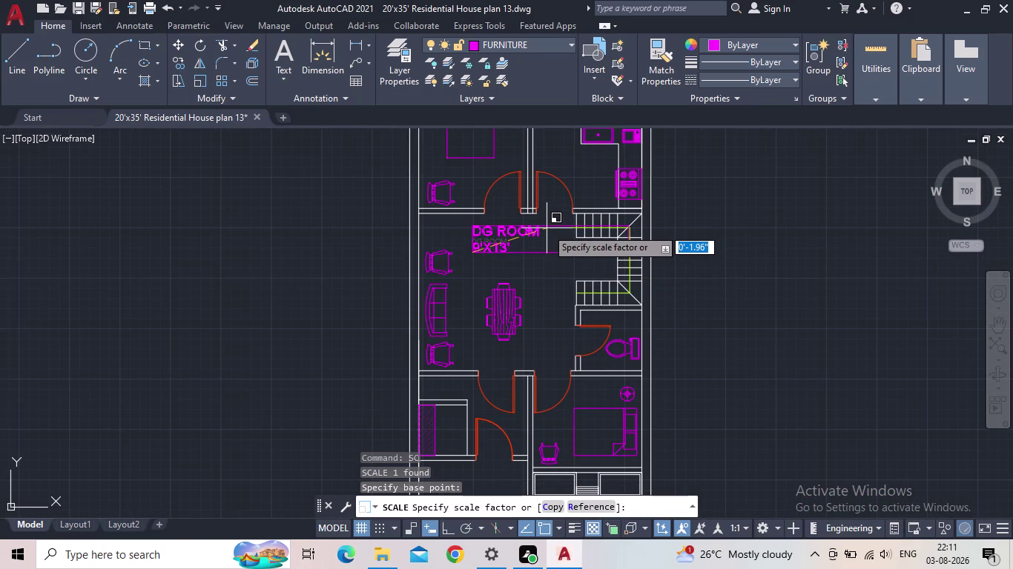
click(537, 234)
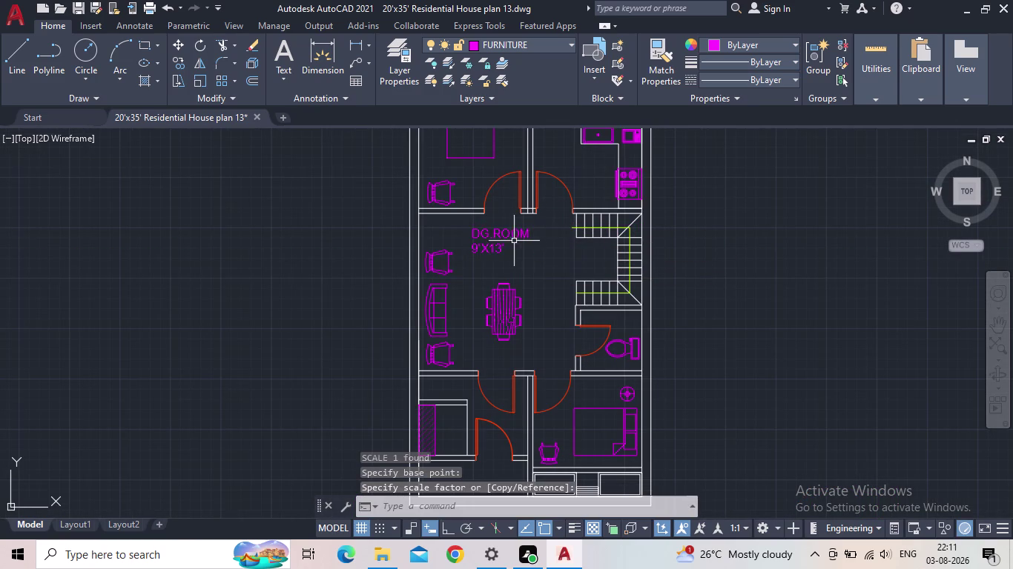
Reselect the enlarged DG ROOM label and reopen it for editing.
click(501, 236)
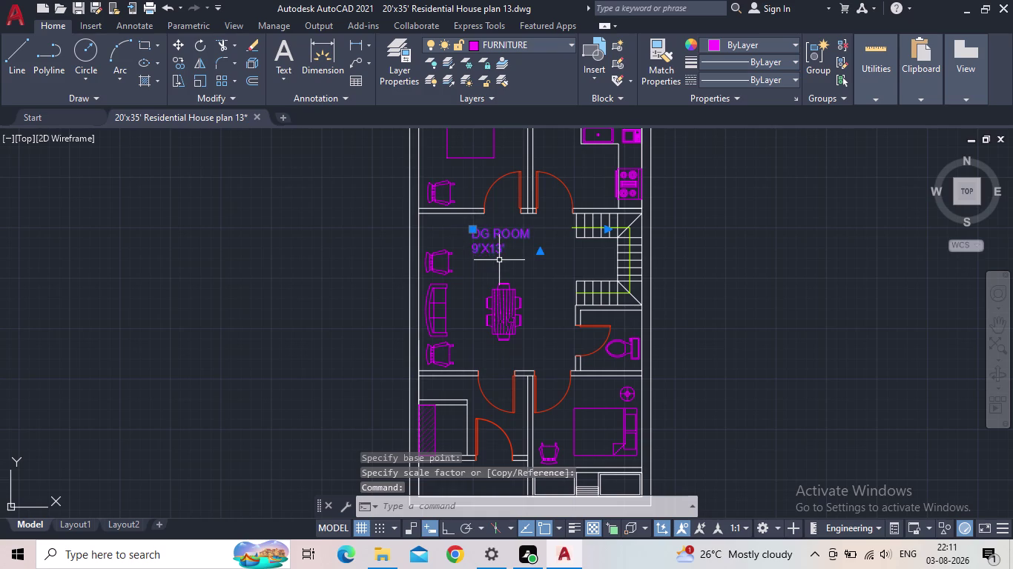
key(Escape)
click(502, 260)
click(477, 231)
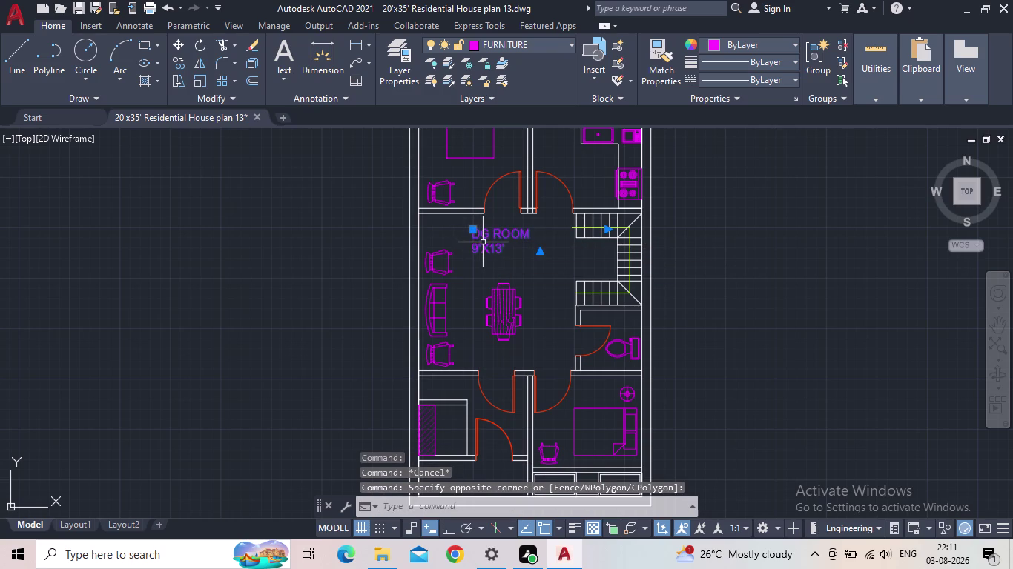
double_click(504, 234)
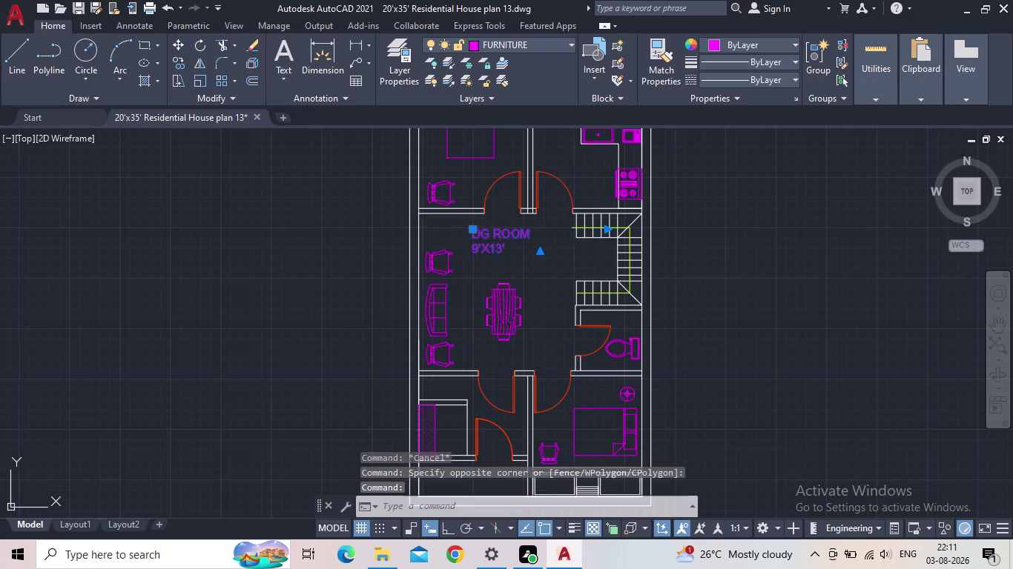
Move the DG ROOM label text to the TEXT layer, colour it green, and close the editor.
drag(521, 246, 454, 230)
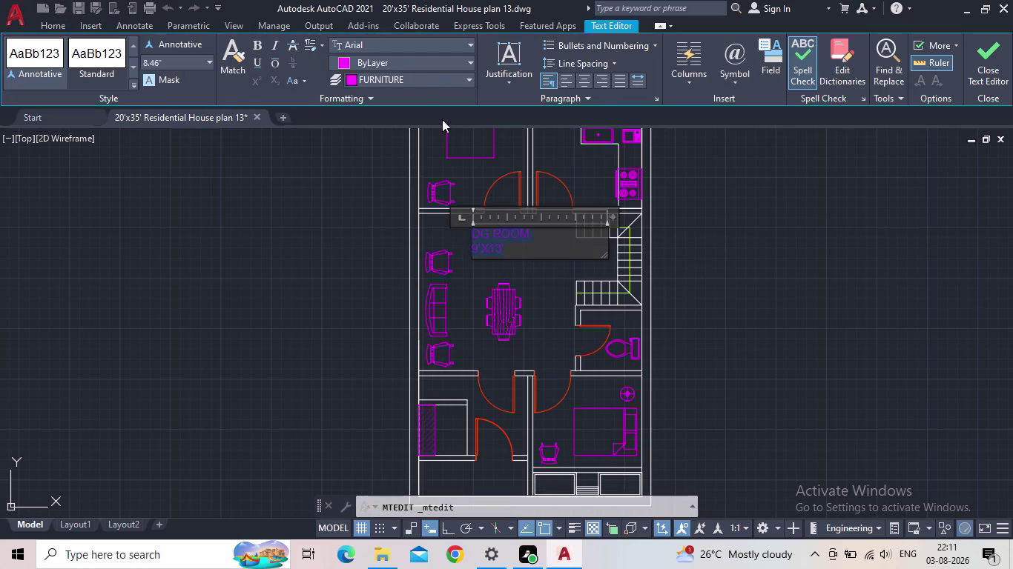
click(408, 79)
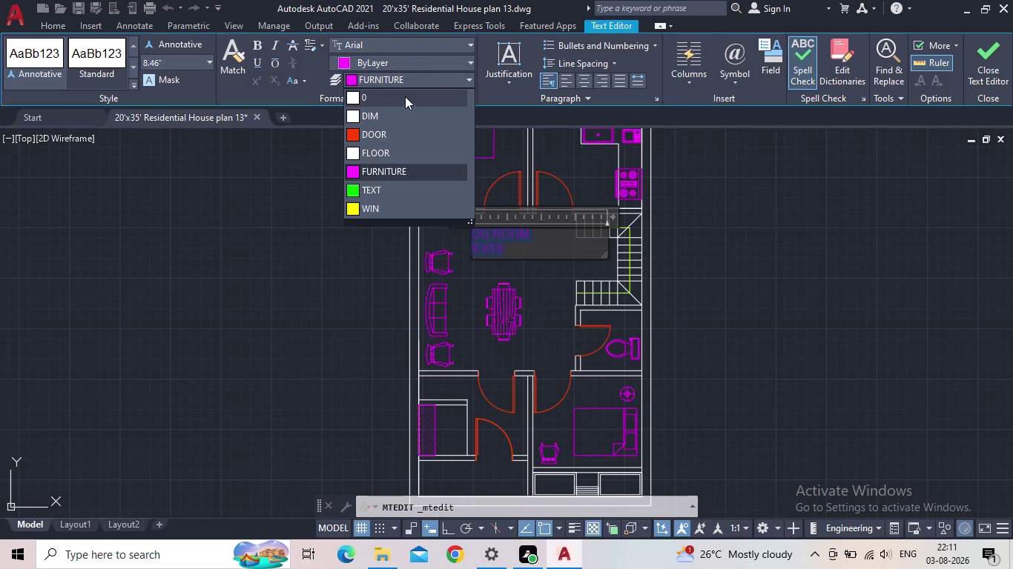
click(381, 192)
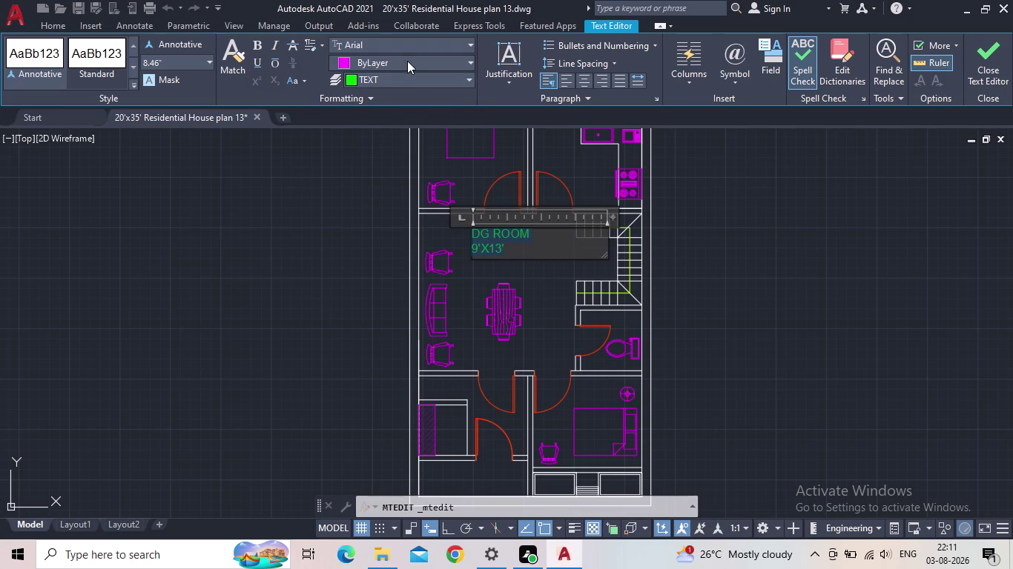
click(406, 60)
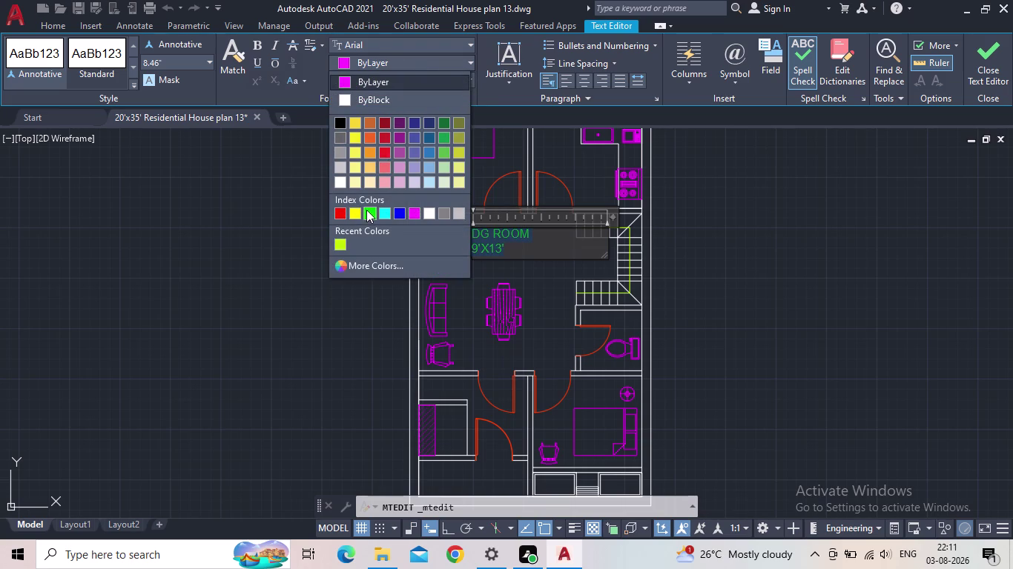
click(366, 210)
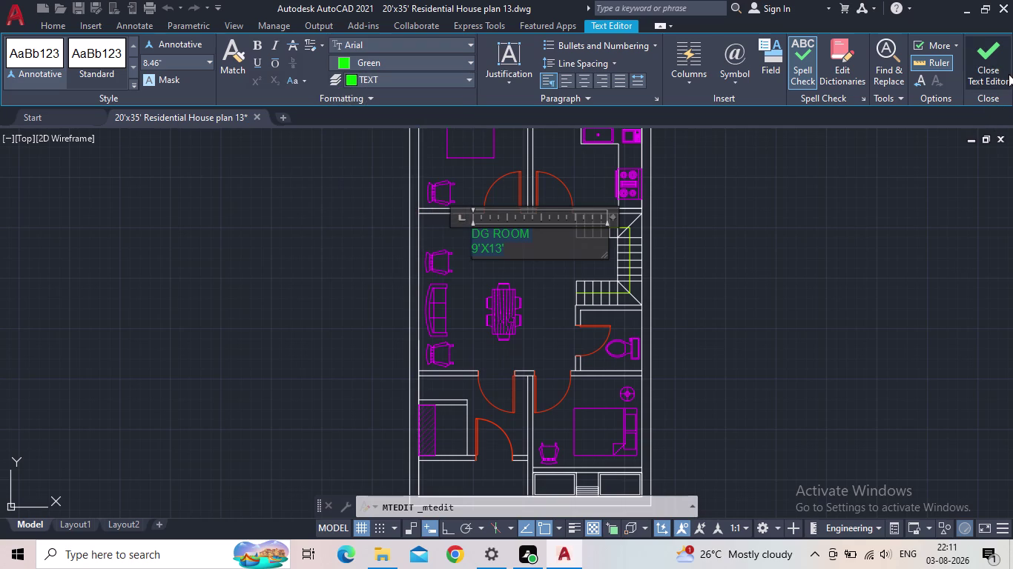
click(999, 66)
Make TEXT the current layer.
middle_drag(556, 253, 557, 293)
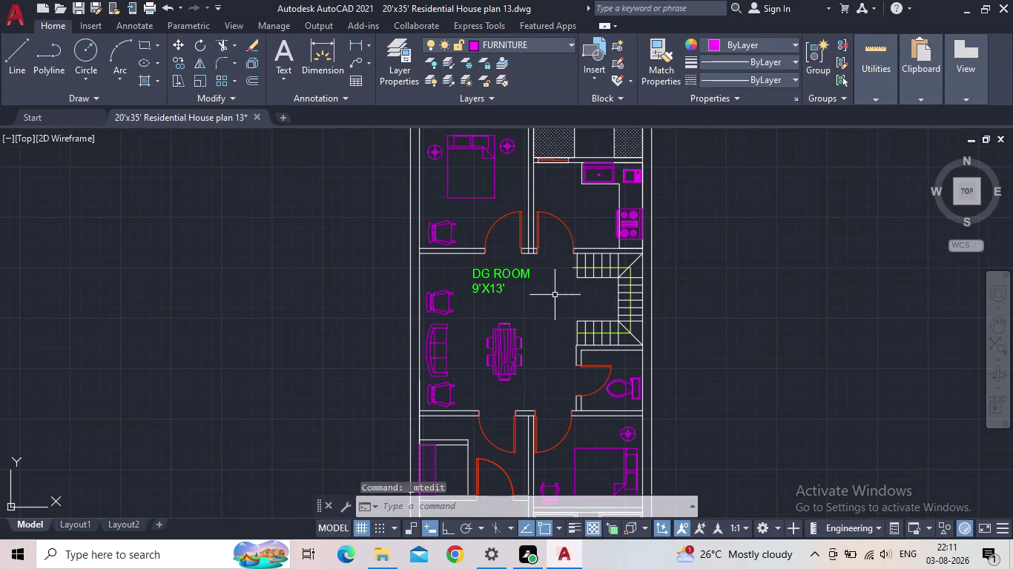
click(398, 83)
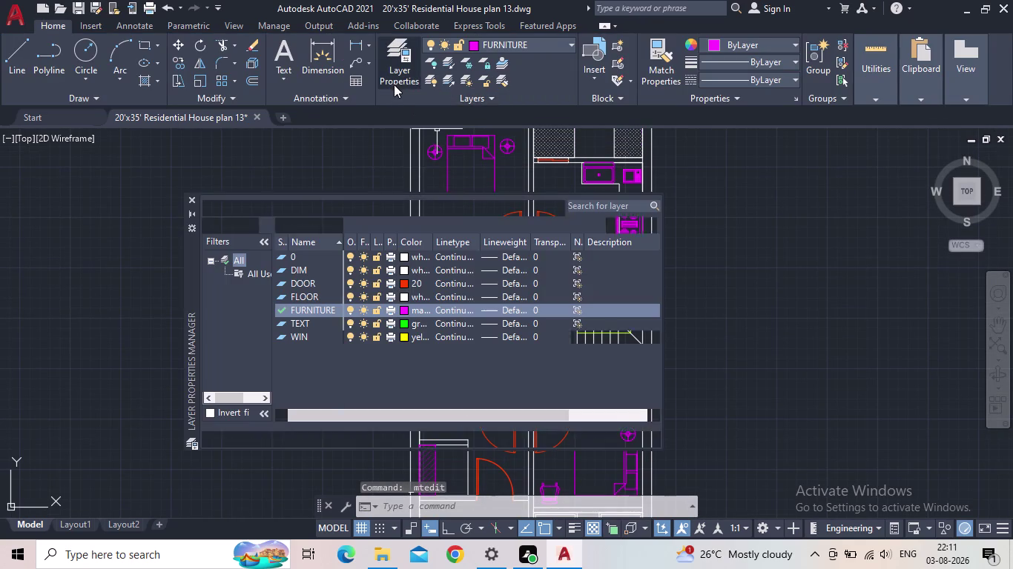
double_click(278, 322)
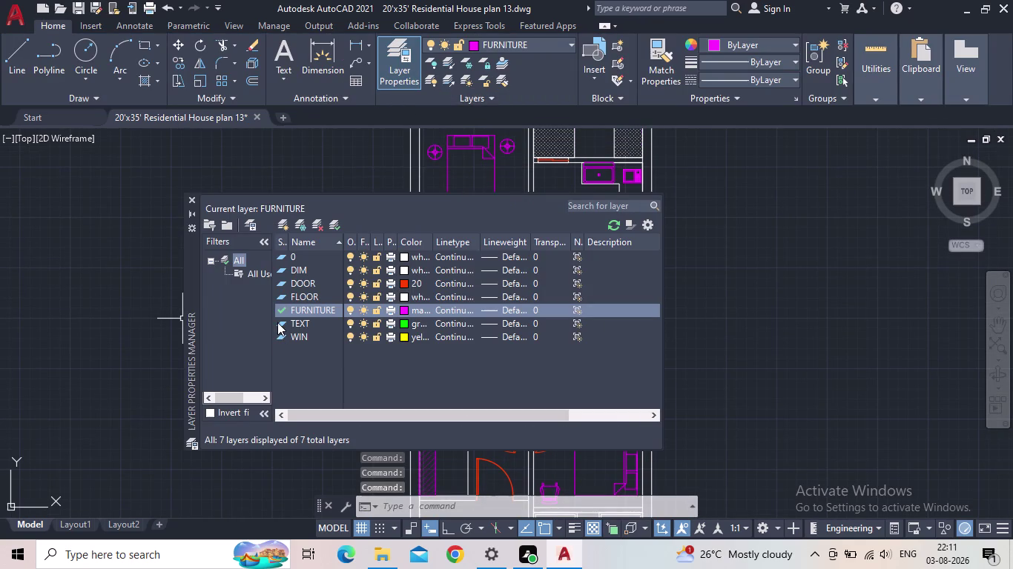
click(192, 198)
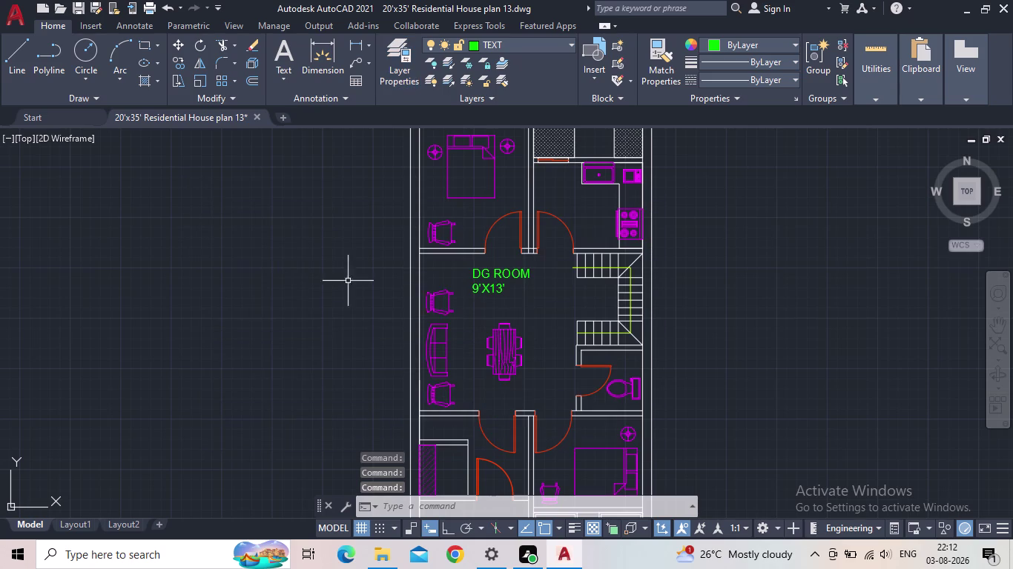
Start copying the DG ROOM label with the CO command.
key(c)
key(o)
key(Return)
click(485, 301)
click(474, 282)
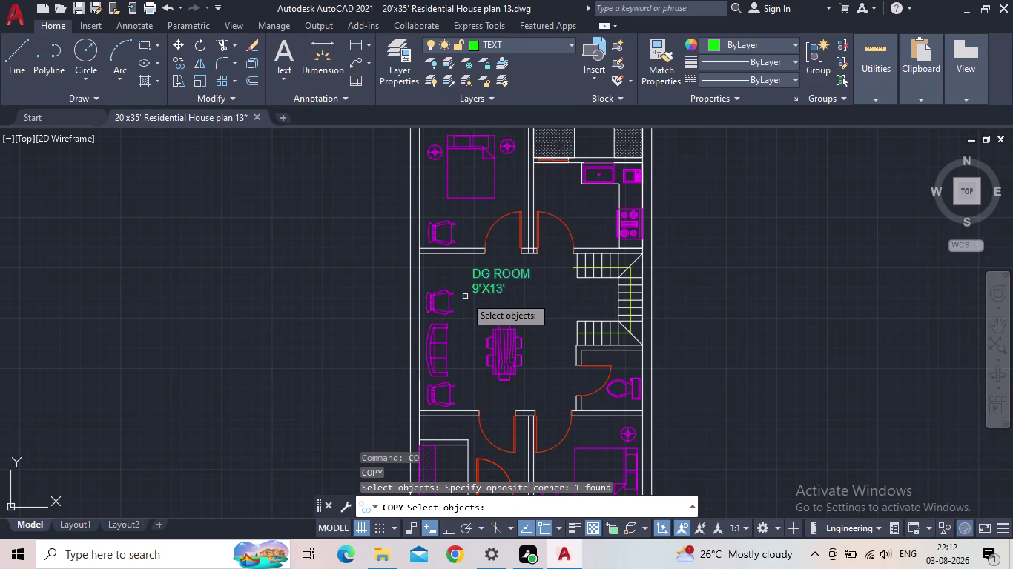
Copy the DG ROOM 9'X13' label into the first room, kitchen, top utility area and toilet.
key(space)
click(470, 292)
middle_drag(516, 290, 507, 323)
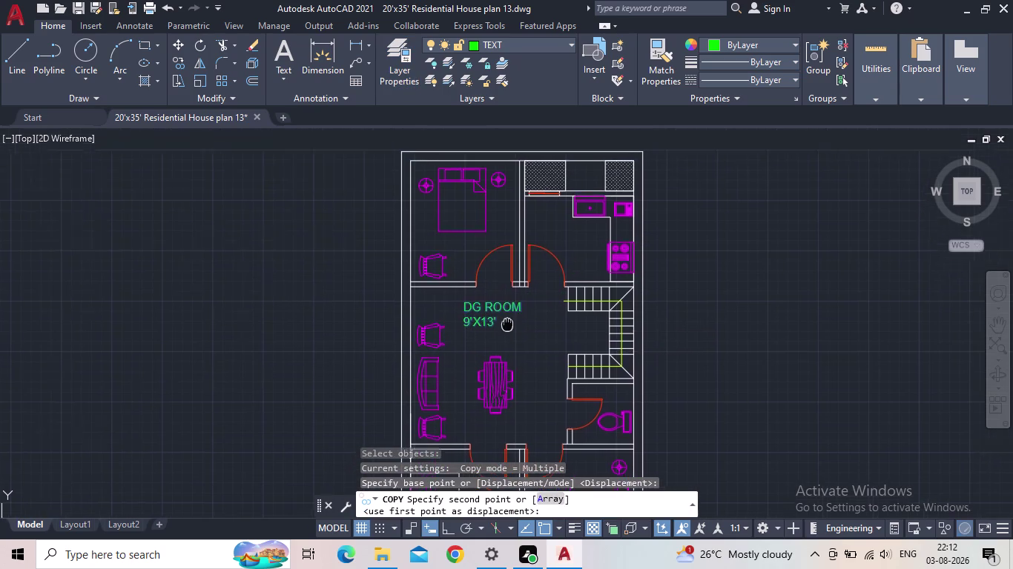
middle_drag(507, 324, 505, 326)
scroll(down, 3)
scroll(up, 3)
scroll(up, 3)
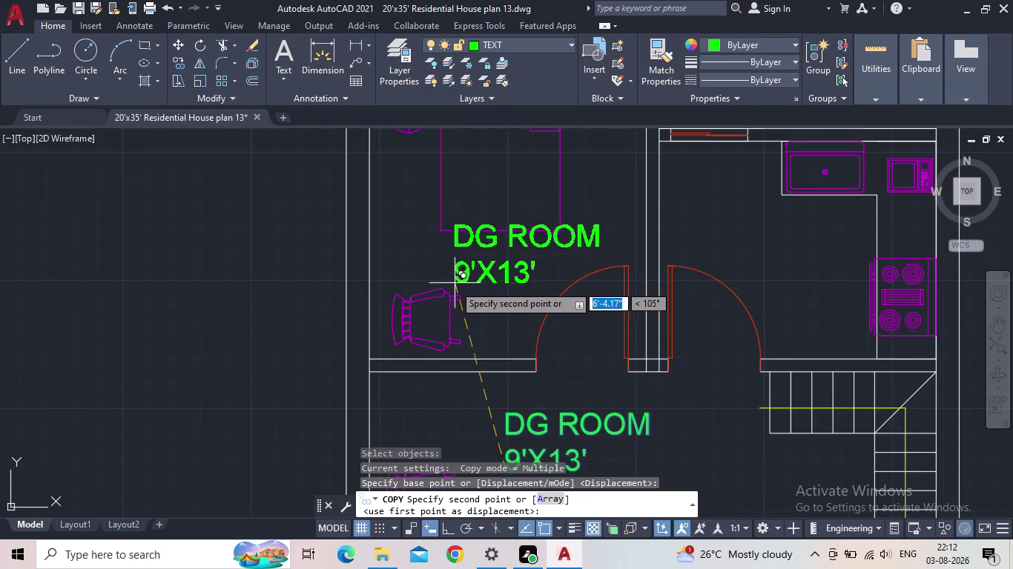
scroll(up, 3)
scroll(down, 3)
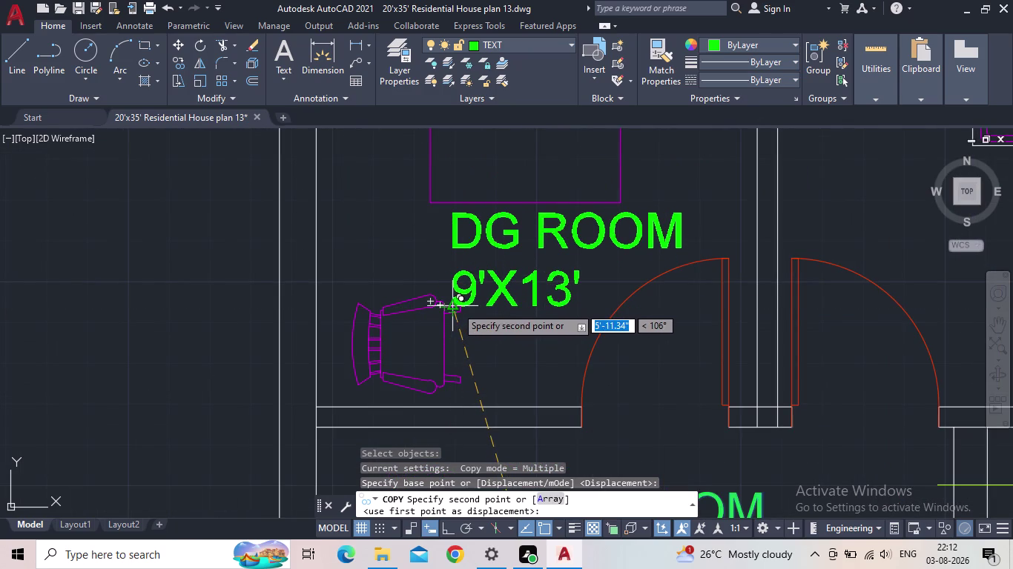
click(454, 300)
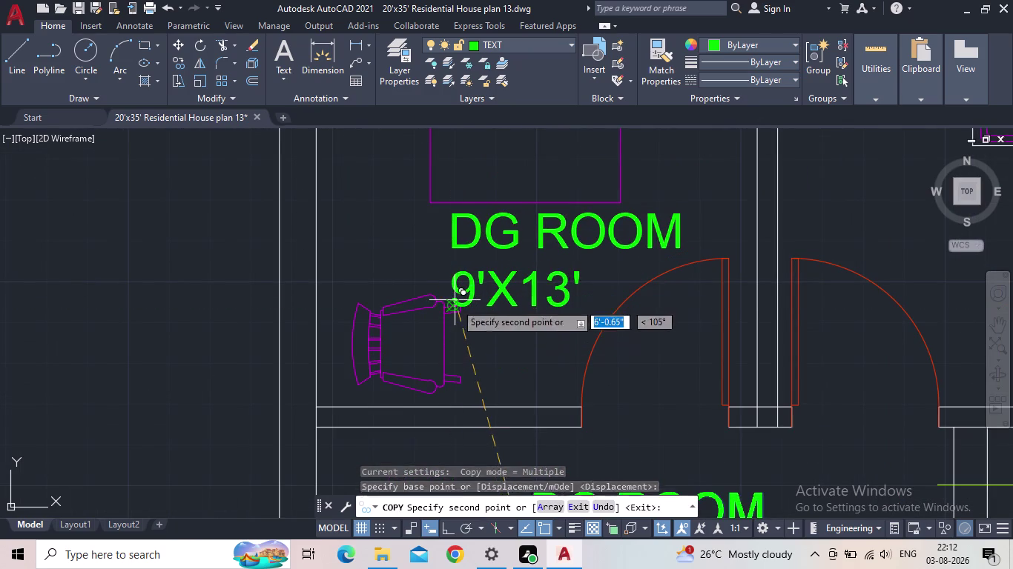
middle_drag(556, 341, 419, 349)
scroll(down, 3)
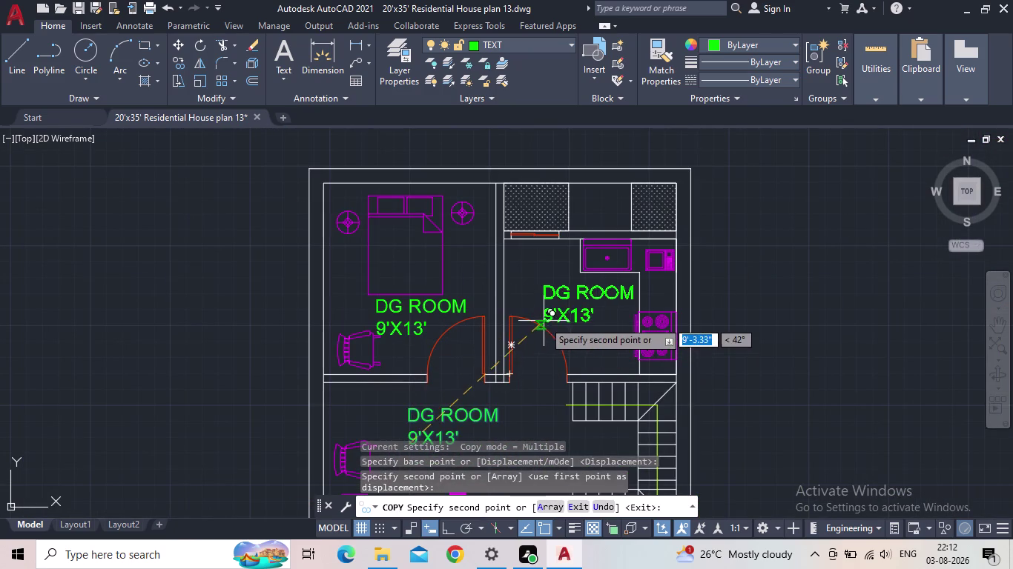
click(543, 320)
middle_drag(535, 354, 522, 385)
scroll(up, 3)
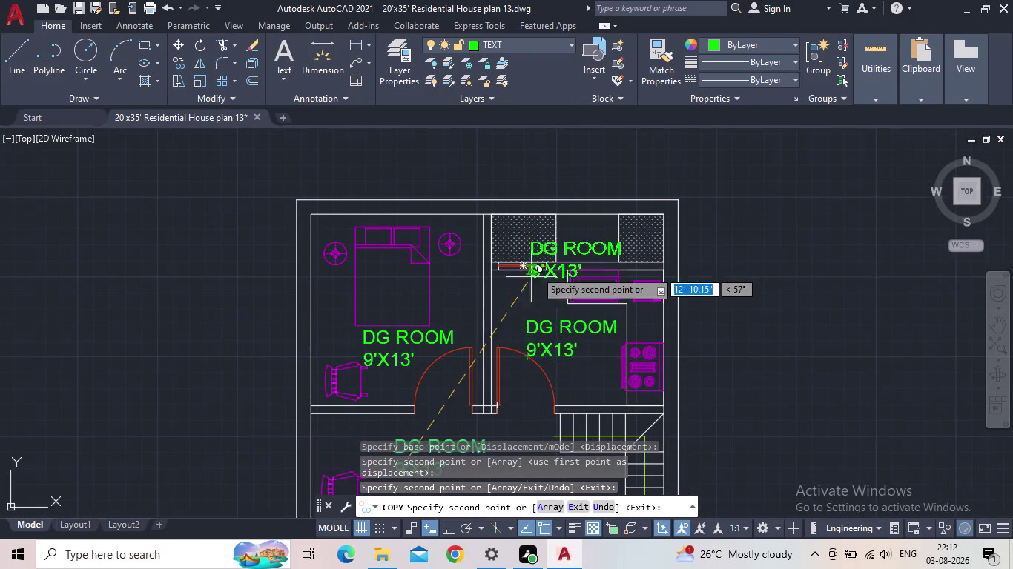
click(559, 244)
scroll(down, 3)
middle_drag(615, 305, 533, 267)
scroll(down, 3)
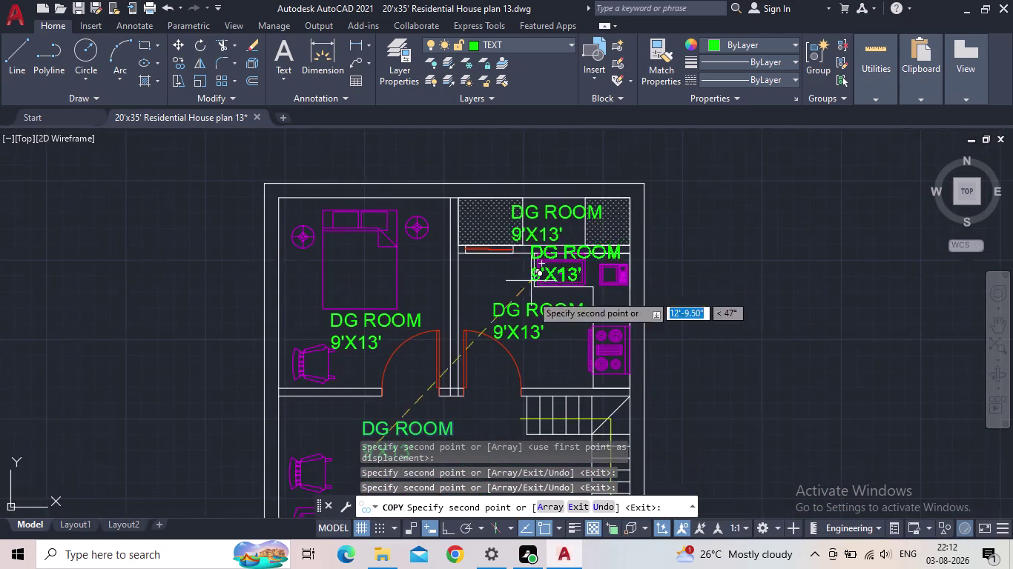
middle_drag(524, 364, 560, 265)
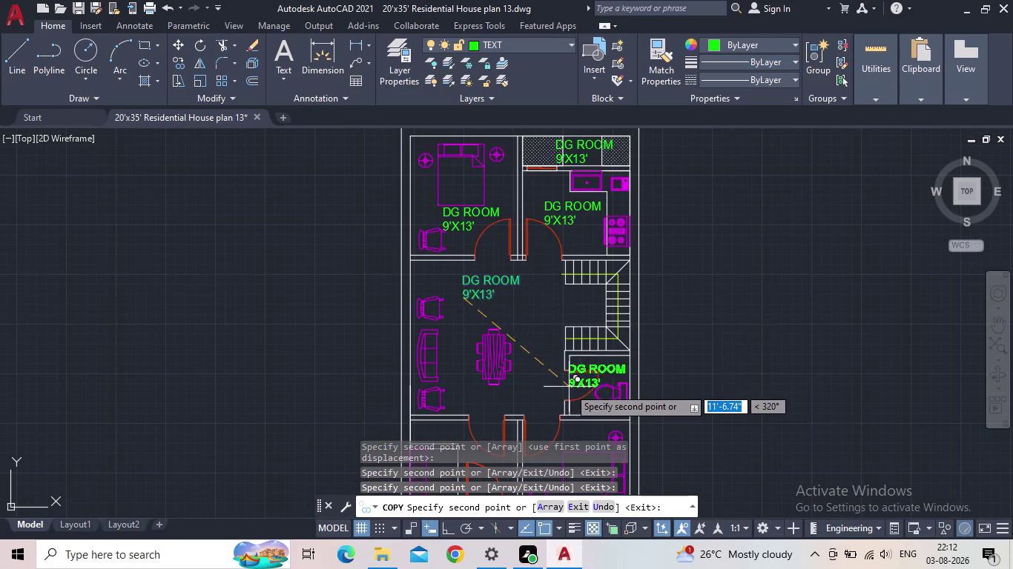
scroll(up, 3)
click(580, 377)
Place more label copies in the lower-right bedroom, lower-left room and front area, then end copying.
middle_drag(600, 411, 565, 347)
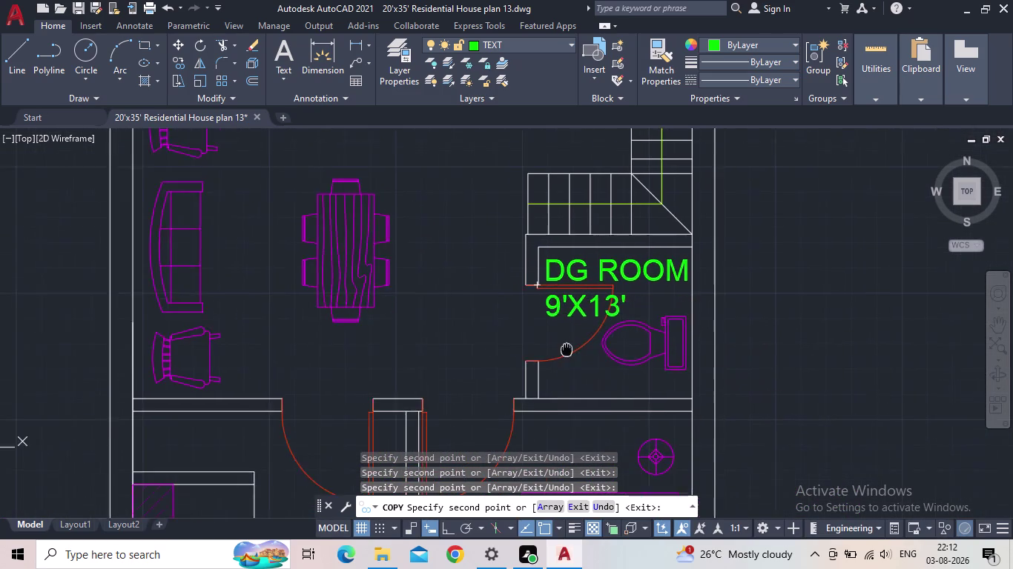
middle_drag(565, 347, 559, 337)
scroll(down, 3)
middle_drag(554, 413, 528, 278)
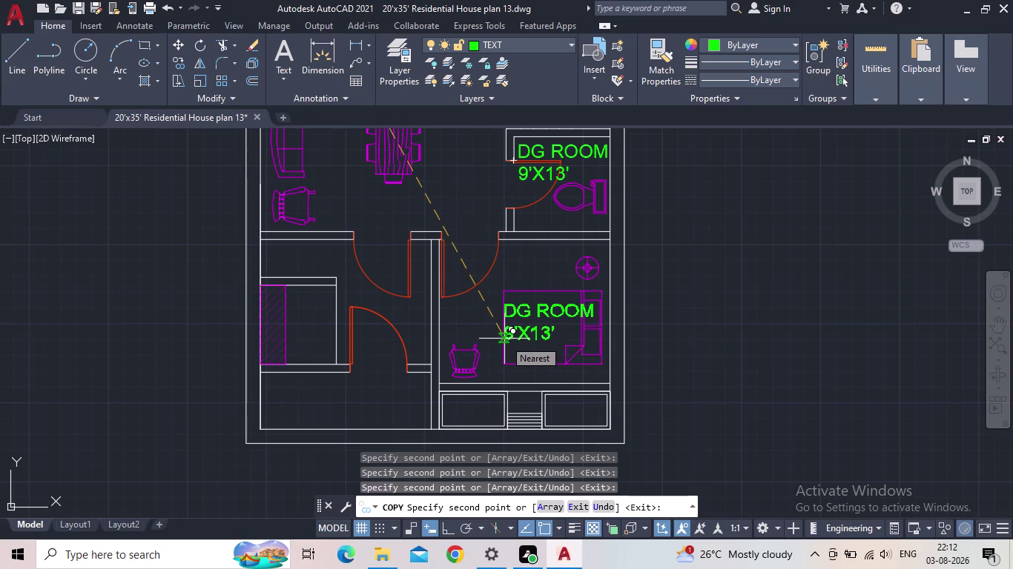
click(498, 290)
middle_drag(459, 325, 499, 307)
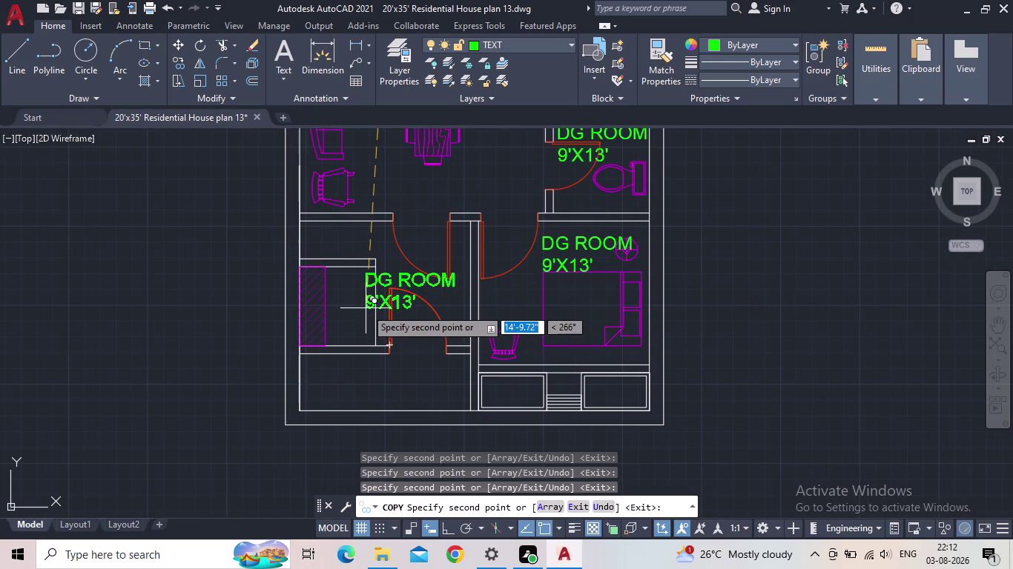
scroll(up, 3)
scroll(up, 3)
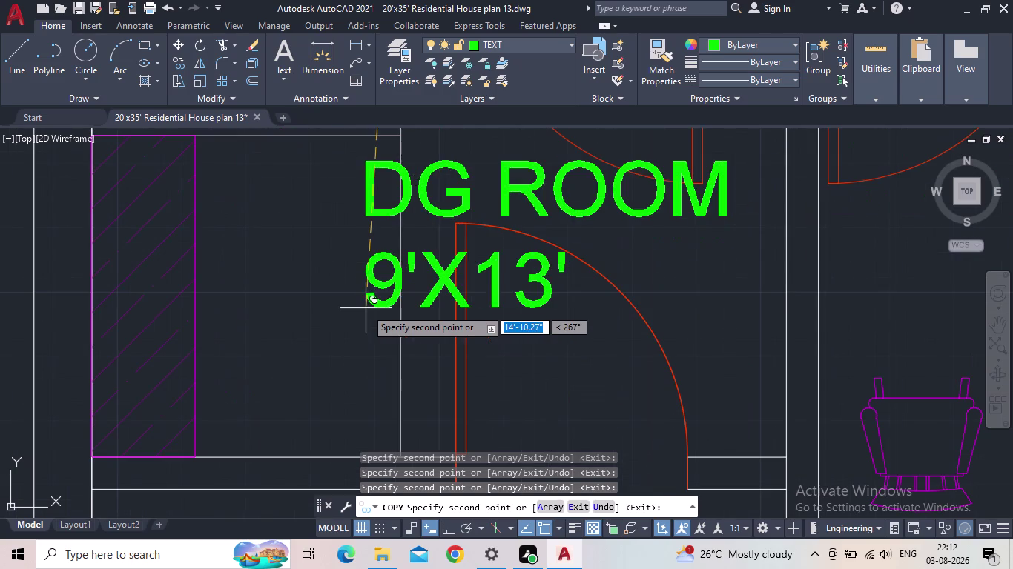
scroll(down, 3)
middle_drag(338, 336, 360, 404)
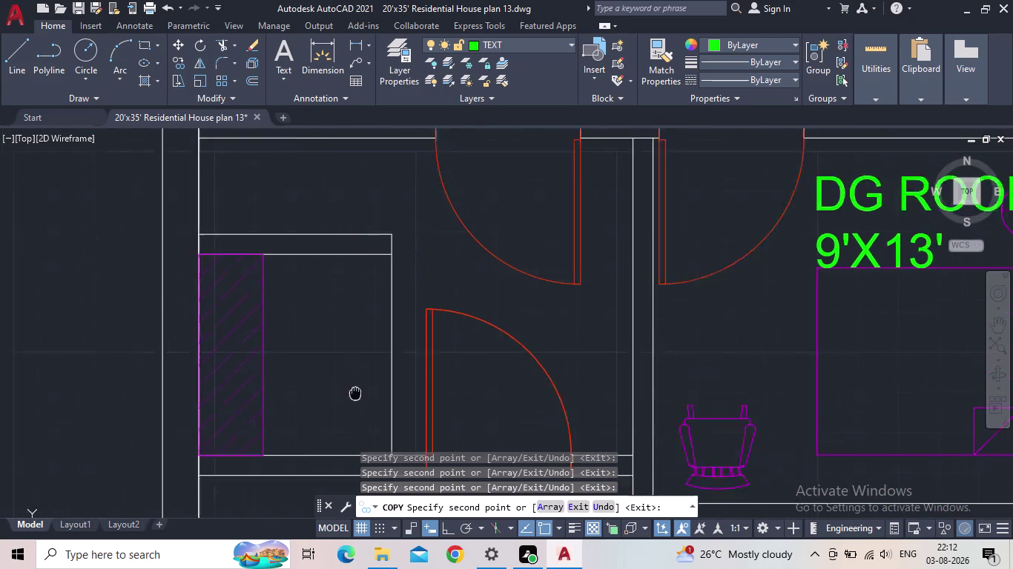
middle_drag(361, 404, 382, 466)
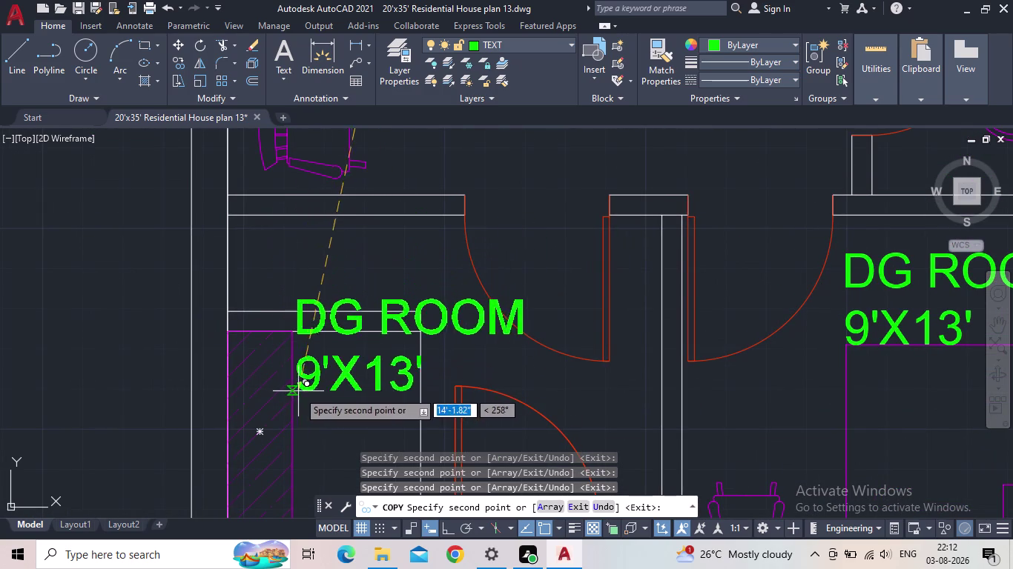
scroll(down, 3)
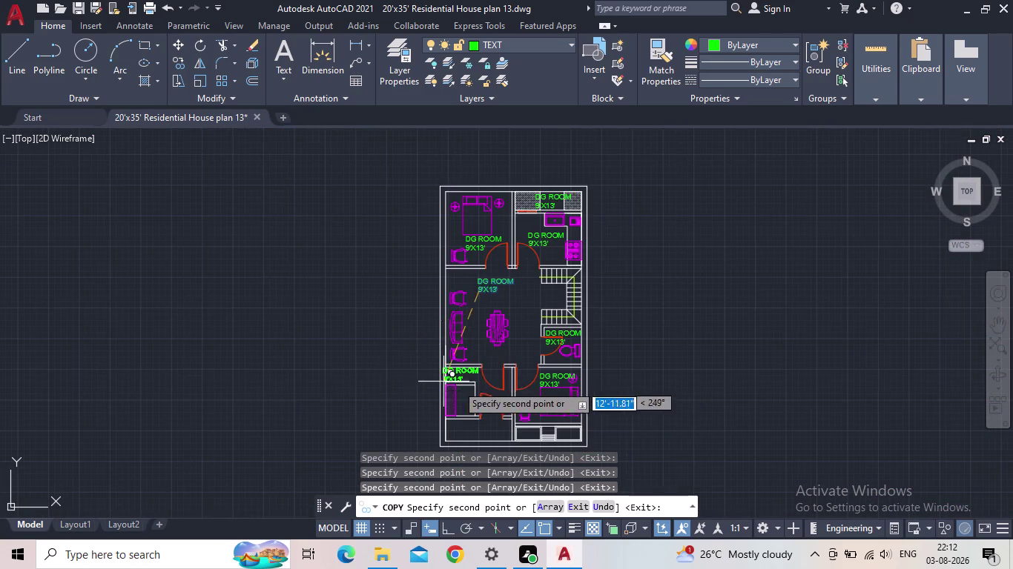
scroll(up, 3)
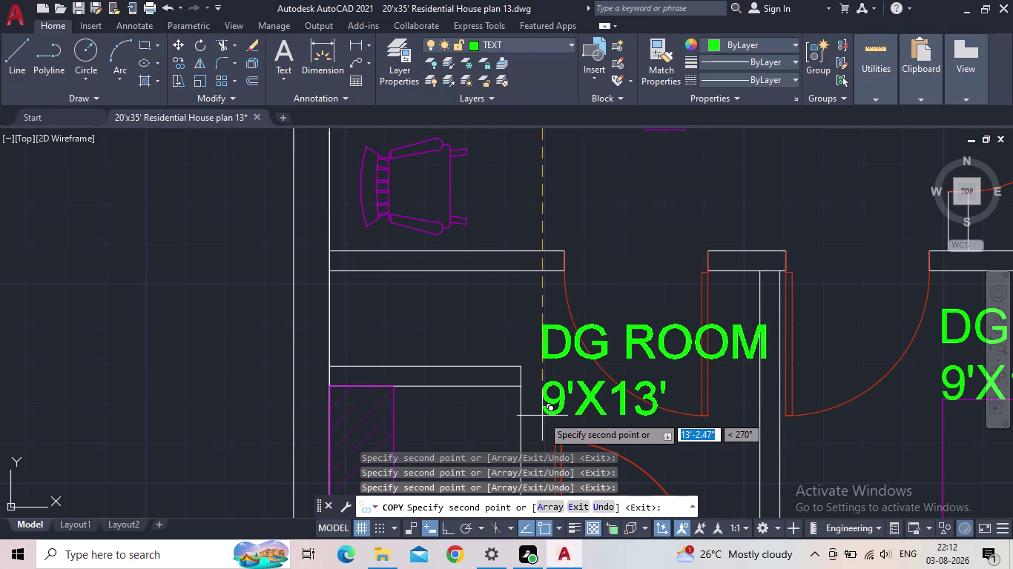
click(539, 418)
middle_drag(613, 419, 574, 294)
scroll(down, 3)
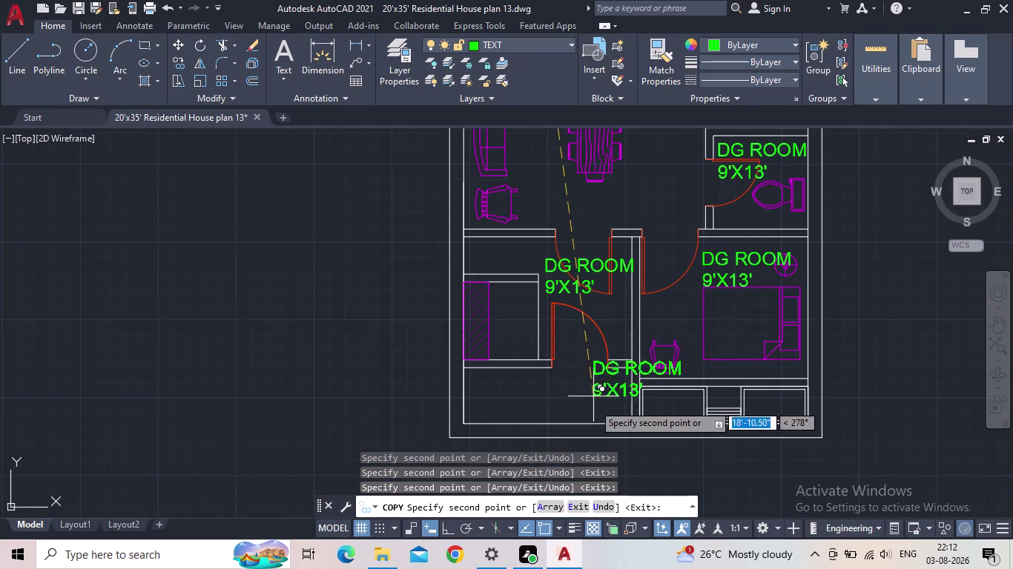
middle_drag(592, 409, 590, 364)
scroll(up, 3)
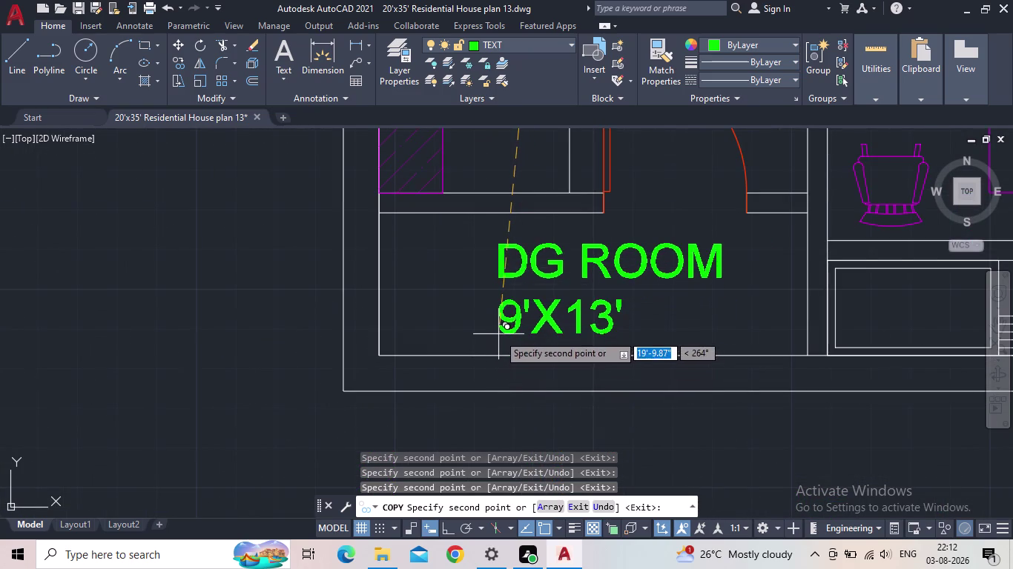
click(499, 334)
middle_drag(664, 419, 374, 415)
scroll(down, 3)
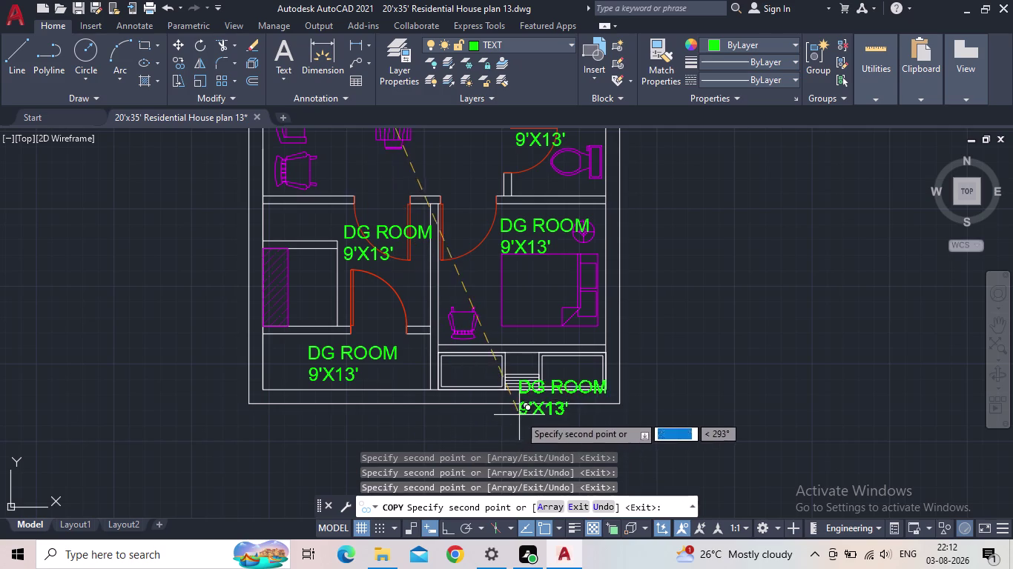
key(Escape)
click(339, 366)
click(344, 351)
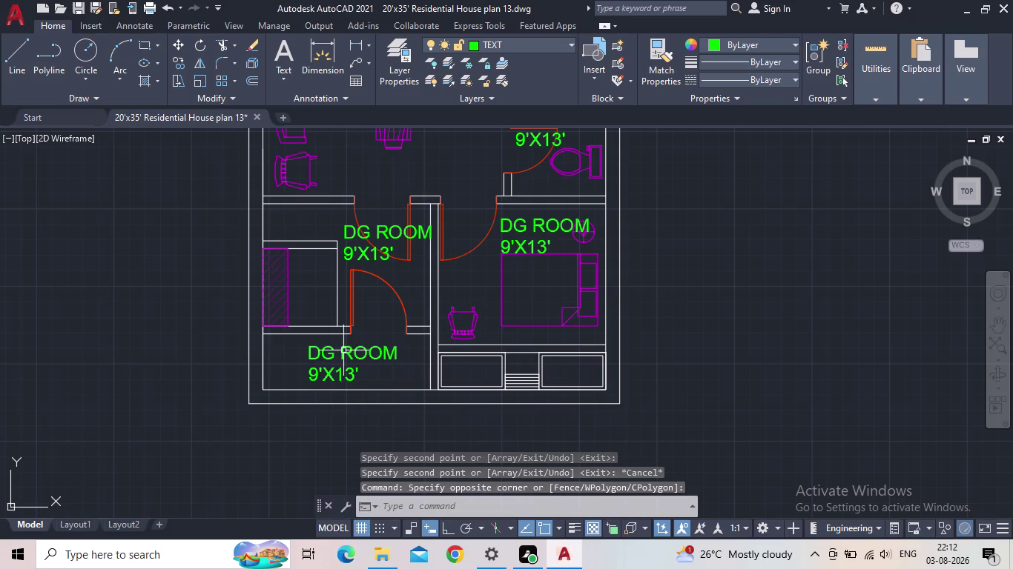
Change the front-area label copy's text to M.D.
double_click(343, 351)
drag(375, 375, 281, 357)
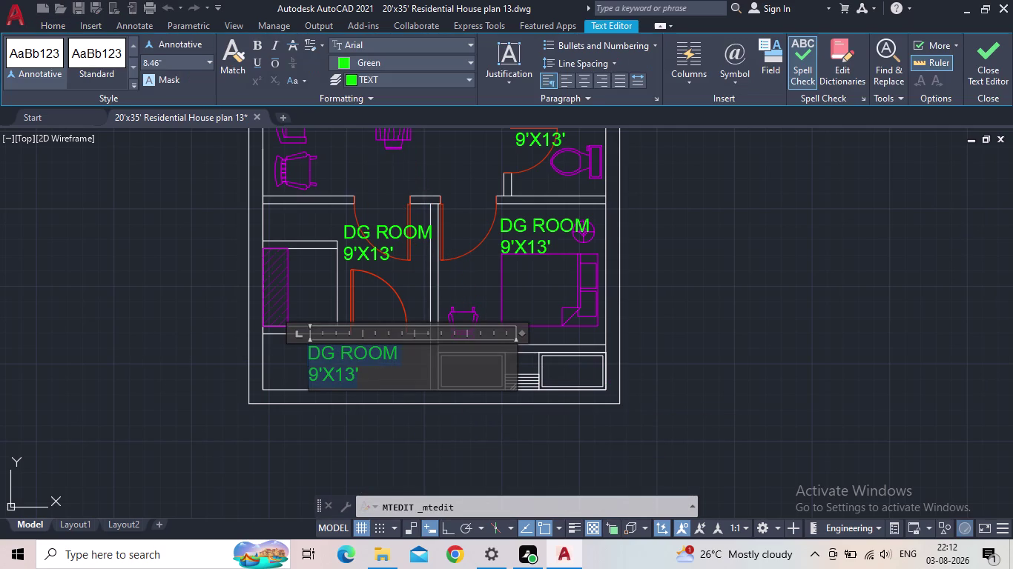
drag(280, 356, 279, 356)
key(m)
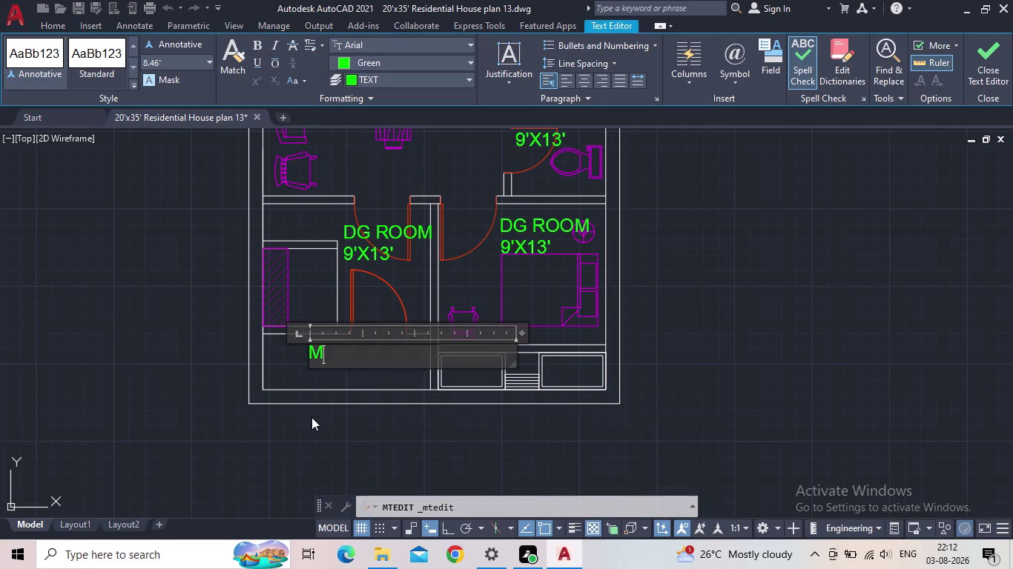
text(.D)
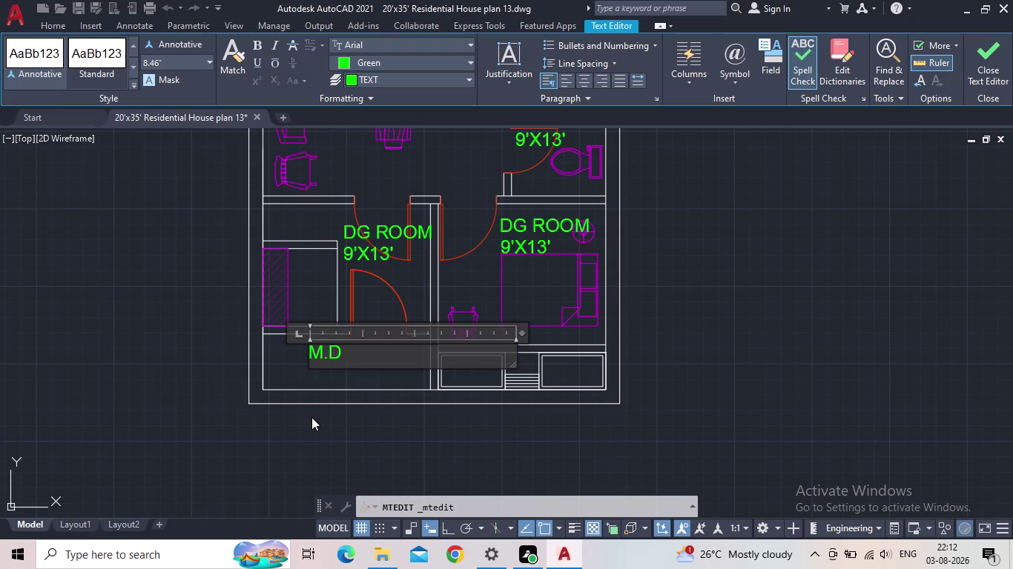
key(Return)
click(992, 60)
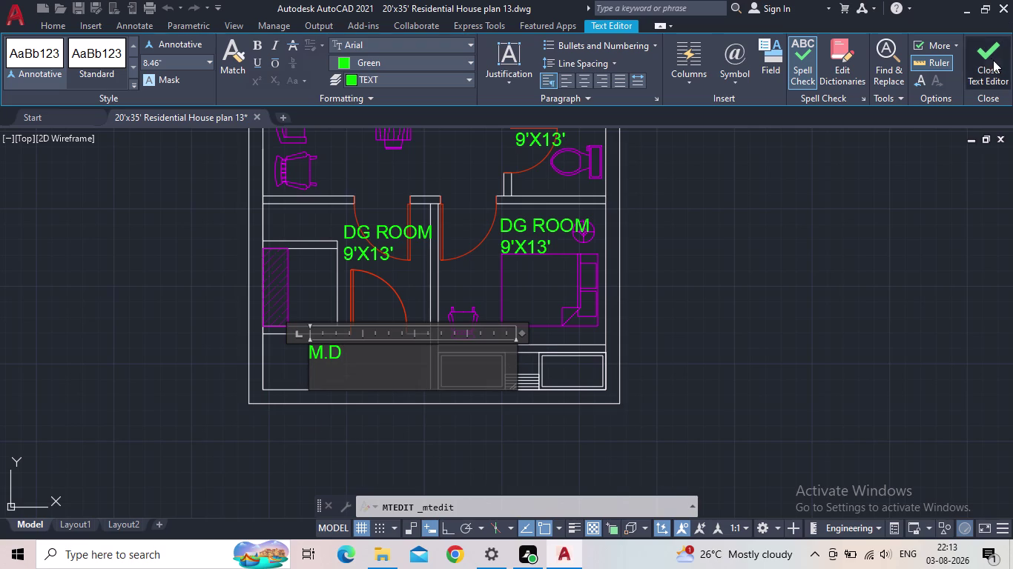
click(314, 348)
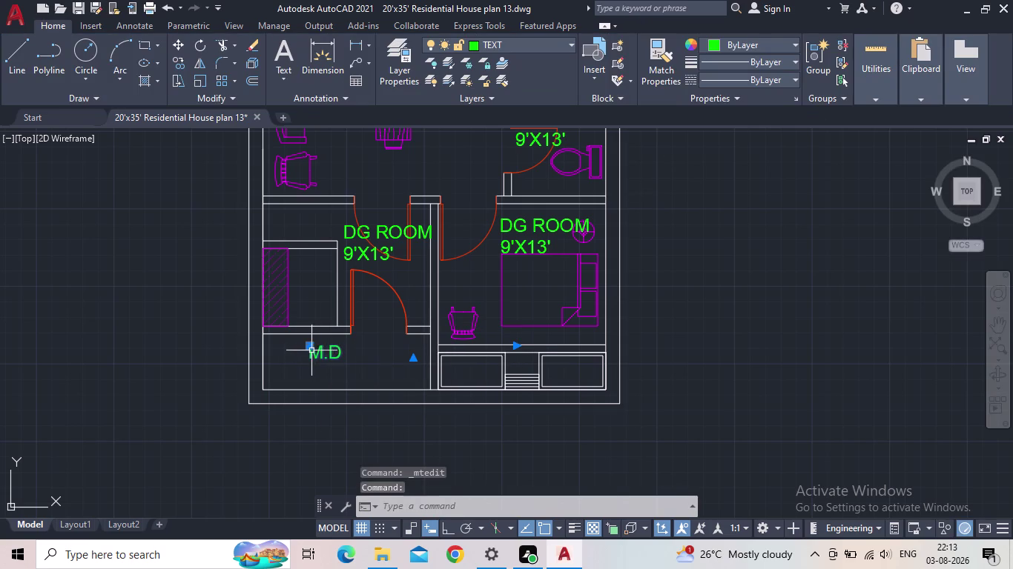
Nudge the M.D label slightly right and up in the front area.
click(307, 345)
click(348, 357)
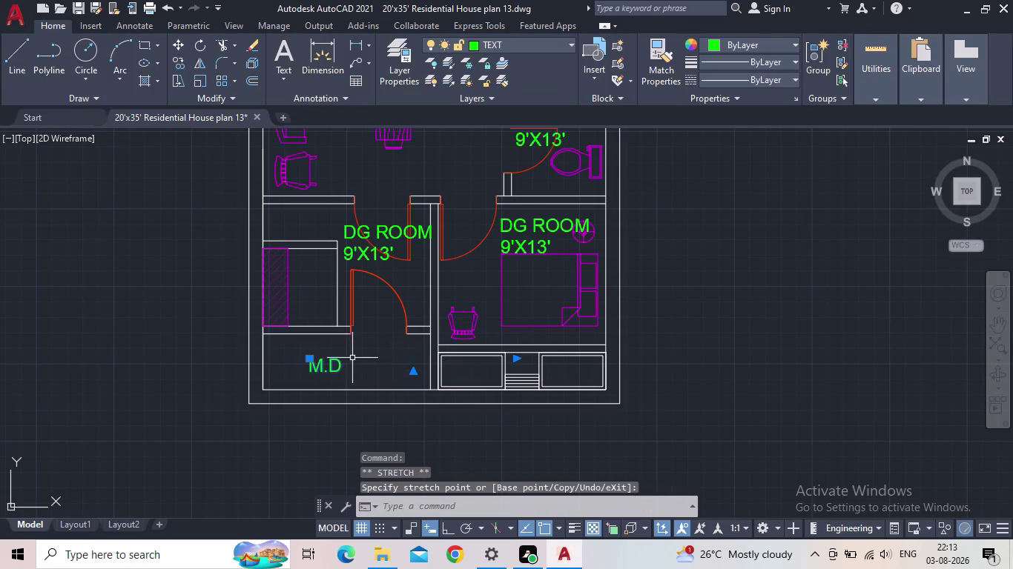
click(308, 358)
click(343, 353)
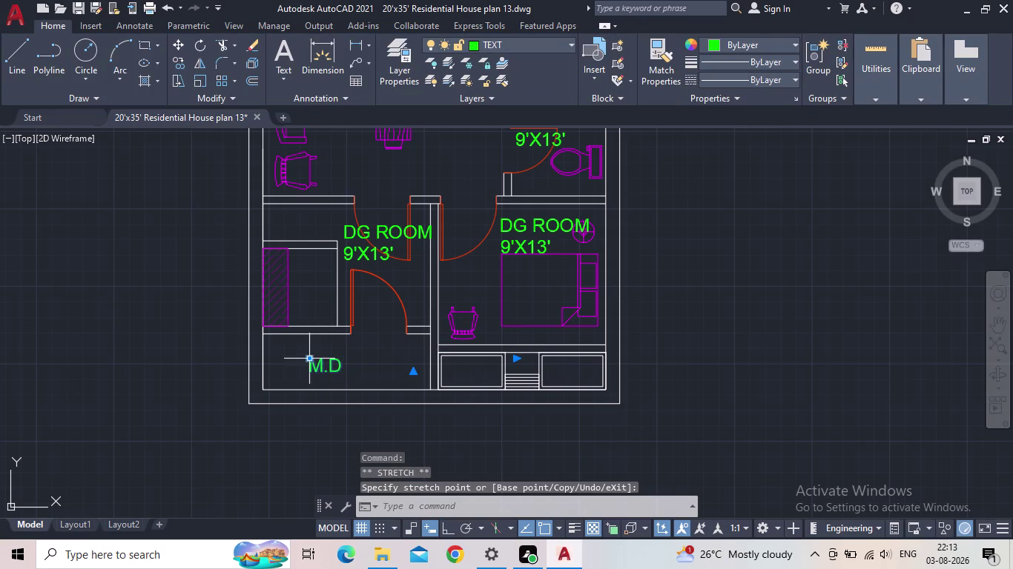
click(301, 355)
click(309, 362)
click(308, 362)
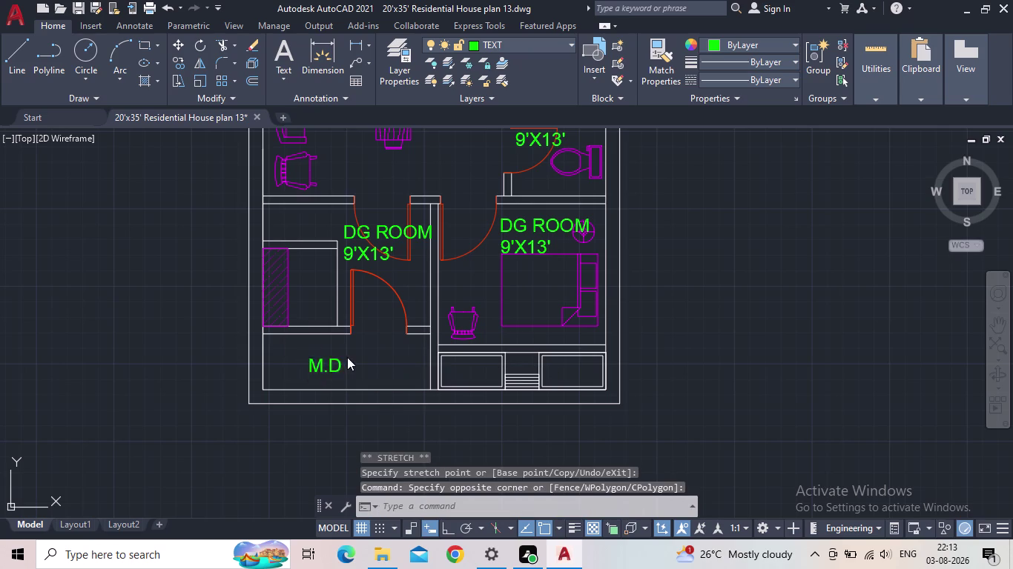
click(983, 81)
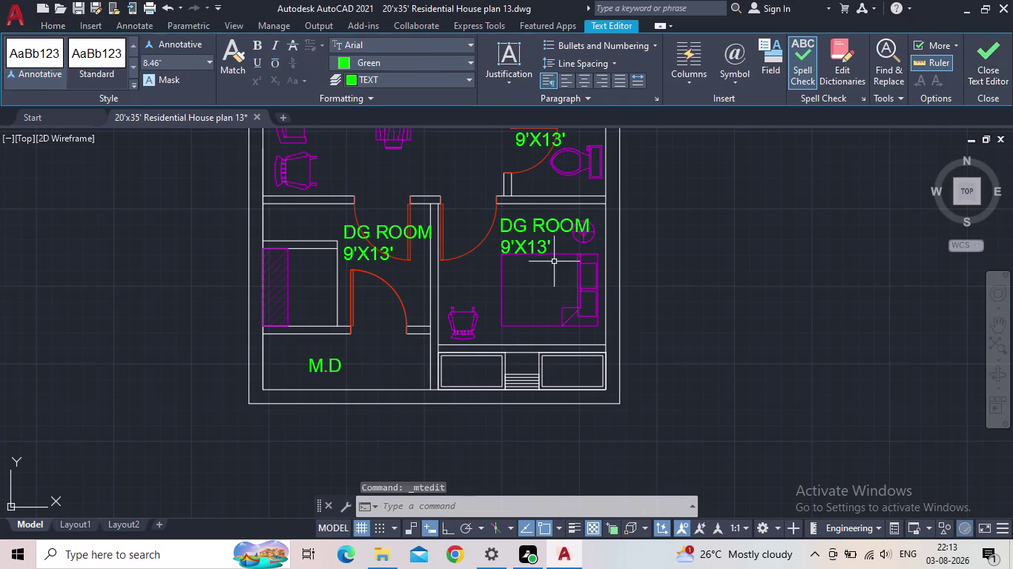
click(323, 365)
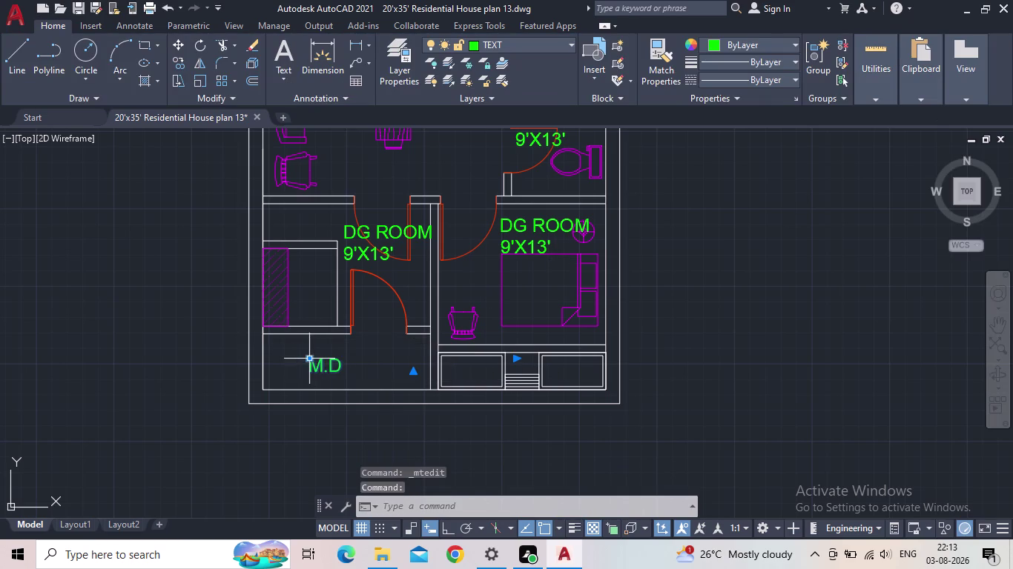
click(313, 362)
click(351, 354)
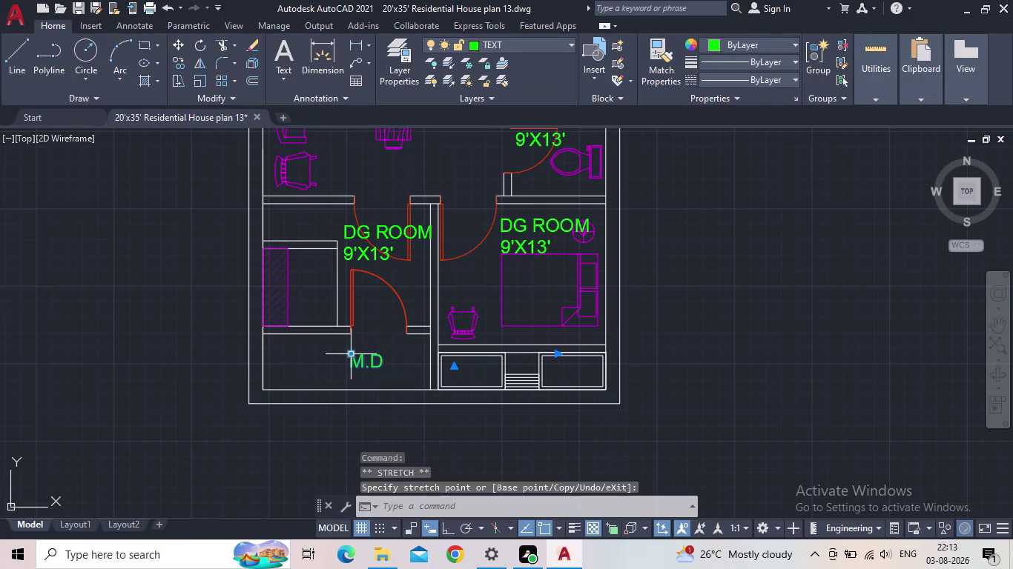
key(Escape)
middle_drag(370, 276, 370, 415)
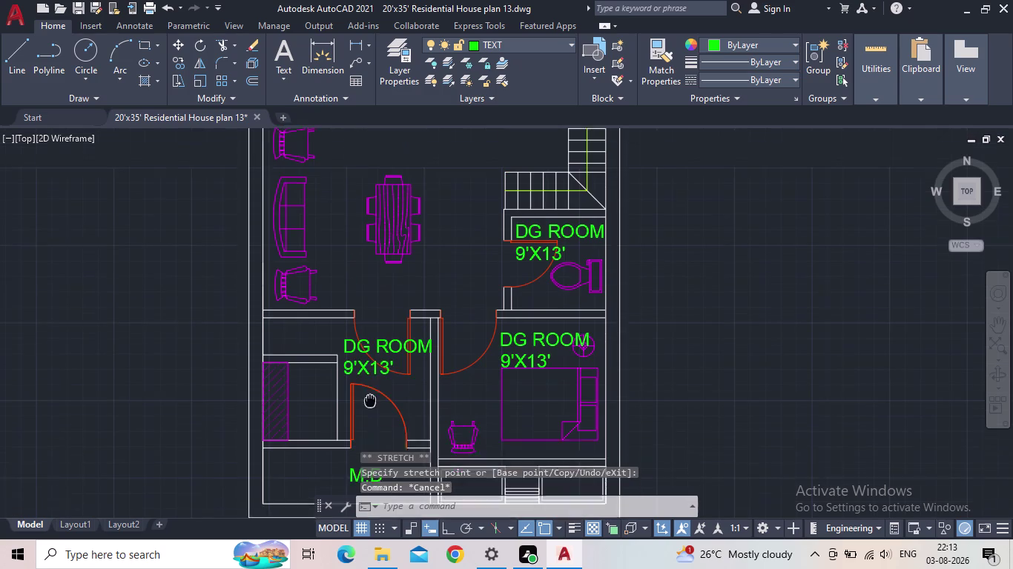
Retype the left DG ROOM label as PORCH with 5'X10' on the second line.
middle_drag(370, 414, 370, 419)
double_click(374, 378)
double_click(369, 375)
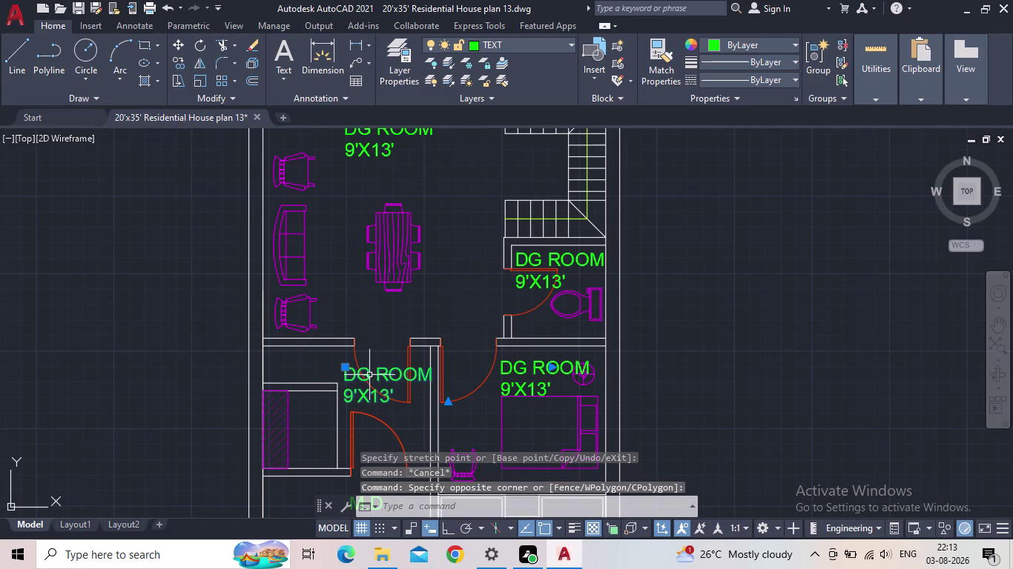
drag(418, 397, 343, 371)
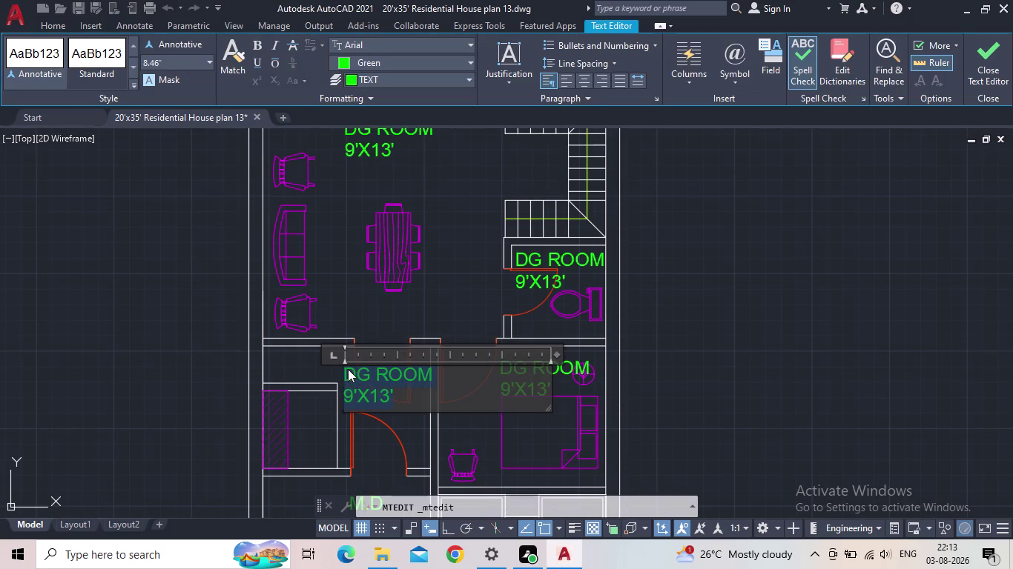
text(POR)
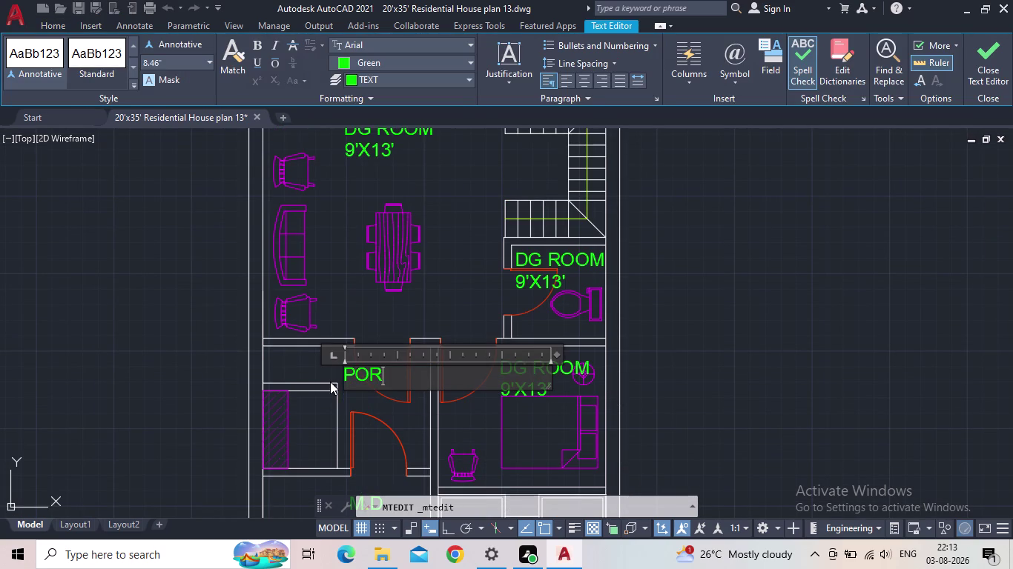
text(CH)
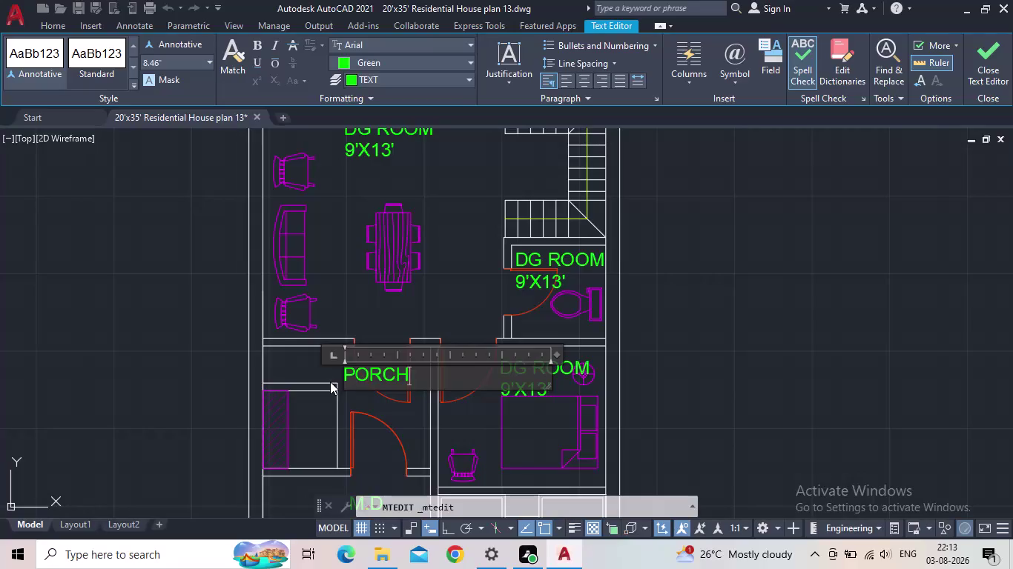
key(Return)
text(5')
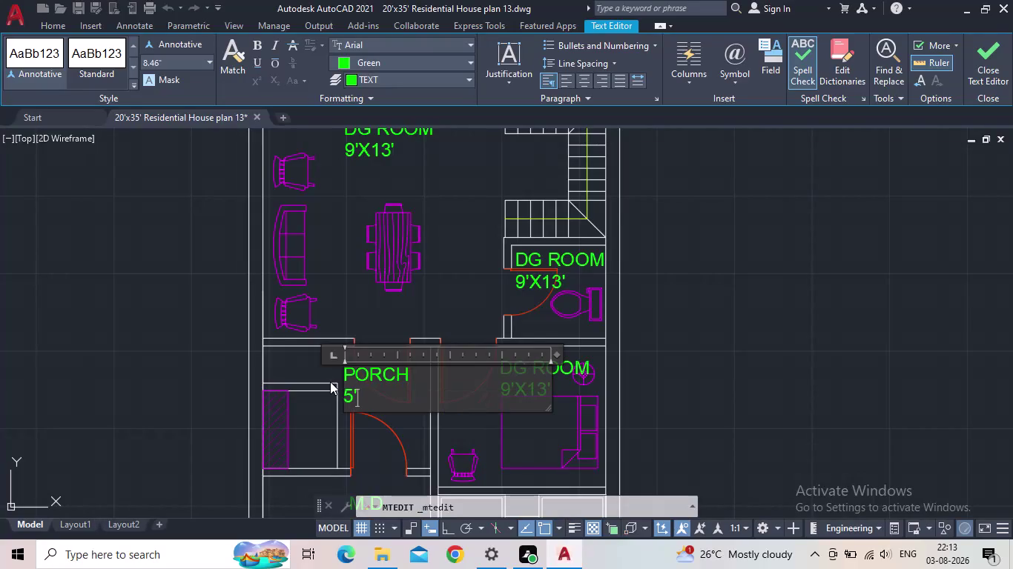
key(x)
text(10)
key(apostrophe)
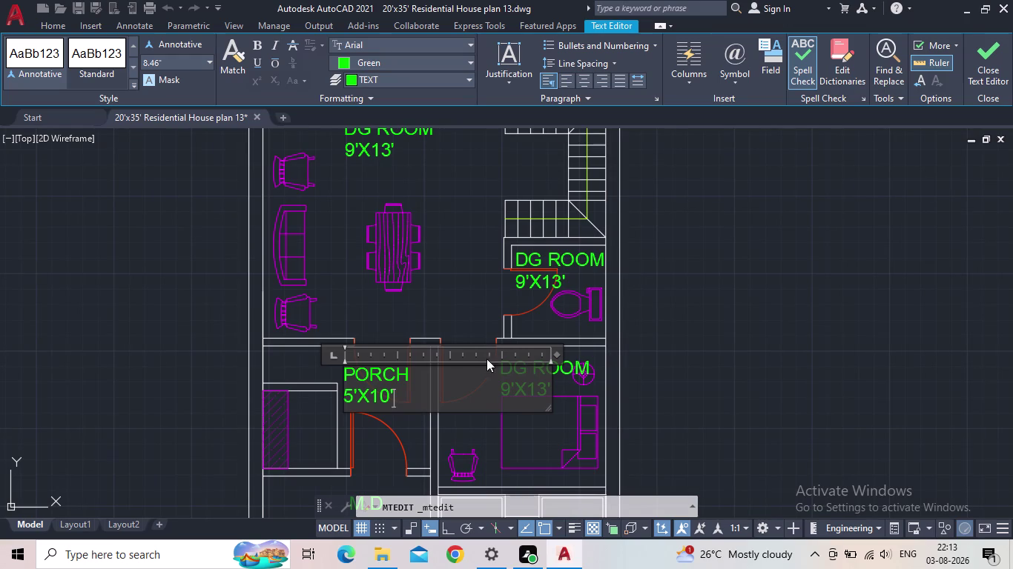
Set the PORCH label's text height to 5" and close the Text Editor.
drag(408, 402, 336, 365)
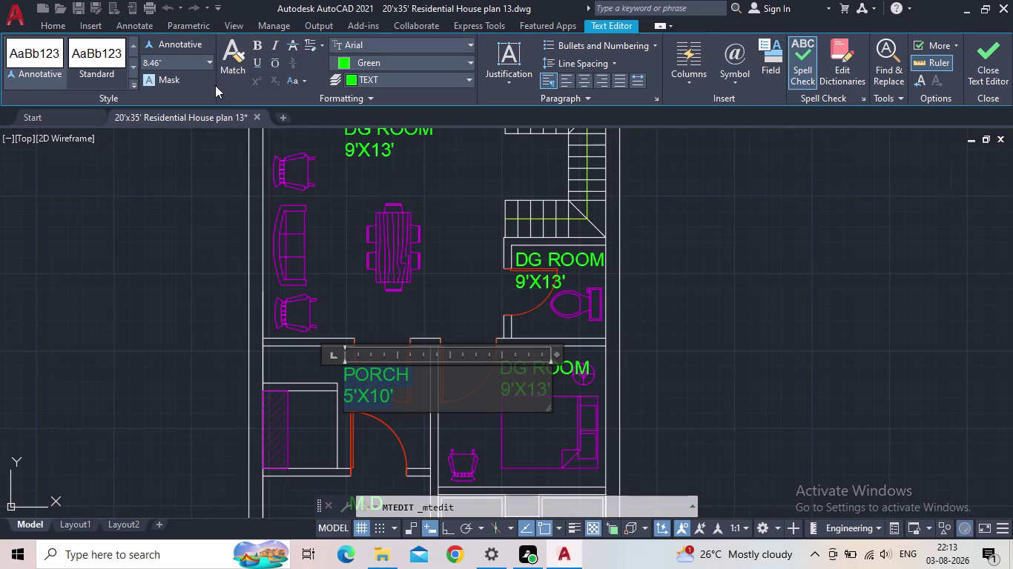
click(182, 60)
text(5")
key(Return)
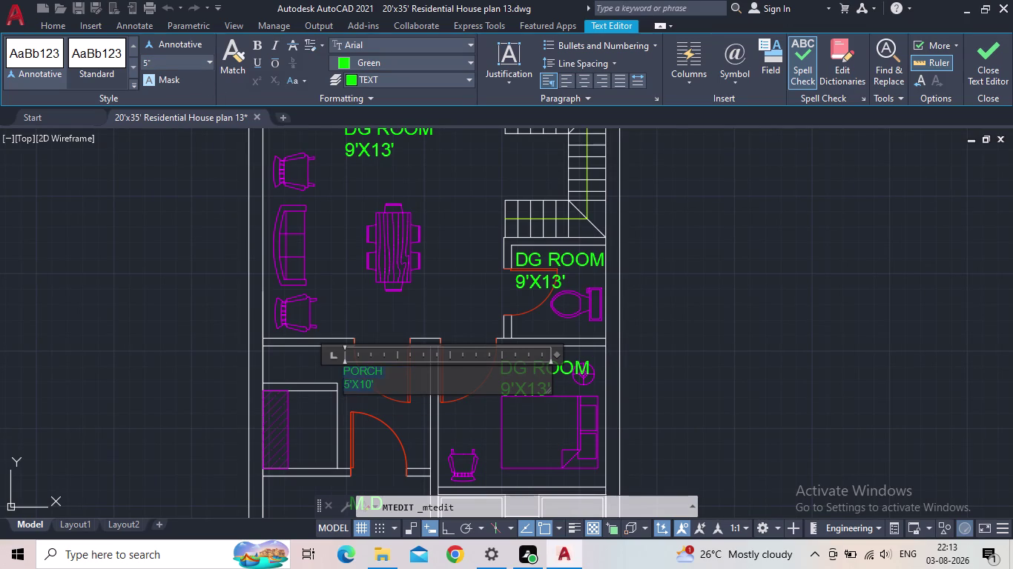
click(982, 63)
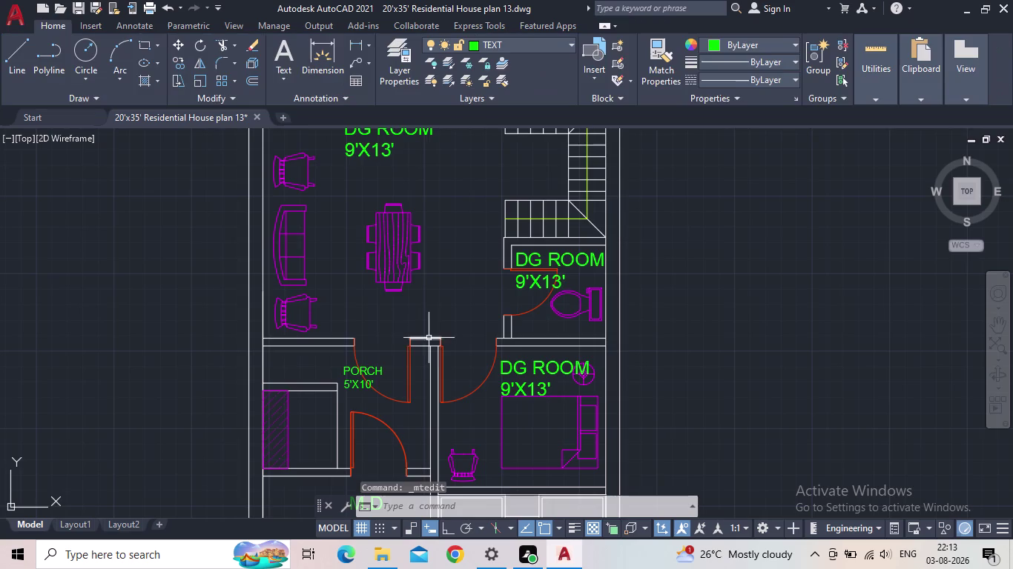
Move the PORCH 5'X10' label higher and further left.
scroll(up, 3)
click(358, 367)
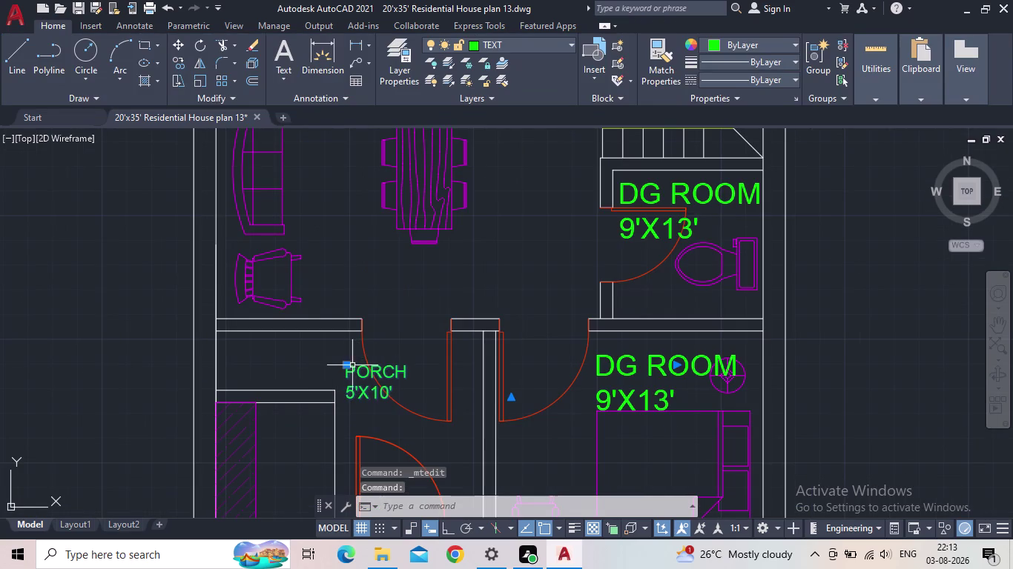
click(346, 365)
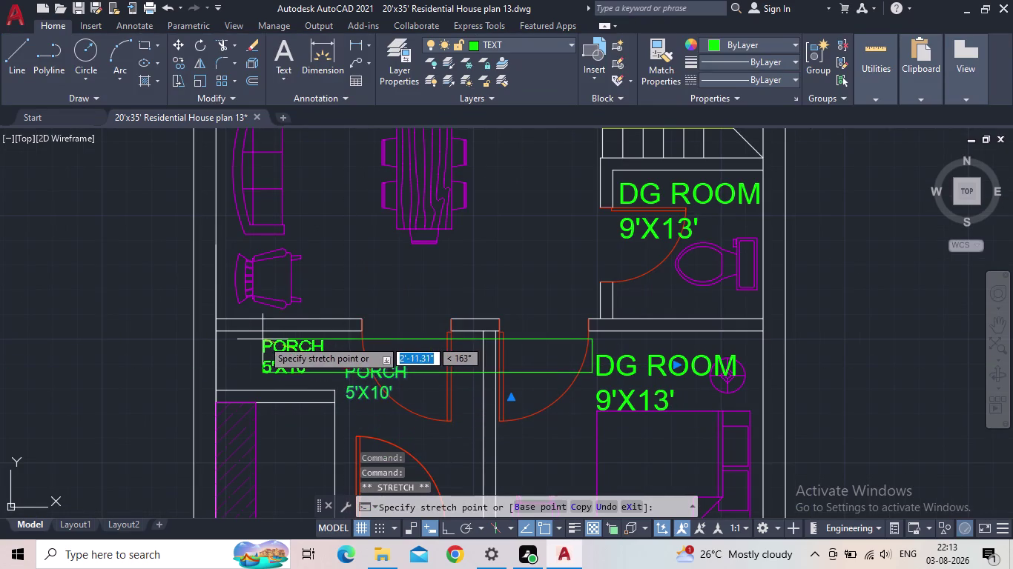
click(271, 344)
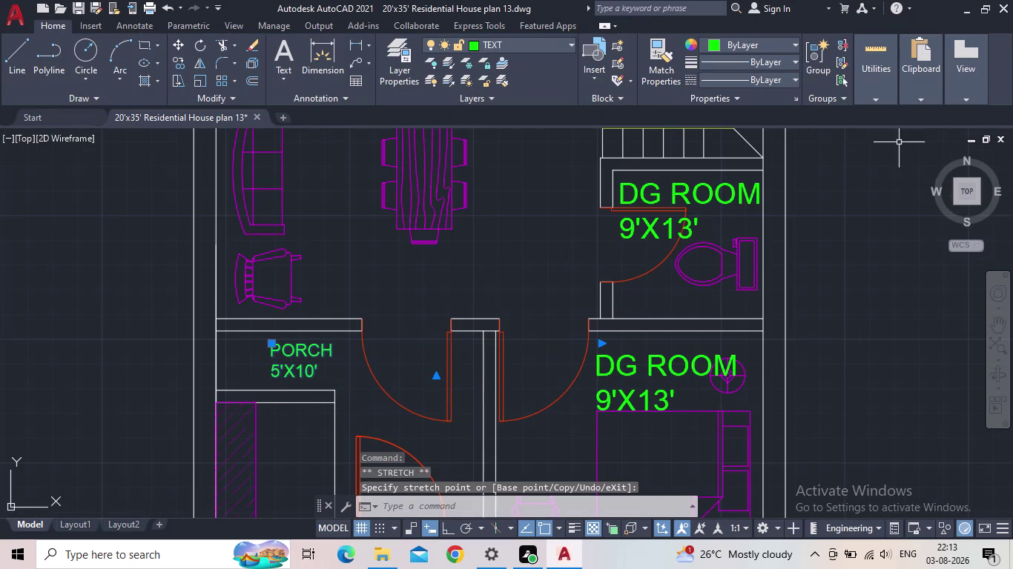
key(Escape)
scroll(down, 3)
middle_drag(567, 302, 392, 268)
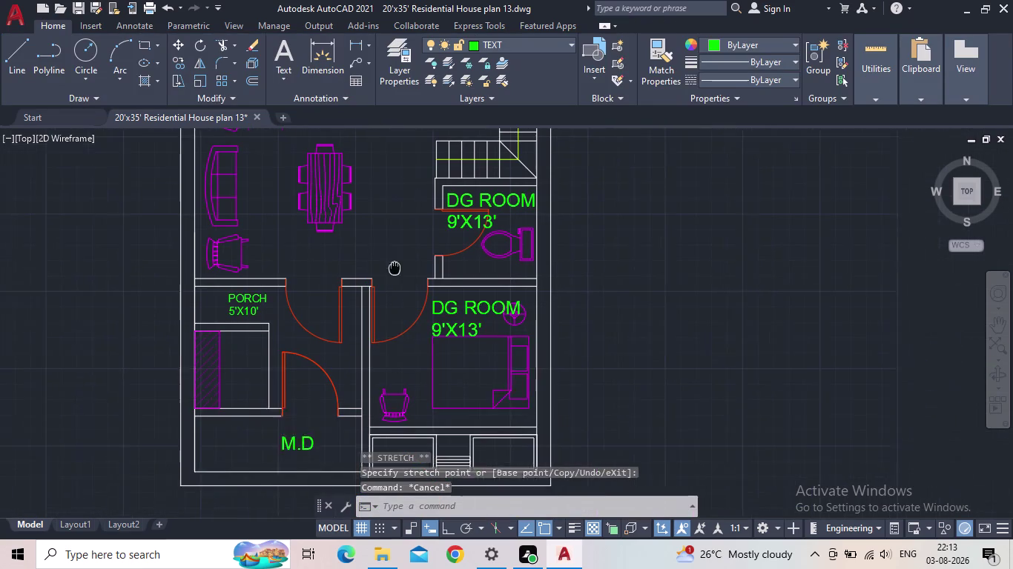
Retype the lower-right DG ROOM label as BEDROOM with 13'X10' on the second line.
middle_drag(392, 268, 390, 267)
double_click(460, 305)
drag(488, 328, 340, 290)
text(B)
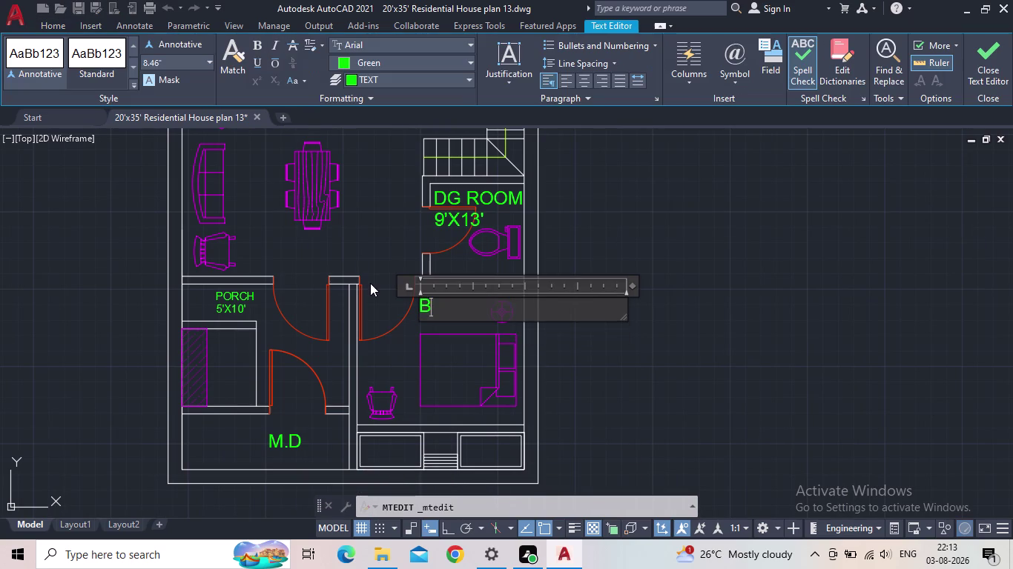
text(EDROOM)
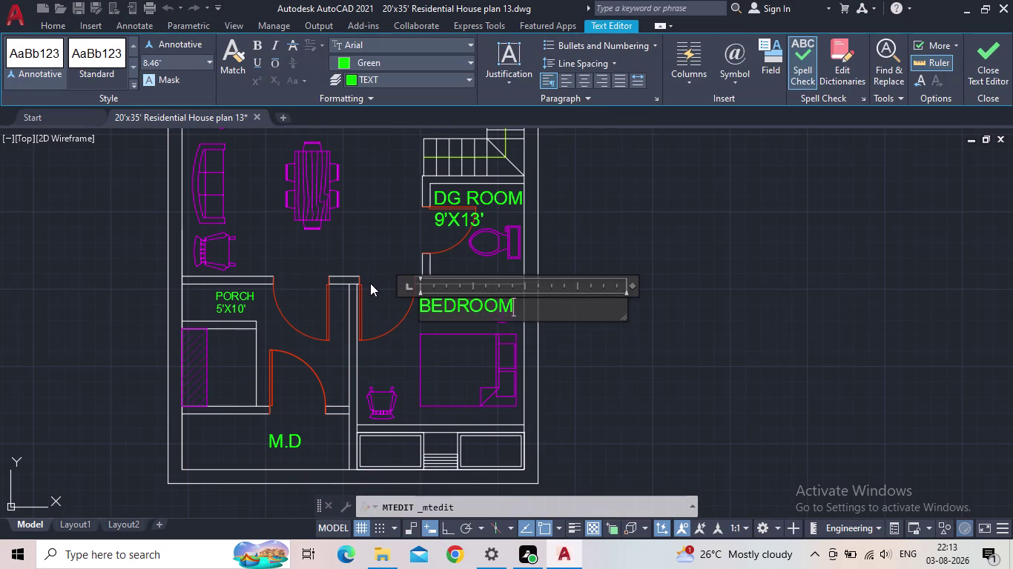
key(Return)
text(13)
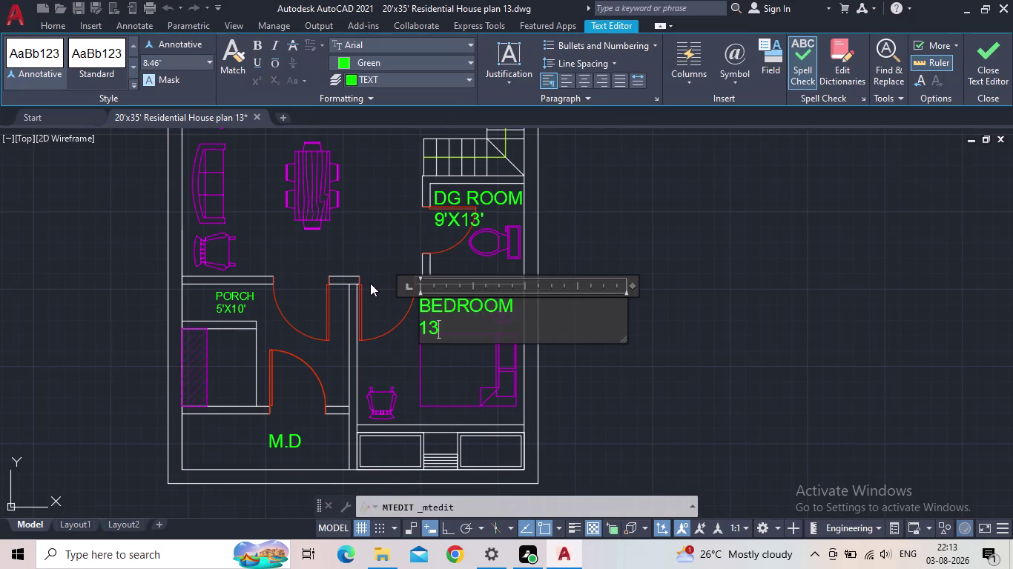
text('X)
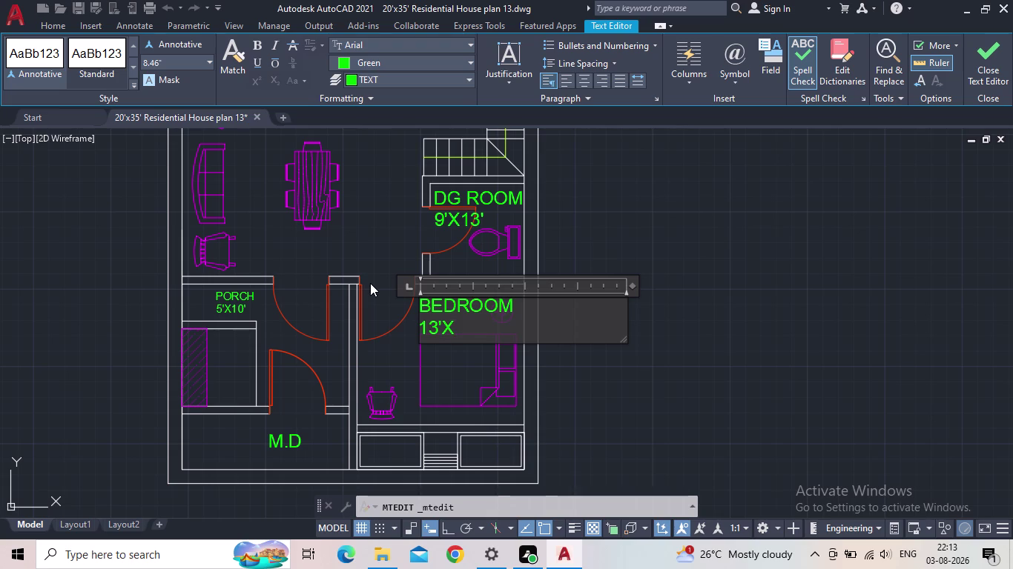
text(10)
key(semicolon)
key(BackSpace)
key(apostrophe)
Set the BEDROOM label's text height to 6" and close the Text Editor.
drag(505, 333, 382, 305)
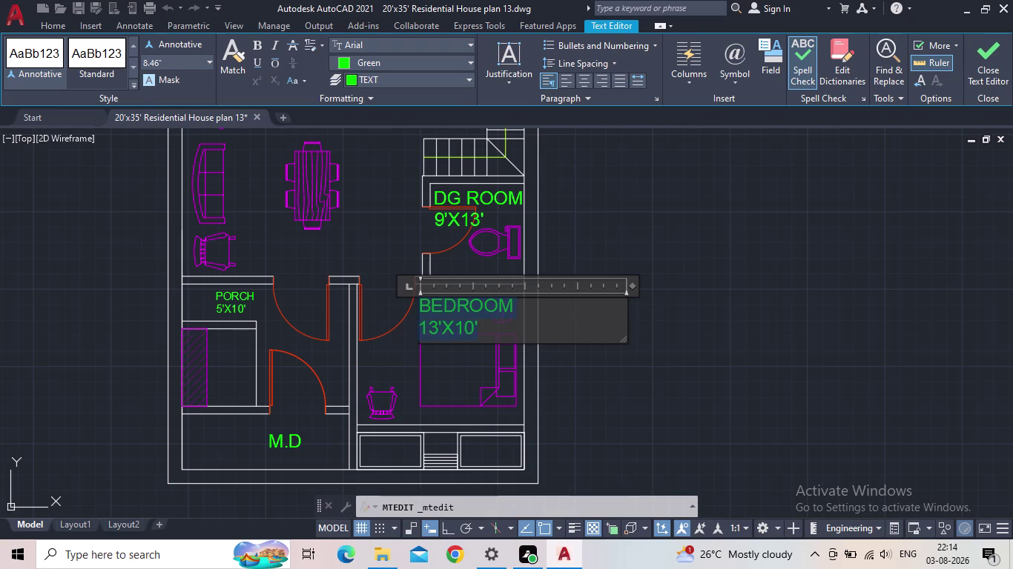
click(176, 54)
text(6")
key(Return)
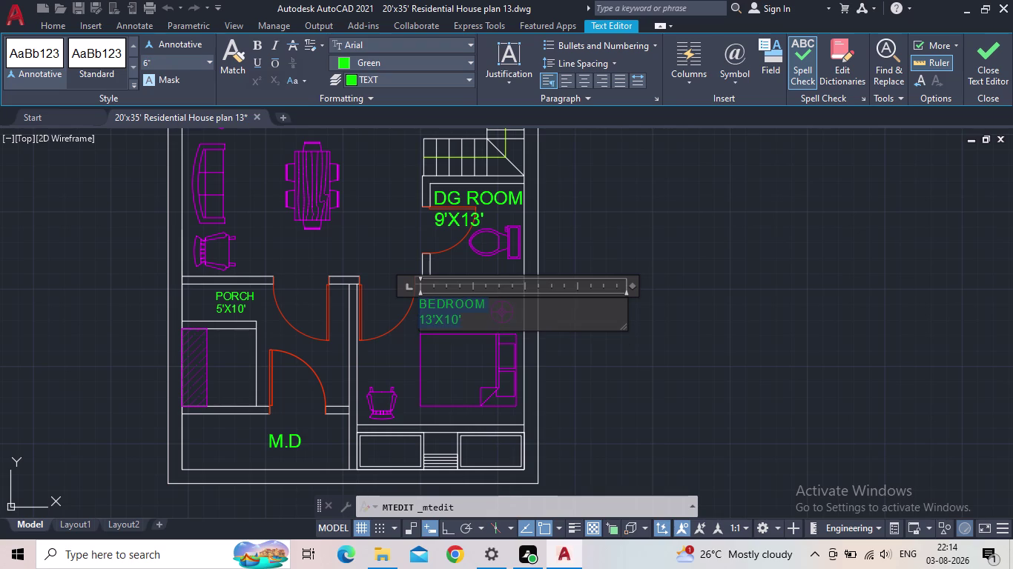
click(993, 68)
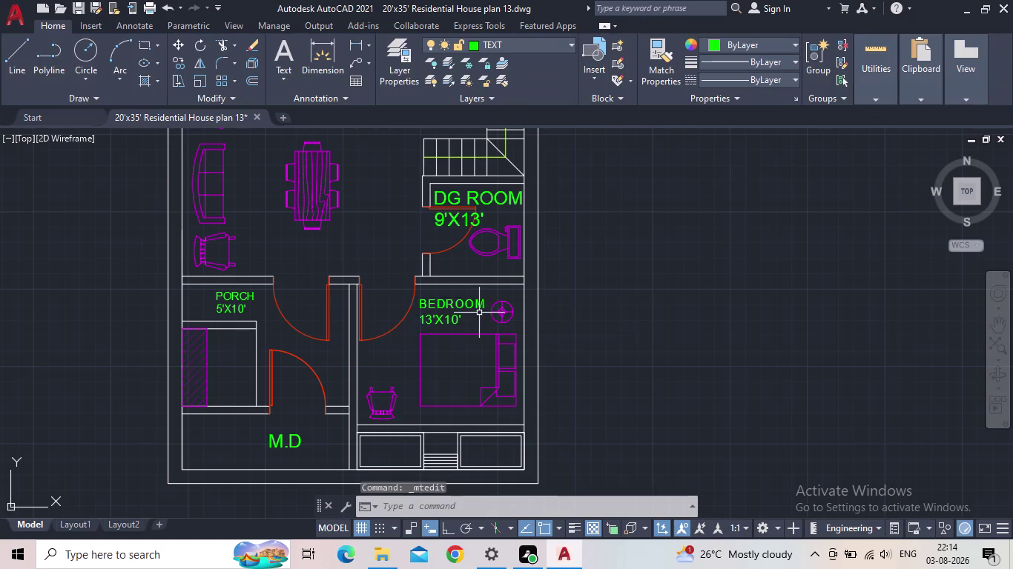
scroll(down, 3)
middle_drag(459, 268, 467, 338)
scroll(up, 3)
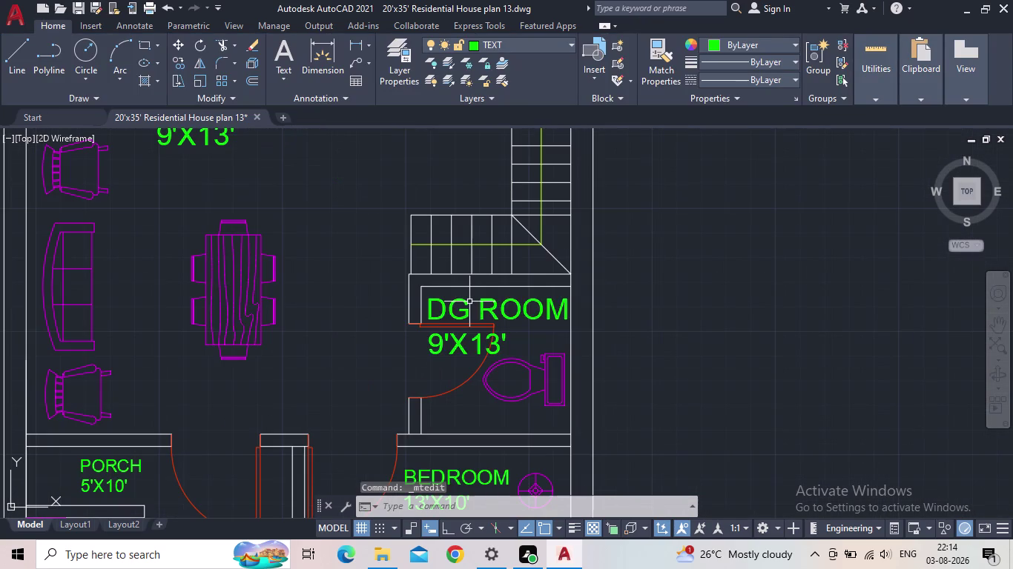
Retype the DG ROOM label above the WC as TOILET, with 4 on the second line.
double_click(470, 303)
drag(529, 349, 339, 307)
text(TP)
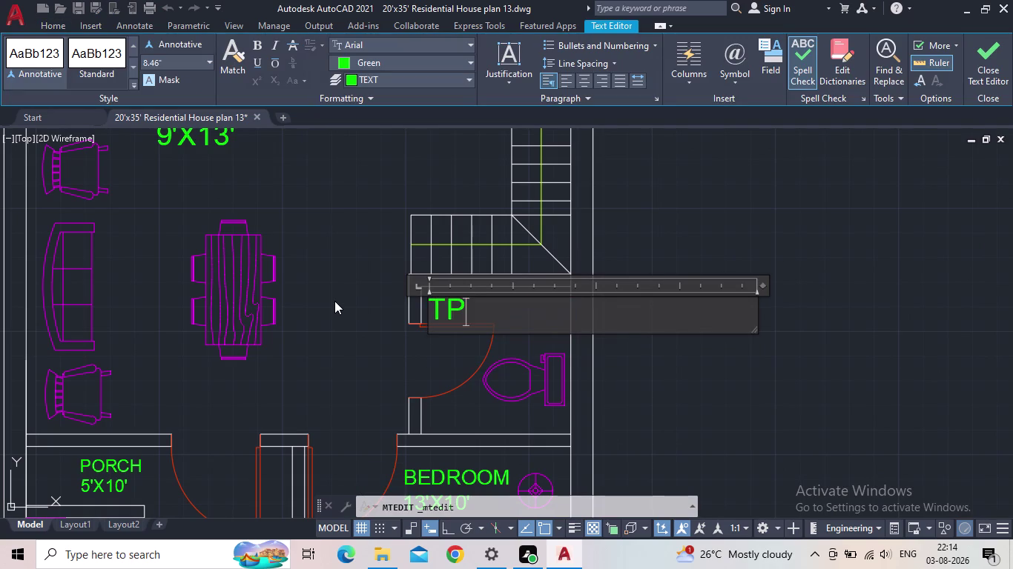
key(BackSpace)
text(OILET)
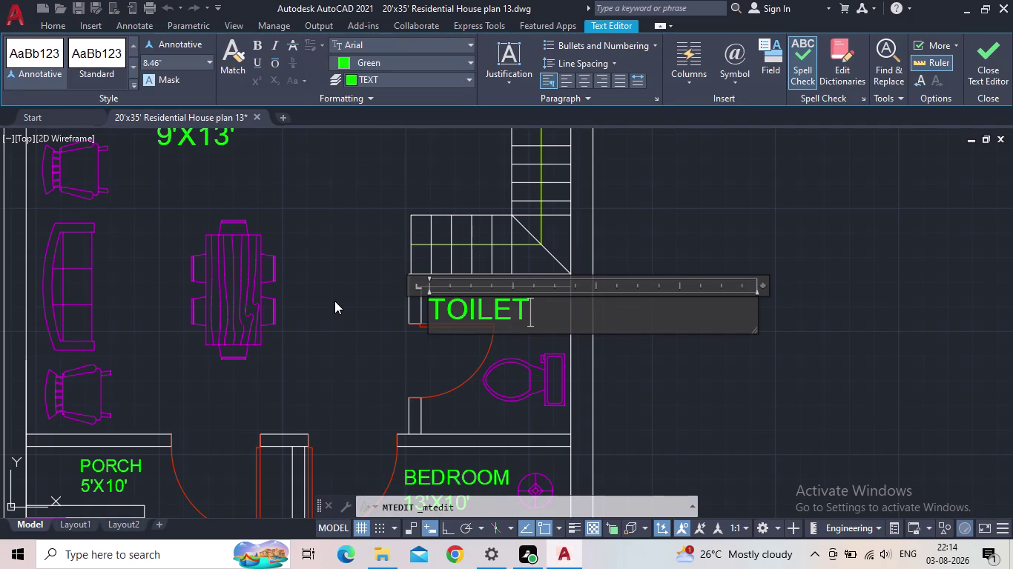
key(Return)
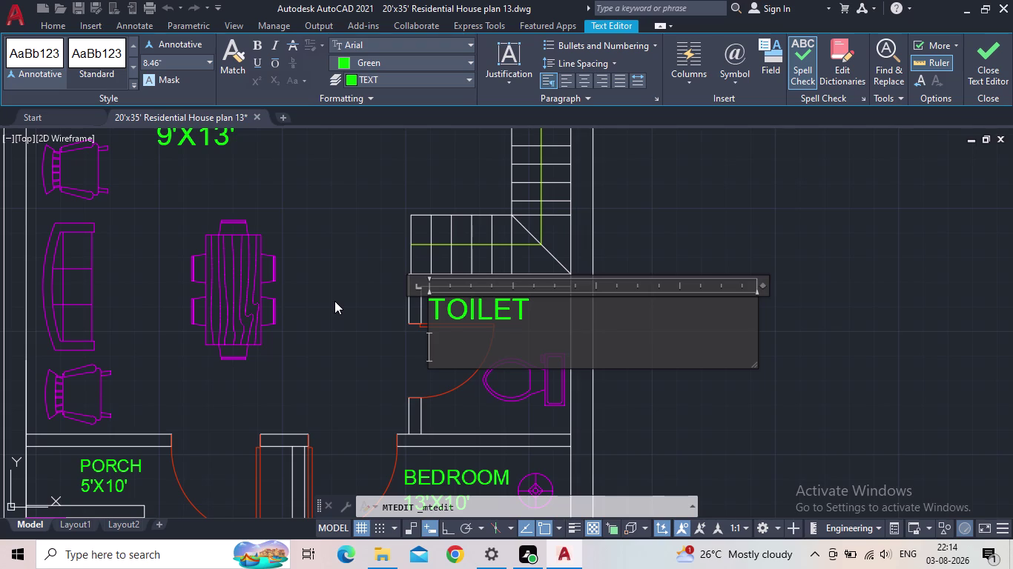
key(4)
click(989, 83)
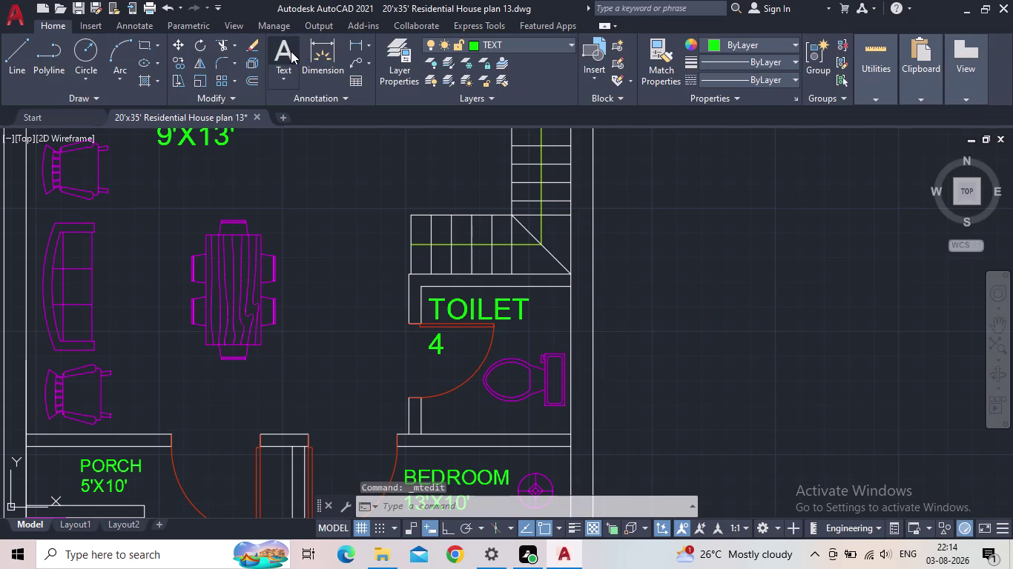
click(357, 48)
Cancel the half-placed dimension across the toilet and reopen the TOILET / 4 label for editing.
scroll(up, 3)
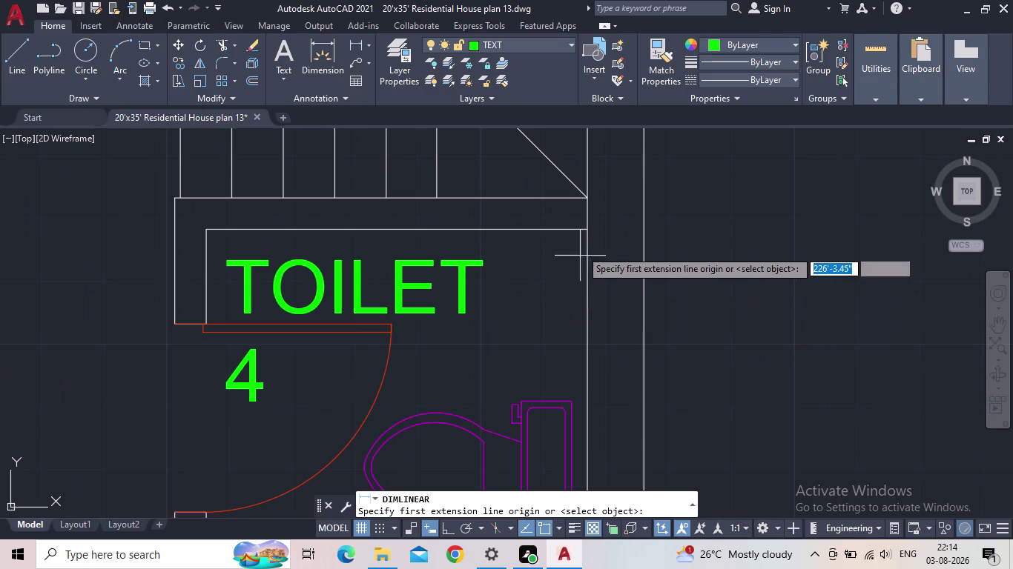
click(583, 228)
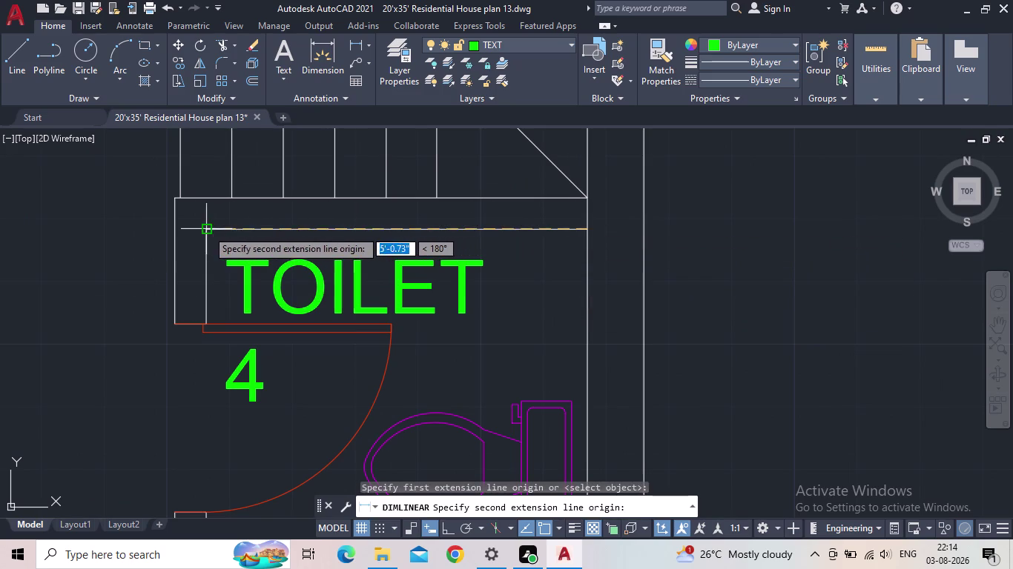
click(206, 230)
scroll(down, 3)
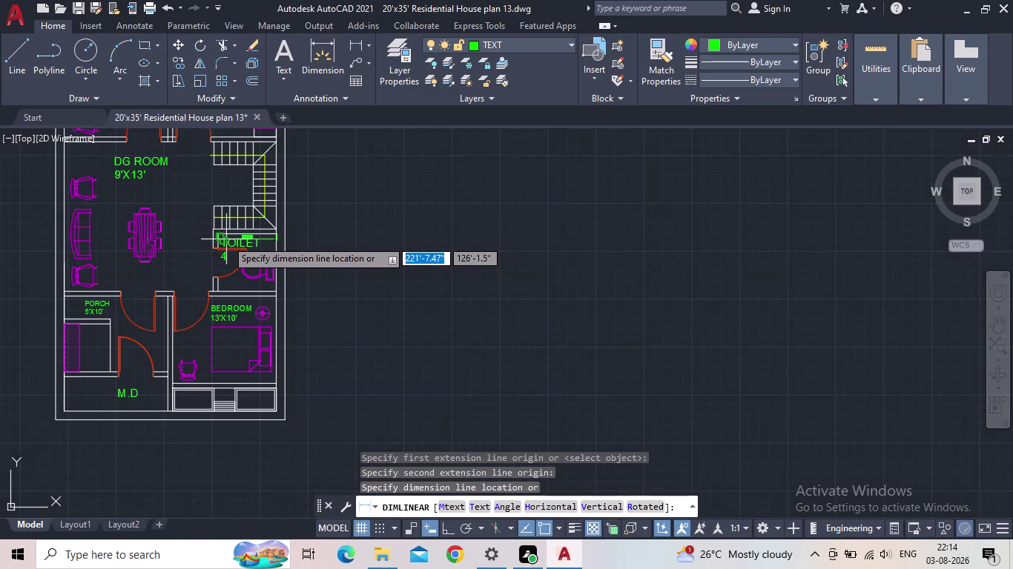
key(Escape)
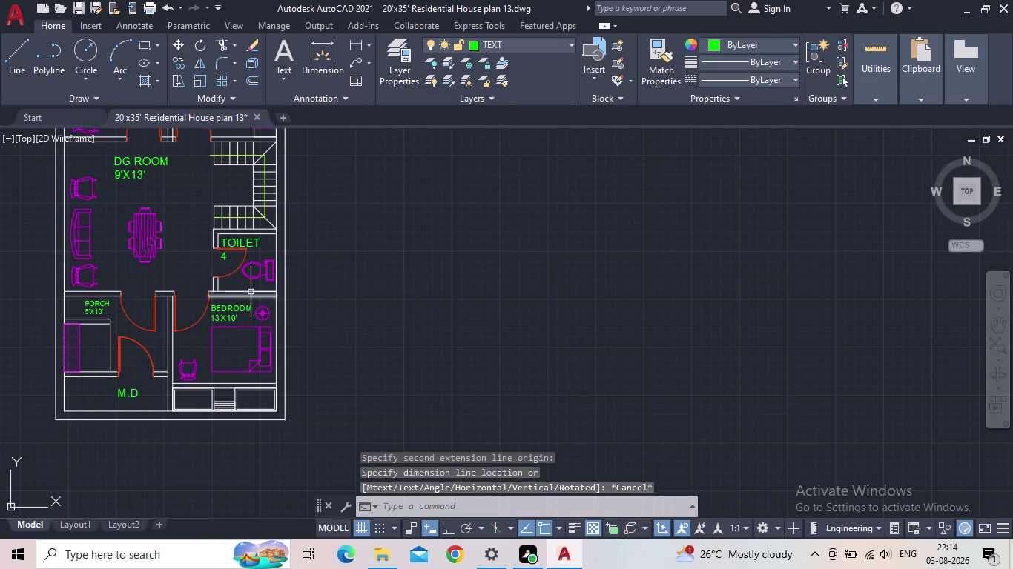
scroll(up, 3)
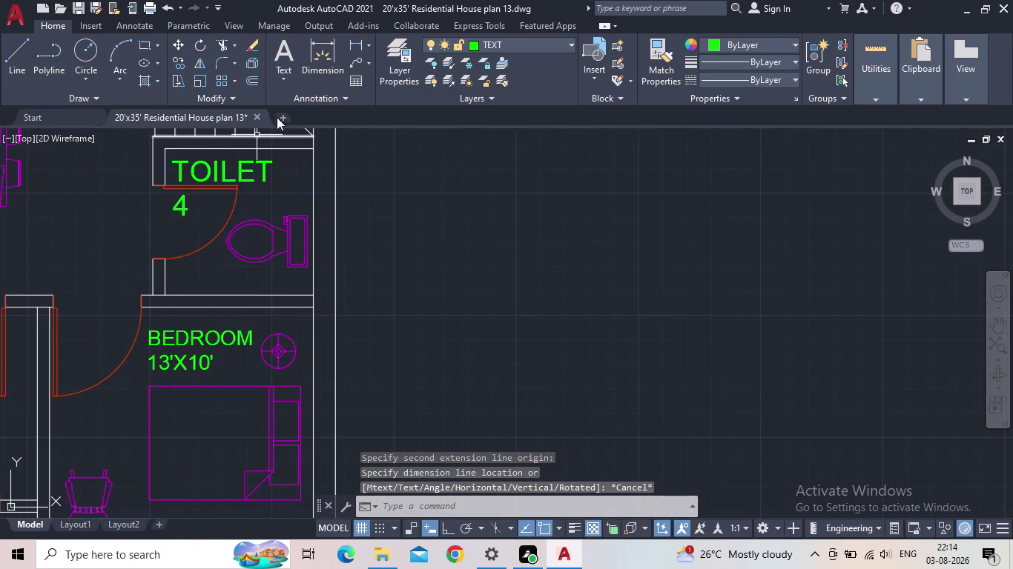
double_click(212, 171)
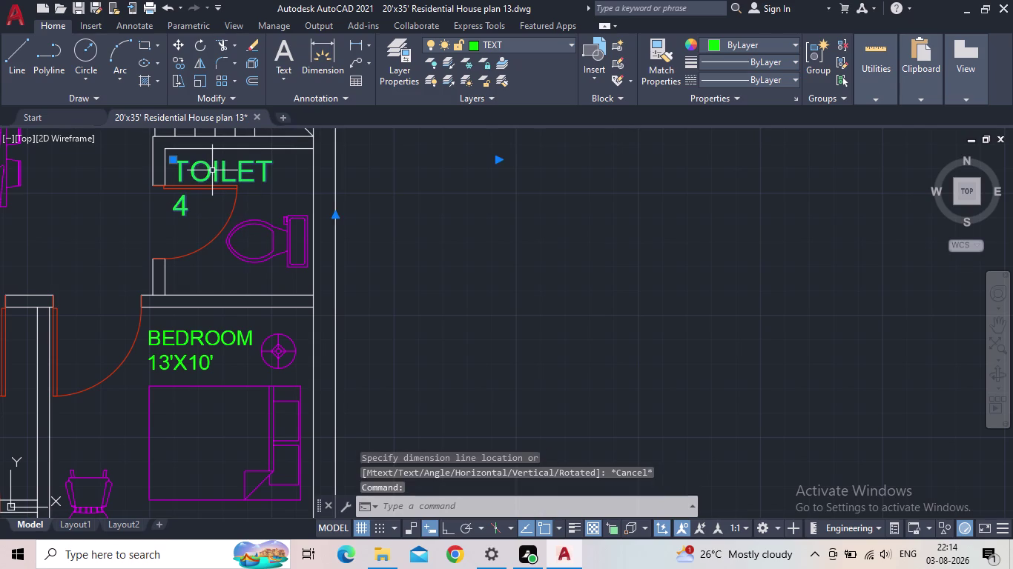
click(204, 200)
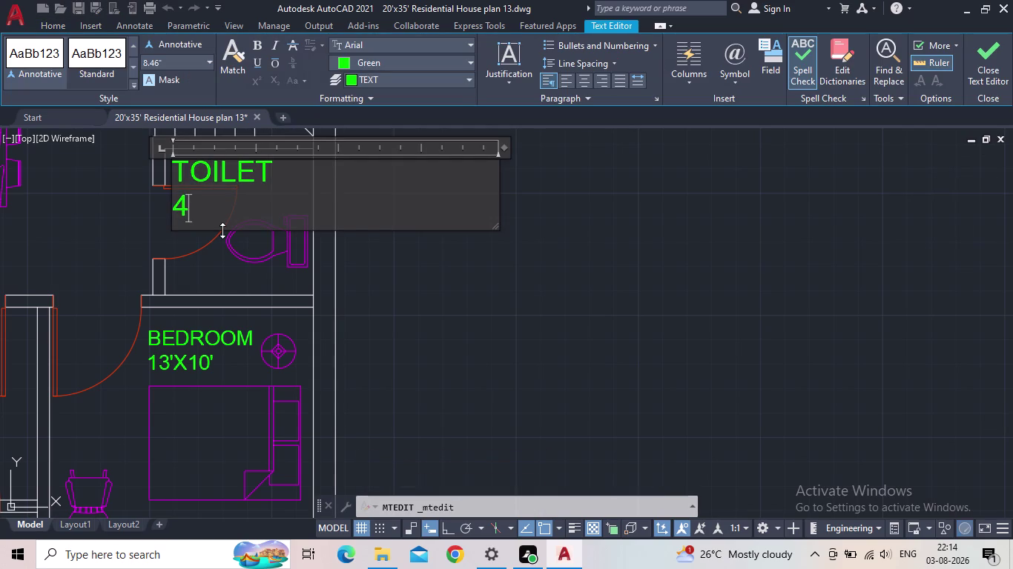
Change the toilet label's size line to read 5'X5'.
key(BackSpace)
text(5')
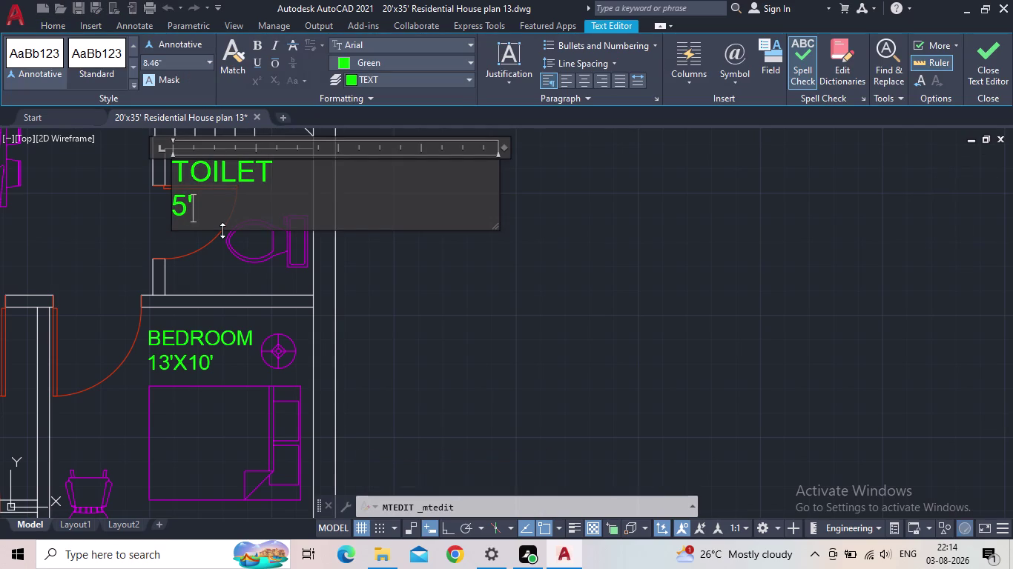
text(X5)
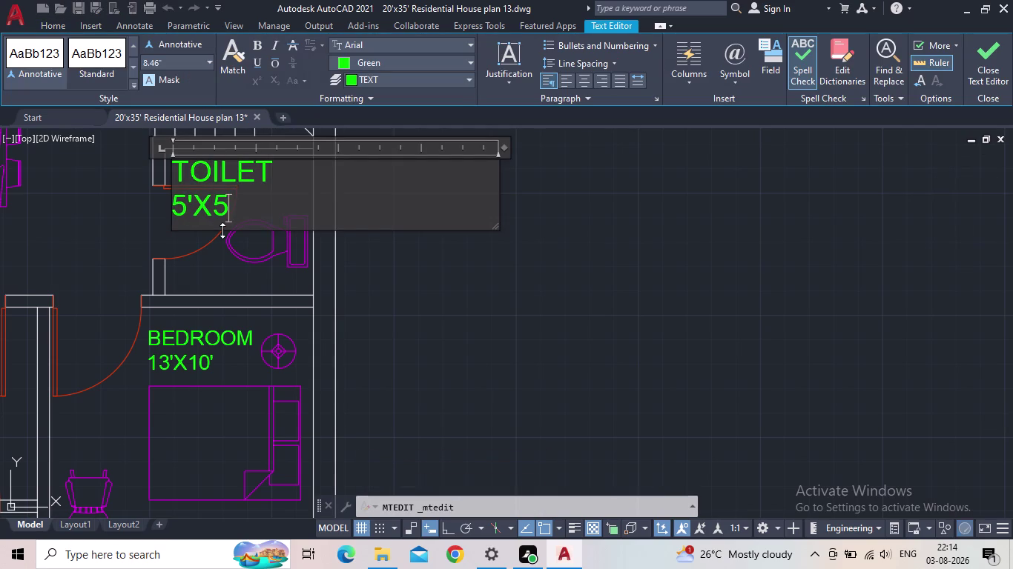
text(')
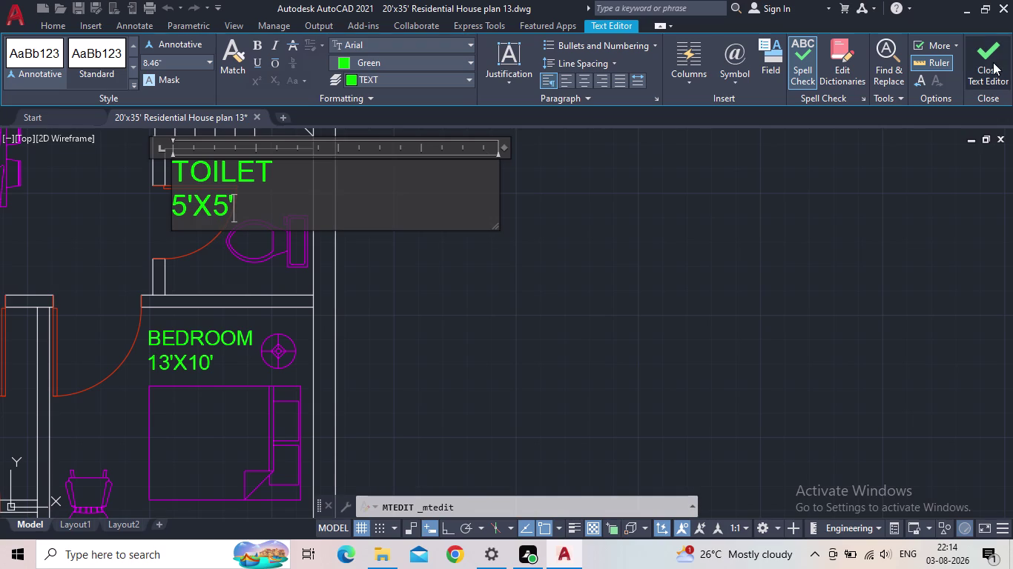
Set both lines of the toilet label to 4" text height and finish editing.
drag(183, 67, 173, 66)
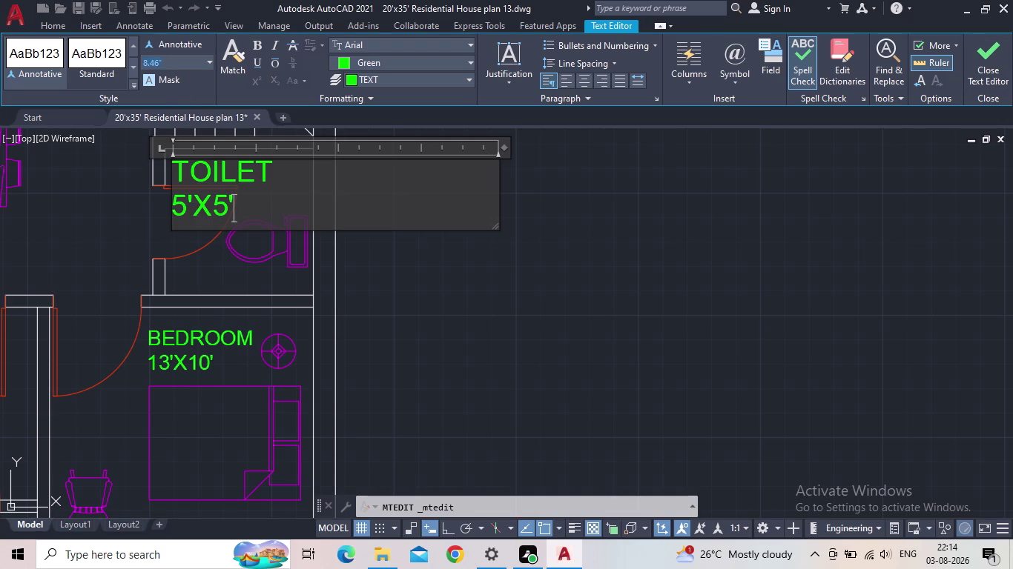
drag(173, 66, 160, 66)
text(4")
key(Return)
drag(257, 208, 113, 173)
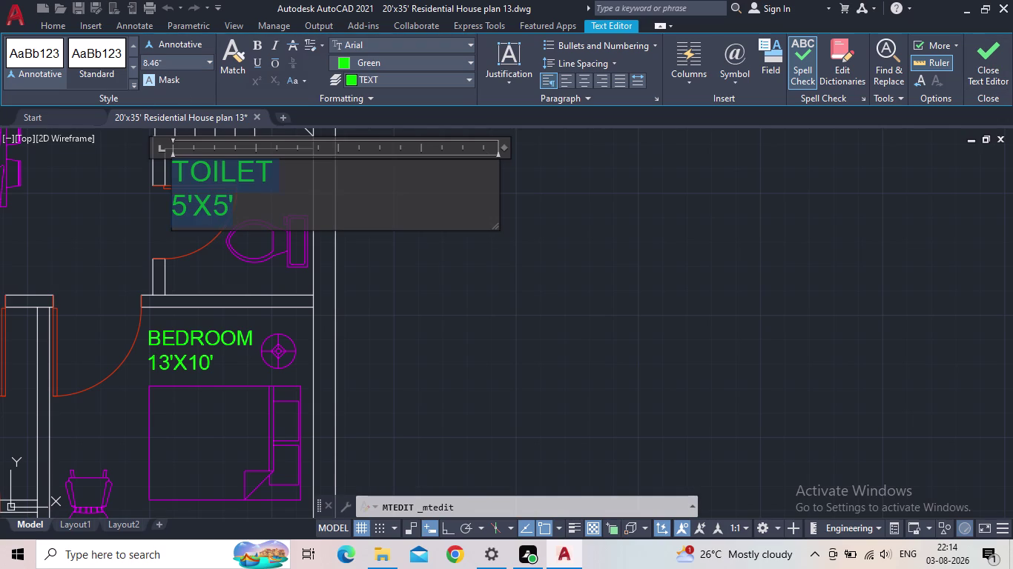
drag(113, 172, 104, 171)
click(191, 66)
text(4)
text(")
key(Return)
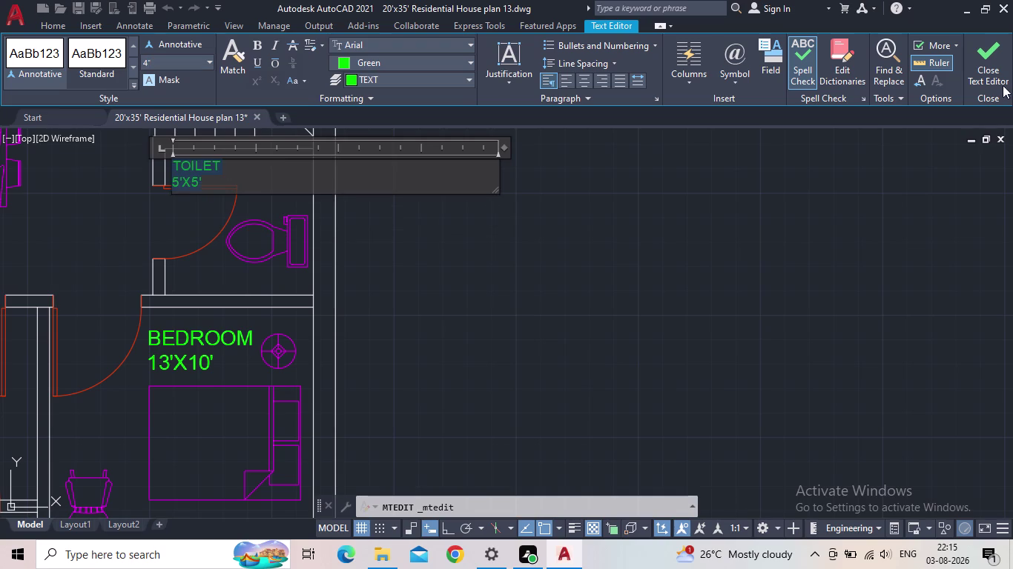
click(995, 69)
Shift the TOILET 5'X5' label right so it sits above the toilet fixture.
click(183, 165)
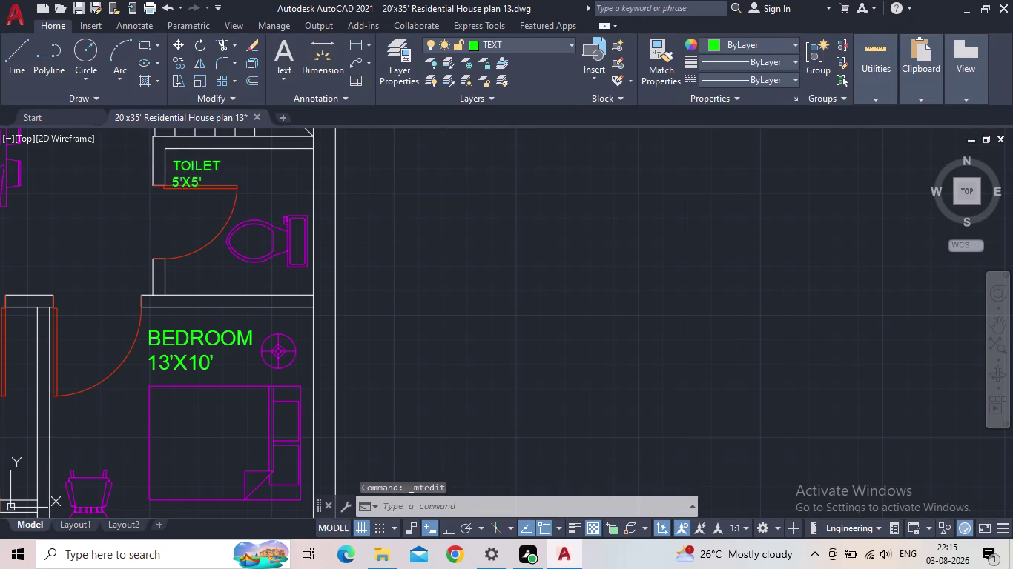
click(176, 161)
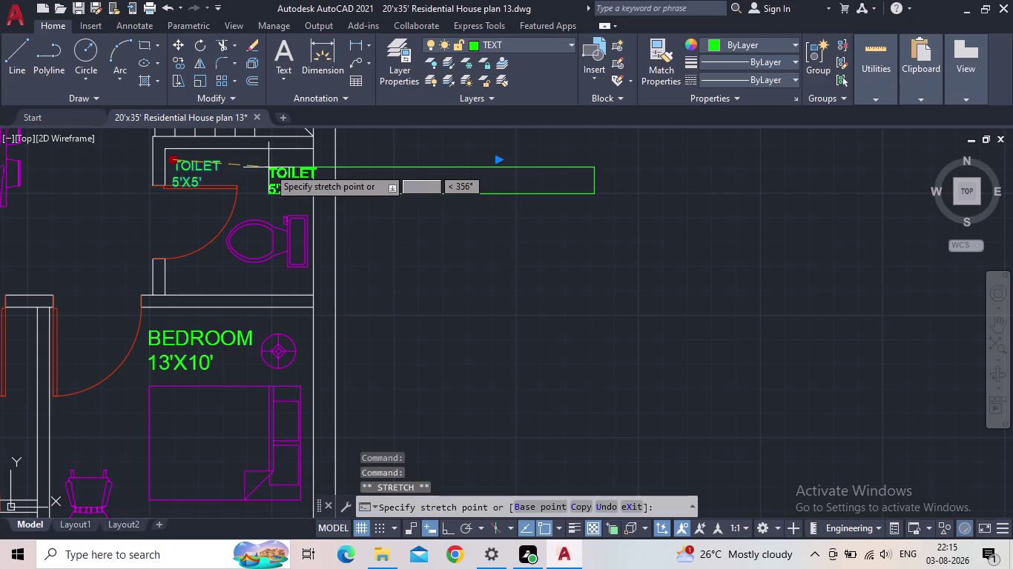
click(253, 166)
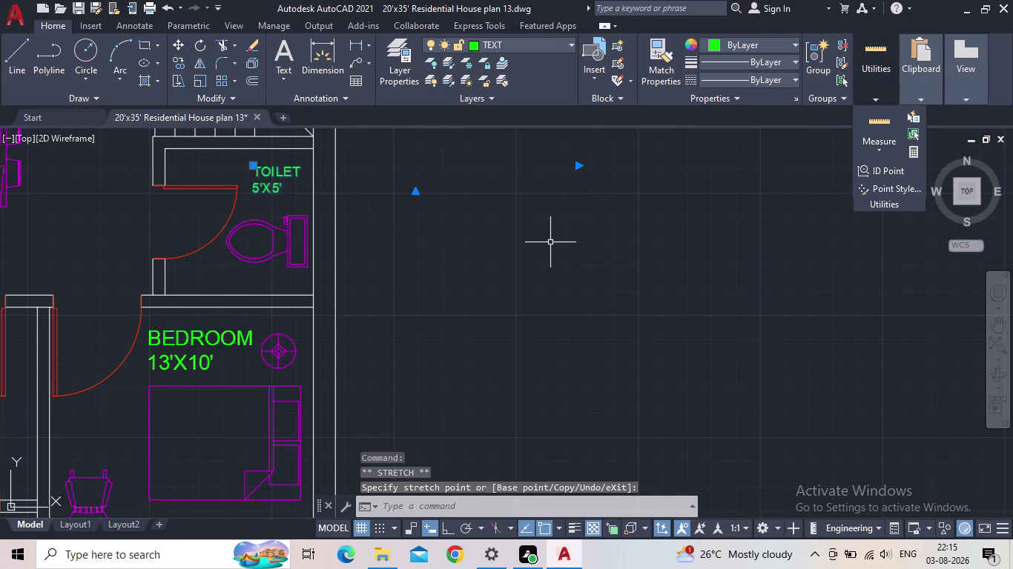
key(Escape)
scroll(down, 3)
middle_drag(551, 248, 591, 394)
scroll(down, 3)
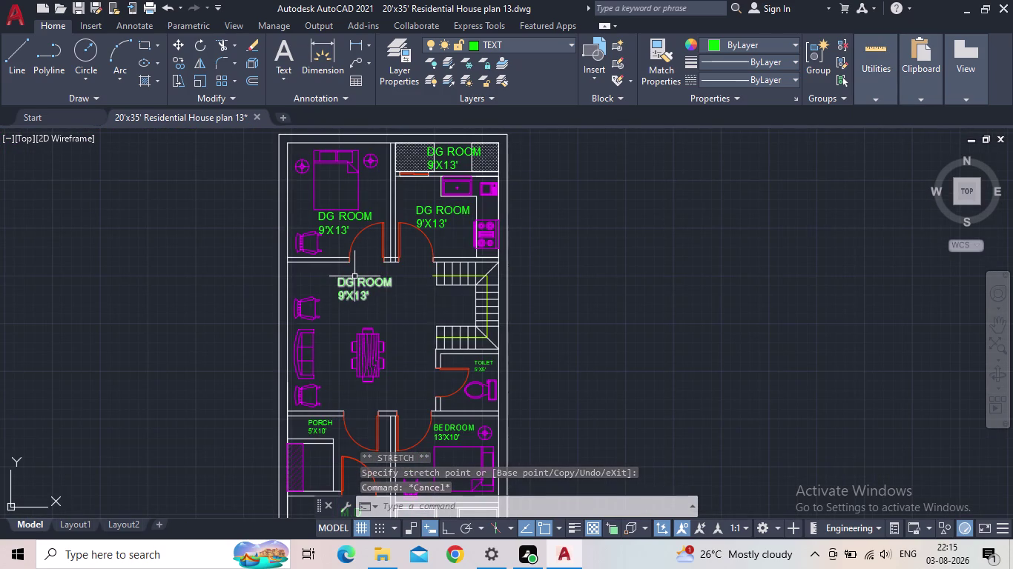
scroll(up, 3)
middle_drag(355, 284, 350, 405)
Replace the DG ROOM 9'X13' label beside the bed with BEDROOM on one line and 9'X10' below.
double_click(327, 295)
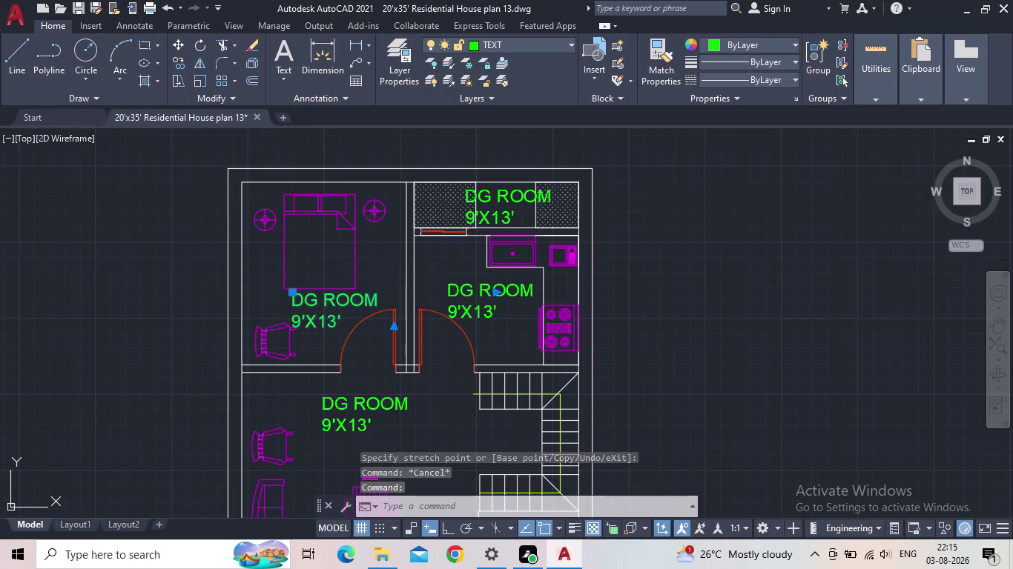
drag(352, 328, 255, 296)
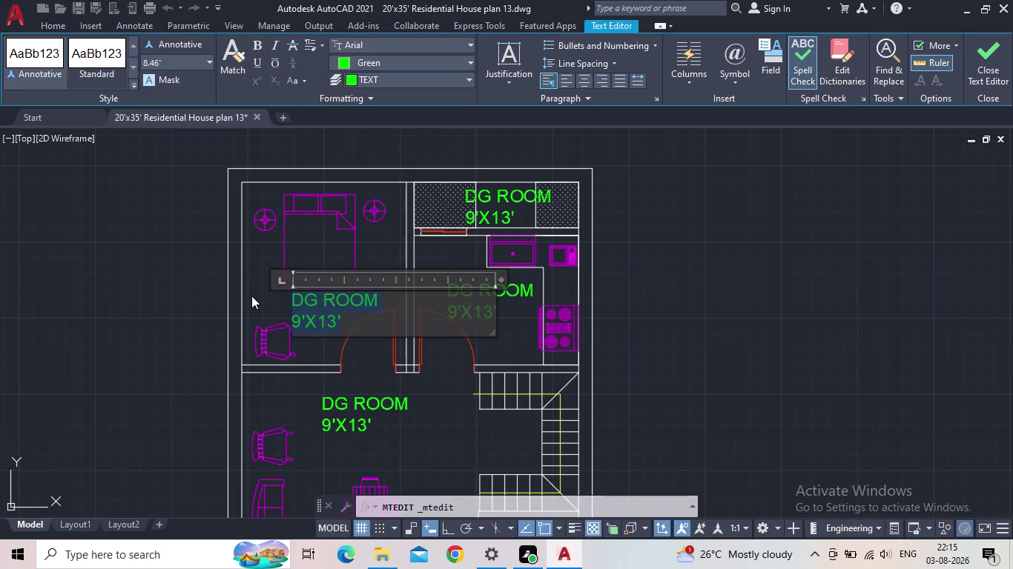
text(BEDR)
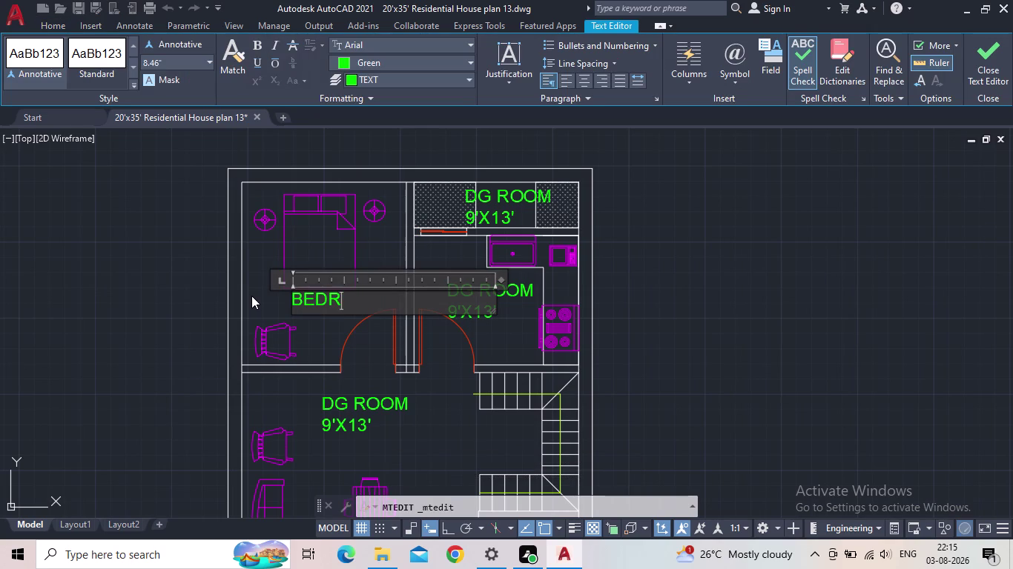
text(OOM)
key(Return)
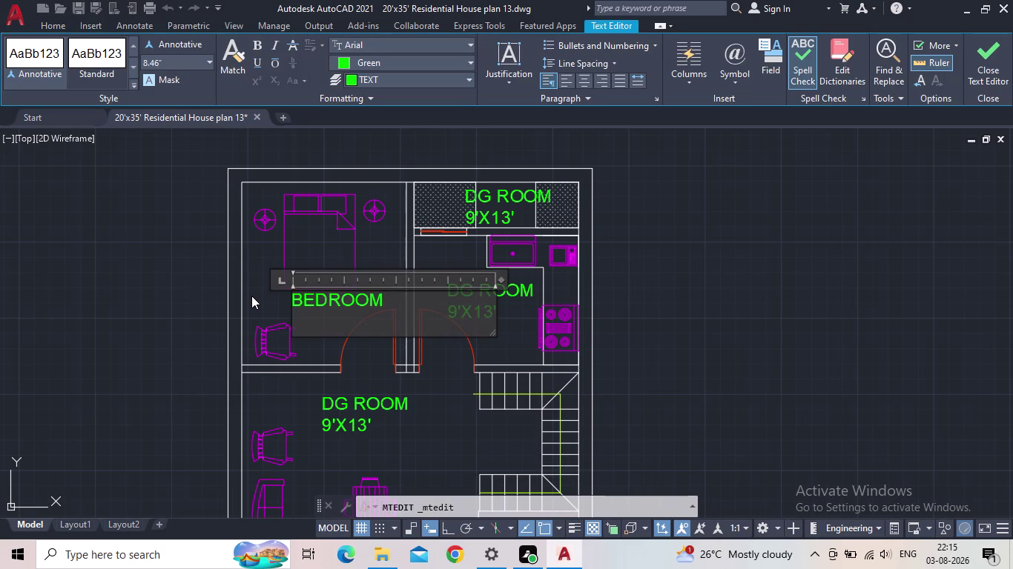
text(9'X)
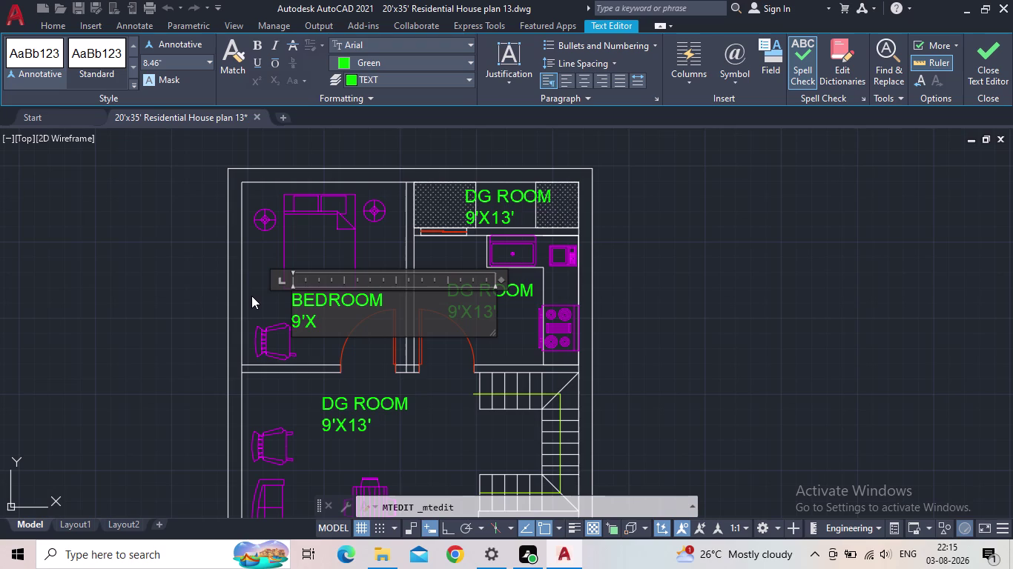
text(10)
key(apostrophe)
Set the whole bedroom label to 6" text height and finish editing.
drag(381, 325, 280, 300)
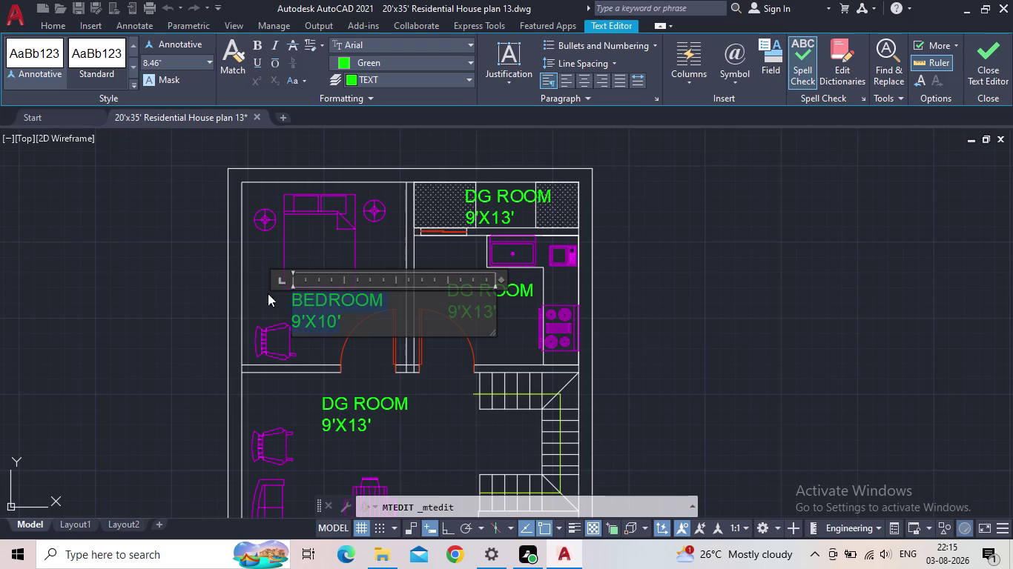
click(187, 63)
text(6")
key(Return)
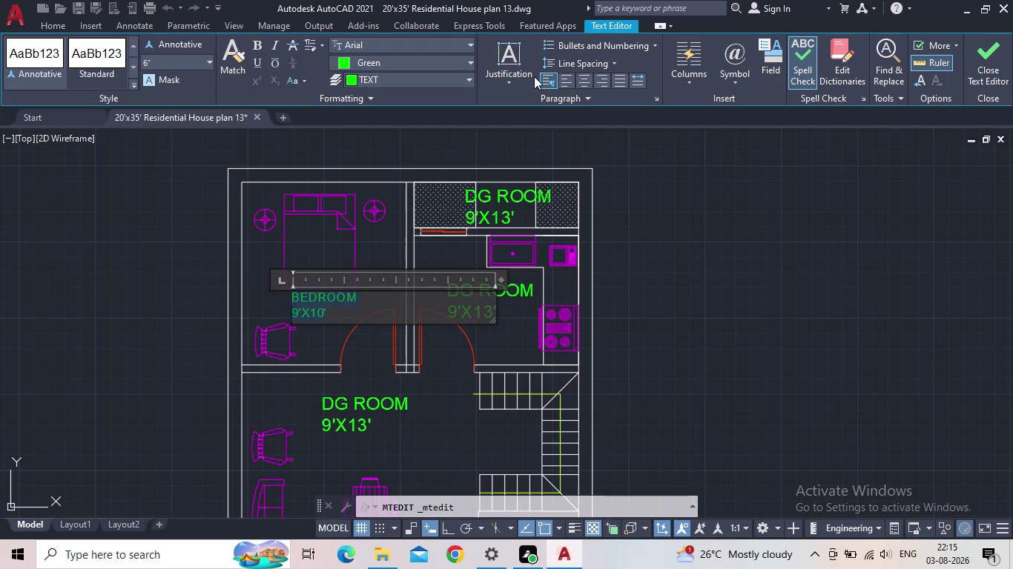
click(985, 45)
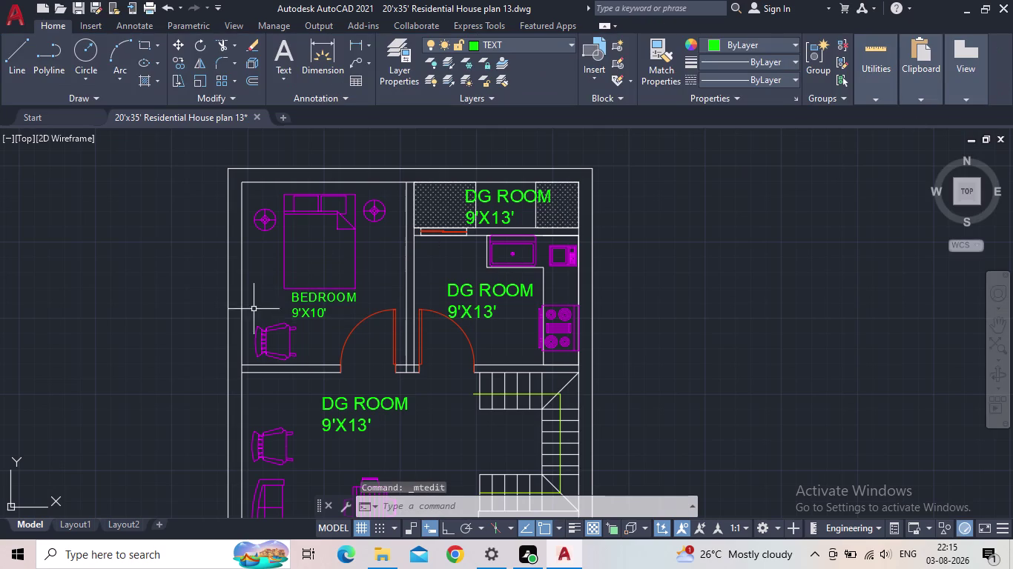
Nudge the BEDROOM 9'X10' label slightly right and lower within the bedroom.
scroll(up, 3)
click(361, 278)
click(357, 269)
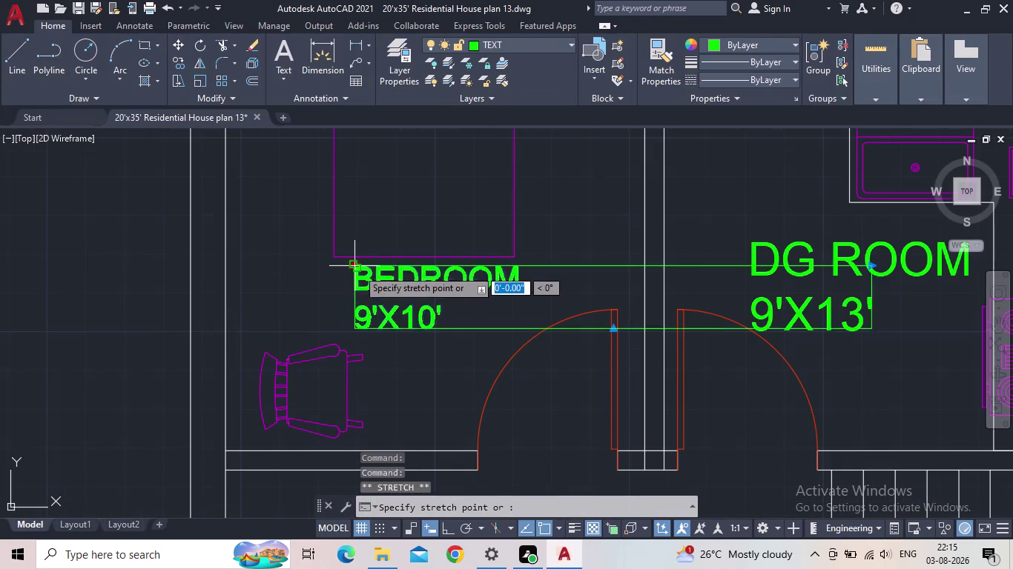
click(375, 291)
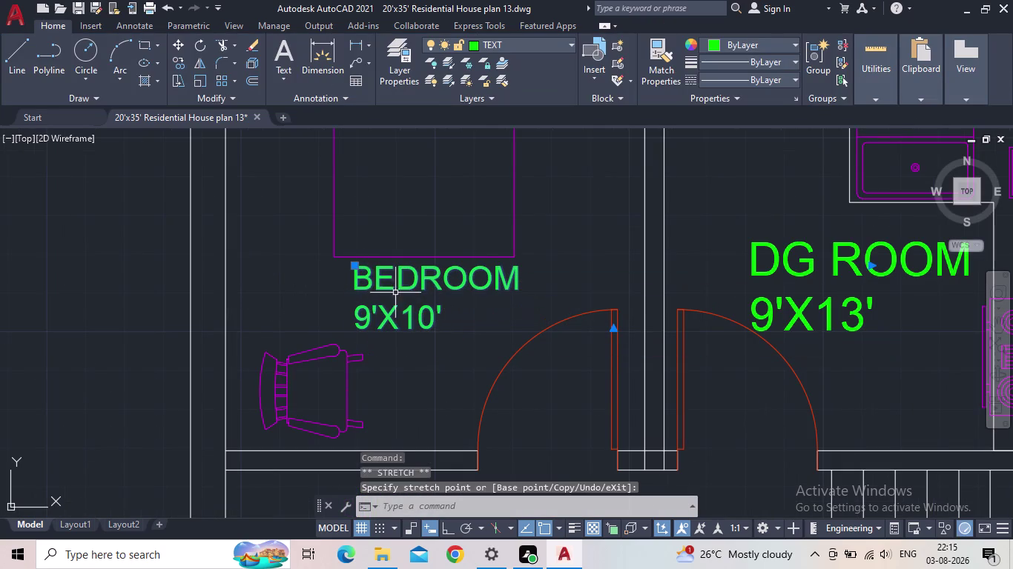
click(358, 266)
click(387, 282)
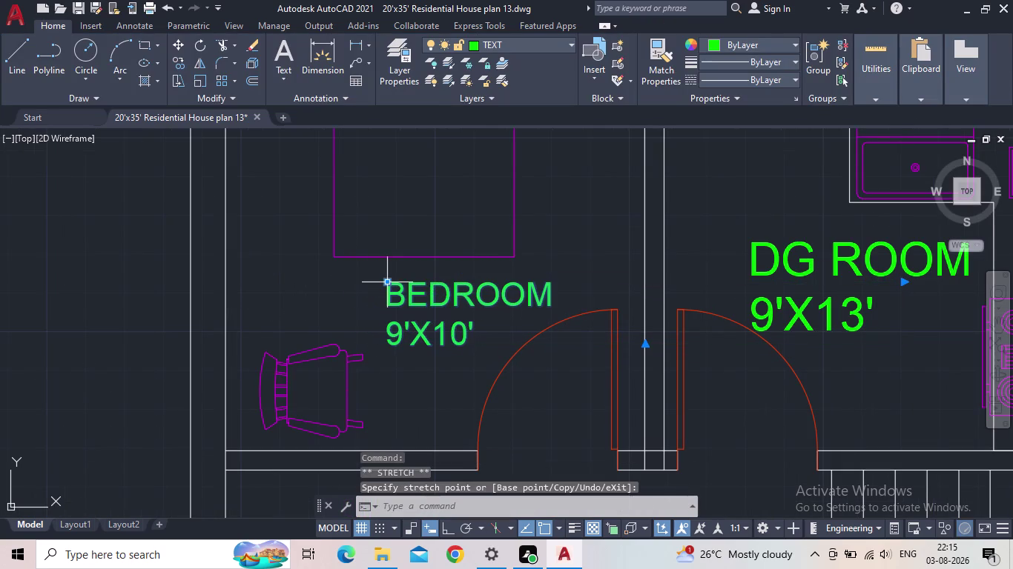
key(Escape)
scroll(down, 3)
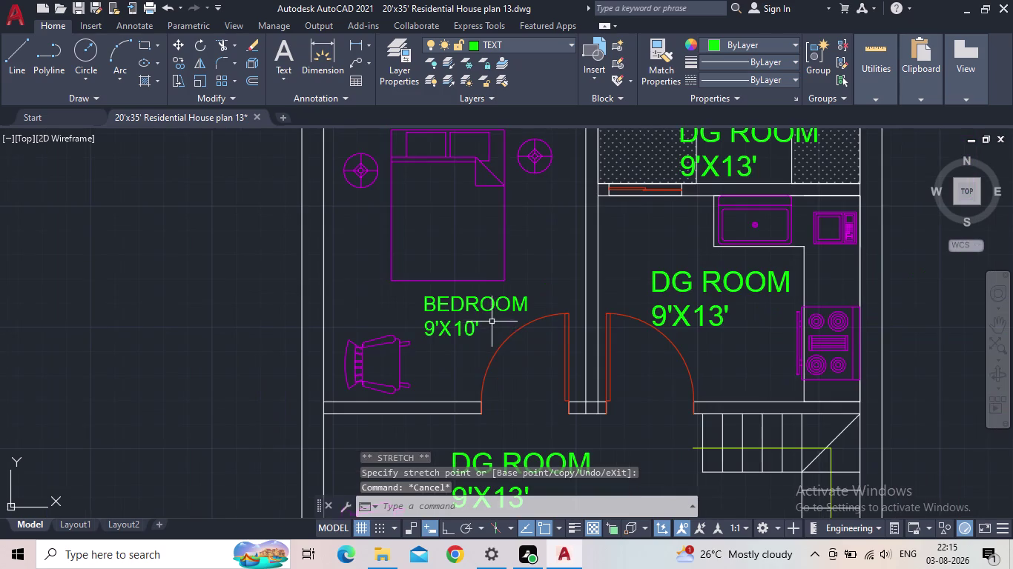
middle_drag(478, 331, 405, 364)
scroll(down, 3)
scroll(up, 3)
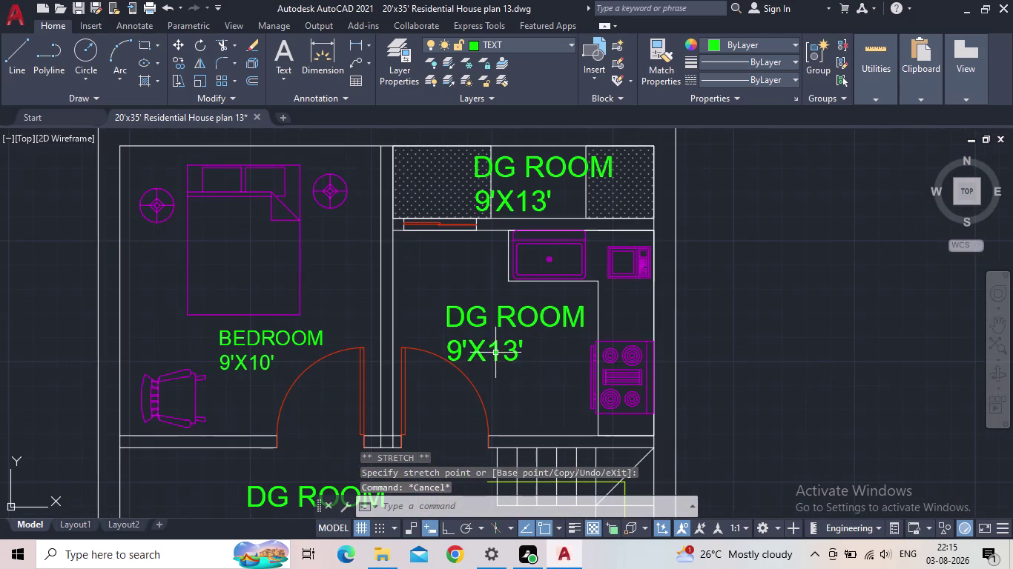
Rename the DG ROOM label near the kitchen to KITCHEN.
double_click(496, 350)
drag(542, 370, 438, 321)
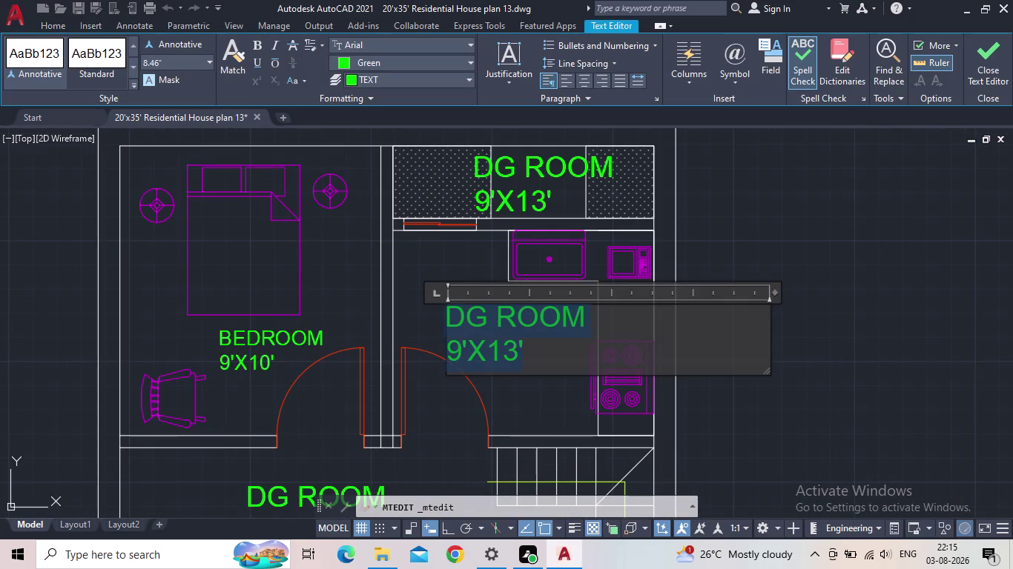
drag(438, 321, 437, 321)
text(KI)
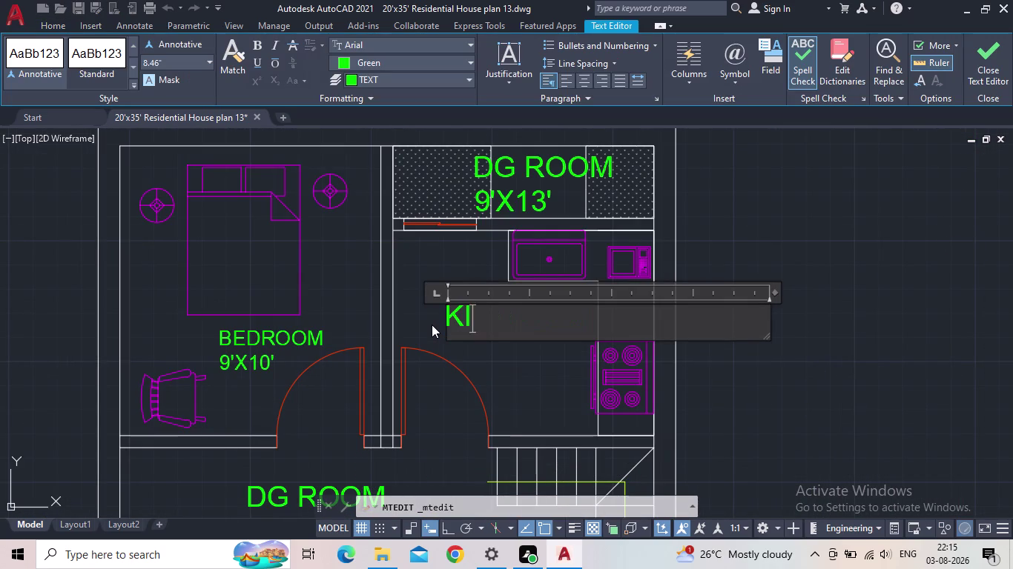
text(TCHEN)
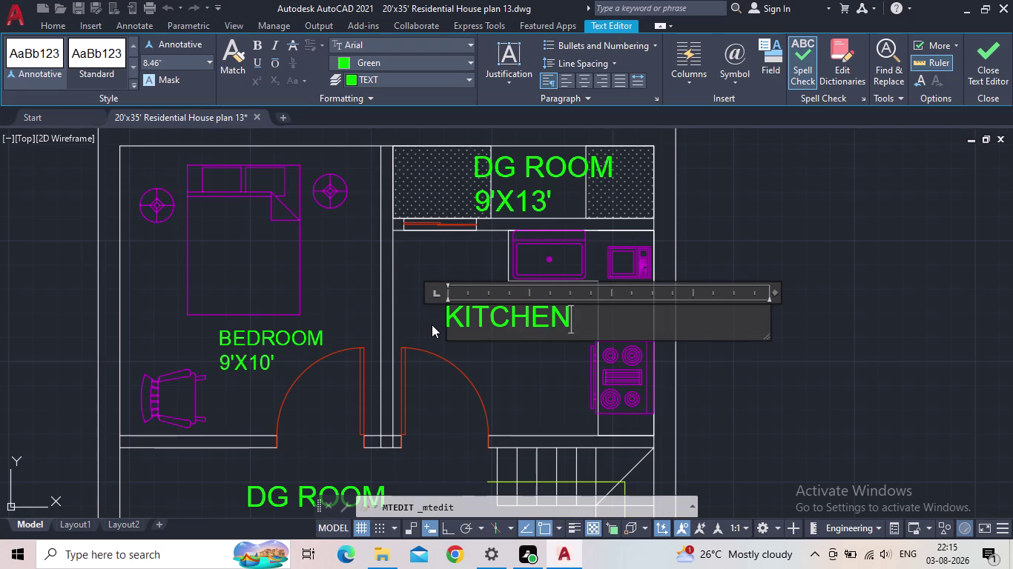
key(Return)
Add the kitchen size 9'4"X7'2" on the label's second line.
text(9')
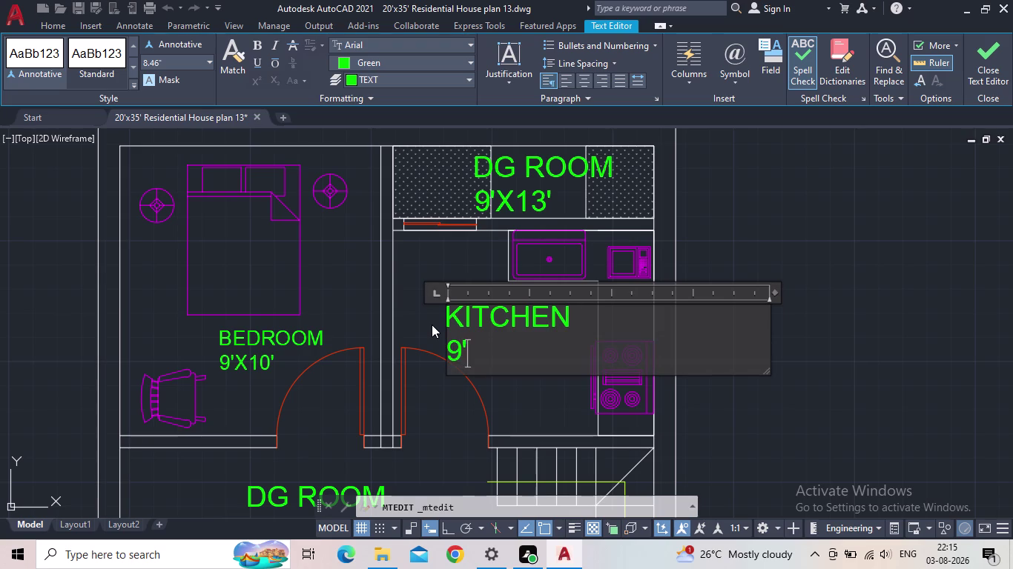
key(4)
key(shift+quotedbl)
key(x)
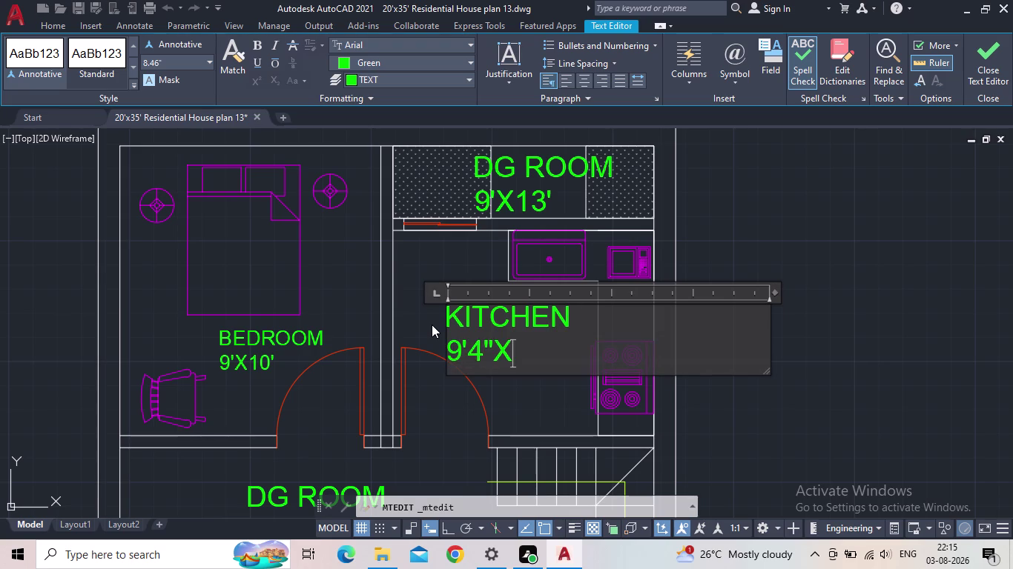
key(7)
text(')
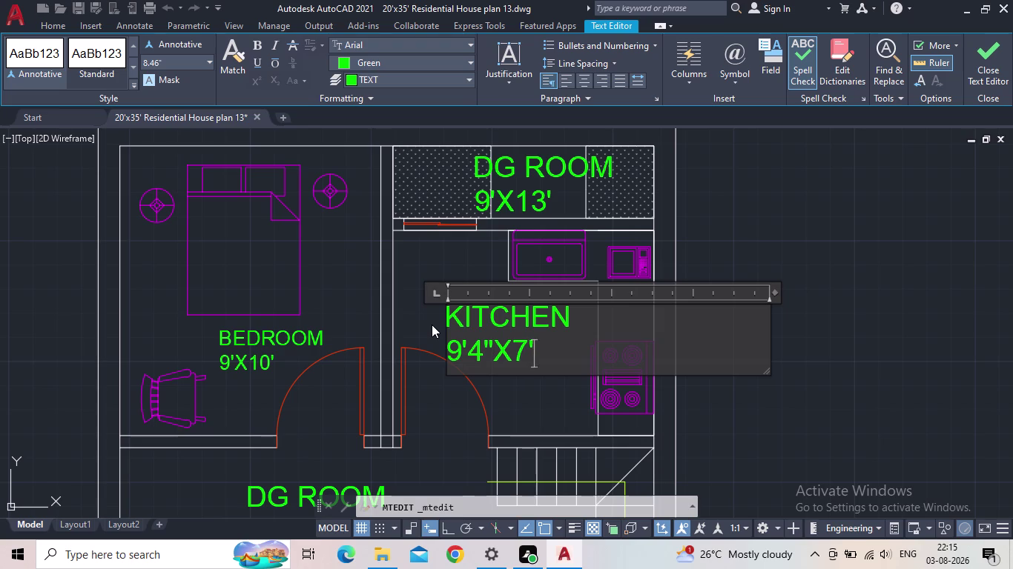
text(2")
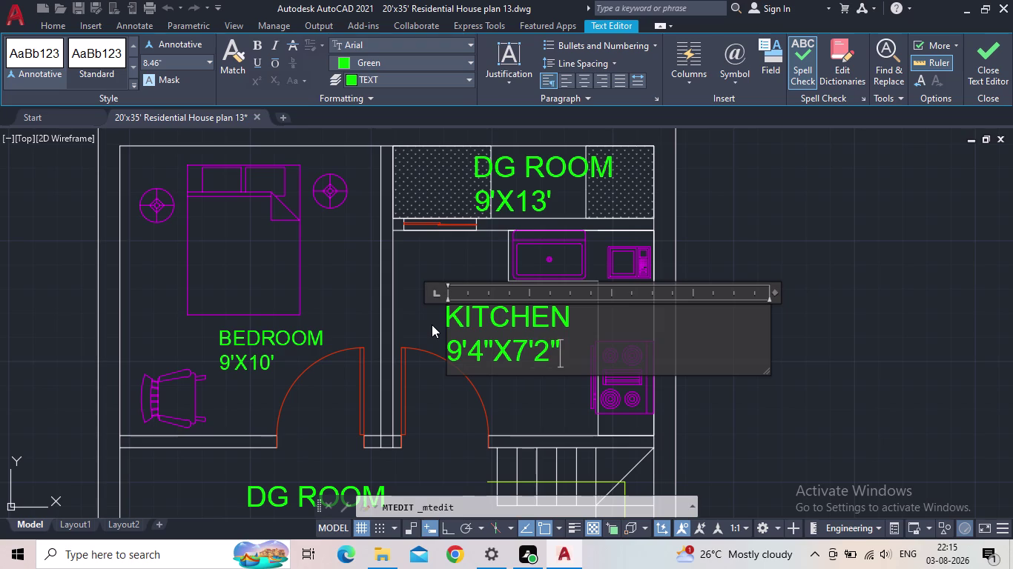
Set both kitchen label lines to 7" text height and finish editing.
drag(594, 361, 481, 323)
drag(480, 323, 398, 303)
click(180, 57)
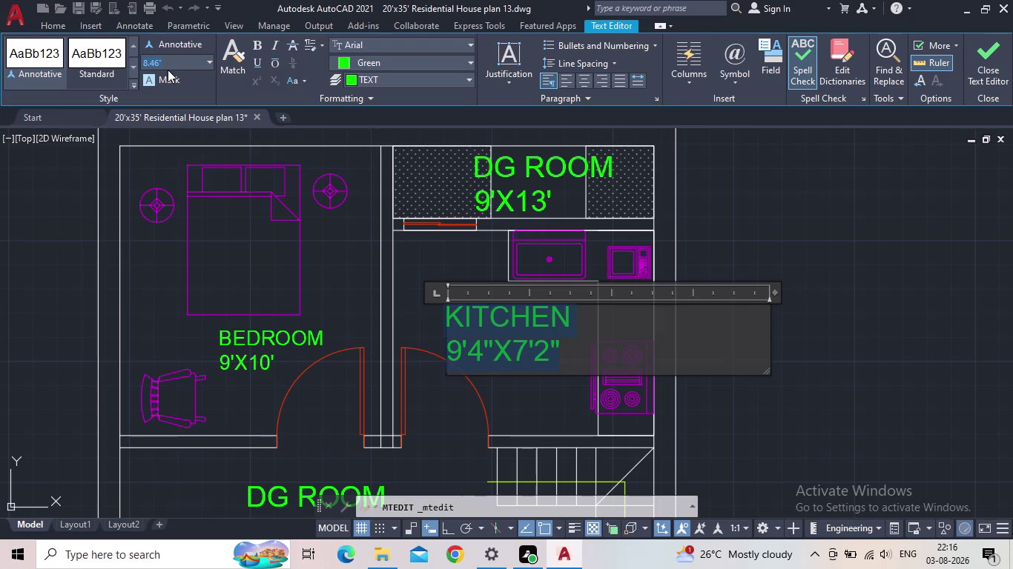
text(7)
text(")
key(Return)
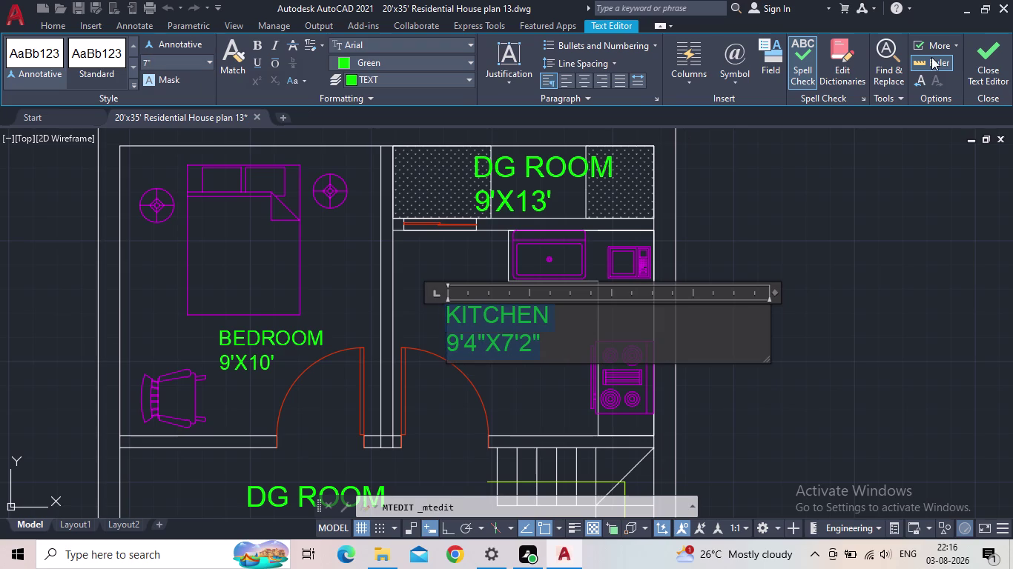
click(999, 66)
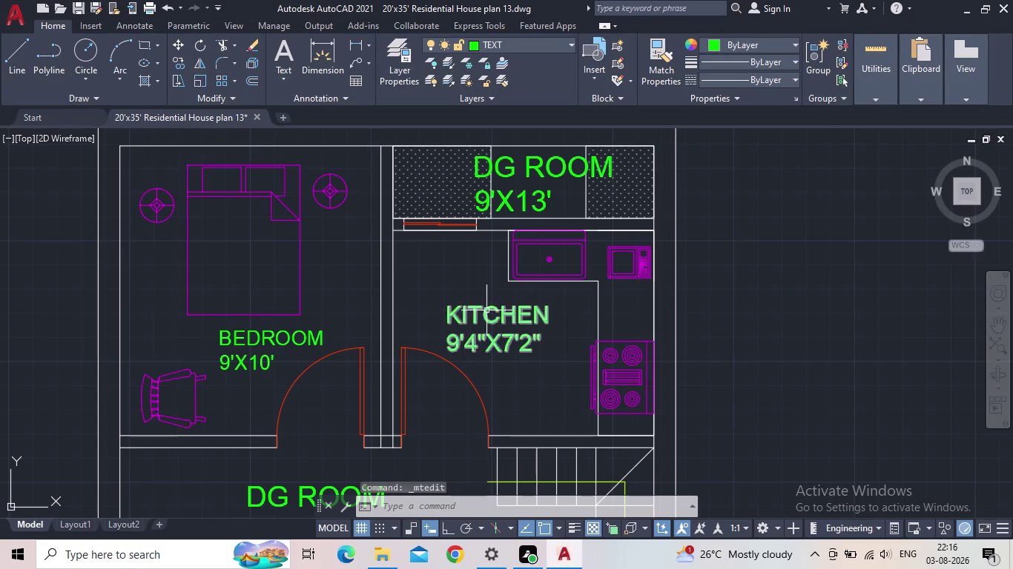
Replace the top DG ROOM label text with O.T.S 2'6".
double_click(517, 165)
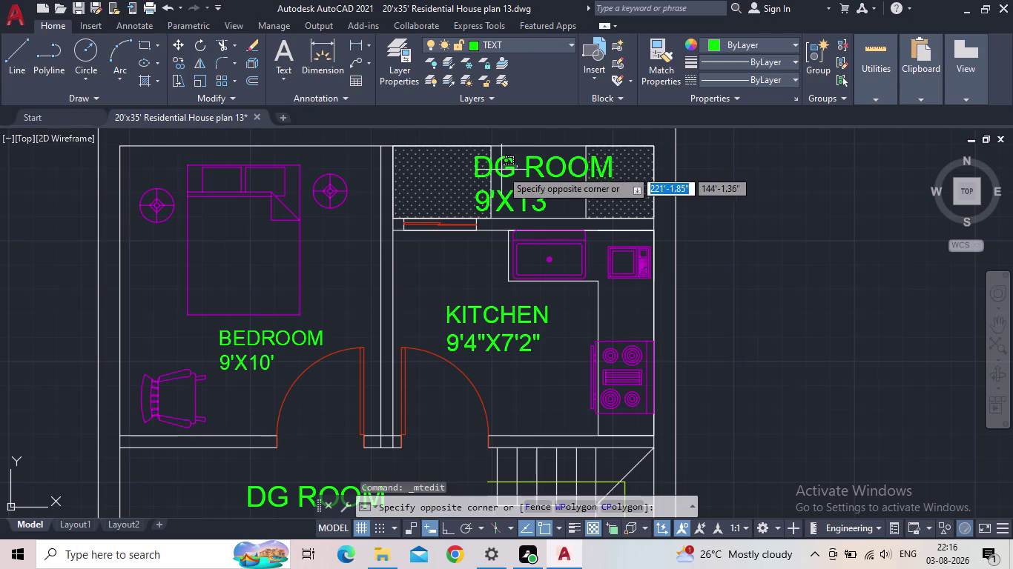
double_click(502, 169)
drag(556, 200, 458, 178)
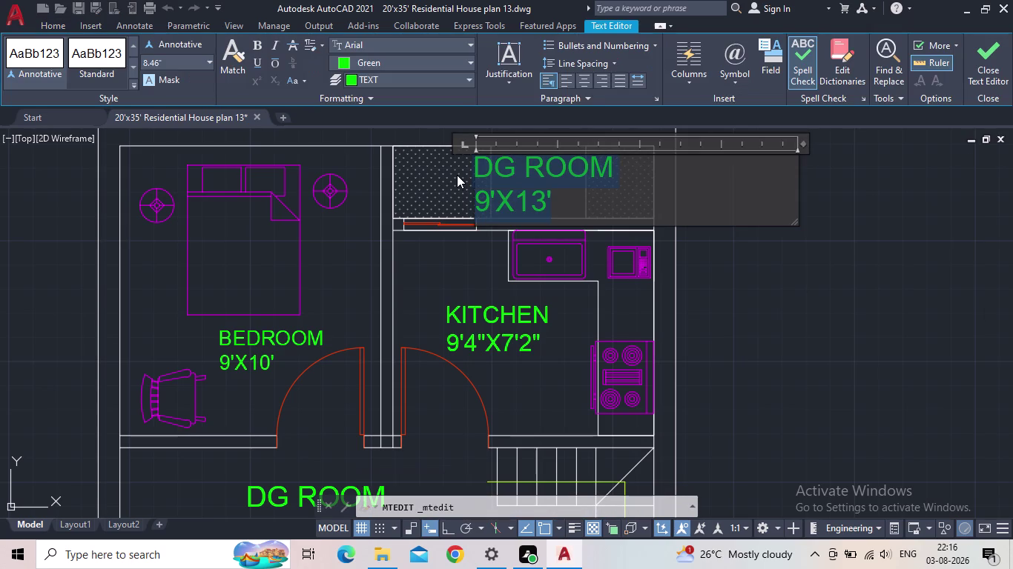
key(o)
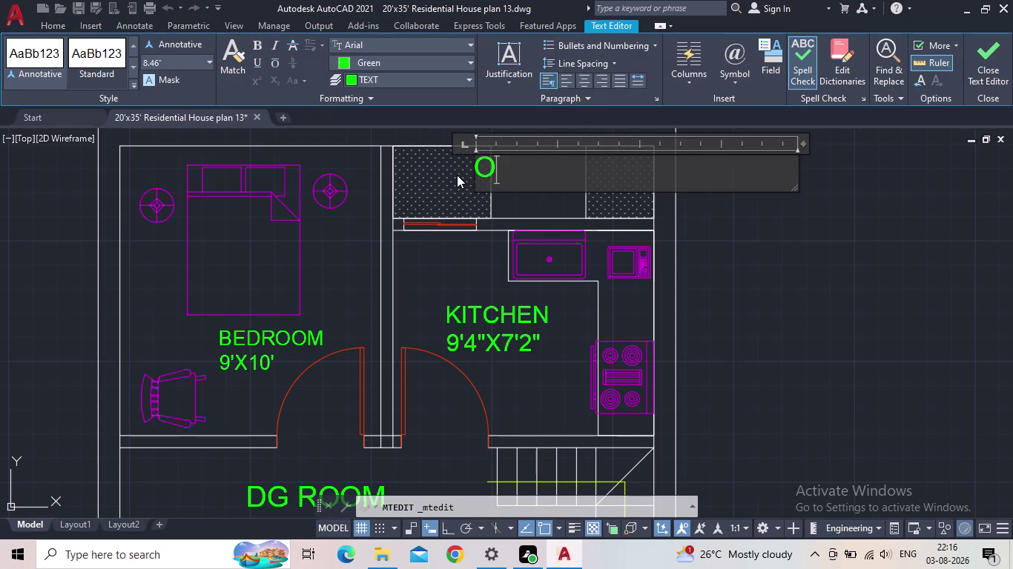
text(.)
text(T.S)
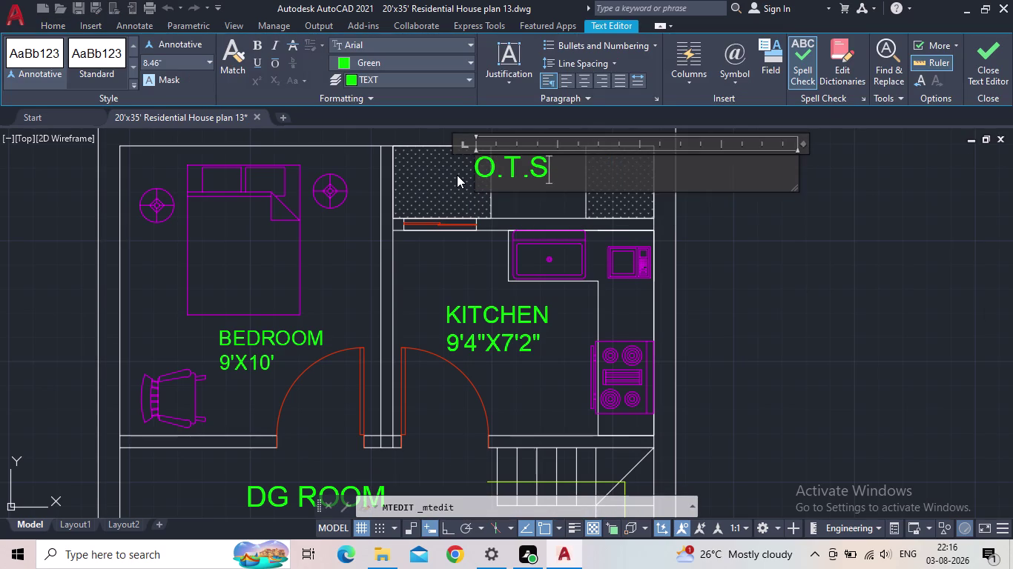
key(space)
text(2')
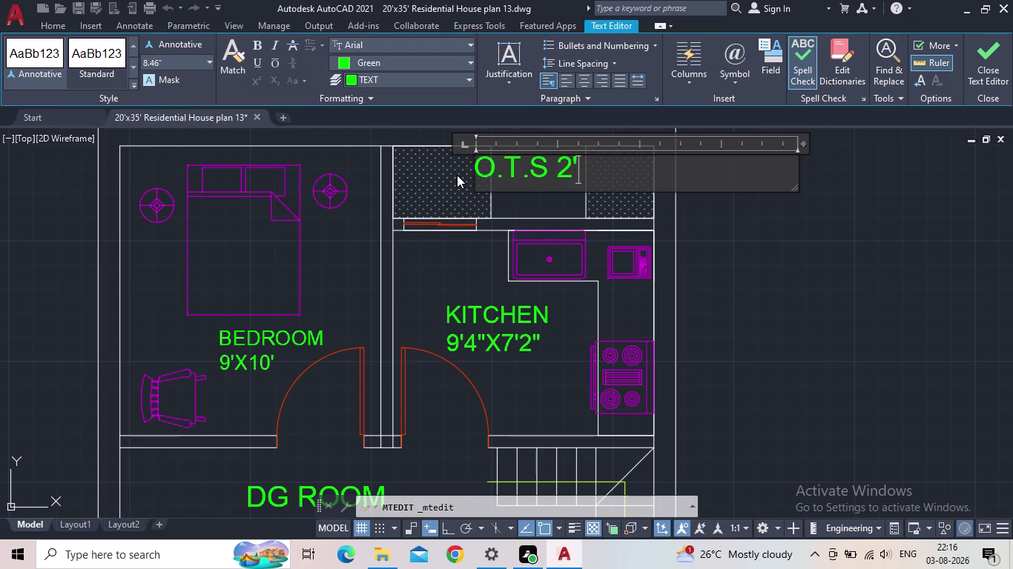
text(6")
Add an indented second label line reading WIDE.
key(Return)
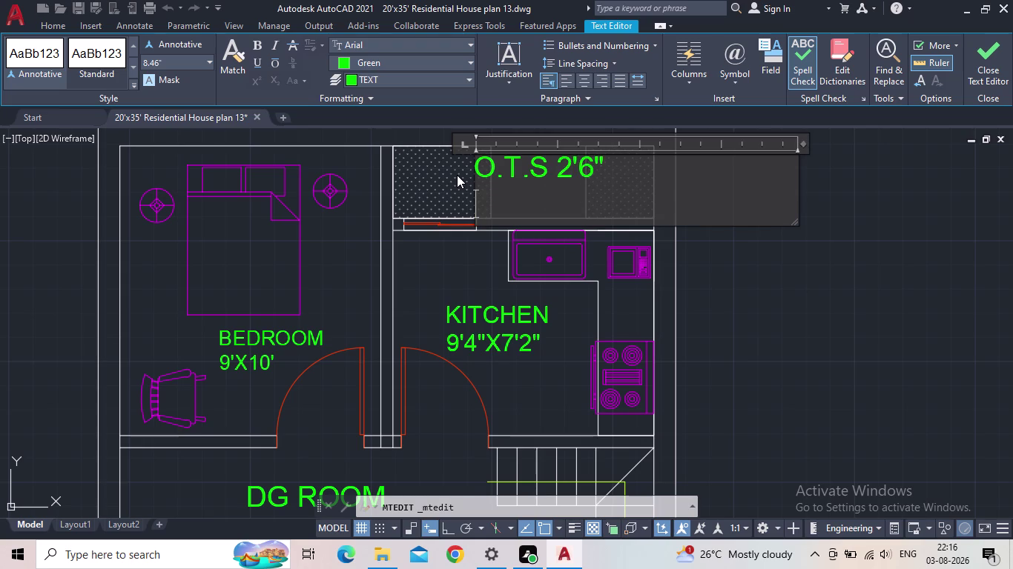
text(WID)
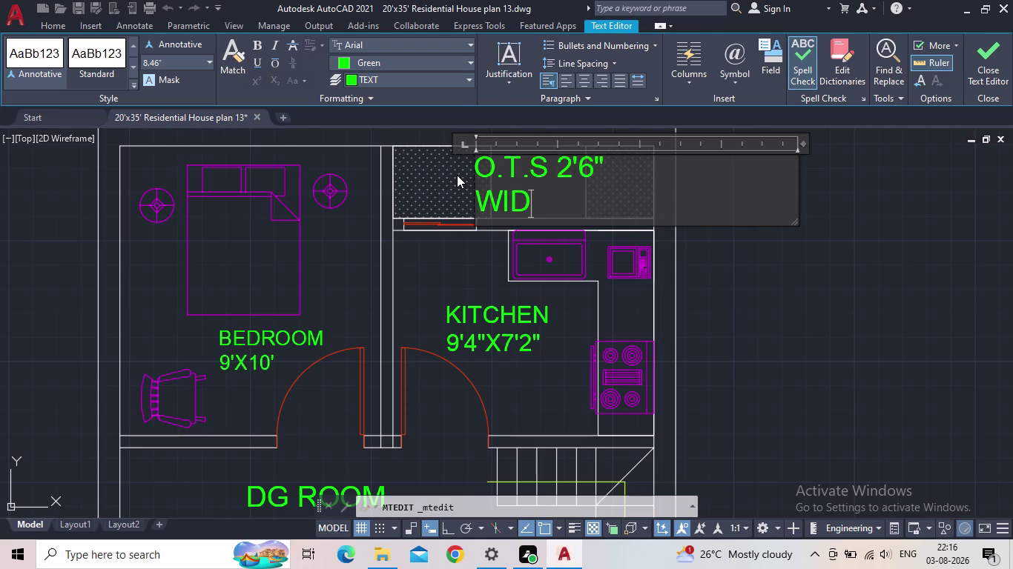
text(E)
key(Left)
key(Left)
key(Left)
key(Left)
key(space)
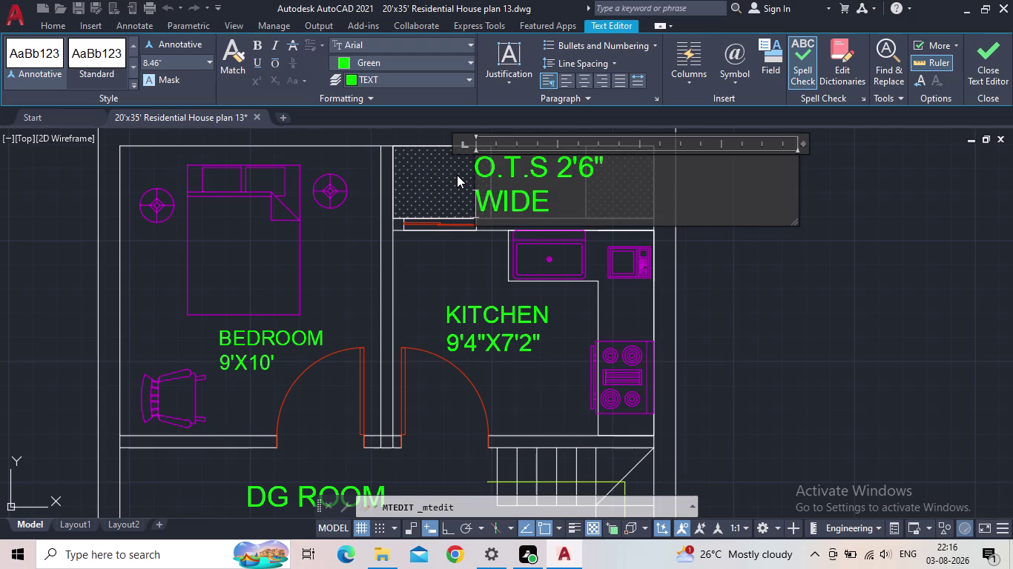
key(space)
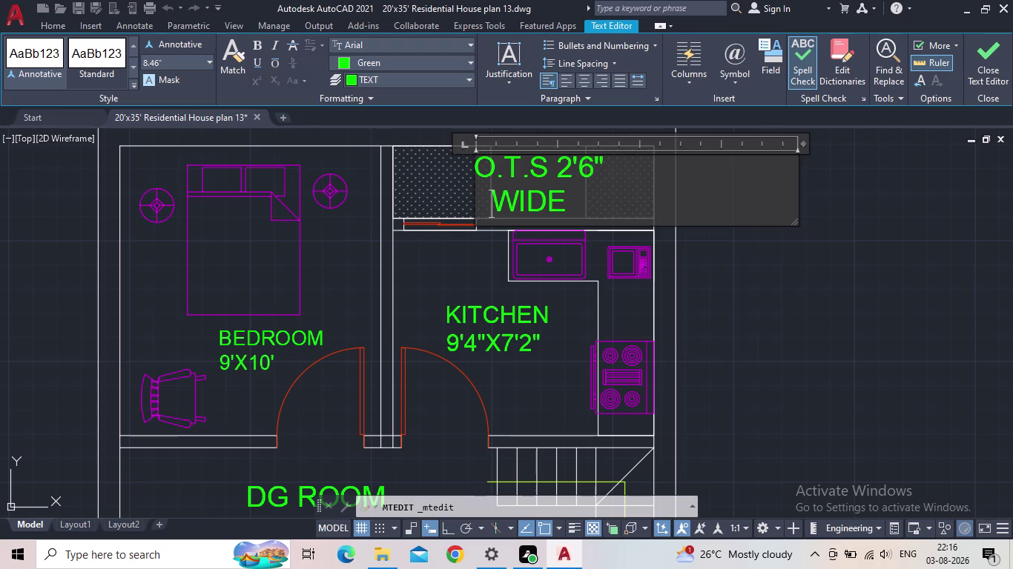
Set the O.T.S 2'6" WIDE label's text height to 5" and finish editing.
drag(582, 202, 472, 179)
click(158, 61)
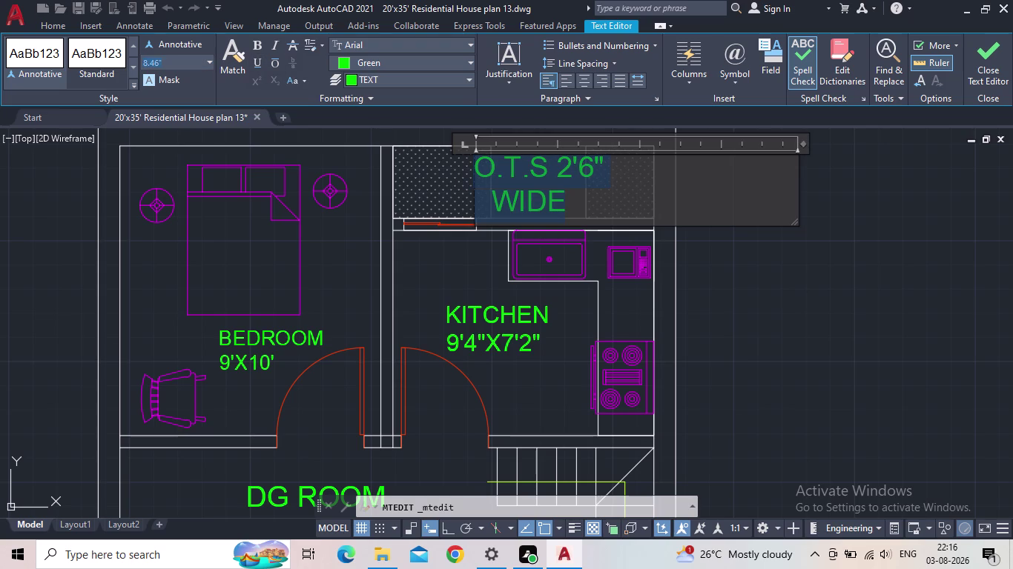
key(4)
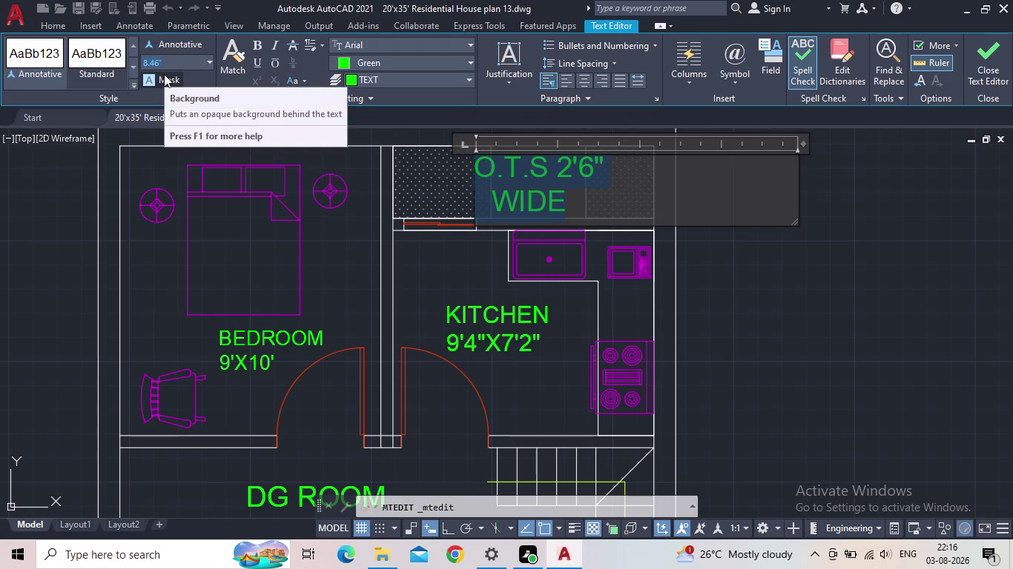
key(BackSpace)
key(BackSpace)
text(5")
key(Return)
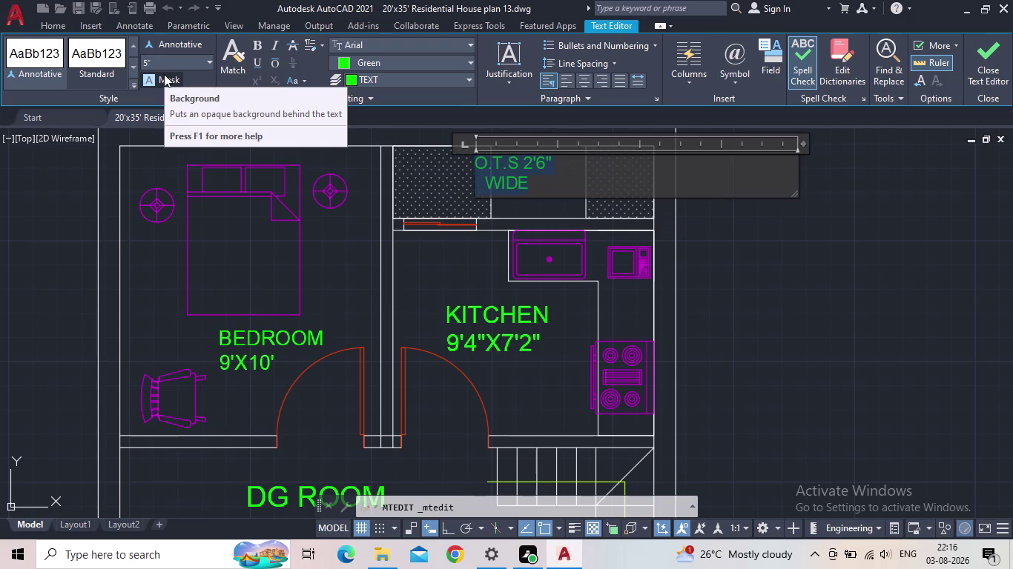
click(1007, 76)
Grip-drag the O.T.S label lower in the top area, then cancel with Esc.
click(523, 177)
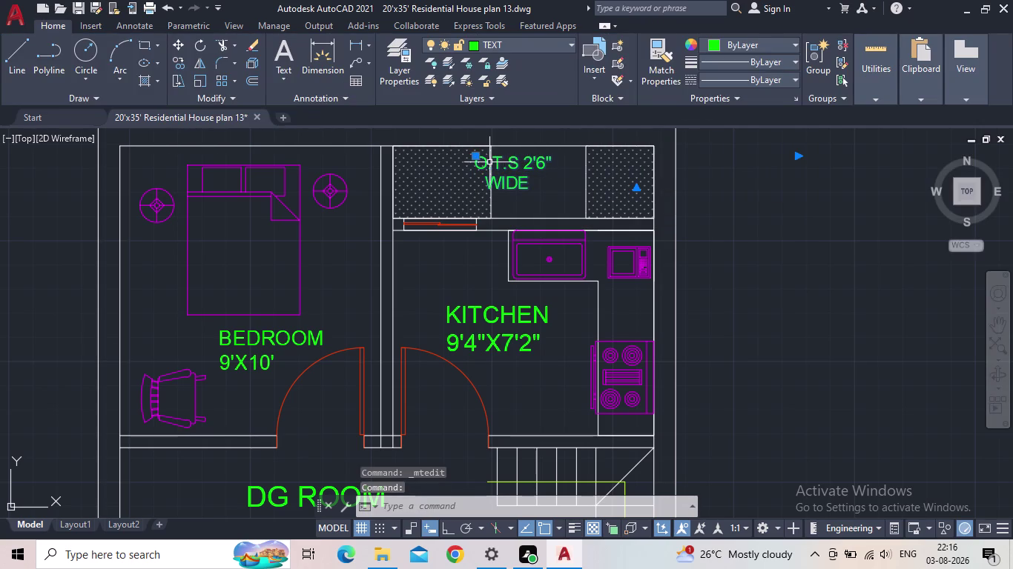
click(476, 157)
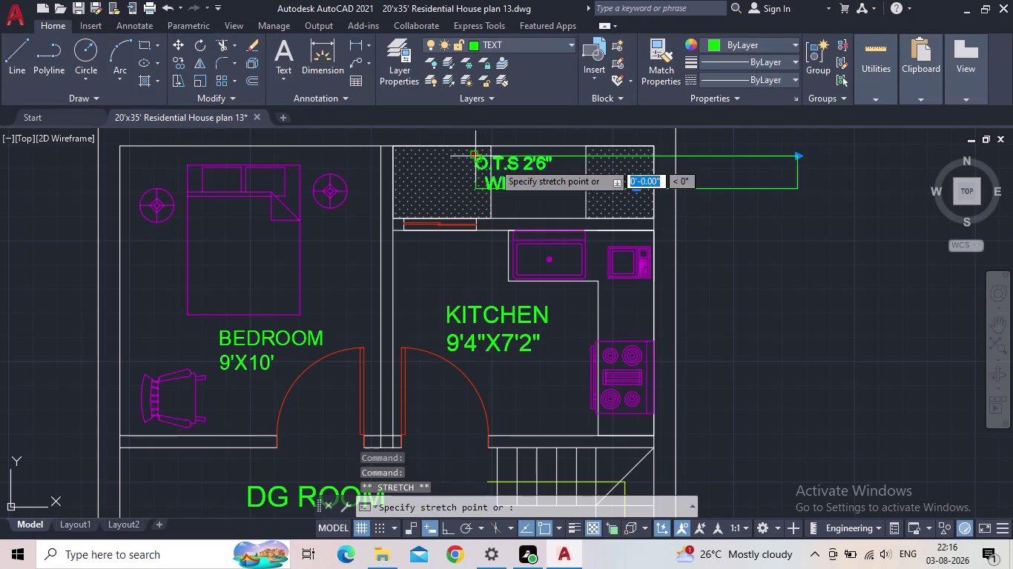
click(499, 165)
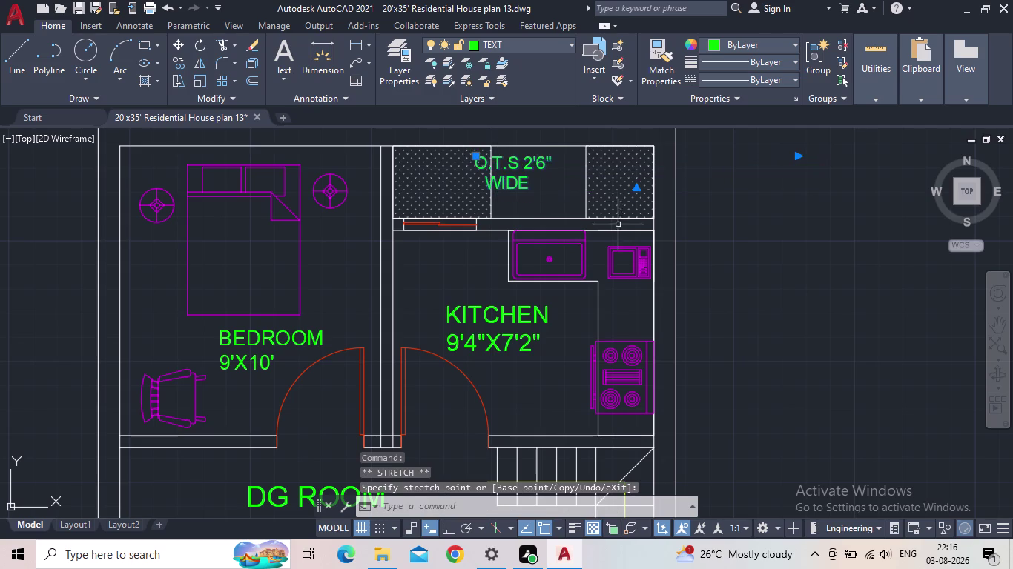
click(479, 155)
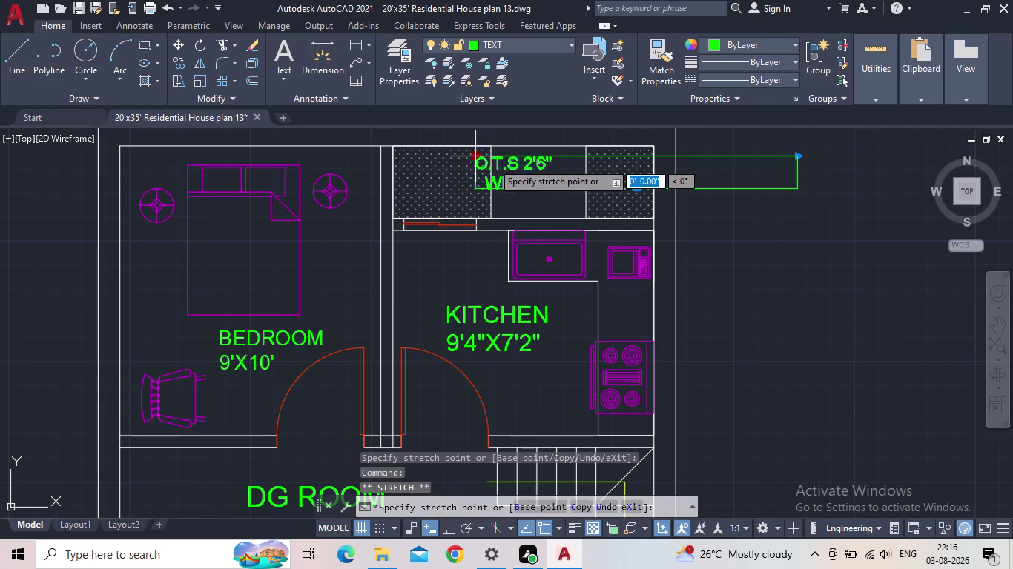
click(501, 169)
click(478, 156)
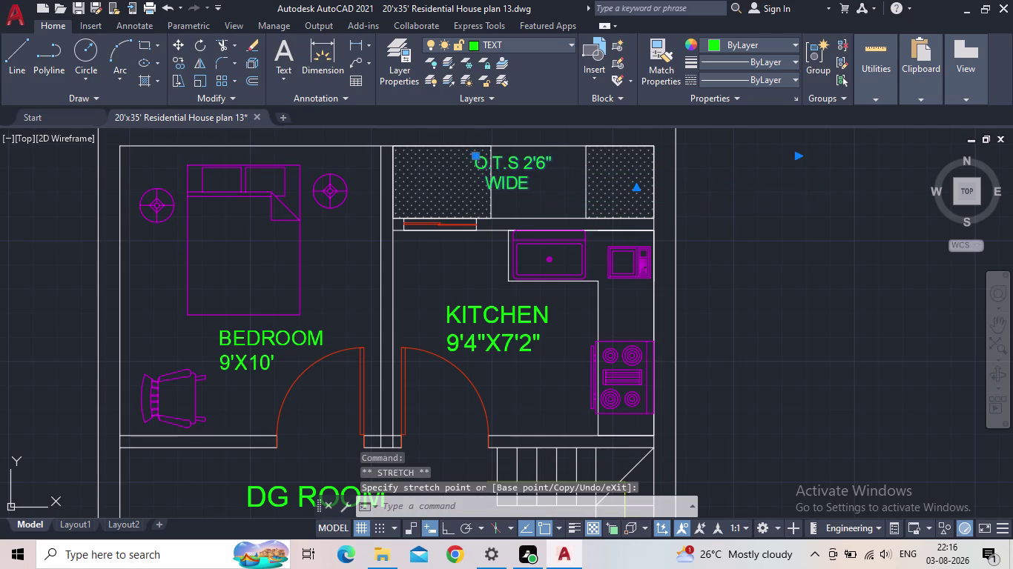
click(507, 175)
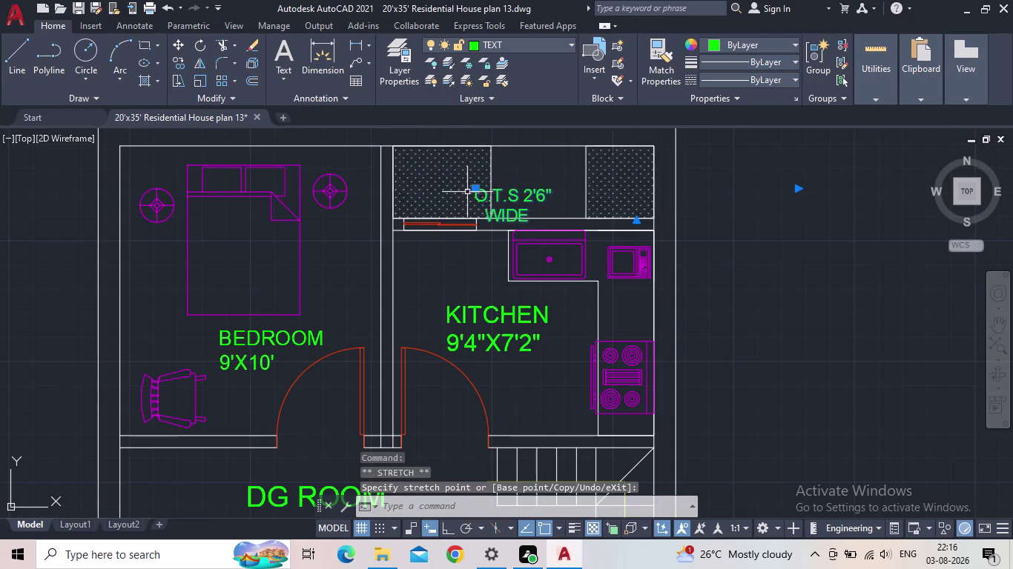
click(474, 188)
click(499, 178)
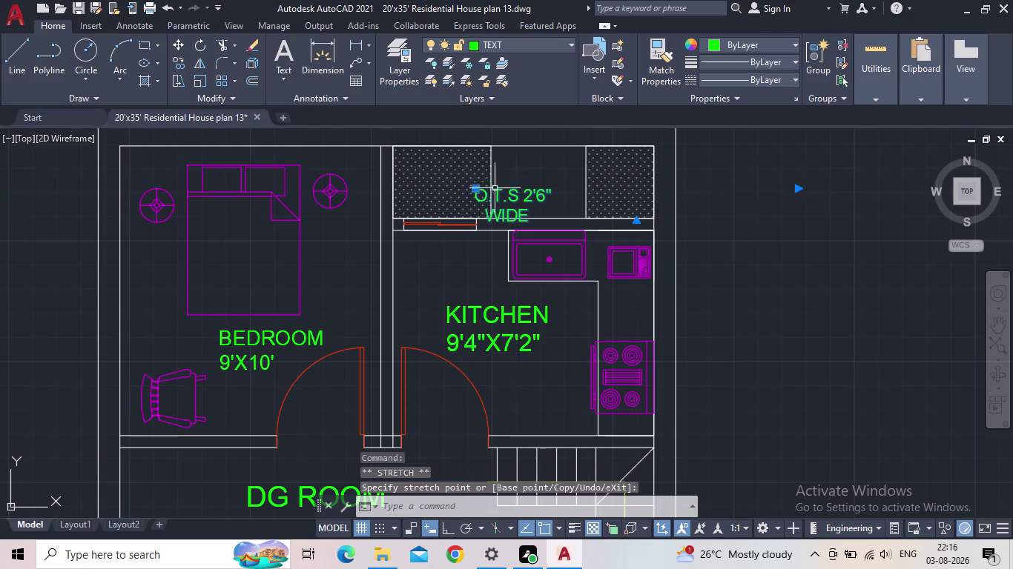
click(473, 188)
click(499, 180)
key(Escape)
Move the O.T.S label to a new position with the M command.
text(M)
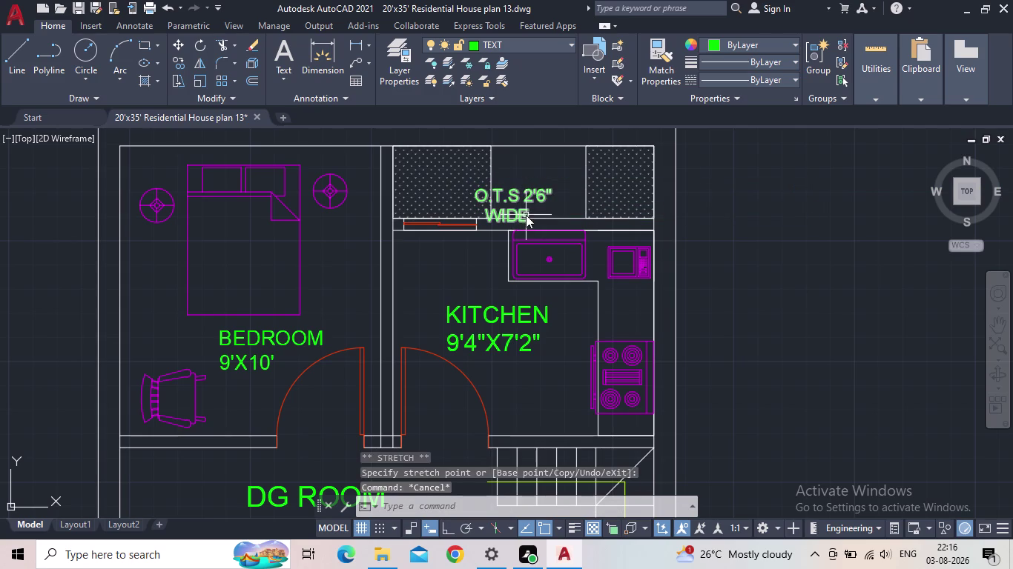
key(space)
click(519, 204)
click(504, 196)
key(space)
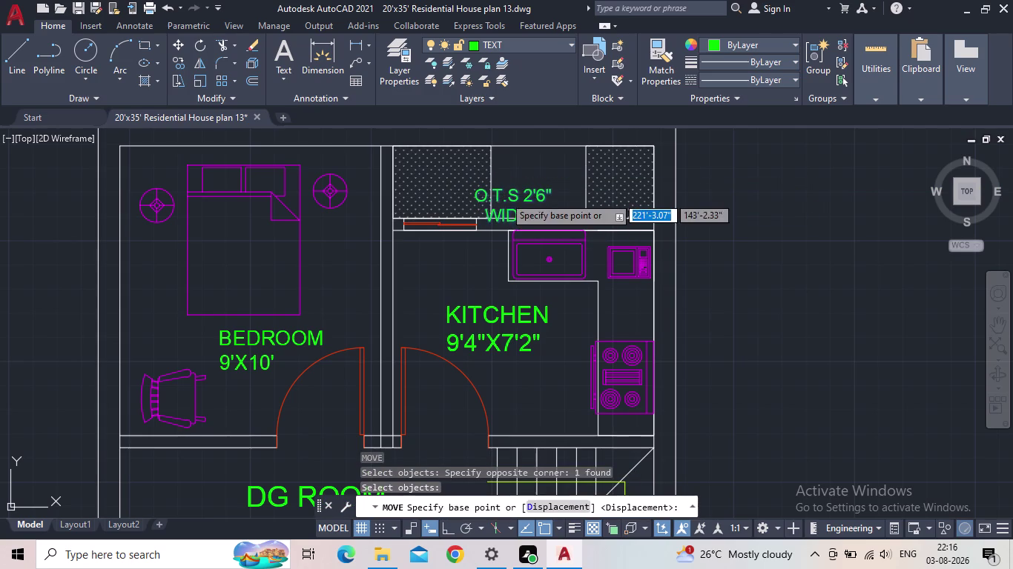
click(484, 217)
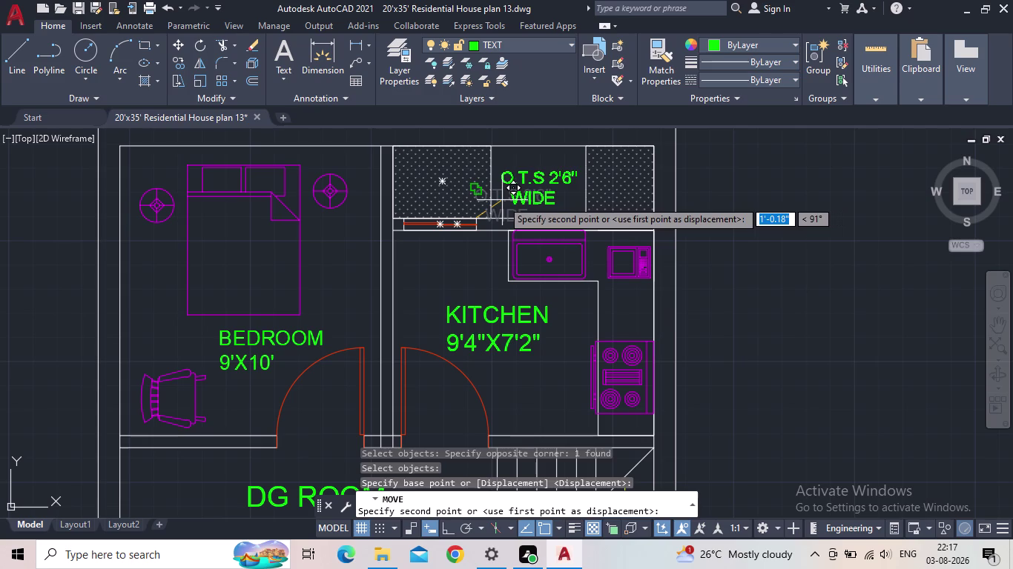
click(502, 200)
Repeat the move to shift the O.T.S label toward the room's centre.
key(space)
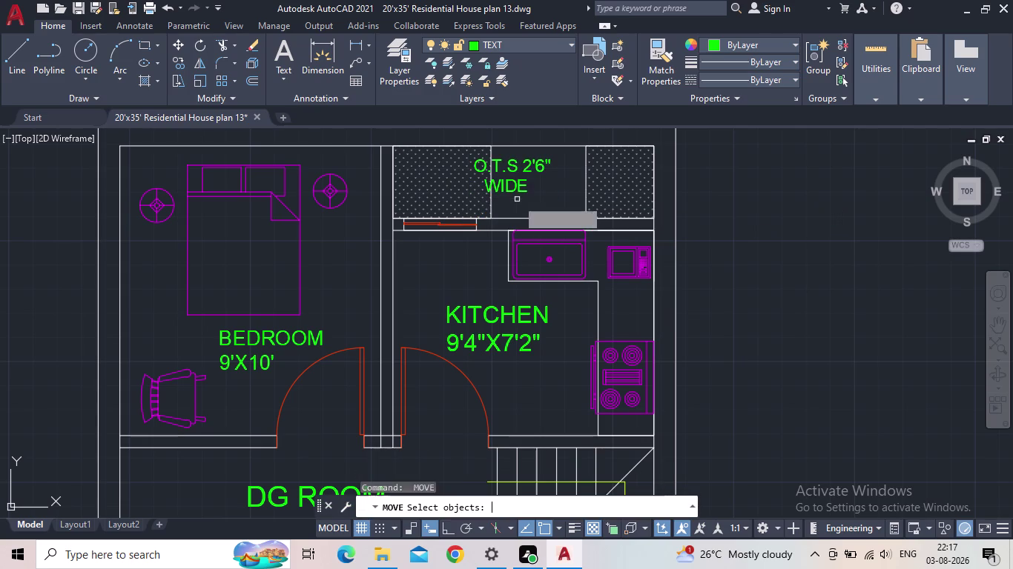
click(517, 199)
click(511, 184)
key(space)
click(489, 195)
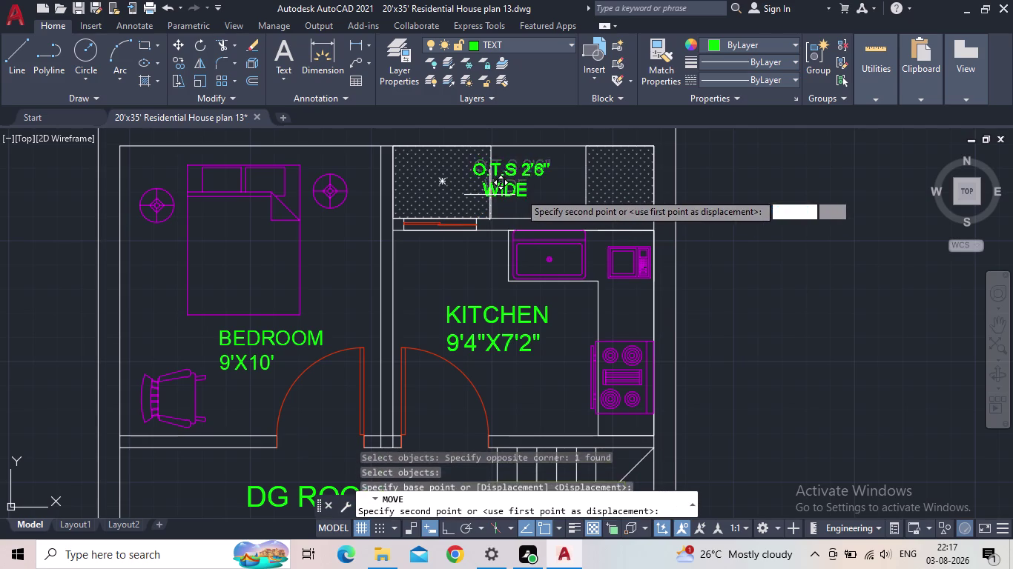
click(520, 193)
click(513, 199)
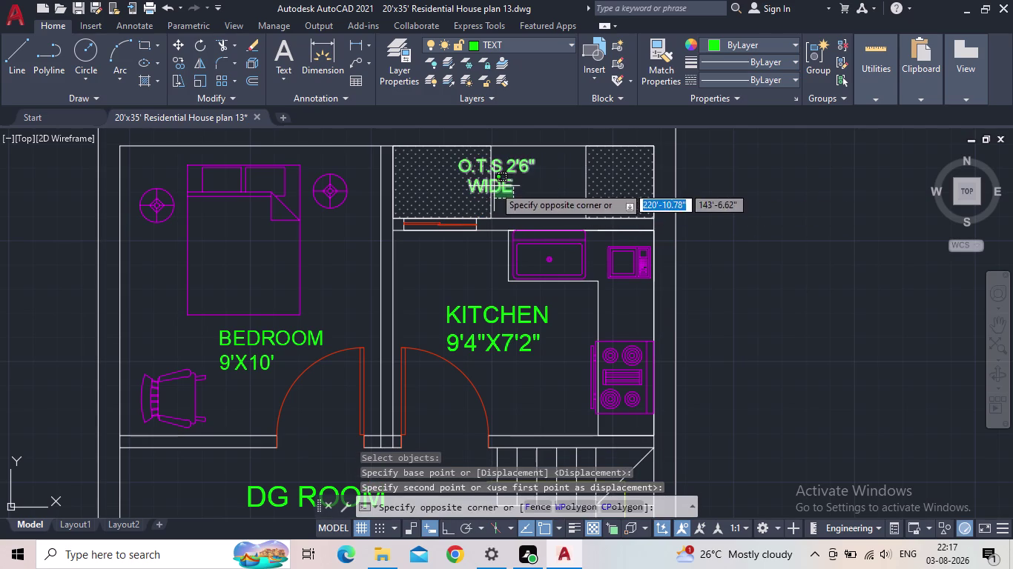
Drop the O.T.S label into the gap between the hatched areas and fine-tune it.
click(493, 186)
key(space)
click(461, 187)
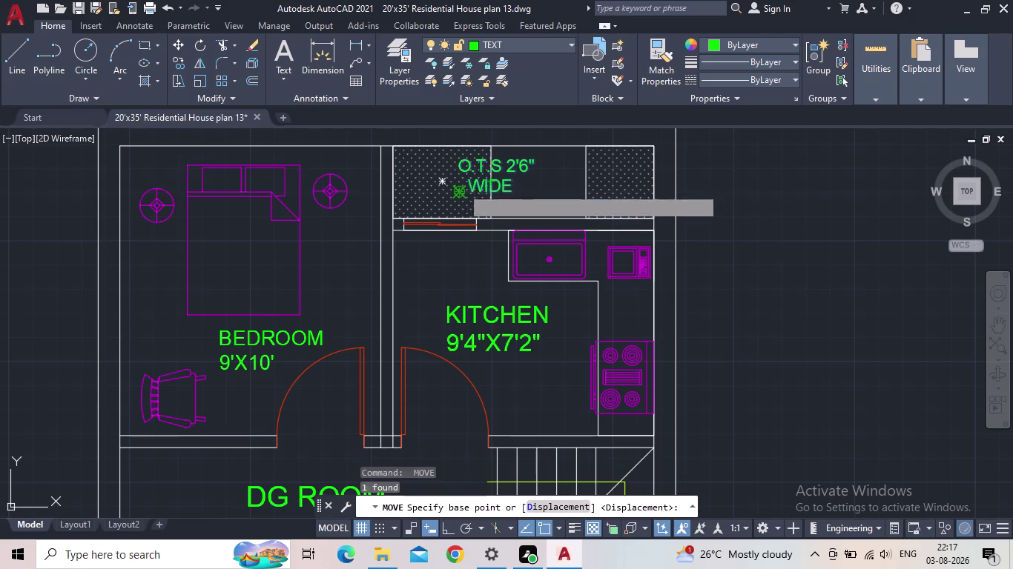
click(511, 196)
click(467, 173)
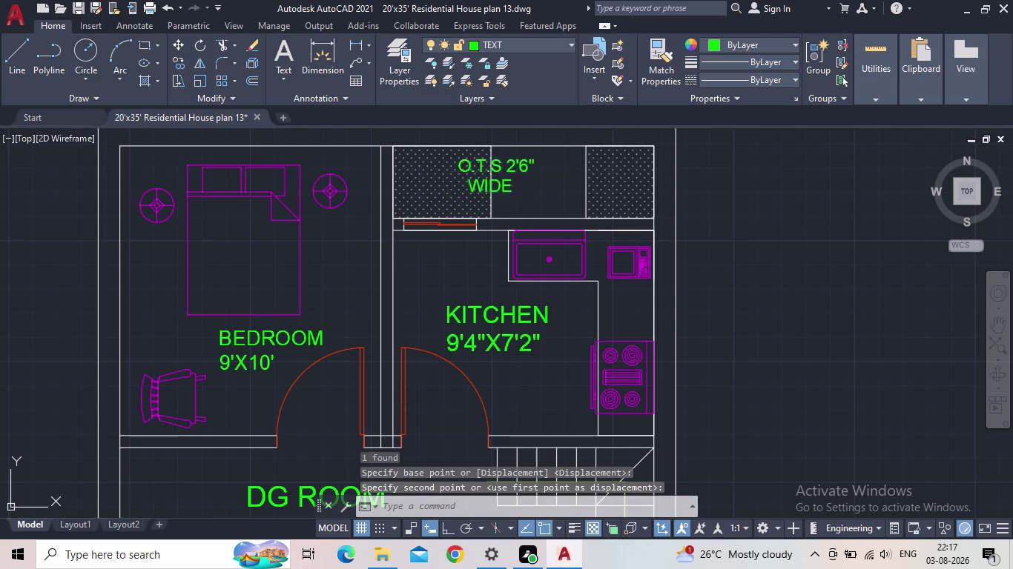
click(457, 160)
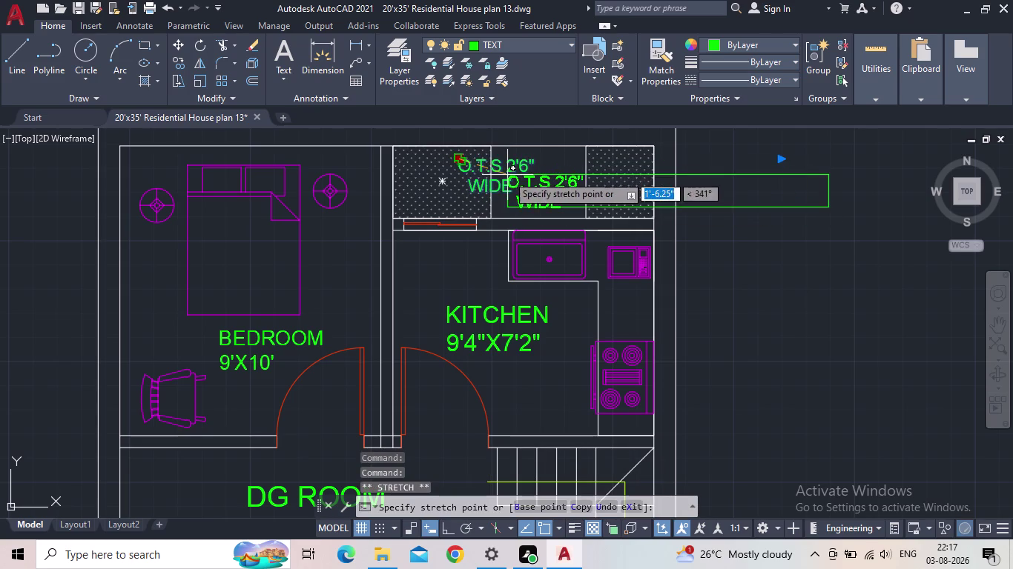
click(507, 175)
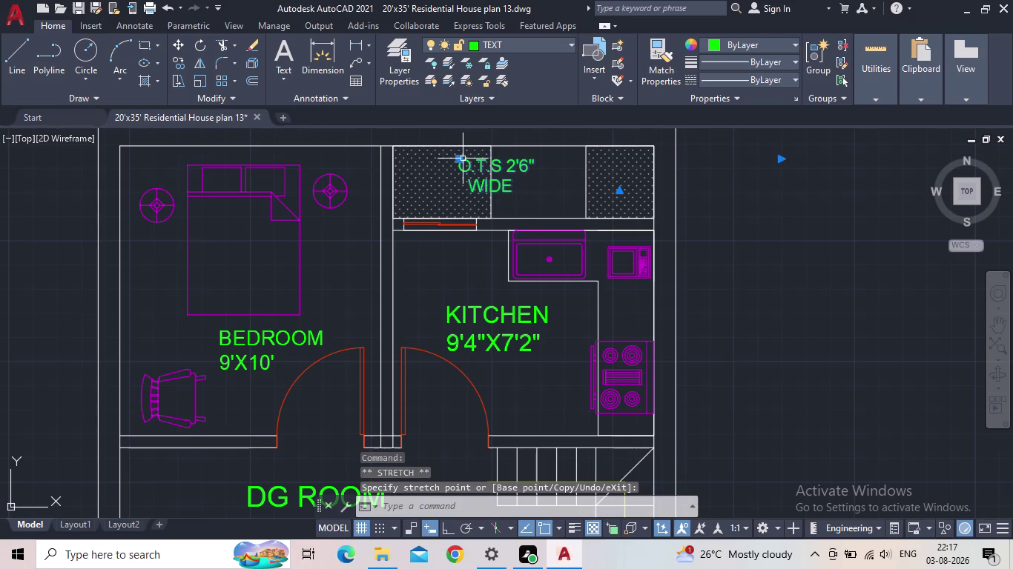
click(459, 160)
scroll(up, 3)
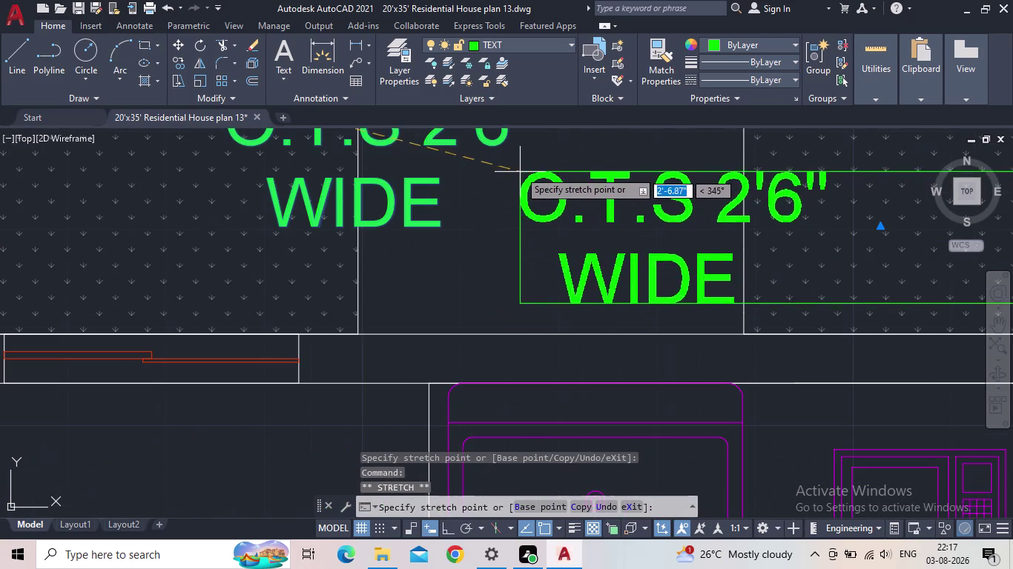
click(462, 162)
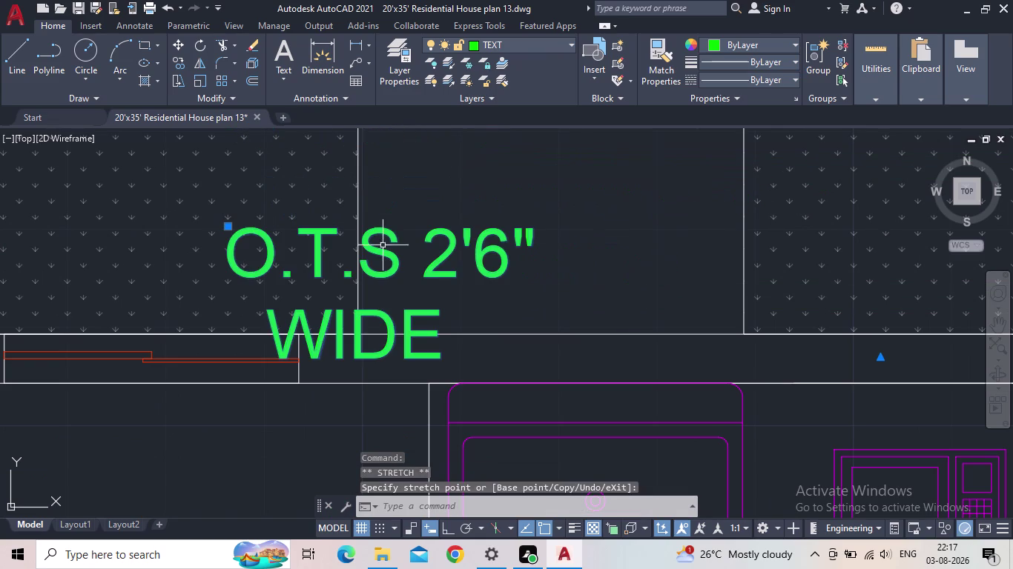
Shift the O.T.S label right so it's centred in the gap, then clear the selection.
click(369, 235)
click(410, 268)
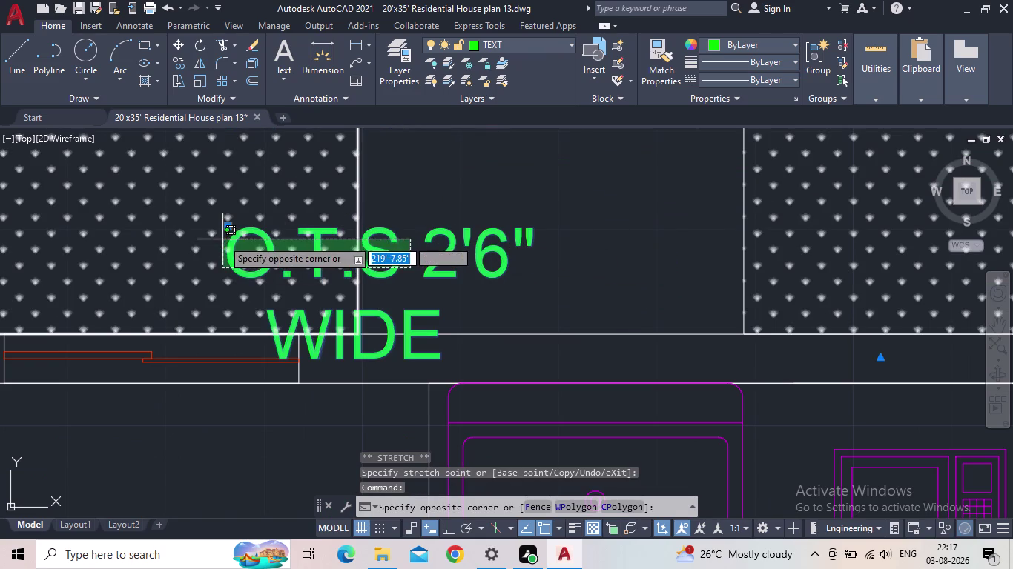
click(252, 239)
click(224, 228)
middle_click(444, 187)
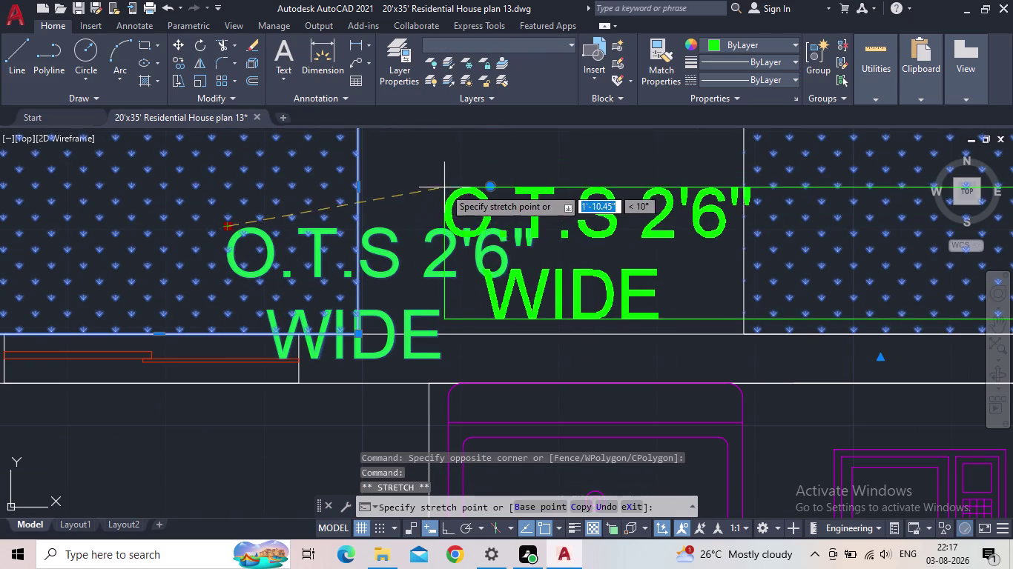
middle_drag(440, 181, 391, 252)
click(404, 185)
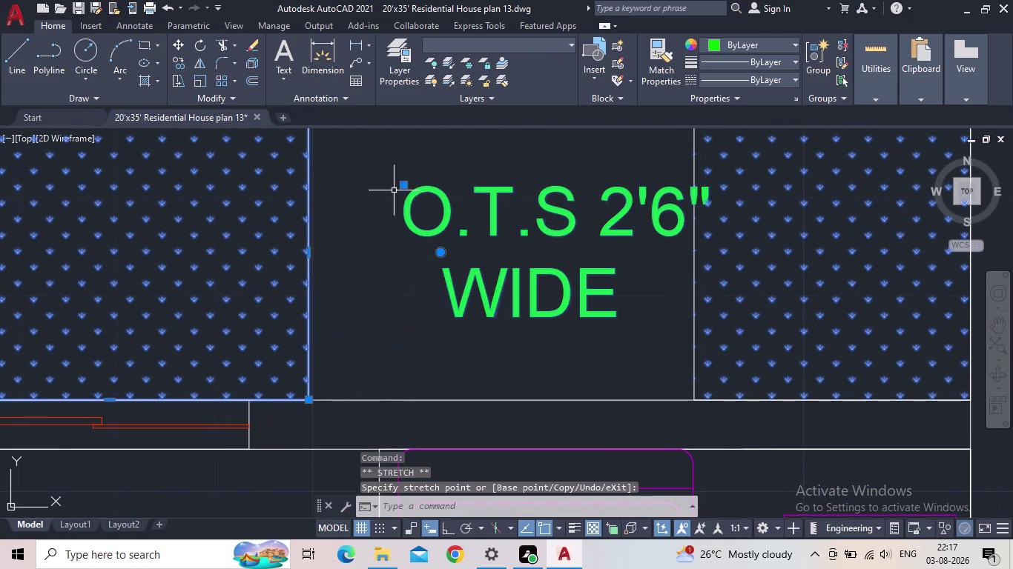
scroll(down, 3)
middle_drag(403, 236, 327, 289)
scroll(down, 3)
key(Escape)
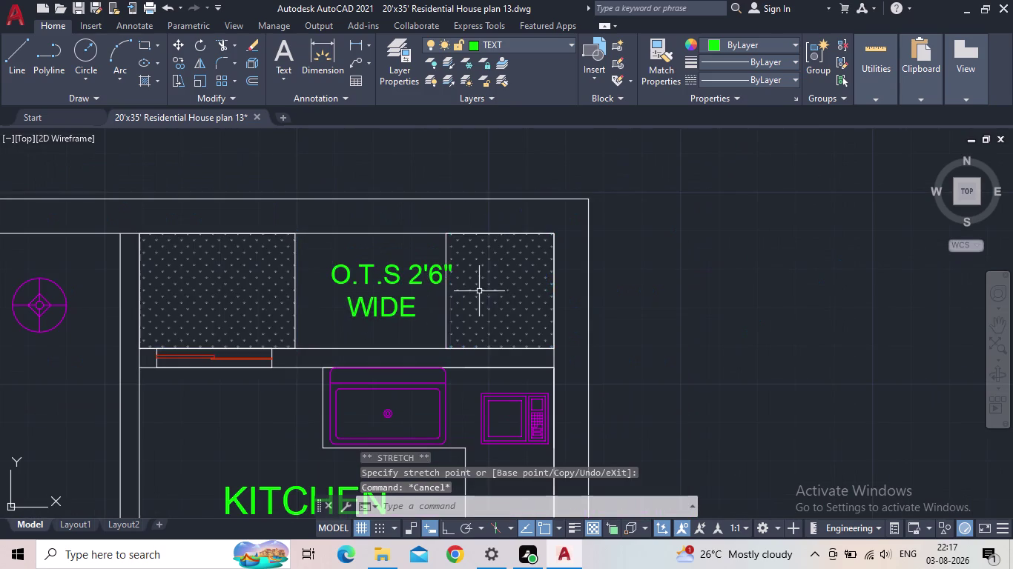
scroll(down, 3)
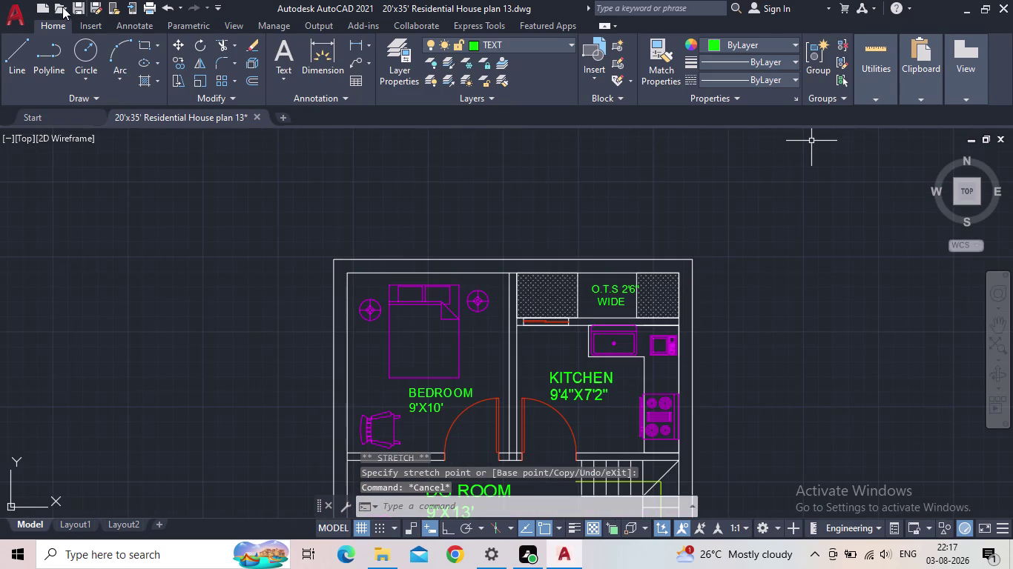
Save the drawing and pan to the front of the house near the M.D label.
click(72, 6)
middle_drag(370, 224, 273, 111)
scroll(down, 3)
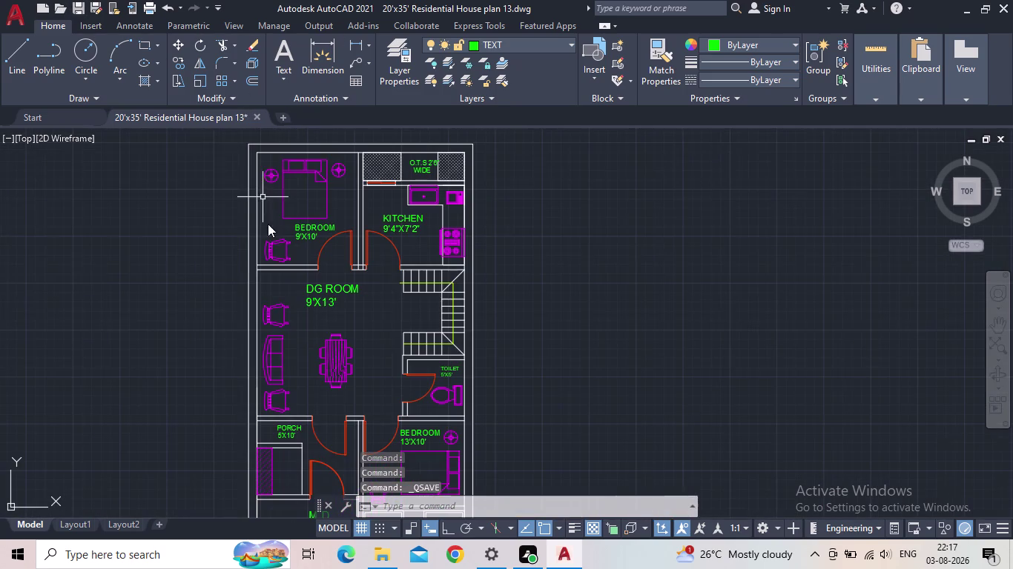
middle_drag(440, 486, 455, 439)
middle_drag(461, 429, 507, 399)
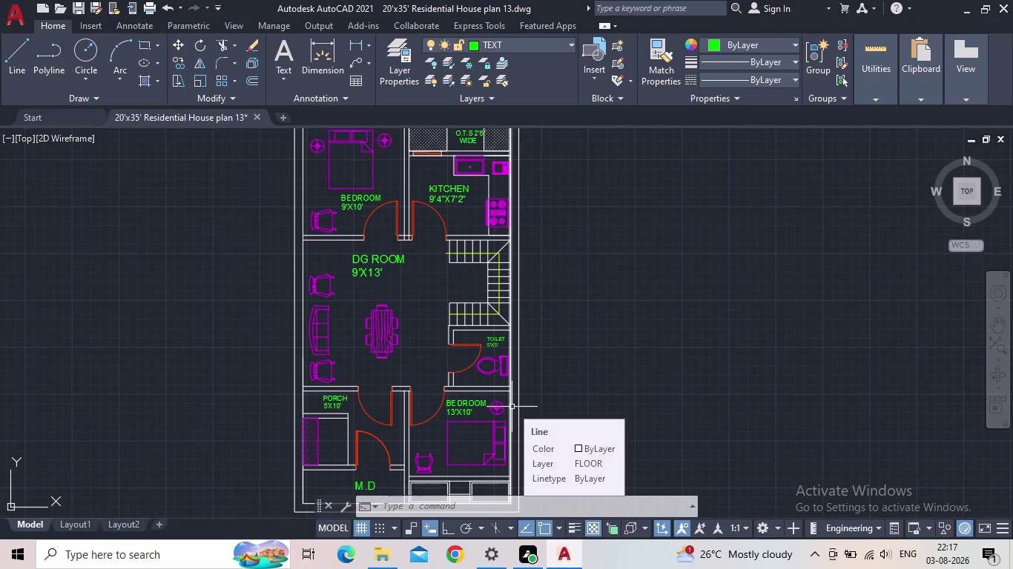
middle_drag(425, 416, 427, 400)
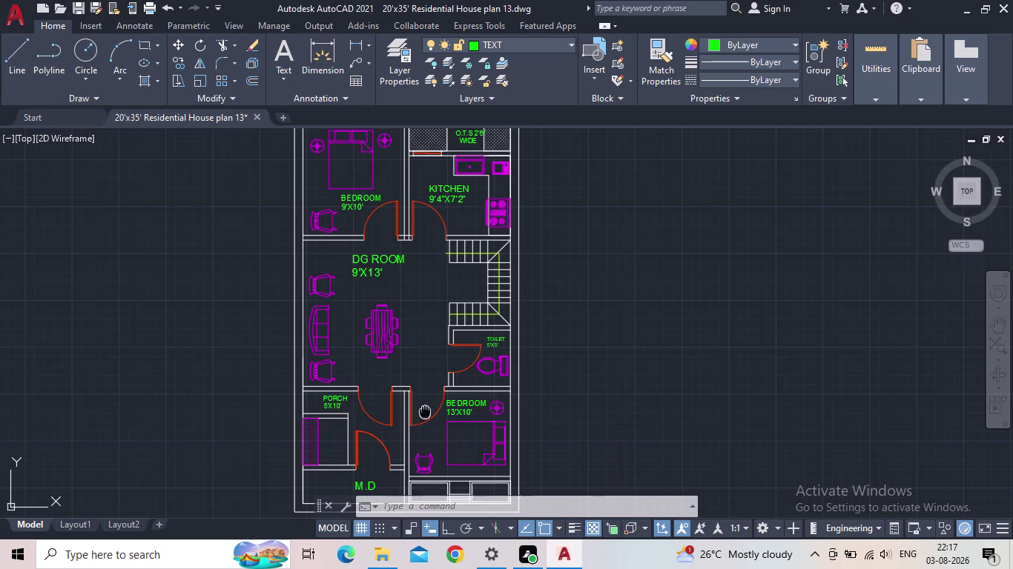
middle_drag(427, 400, 455, 277)
scroll(up, 3)
Copy the M.D label into the left and right front boxes, then reopen the left copy.
drag(390, 350, 375, 346)
click(272, 308)
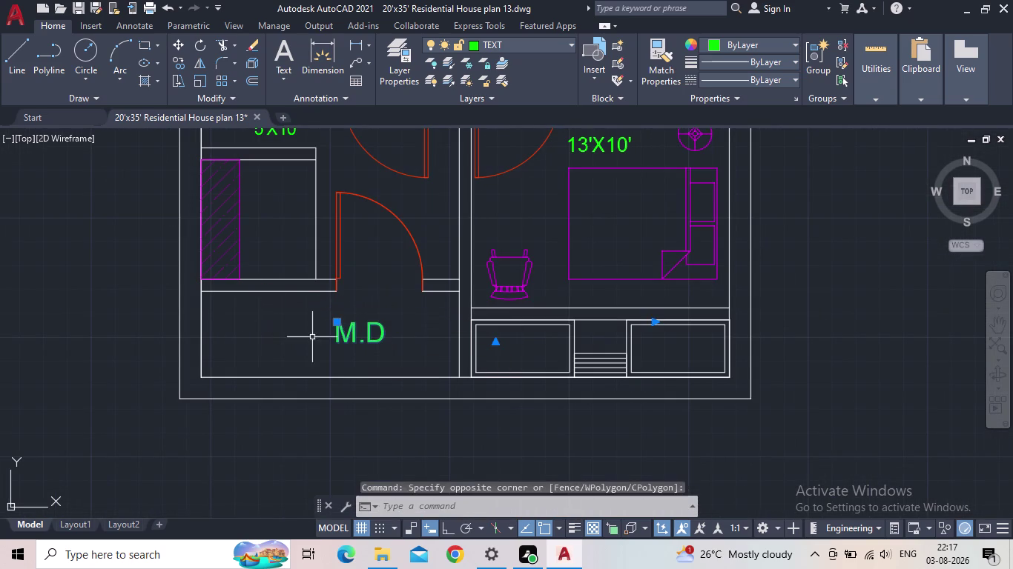
key(c)
key(o)
key(Return)
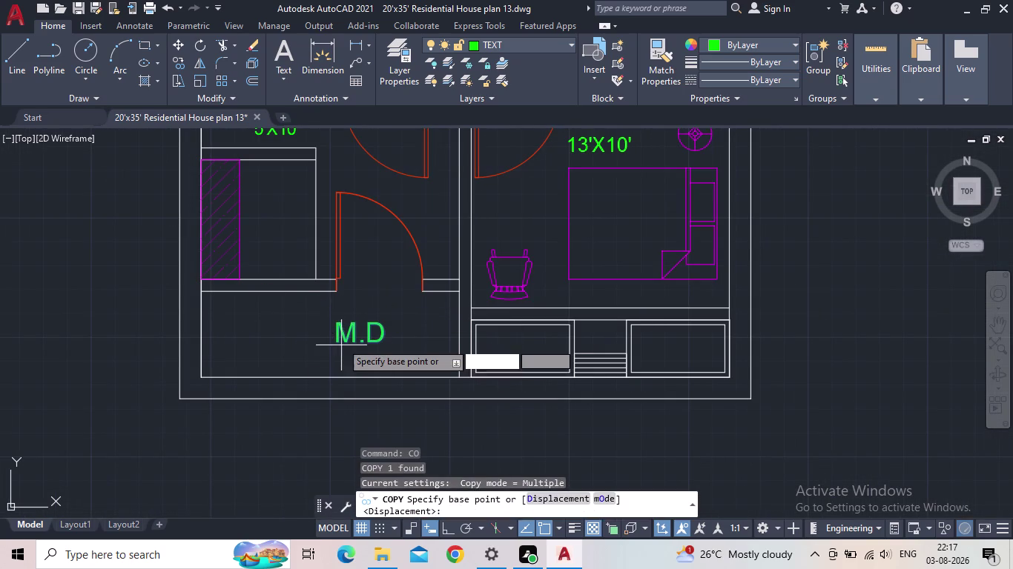
click(337, 341)
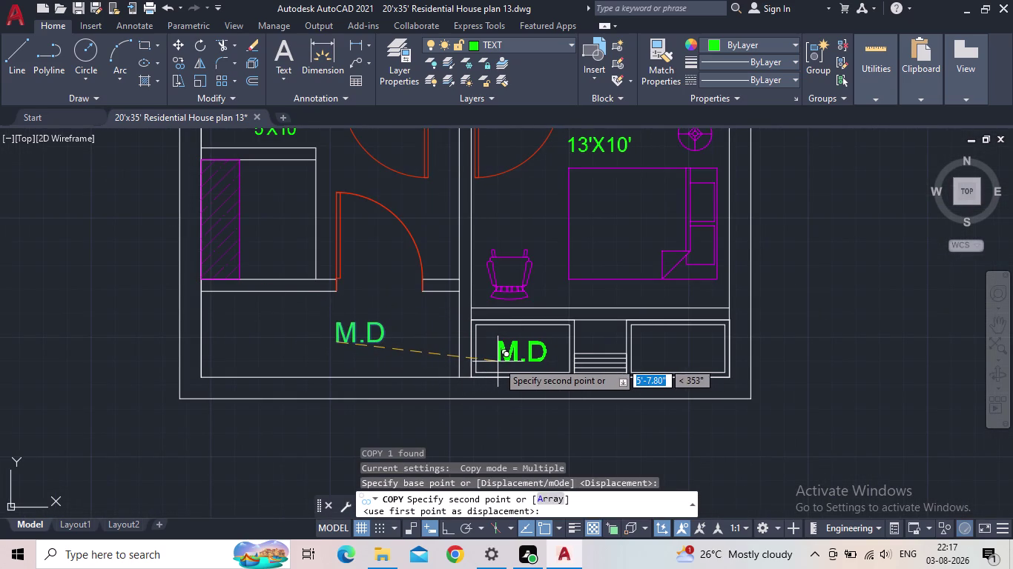
click(499, 359)
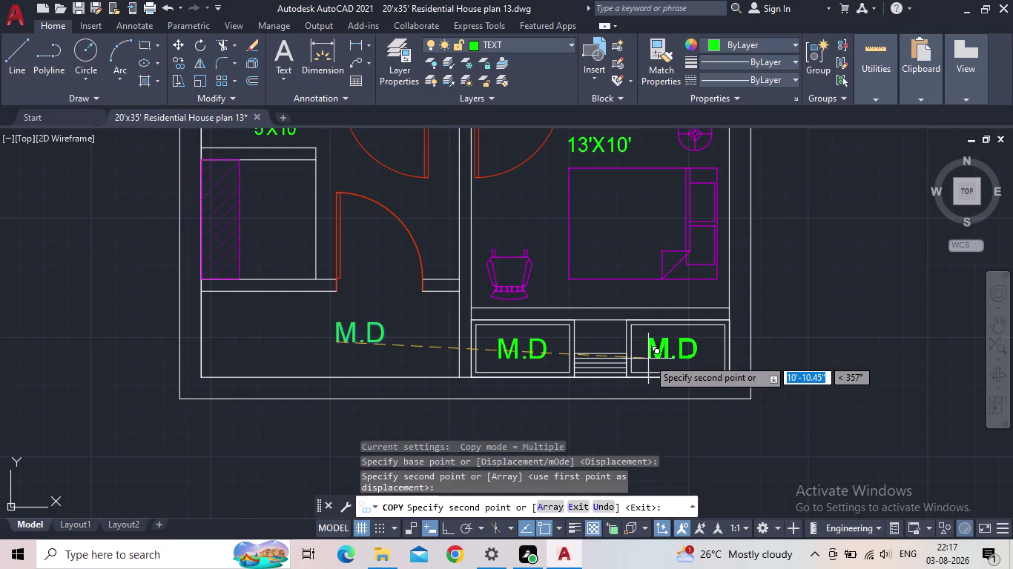
click(649, 358)
key(Escape)
double_click(536, 356)
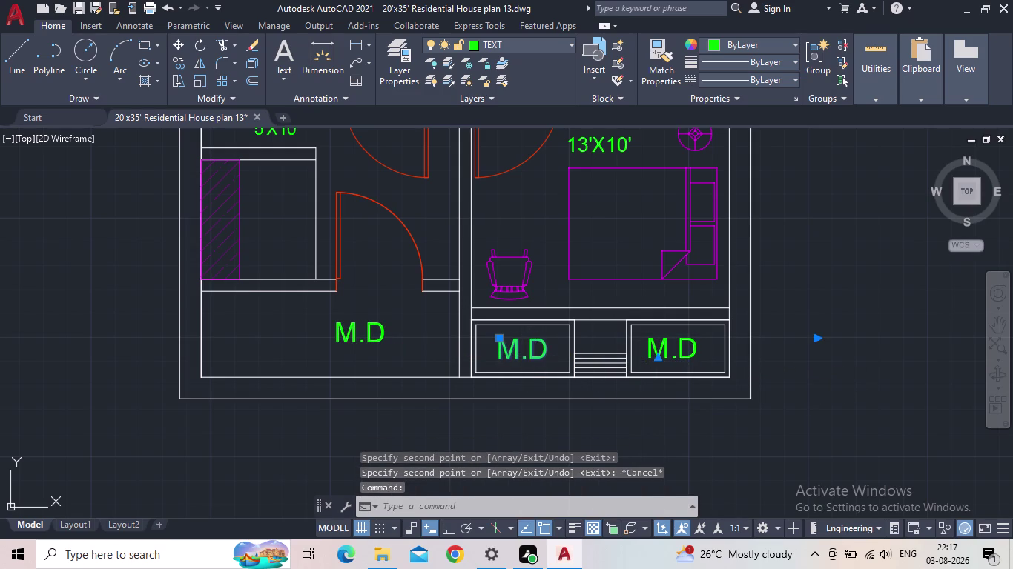
drag(551, 353, 499, 355)
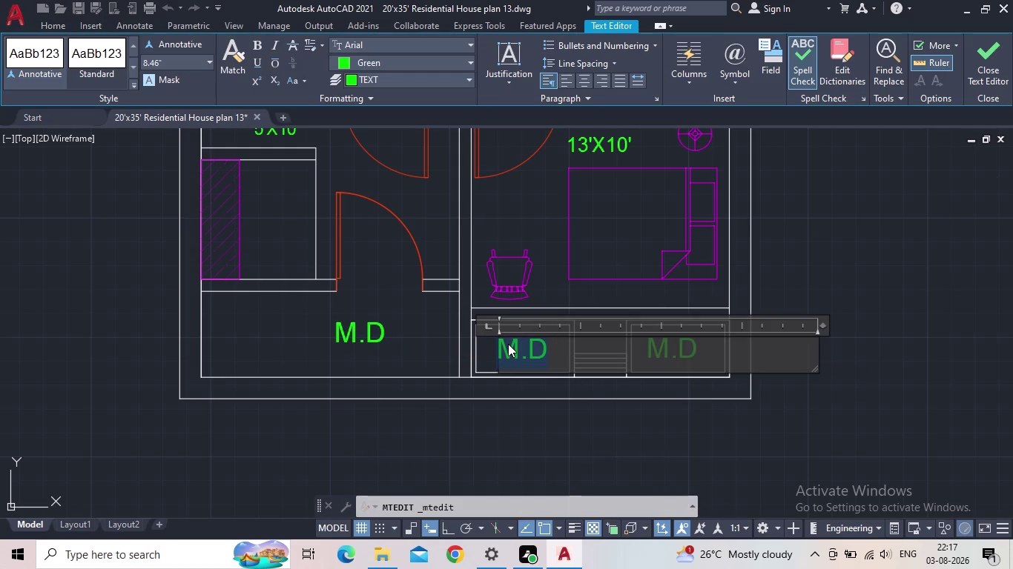
Change the text in both copied front-box labels from M.D to C.B.
text(C.B)
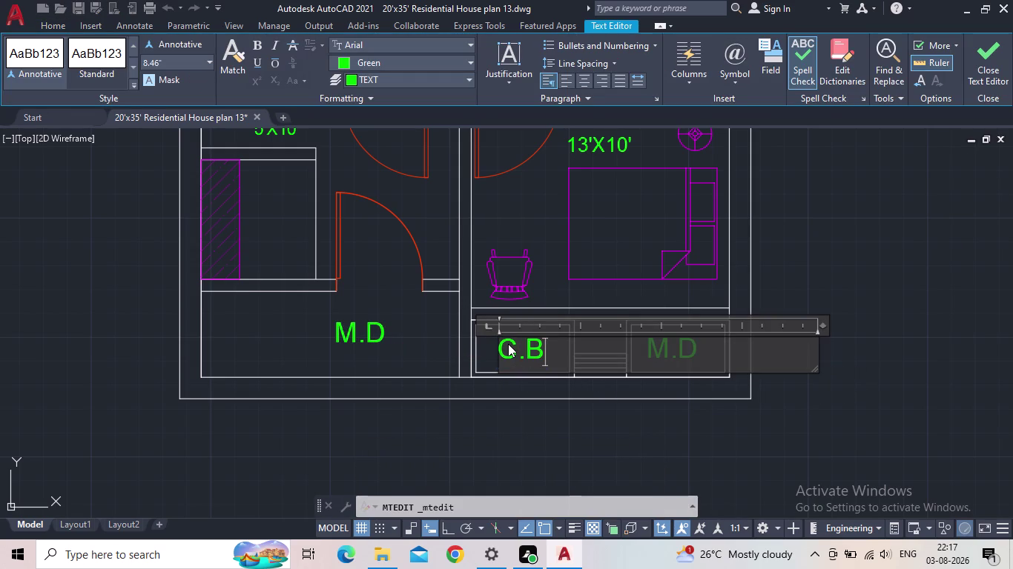
key(Return)
click(1000, 57)
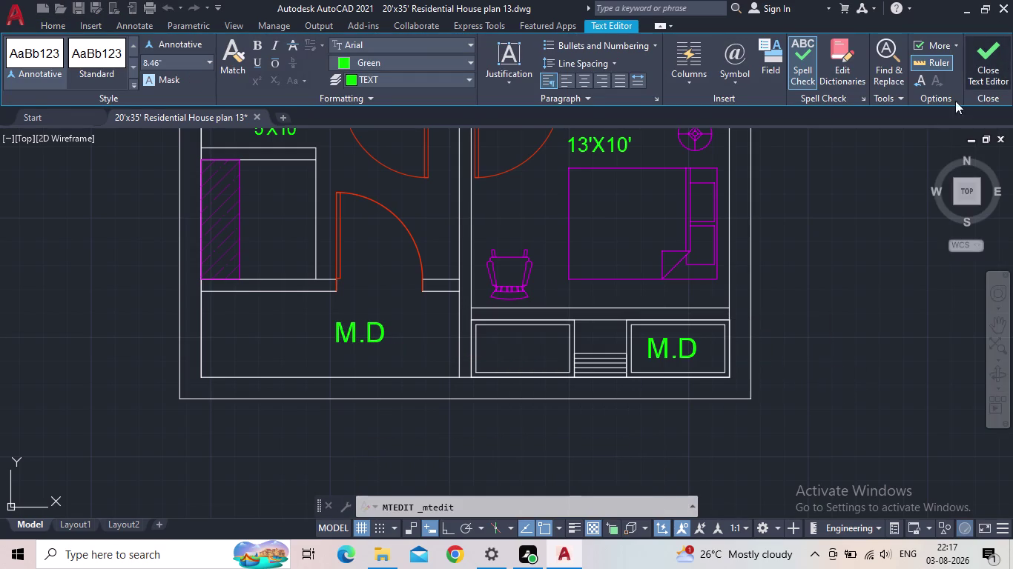
double_click(668, 351)
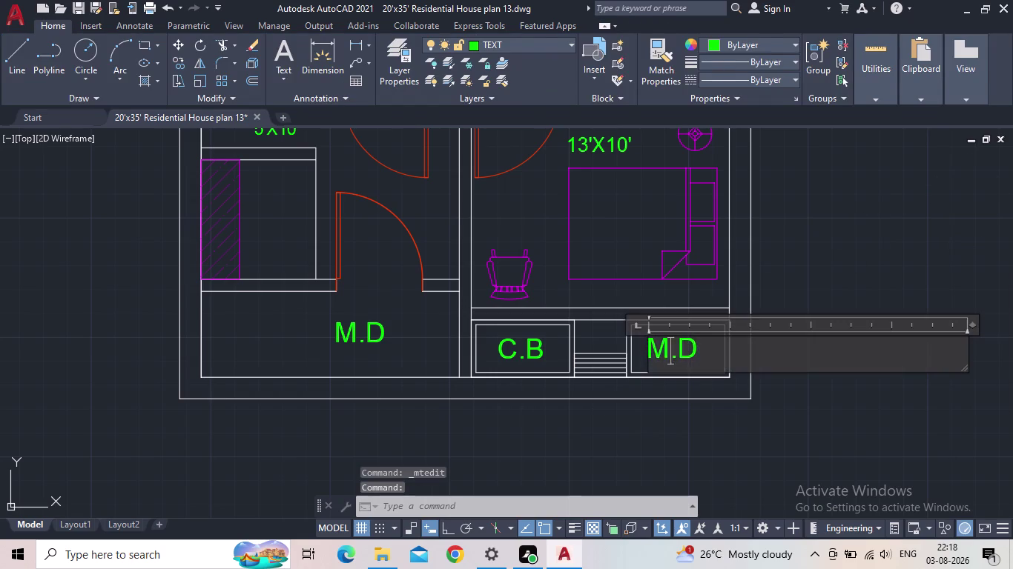
drag(706, 357, 616, 352)
text(C,)
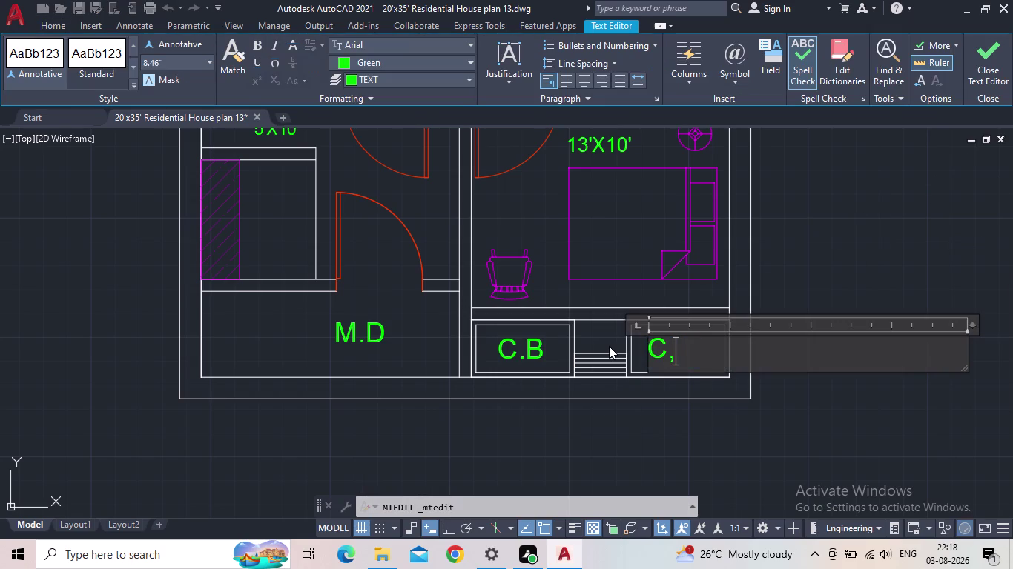
text(B)
key(BackSpace)
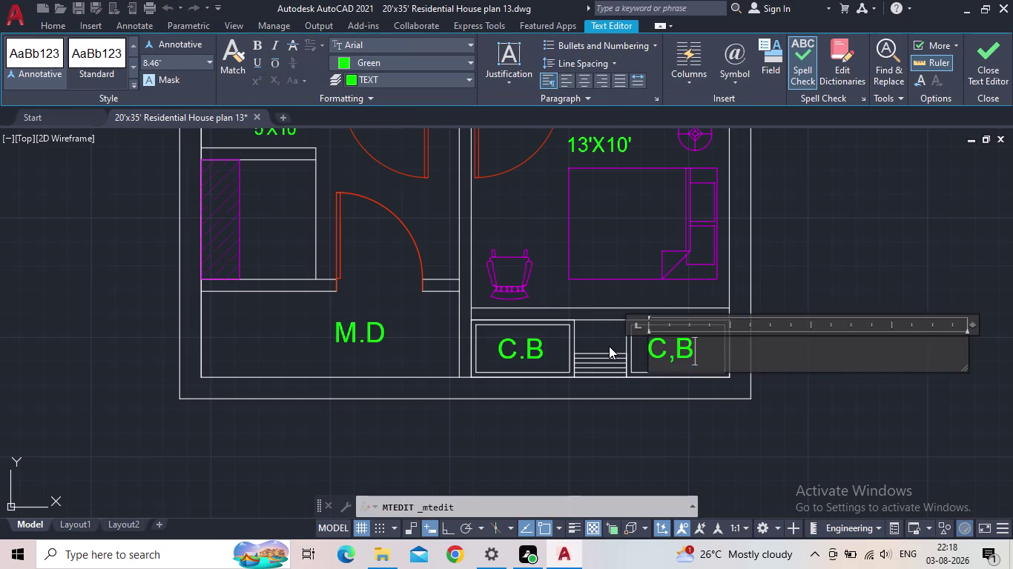
key(BackSpace)
text(.B)
click(995, 86)
Save the drawing and pan out to view the full plan.
scroll(down, 3)
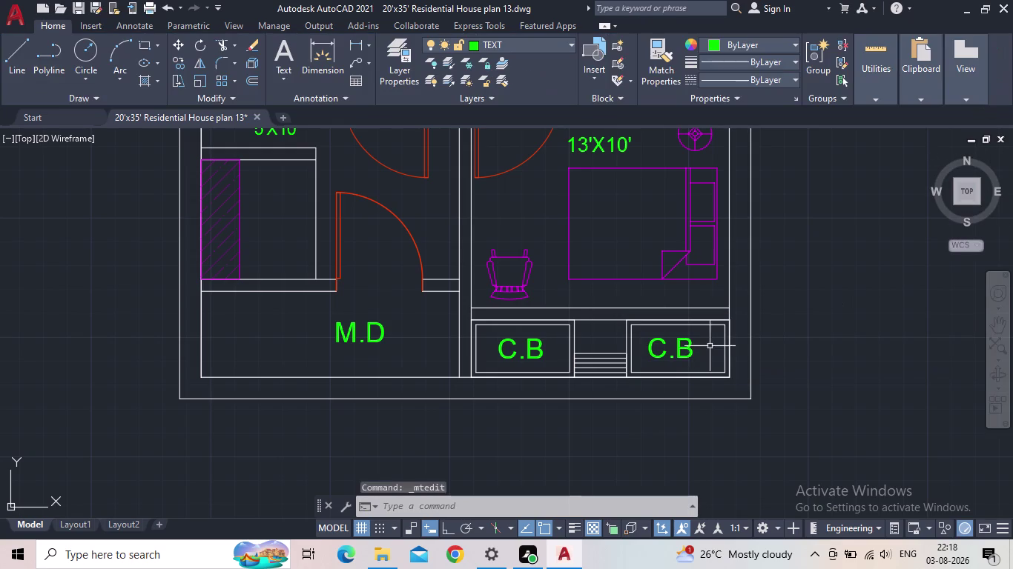
scroll(down, 3)
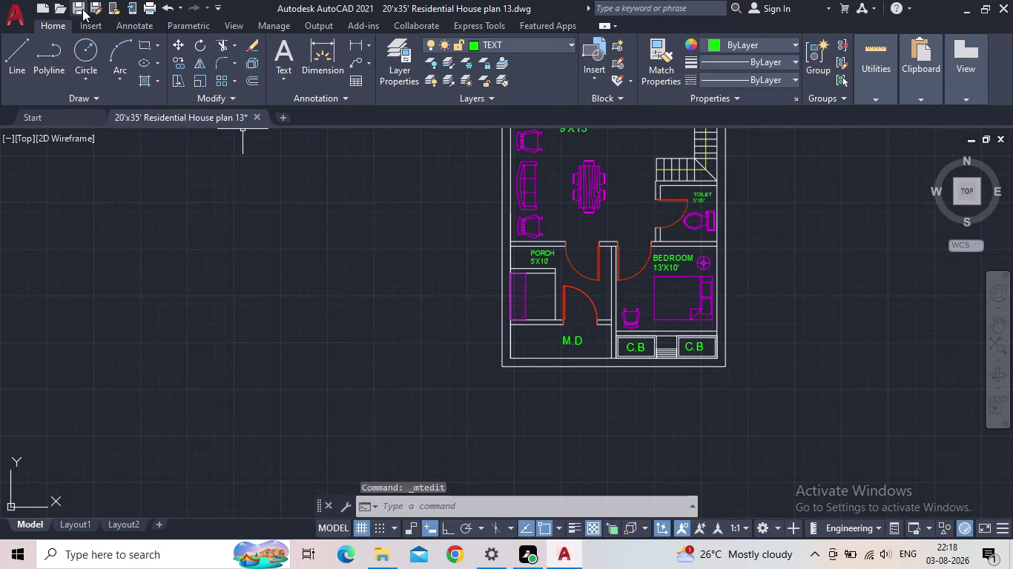
click(82, 8)
middle_drag(442, 269, 367, 365)
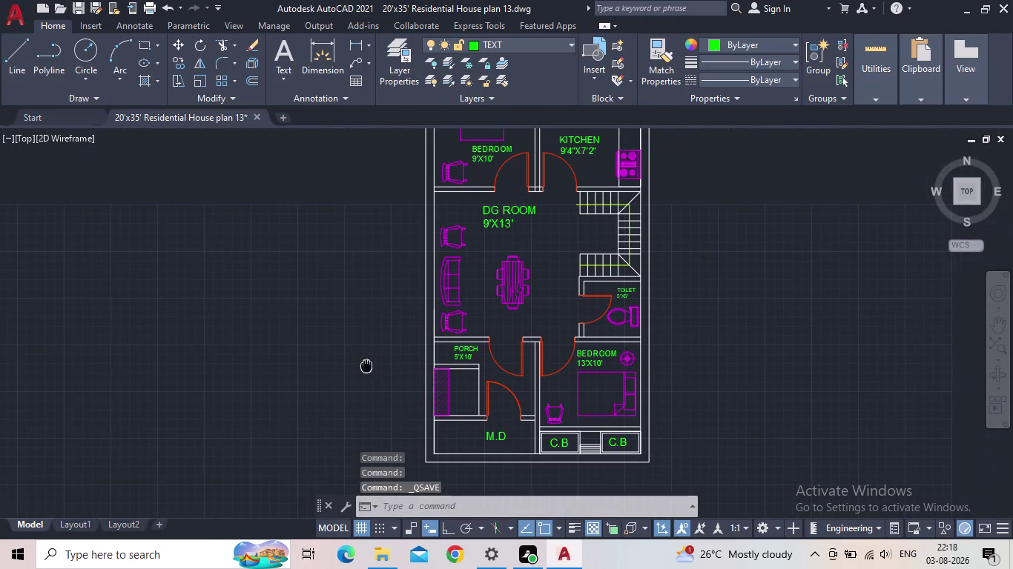